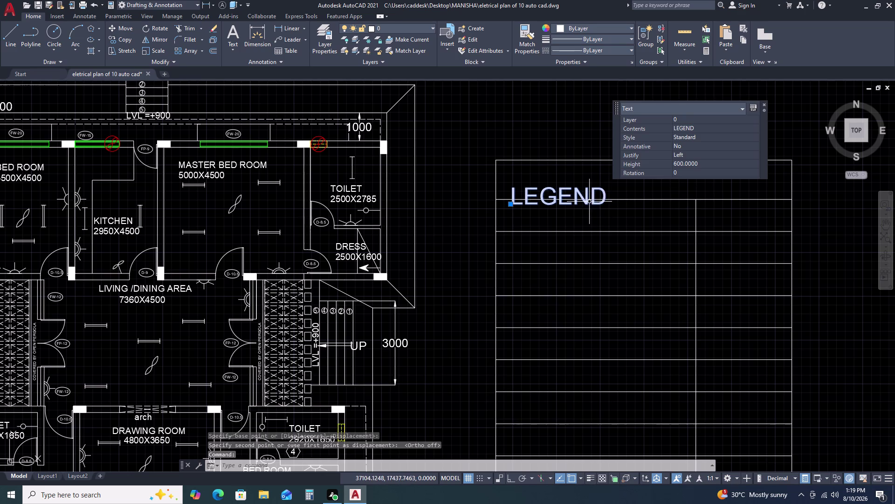
Move the LEGEND heading to the centre of the table's header row.
text(M)
key(space)
click(643, 226)
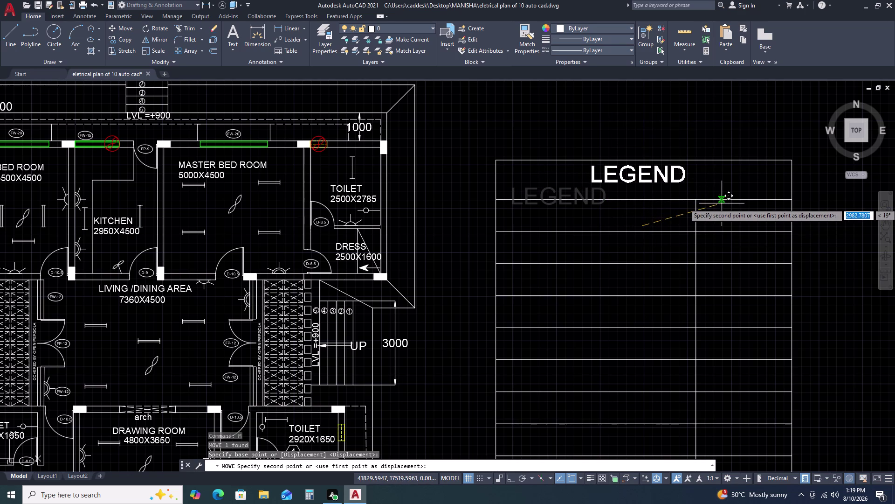
click(722, 205)
scroll(down, 3)
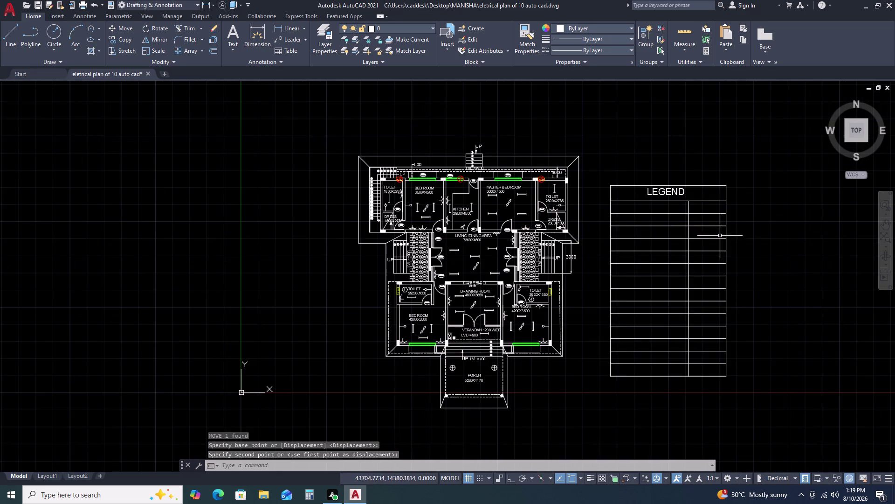
middle_drag(720, 236, 696, 187)
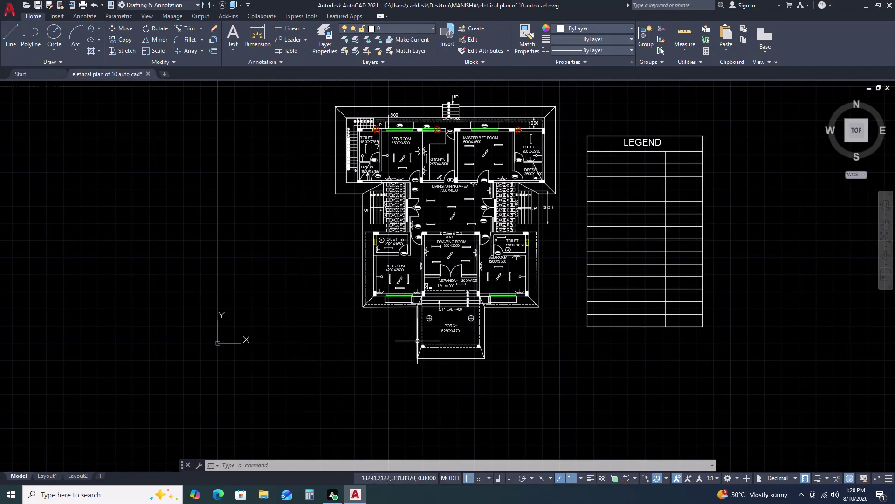
Select the MASTER BED ROOM label in the floor plan.
scroll(up, 3)
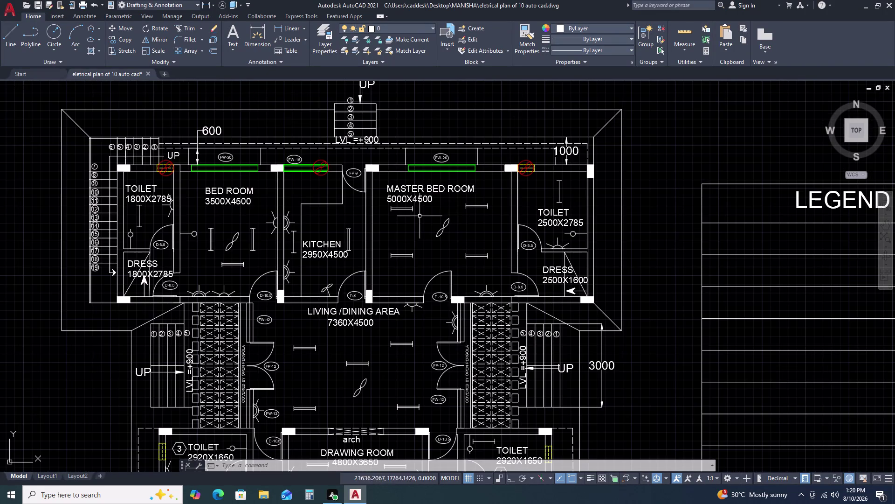
click(426, 188)
click(467, 188)
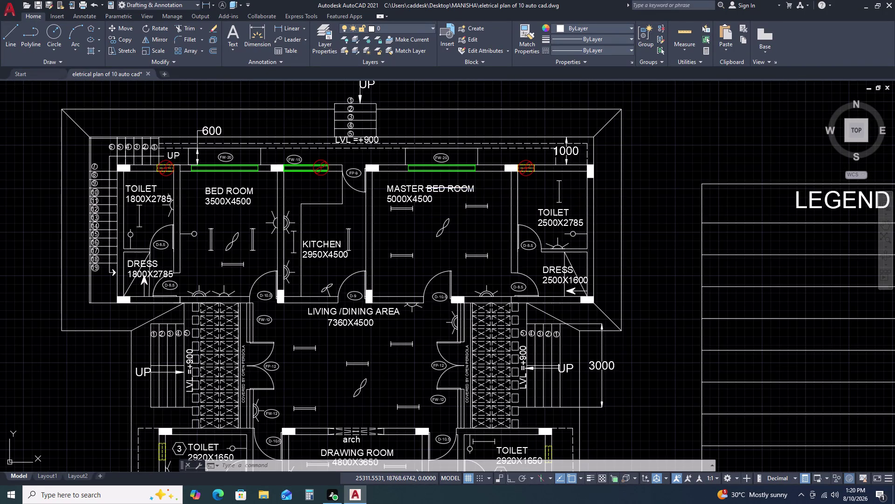
click(467, 191)
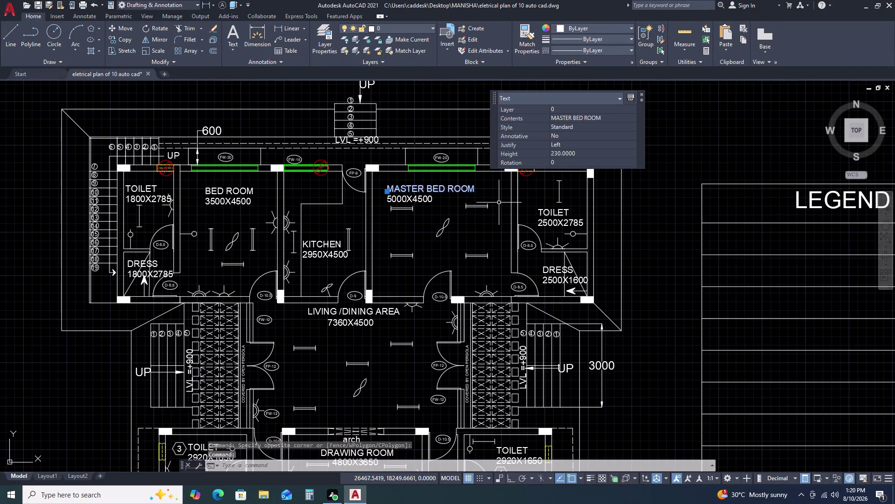
Copy the MASTER BED ROOM label into the legend table's first row.
key(c)
text(O)
key(space)
double_click(474, 193)
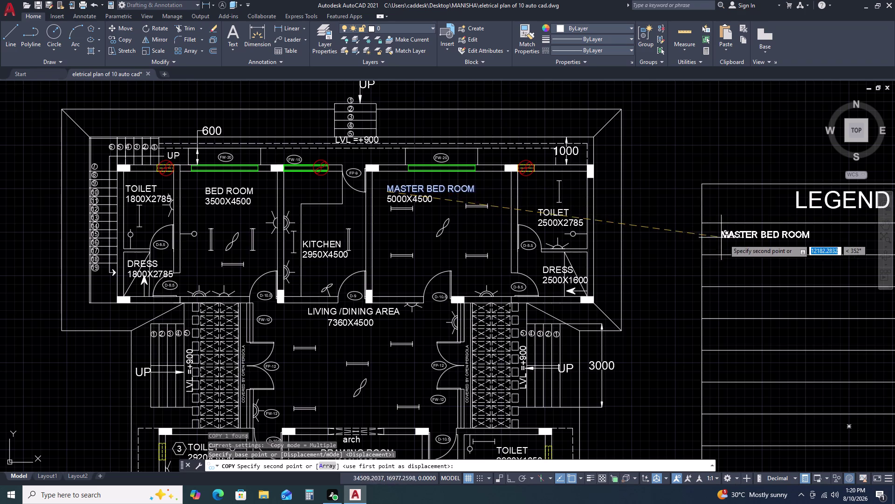
click(726, 244)
key(Escape)
Scale up the copied label so it fills the row.
scroll(down, 3)
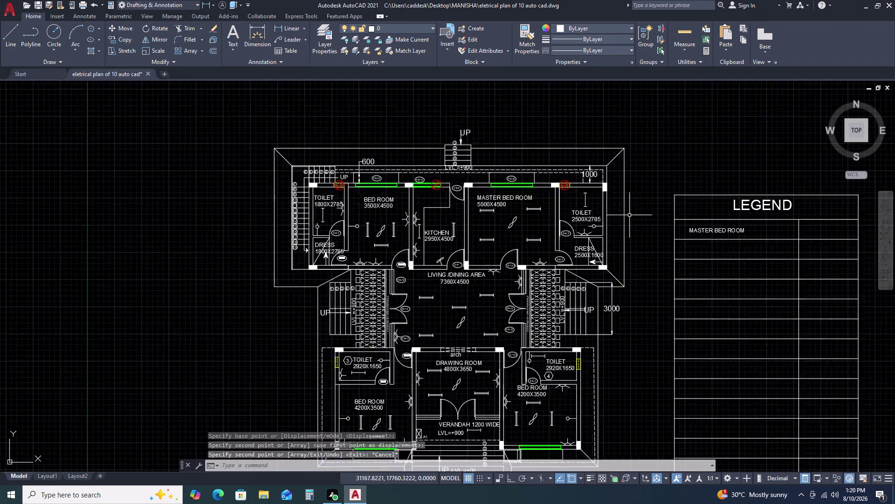
scroll(down, 3)
middle_drag(732, 247, 671, 221)
scroll(up, 3)
click(628, 209)
click(593, 227)
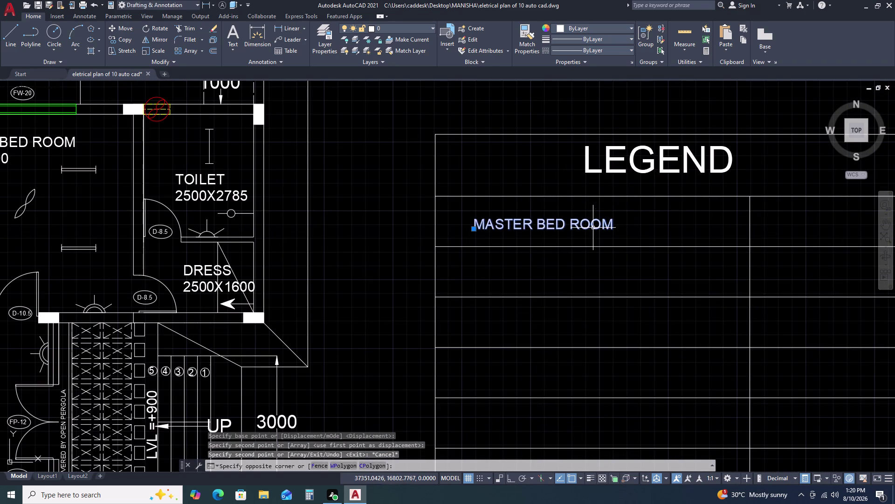
text(SC)
key(space)
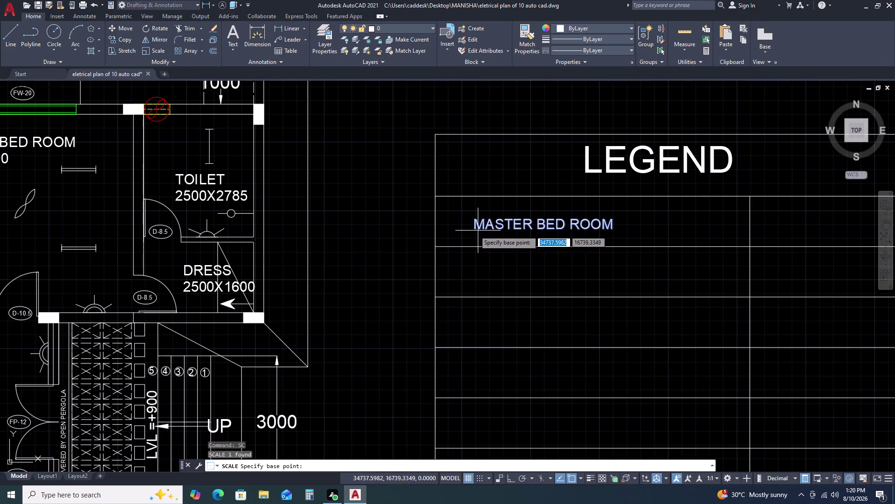
click(469, 230)
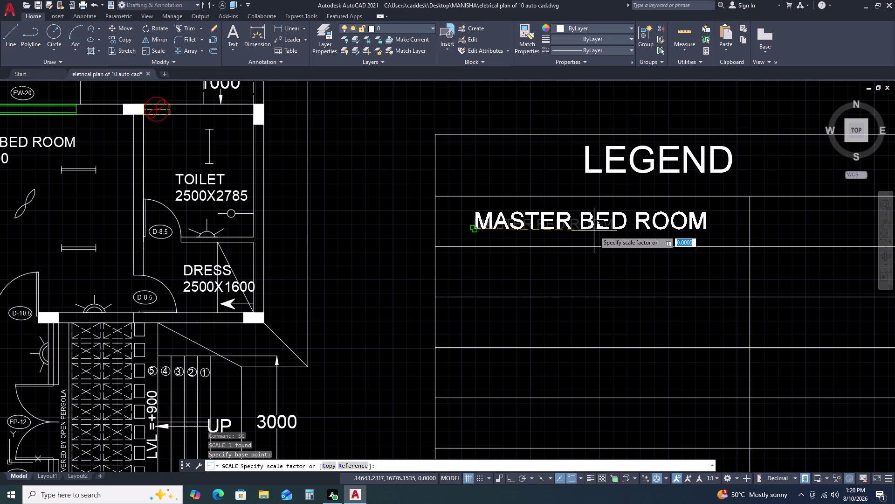
click(587, 232)
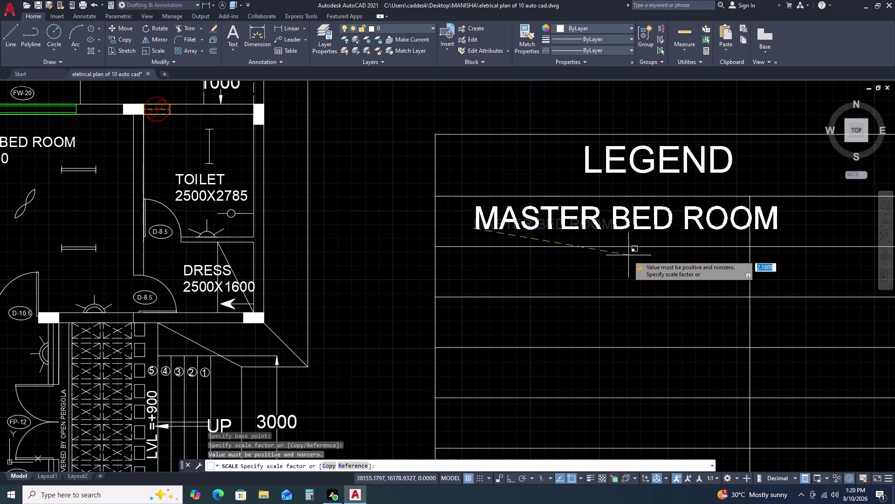
click(588, 249)
middle_drag(564, 242, 591, 182)
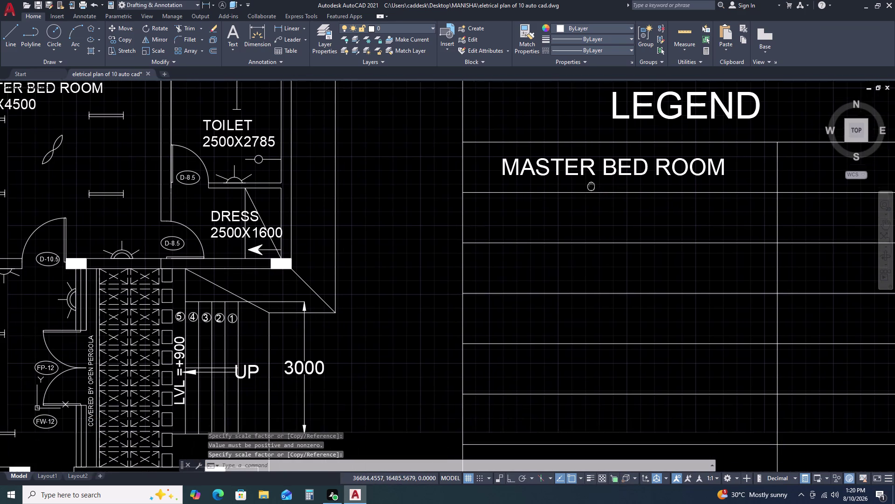
middle_drag(591, 182, 592, 181)
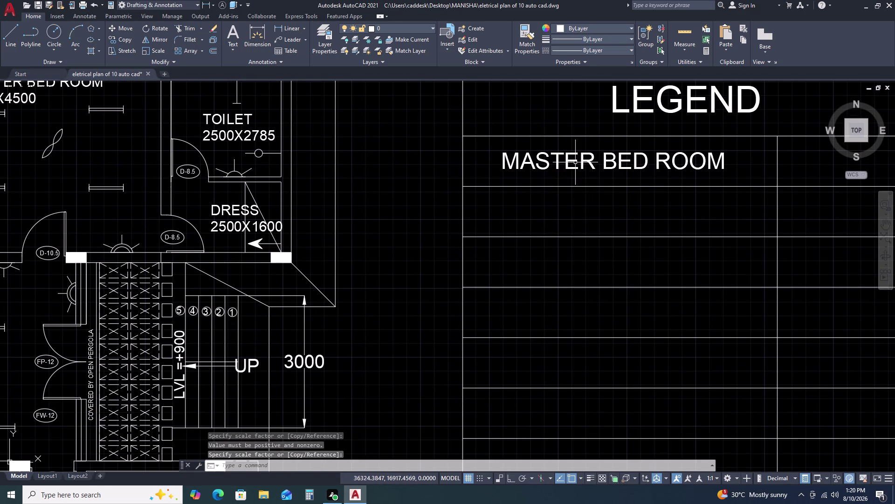
scroll(down, 3)
scroll(up, 3)
scroll(down, 3)
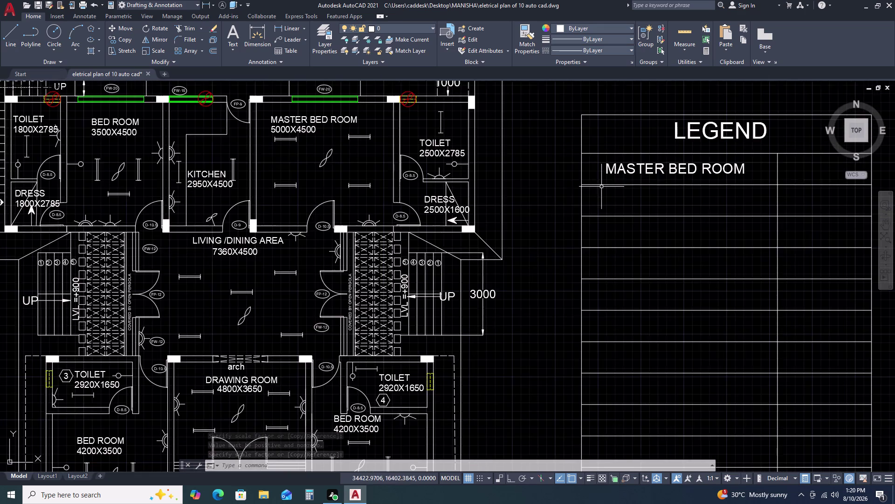
scroll(up, 3)
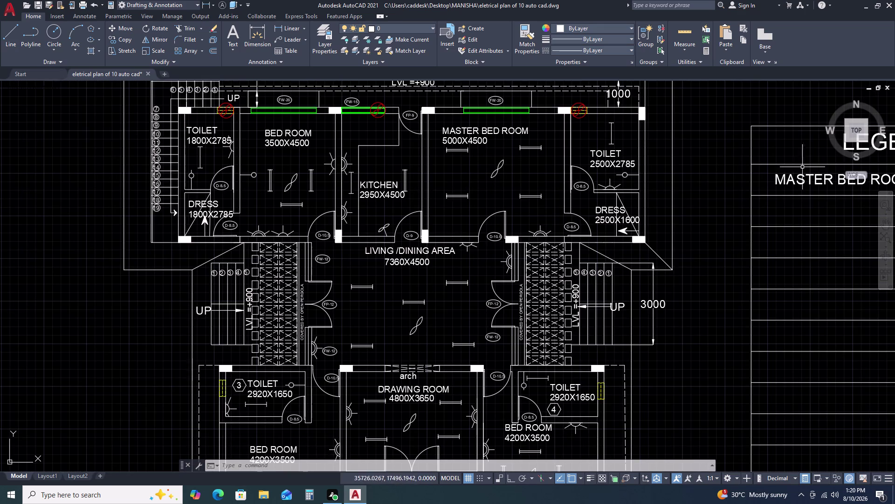
Move the enlarged label along the first row.
click(788, 179)
middle_drag(740, 192, 566, 193)
middle_drag(519, 199, 514, 200)
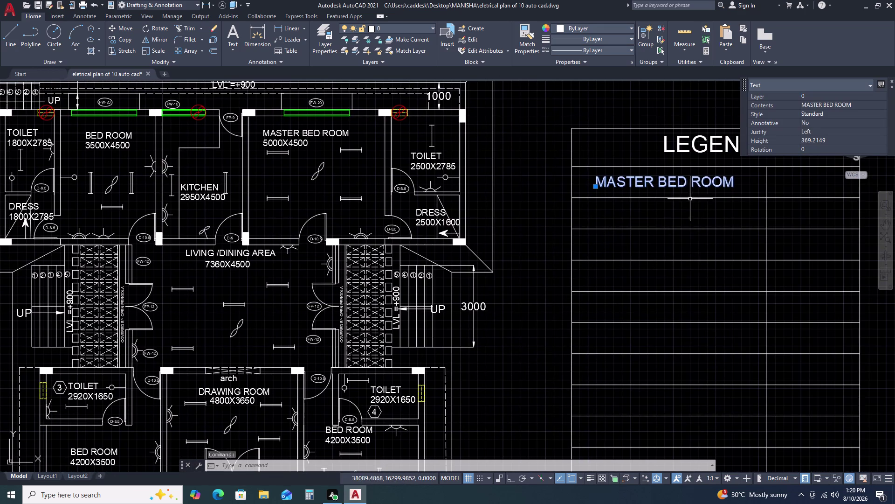
text(M)
key(space)
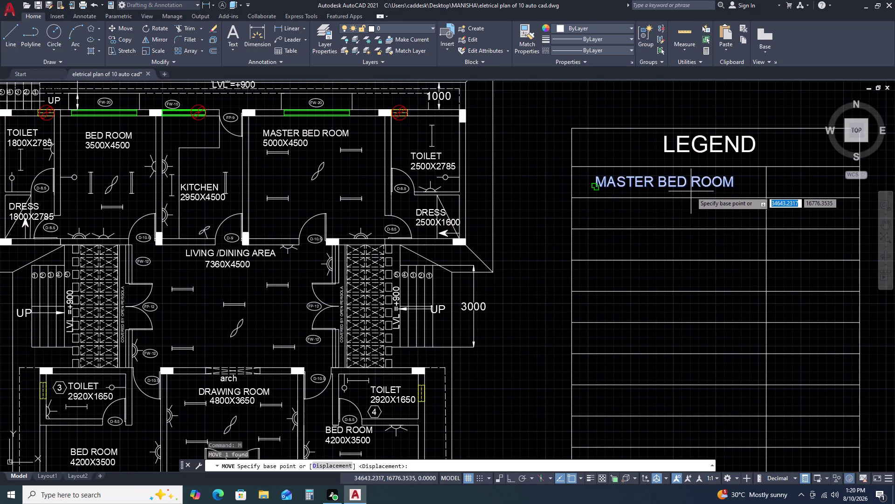
click(691, 191)
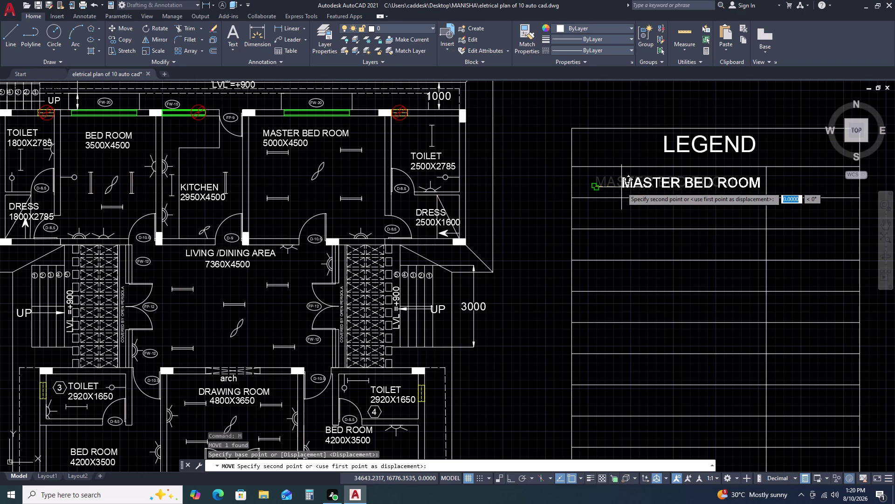
click(622, 187)
Reposition the label twice more to its final place in the first row.
click(745, 182)
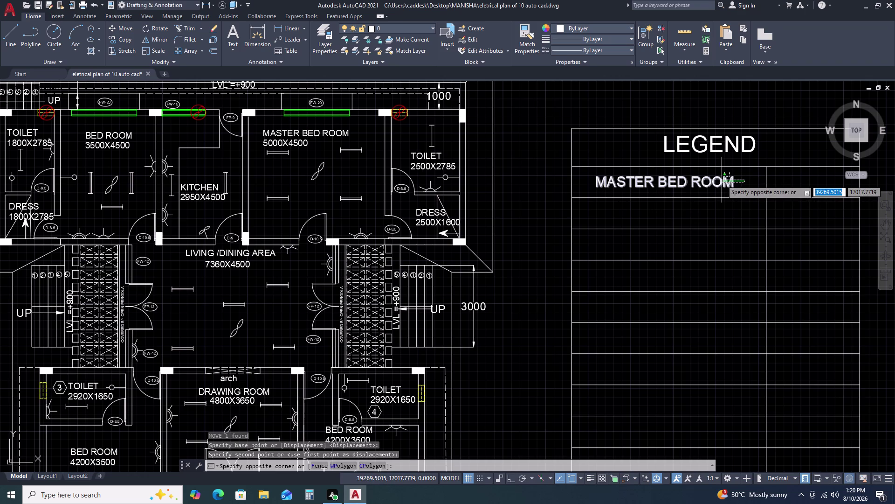
click(722, 180)
text(M)
key(space)
click(694, 187)
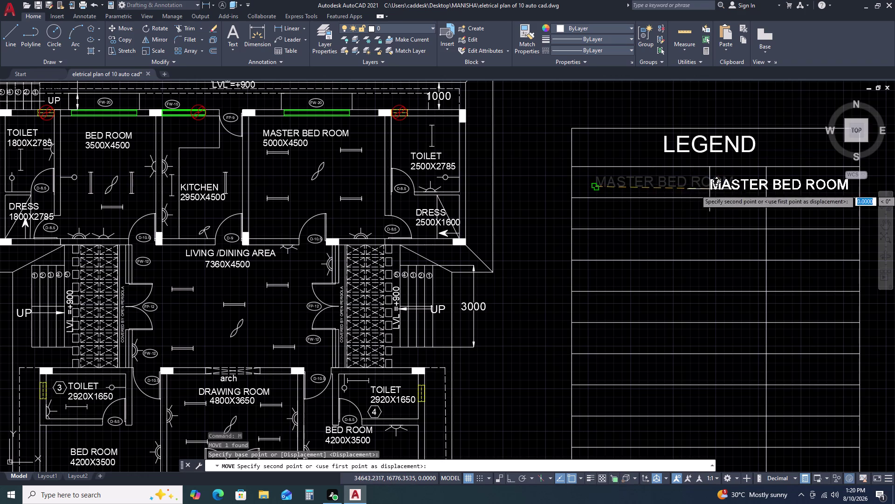
click(625, 188)
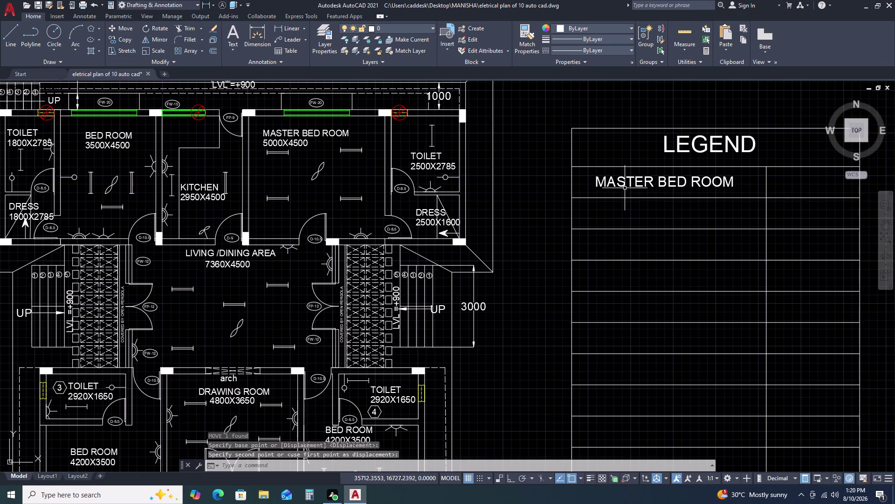
click(736, 181)
click(708, 174)
text(M)
key(space)
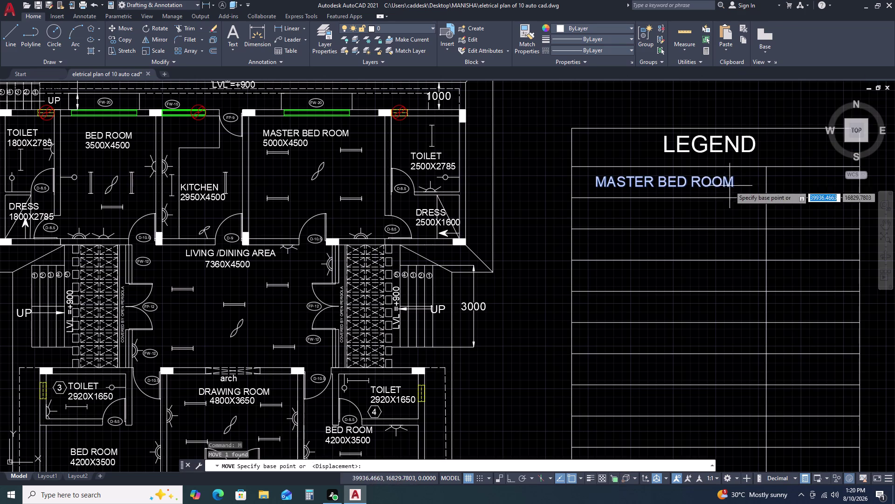
click(641, 194)
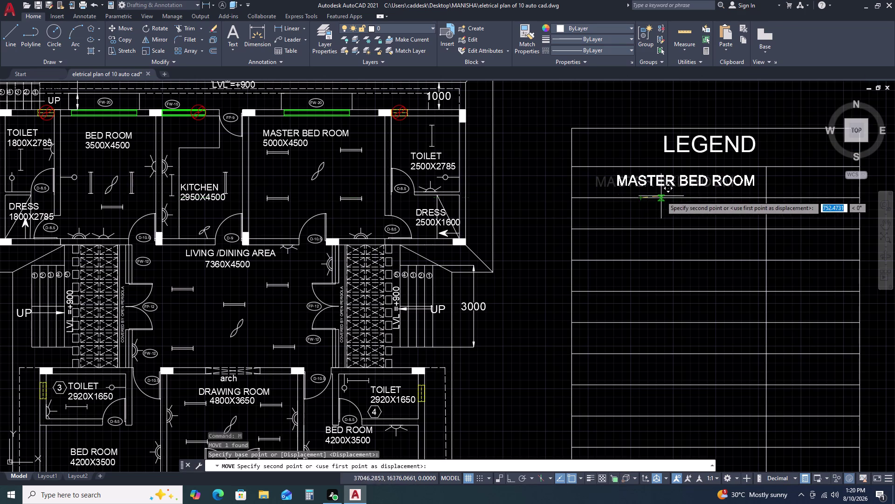
click(669, 197)
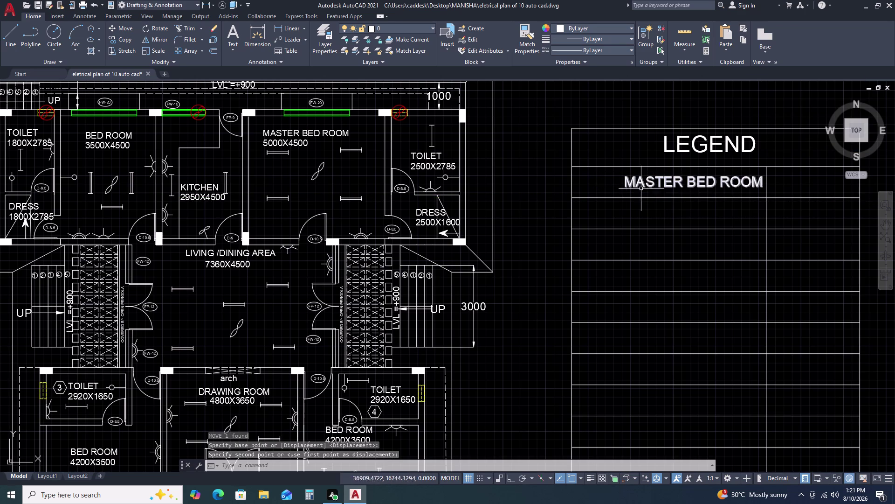
scroll(down, 3)
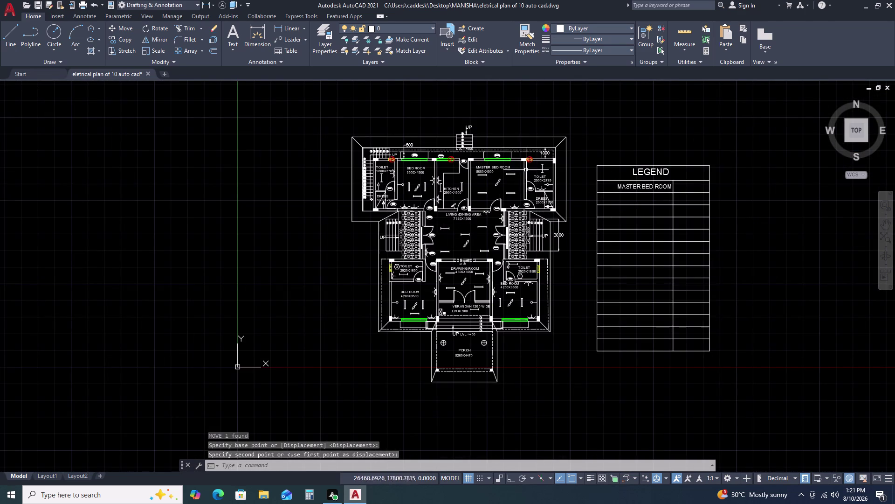
scroll(up, 3)
Copy the label beside itself and edit the copy to the number 1.
click(655, 196)
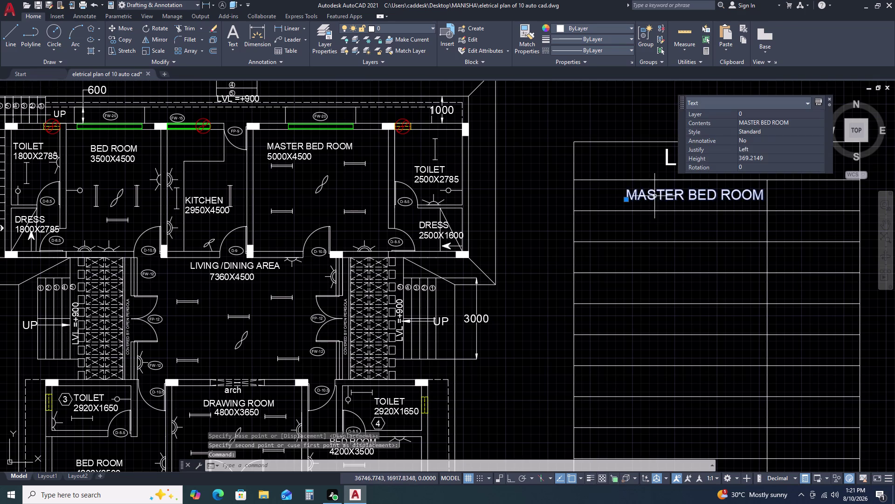
text(CO)
key(space)
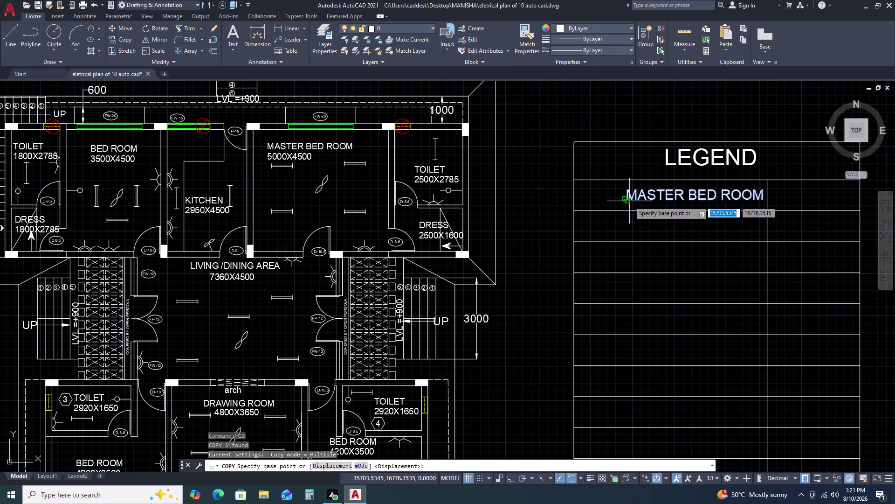
click(630, 201)
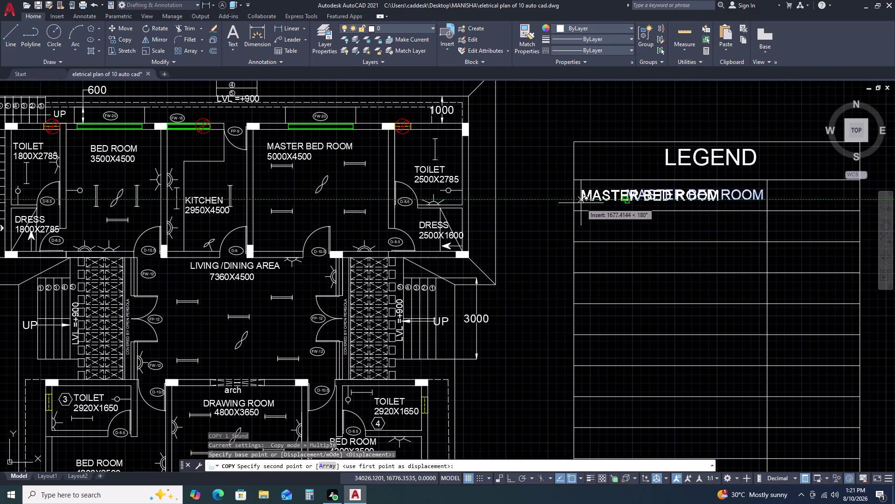
click(581, 203)
key(Escape)
double_click(588, 199)
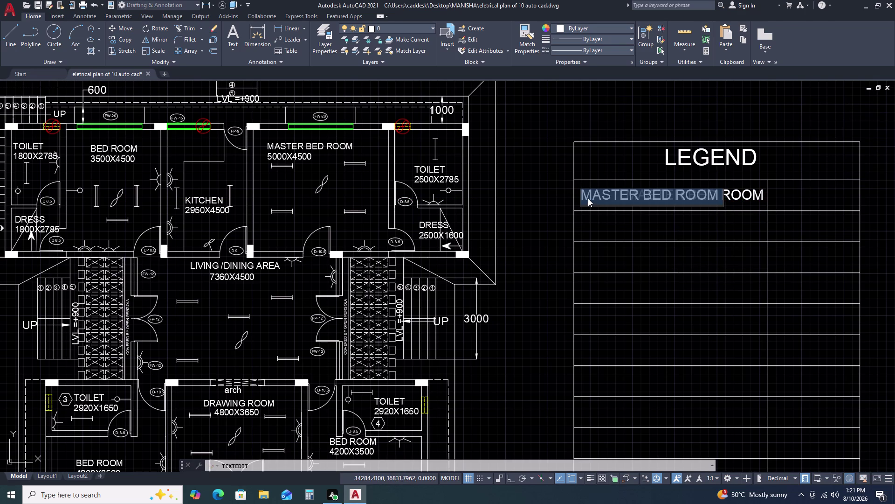
key(1)
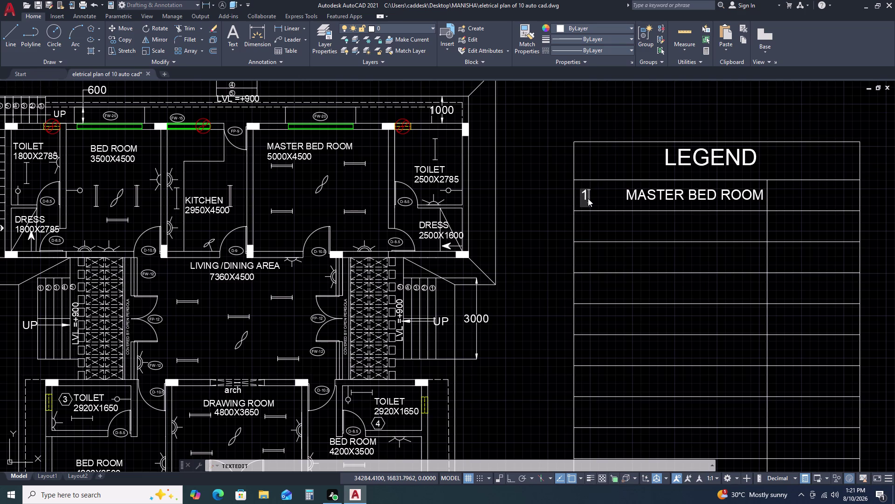
click(675, 221)
key(Escape)
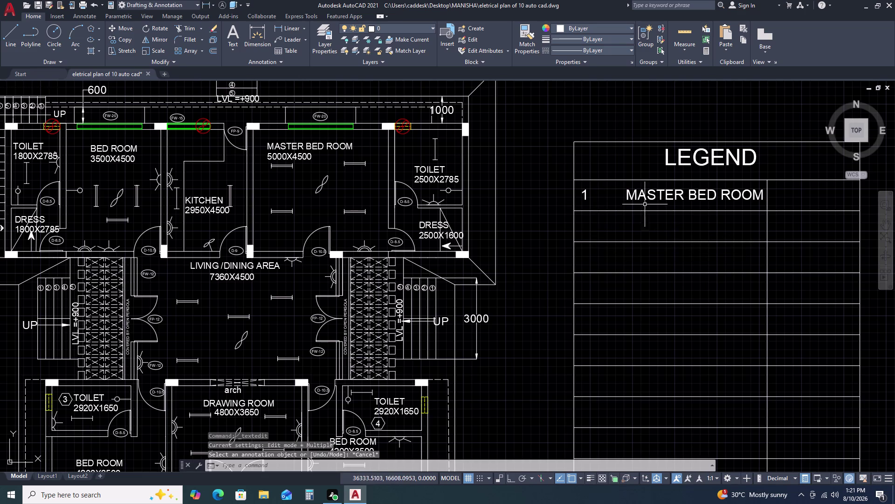
Shift the MASTER BED ROOM text slightly left within its row.
scroll(up, 3)
double_click(648, 178)
click(608, 192)
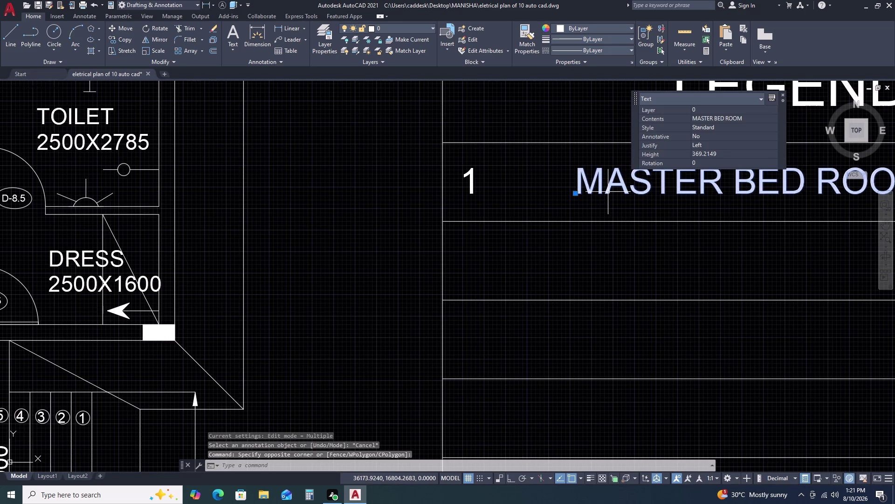
text(M)
key(space)
click(608, 191)
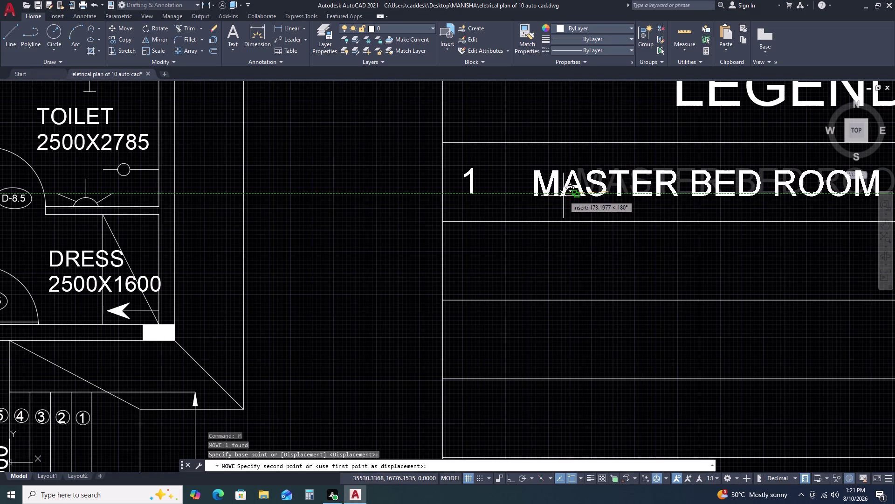
click(563, 195)
scroll(down, 3)
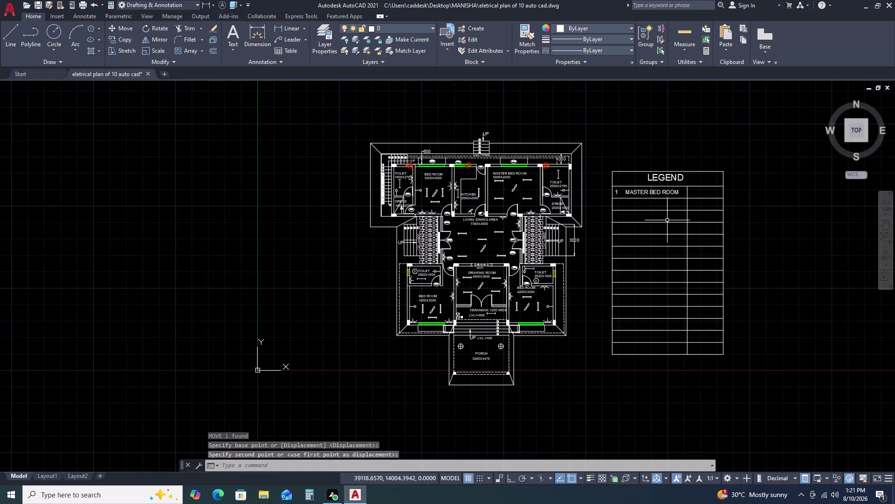
scroll(up, 3)
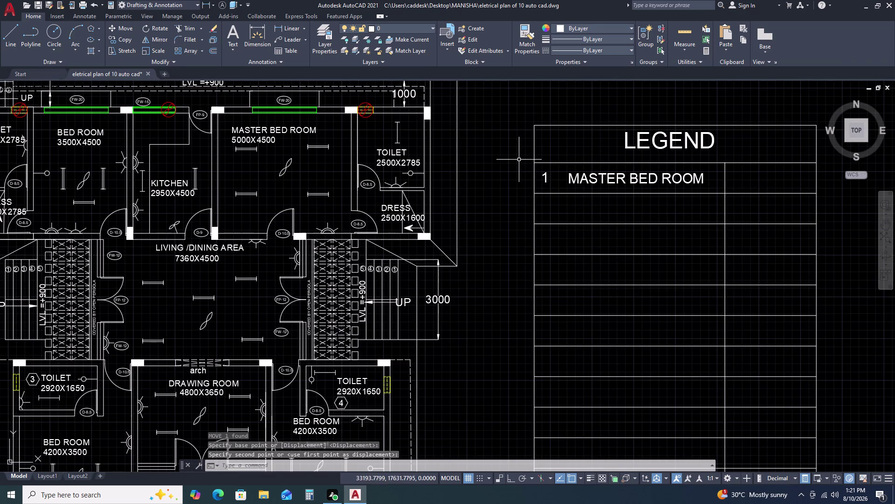
Copy the number and room name as a vertical array of 15 items.
click(516, 155)
click(715, 197)
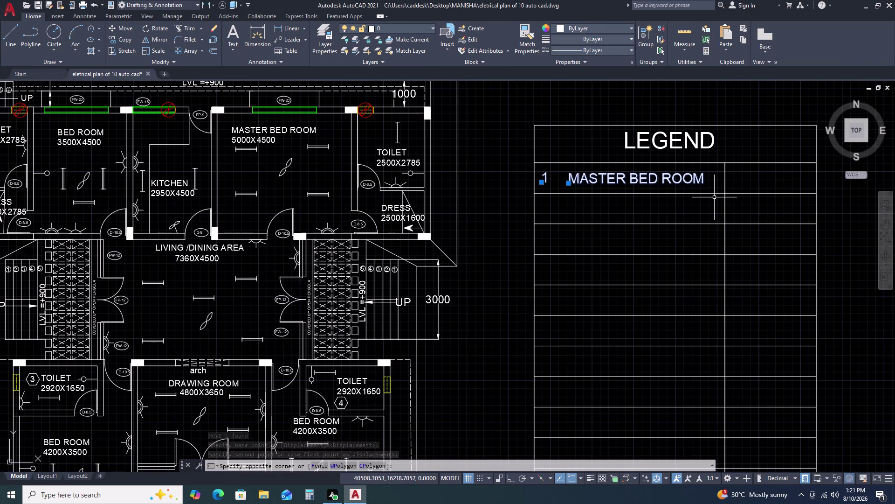
text(CO)
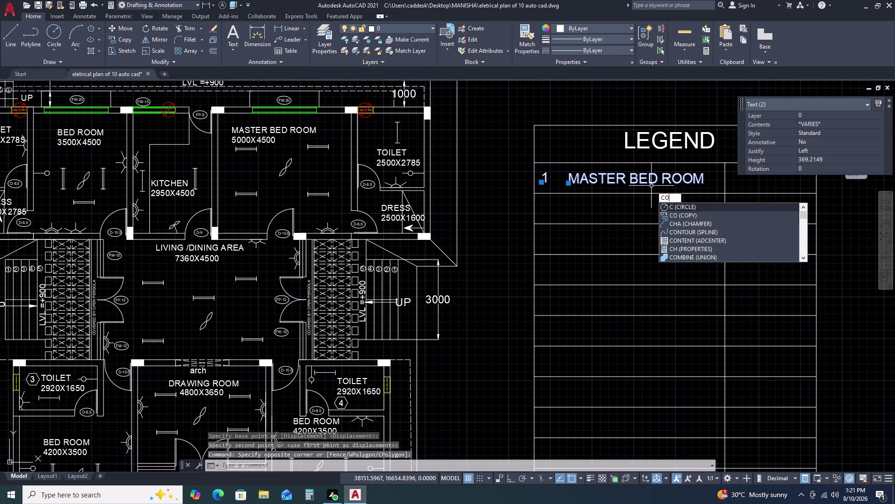
key(space)
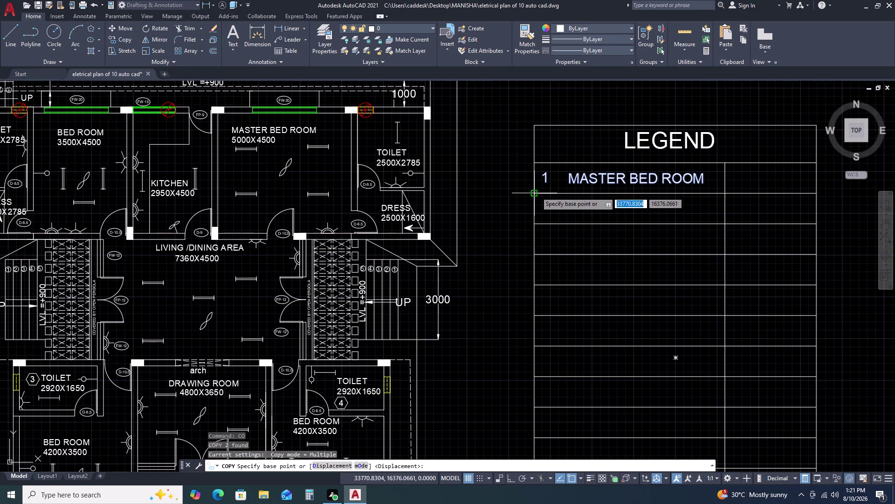
click(545, 183)
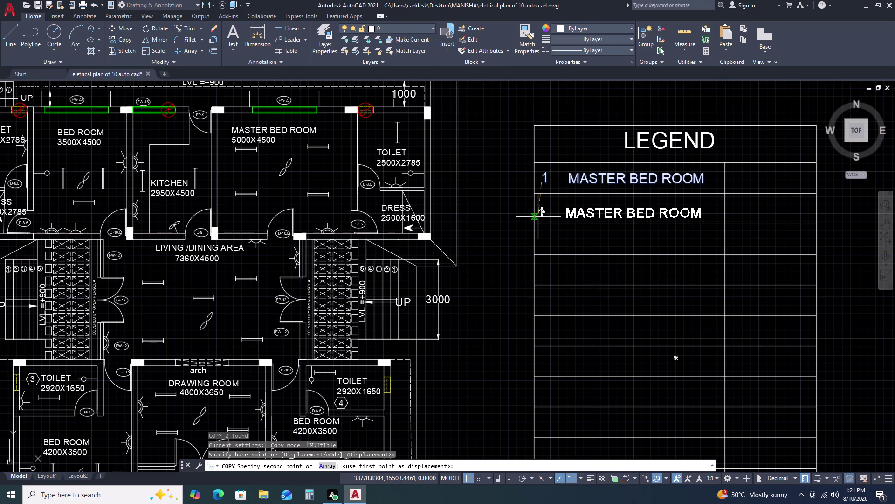
key(F8)
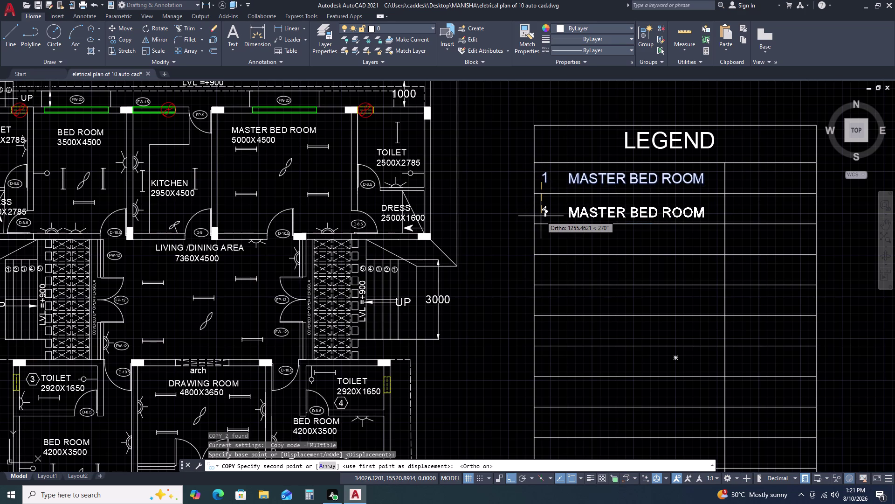
text(A)
key(space)
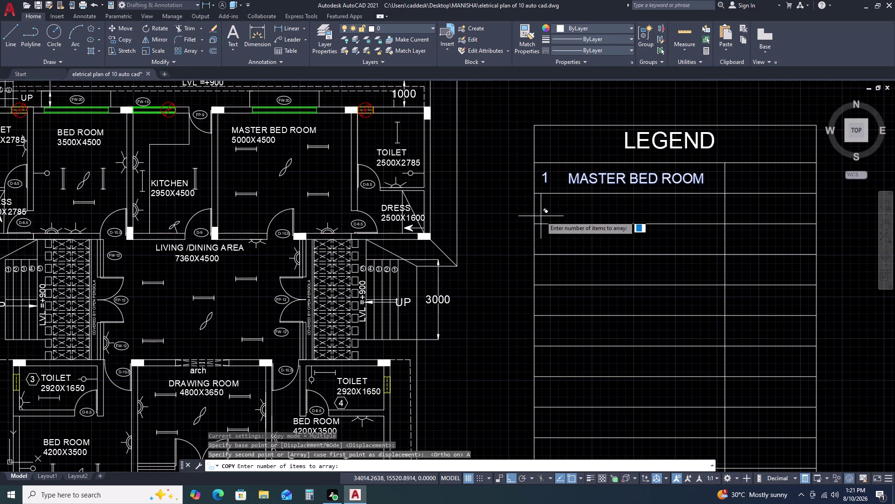
key(1)
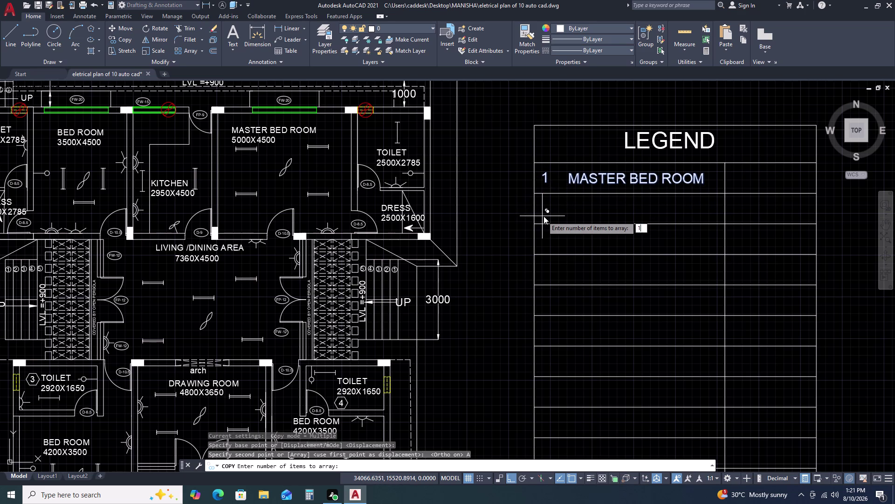
key(5)
key(BackSpace)
key(5)
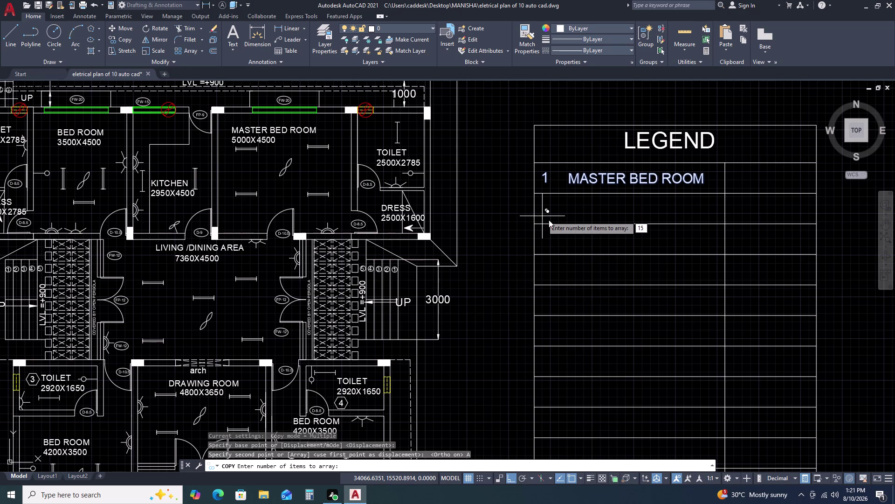
key(Return)
Fit the array so the last copy lands in the bottom LEGEND row.
scroll(down, 3)
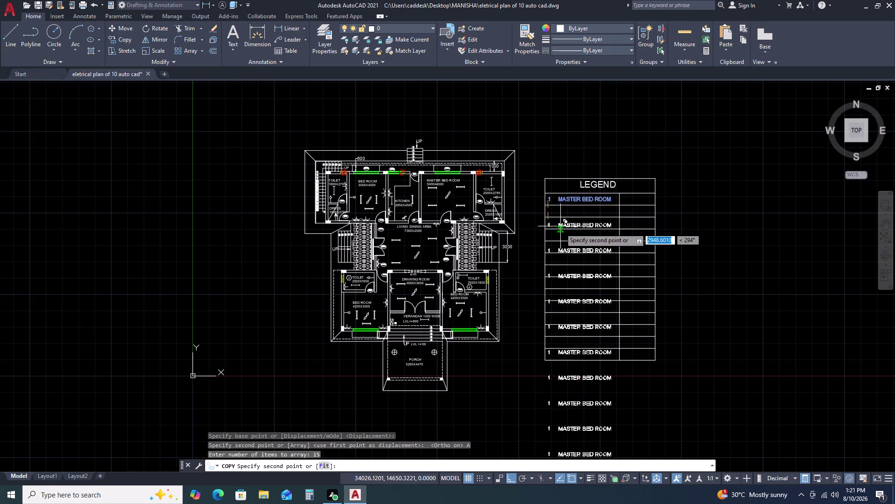
click(322, 465)
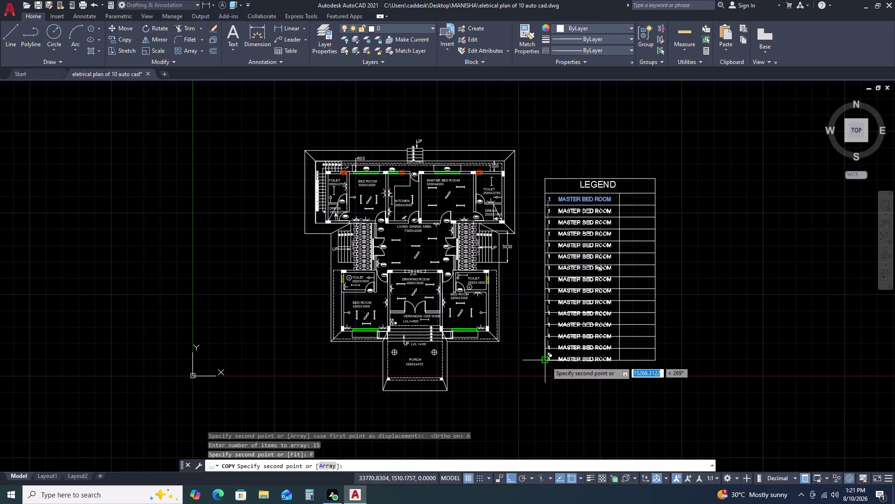
scroll(up, 3)
scroll(up, 3)
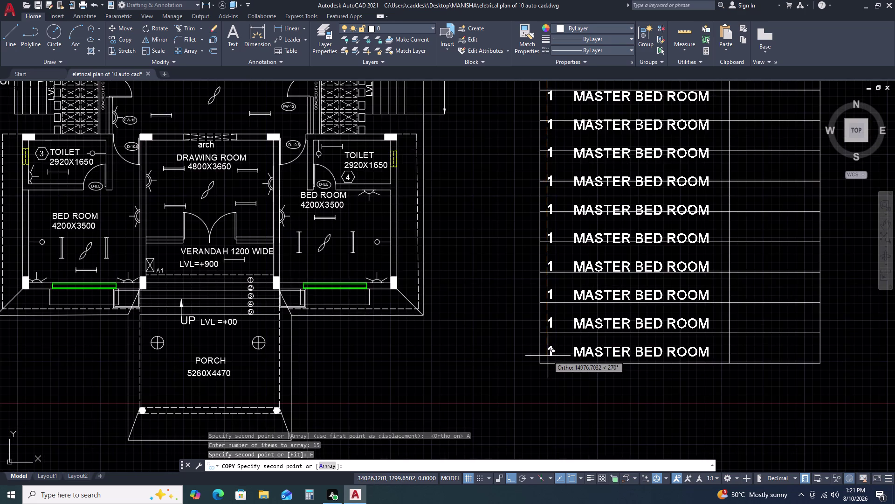
scroll(up, 3)
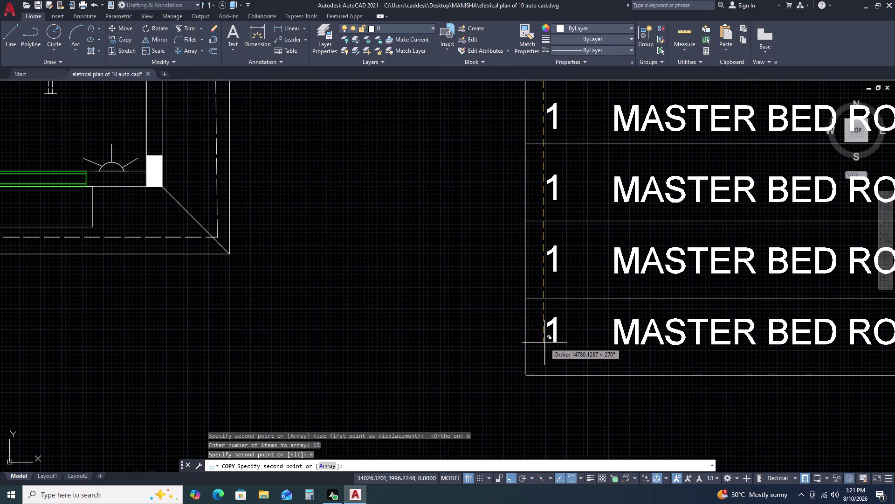
click(544, 342)
scroll(down, 3)
key(Escape)
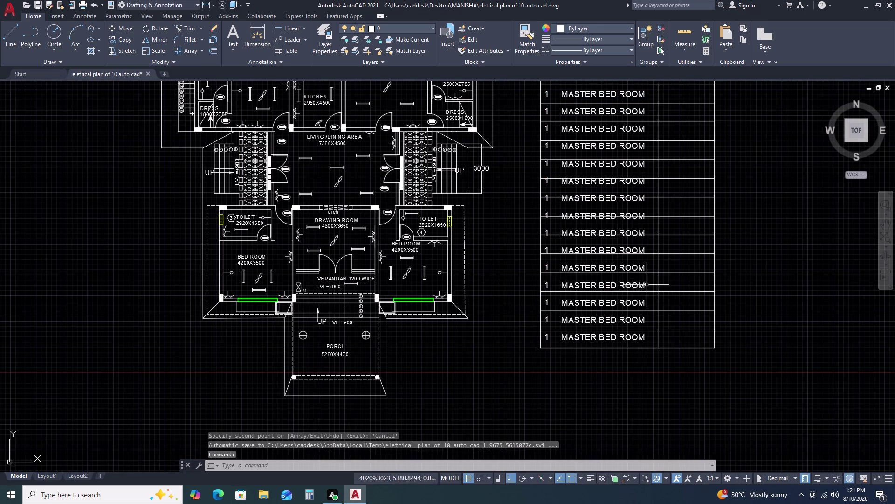
scroll(up, 3)
scroll(down, 3)
scroll(up, 3)
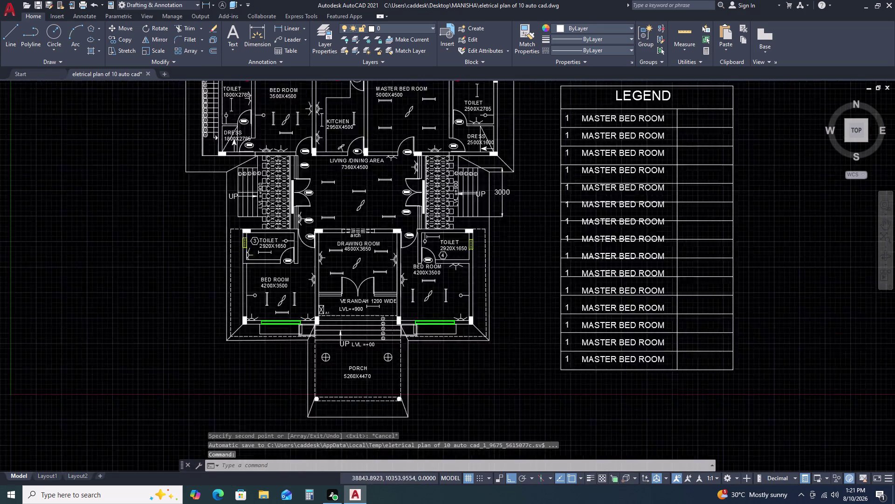
scroll(up, 3)
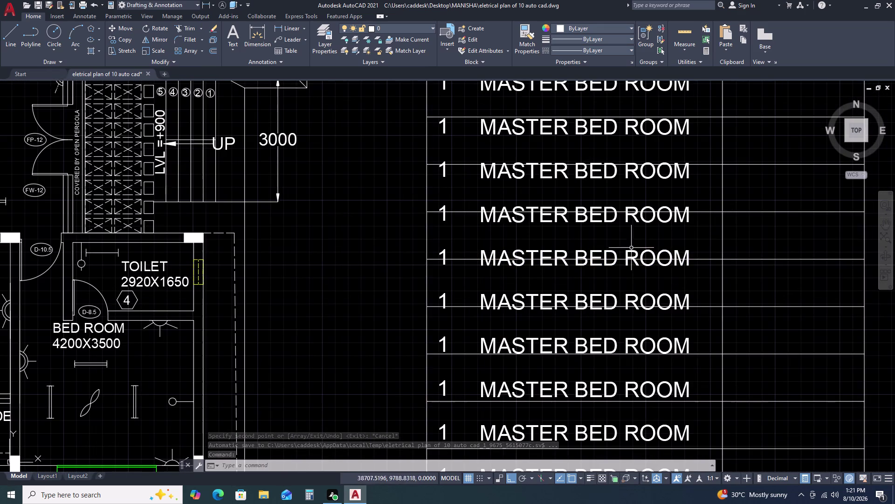
scroll(down, 3)
scroll(up, 3)
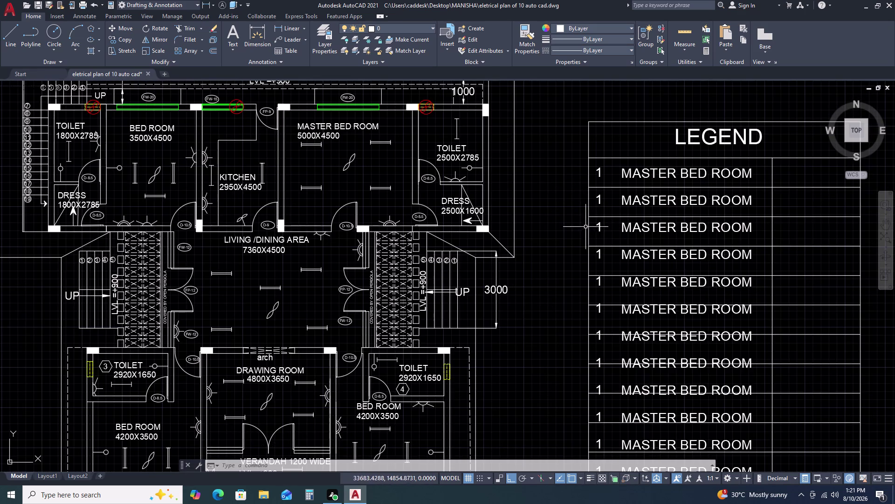
middle_drag(756, 326, 667, 240)
scroll(down, 3)
scroll(up, 3)
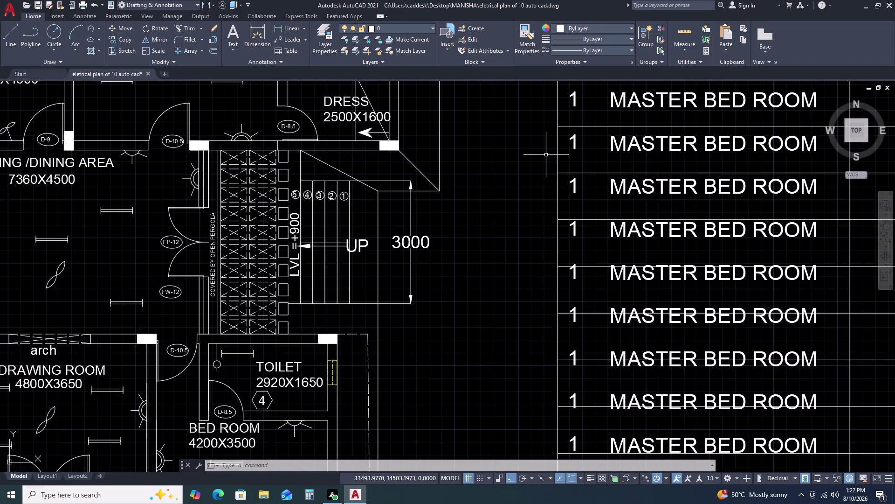
click(545, 153)
click(840, 222)
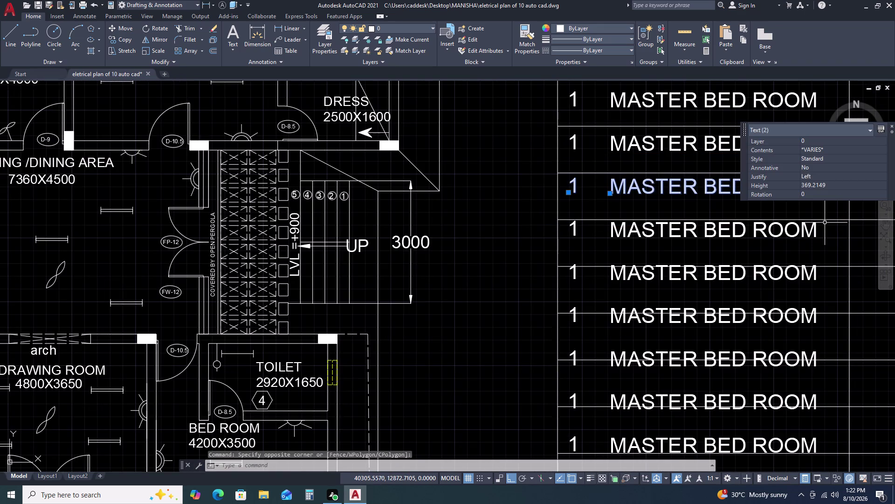
text(M)
key(space)
click(825, 223)
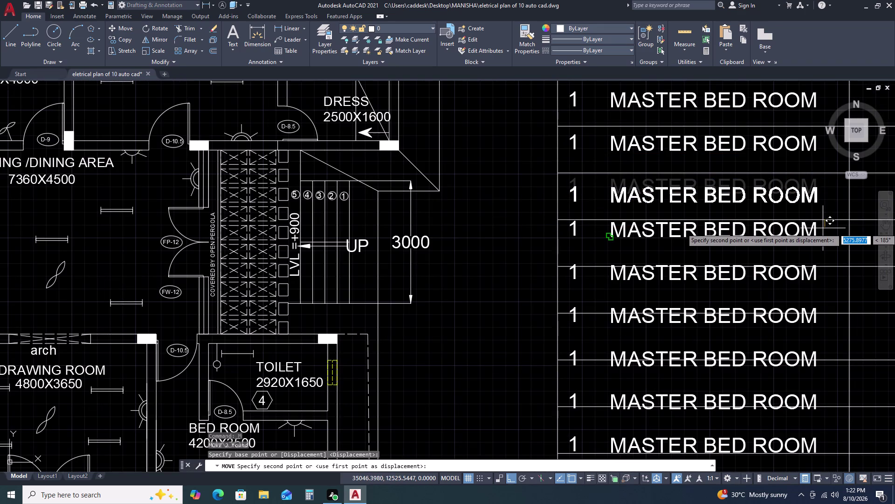
click(823, 228)
key(ctrl+z)
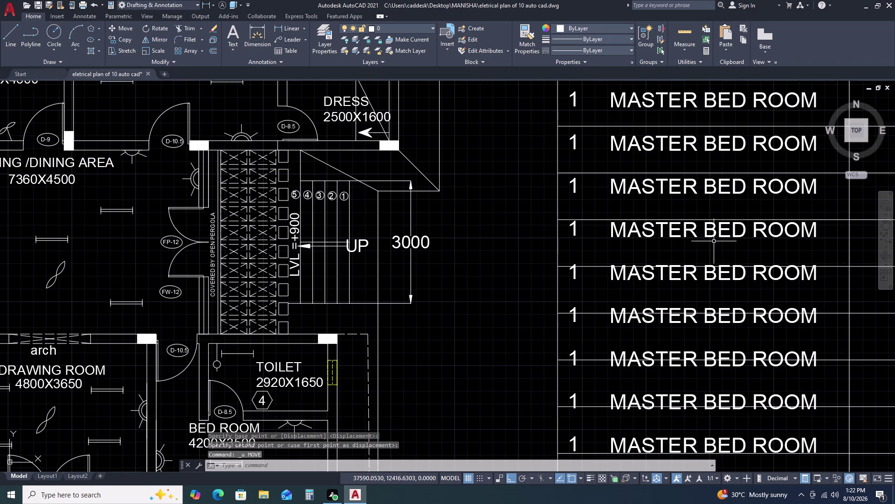
scroll(down, 3)
middle_drag(753, 269, 714, 219)
middle_click(696, 195)
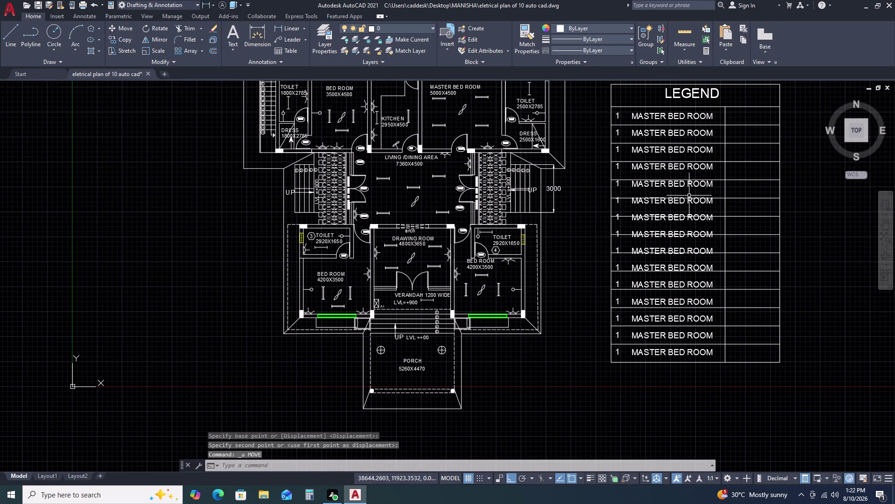
scroll(up, 3)
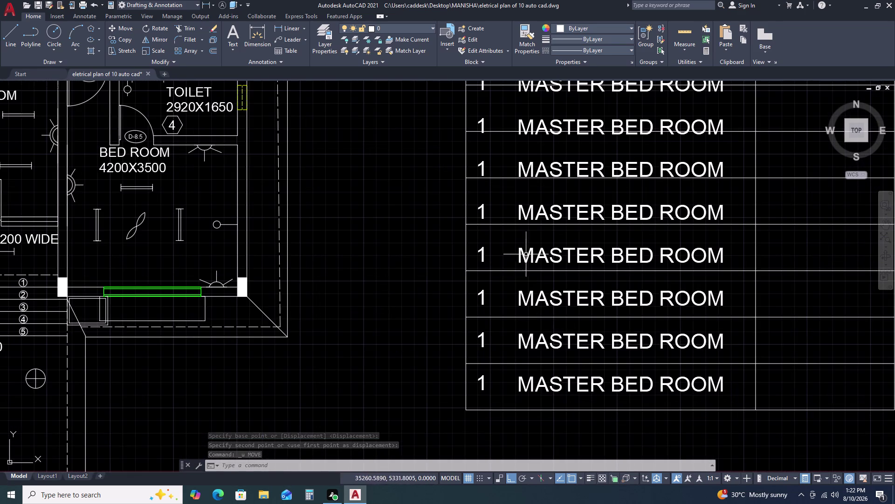
click(460, 232)
click(744, 268)
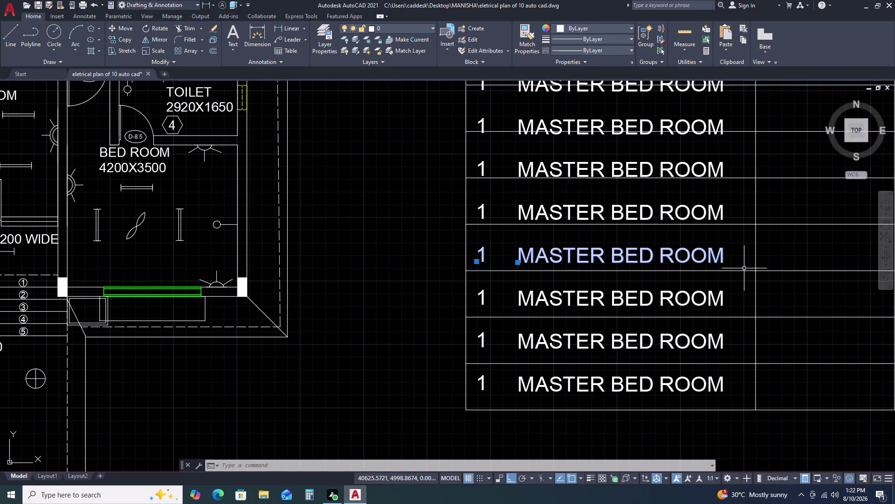
text(M)
key(space)
click(731, 255)
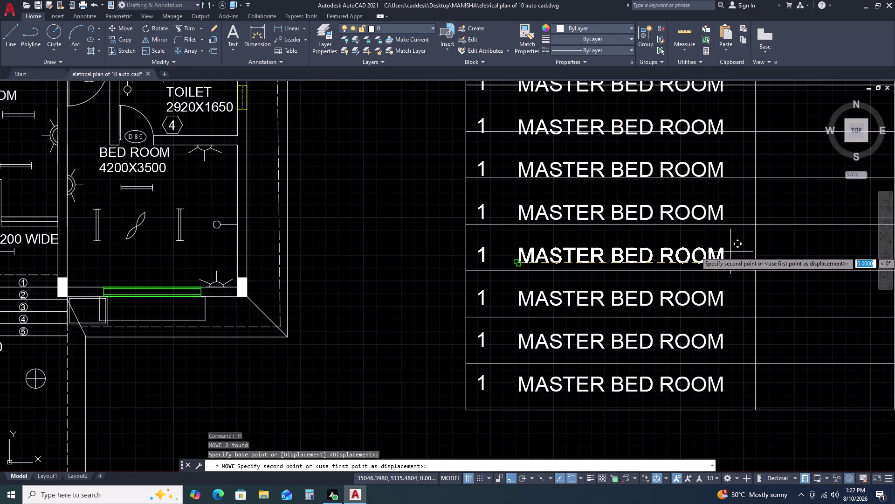
key(F8)
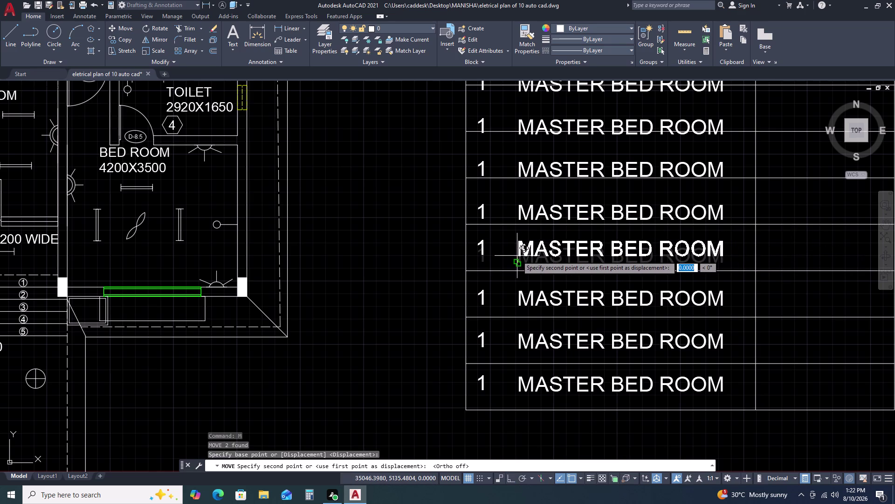
click(517, 257)
key(Escape)
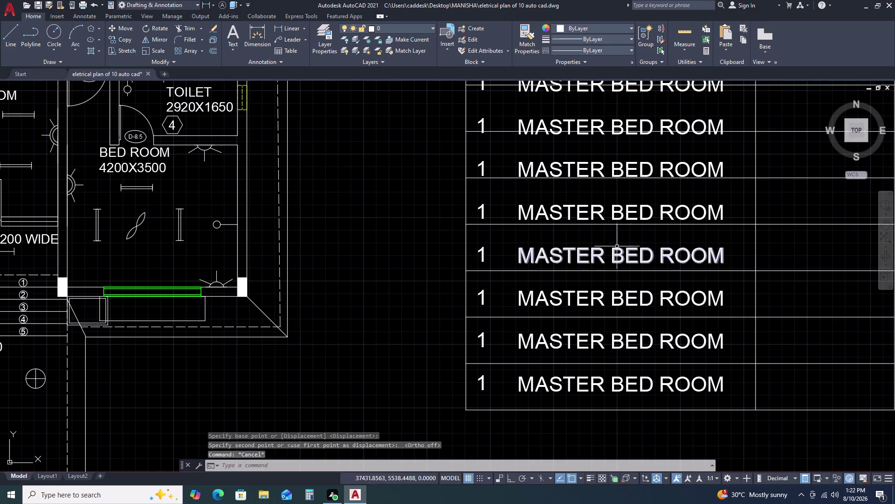
scroll(down, 3)
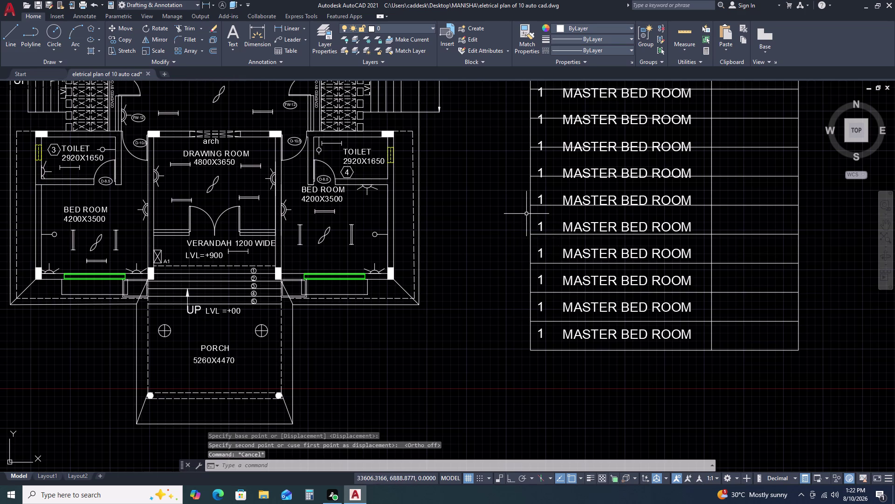
click(527, 214)
click(712, 236)
text(M)
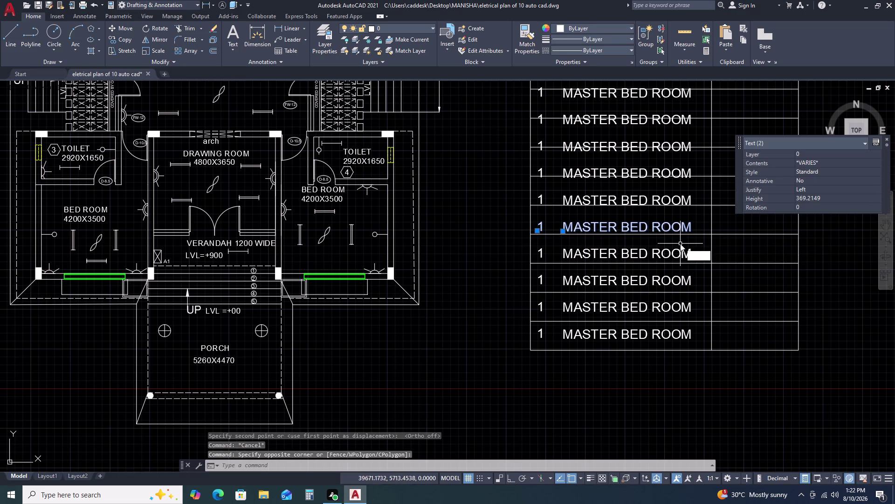
key(space)
click(680, 243)
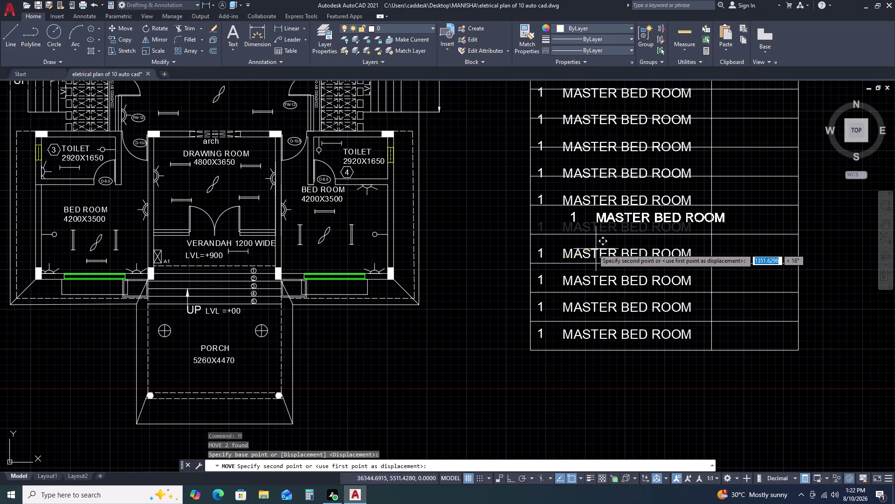
key(Escape)
drag(525, 211, 541, 225)
click(697, 243)
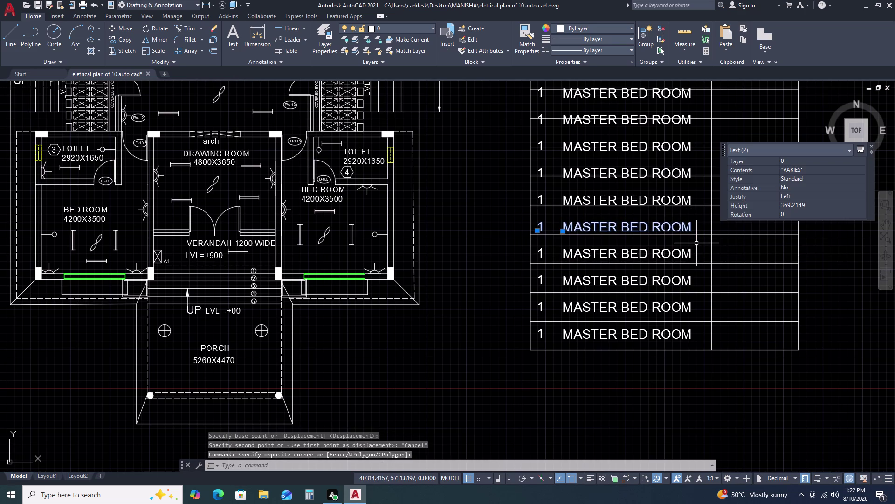
text(M)
key(space)
click(693, 226)
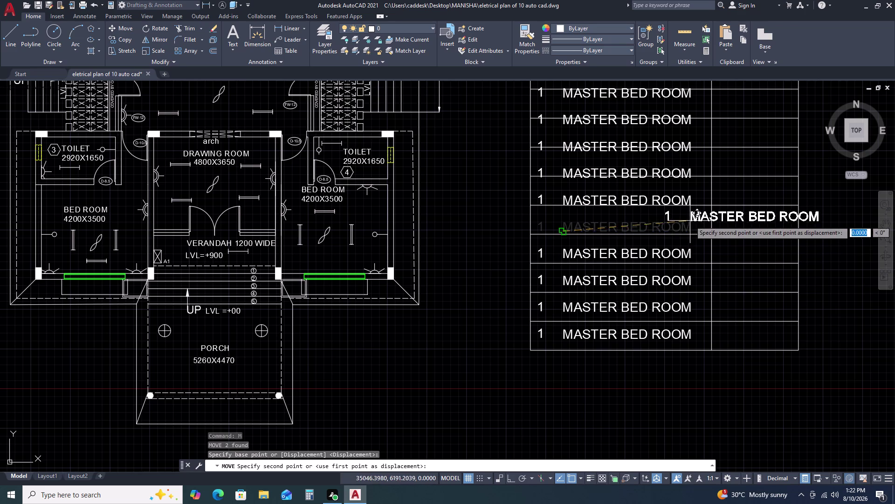
key(Escape)
scroll(down, 3)
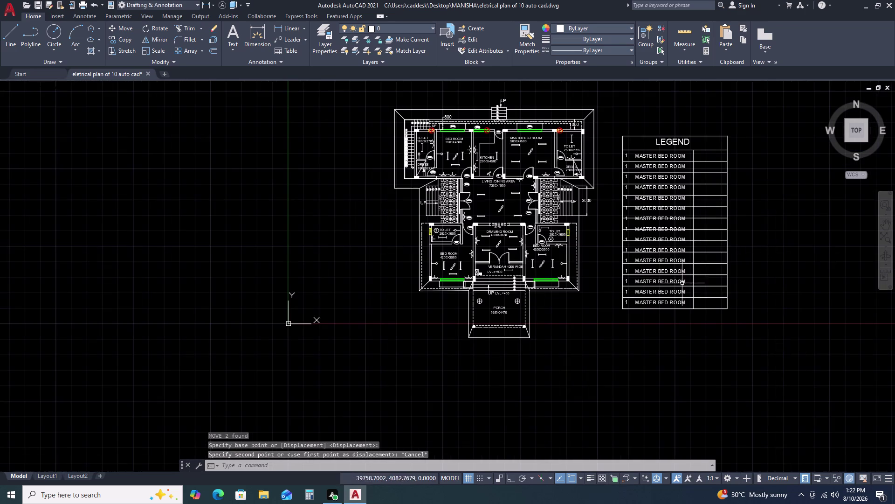
Undo the earlier copies, leaving only the first legend row.
key(ctrl+z)
key(ctrl+z)
key(ctrl+z)
key(ctrl+z)
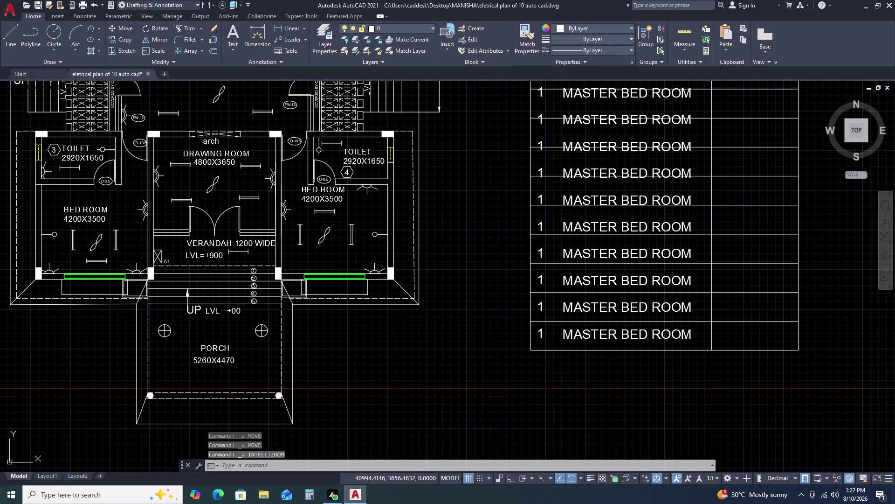
key(ctrl+z)
key(ctrl+z)
key(ctrl+z)
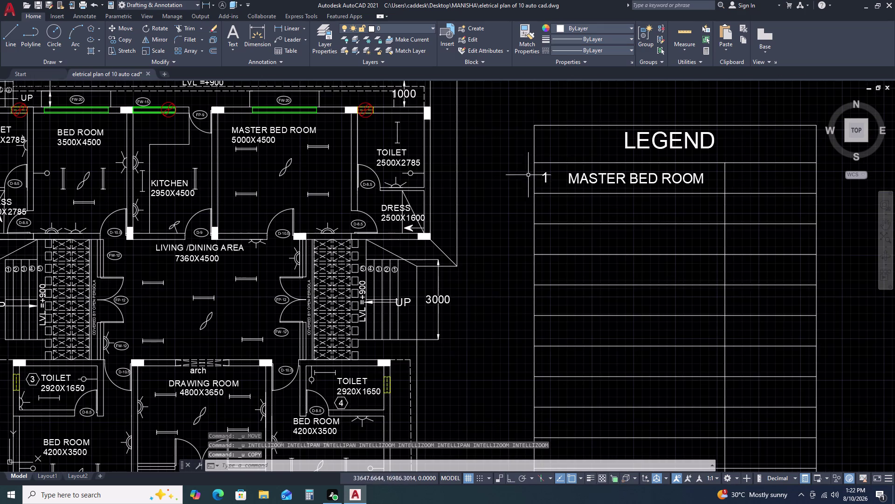
Copy the first row as a vertical array of 15 items.
drag(504, 154, 513, 167)
click(734, 206)
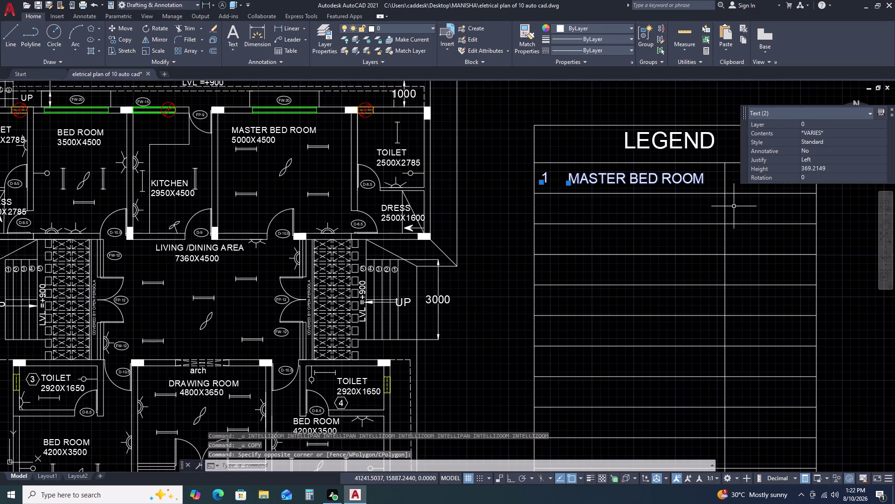
text(CO)
key(space)
click(710, 178)
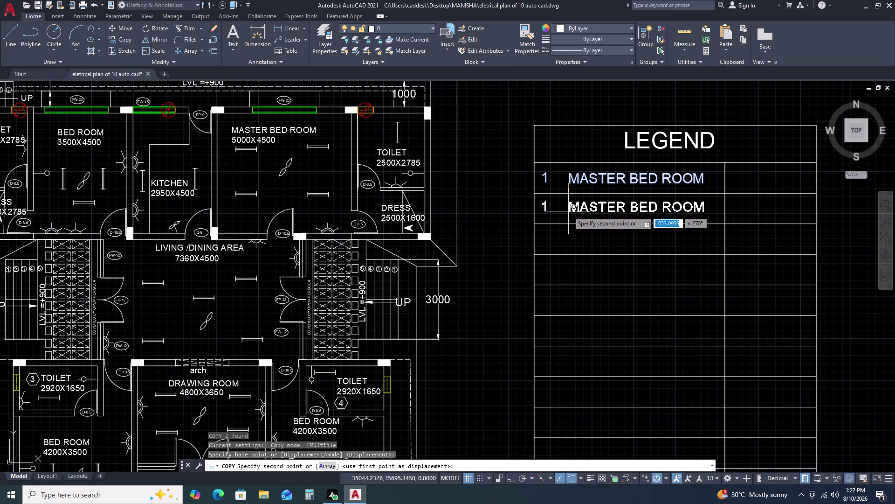
key(F8)
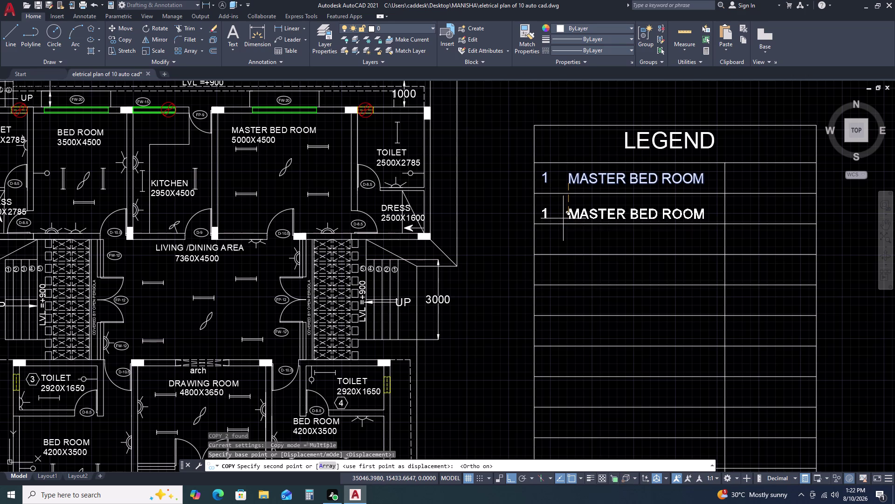
text(A)
key(space)
key(1)
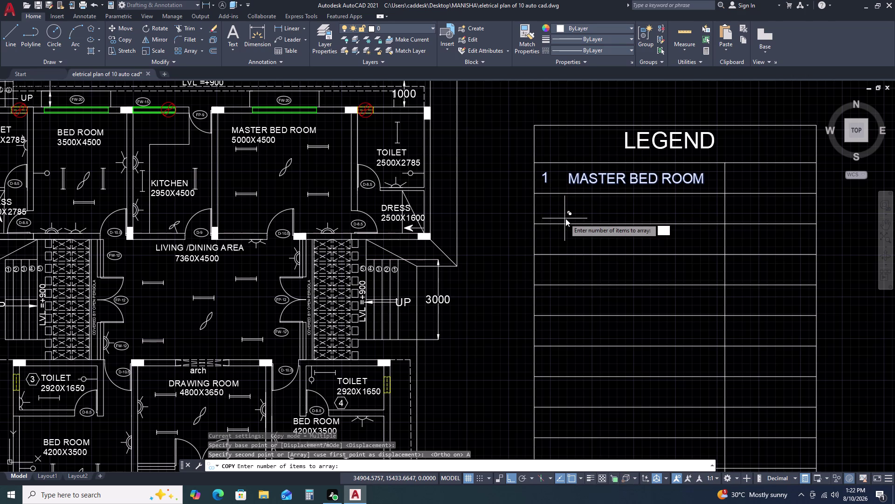
text(5)
key(space)
Fit the 15 copies between the first and bottom table rows.
scroll(up, 3)
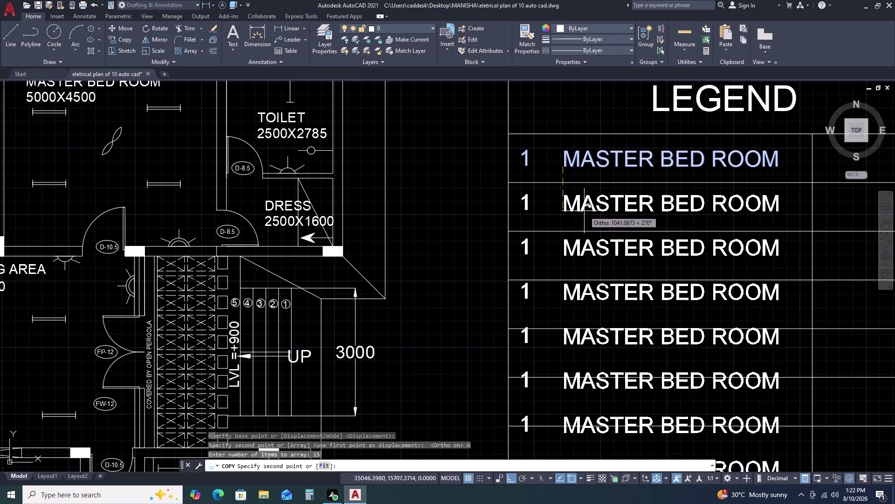
click(323, 472)
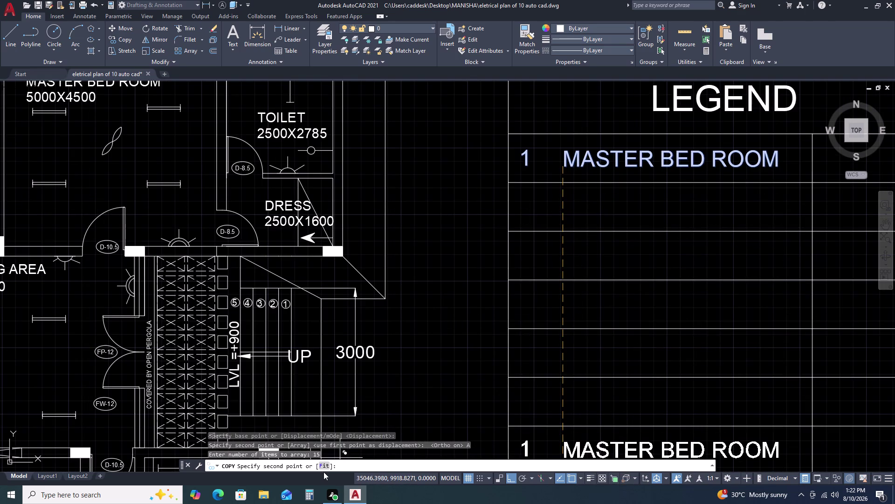
click(325, 469)
click(328, 466)
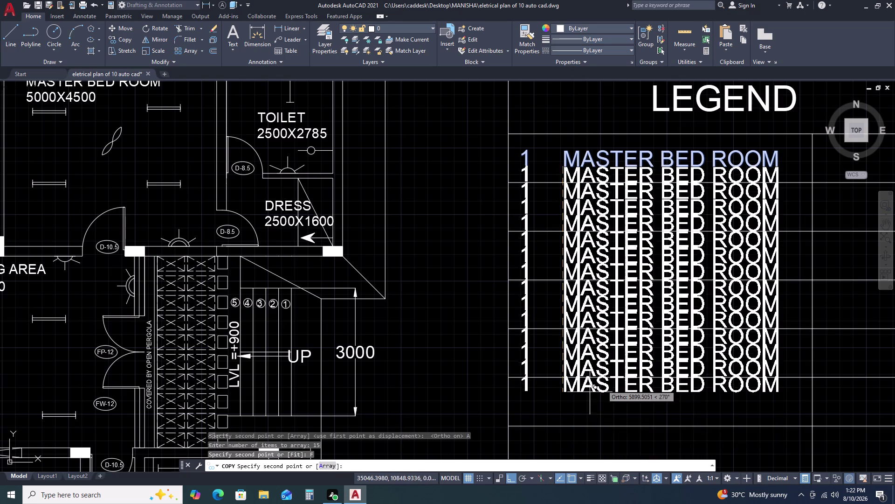
scroll(down, 3)
scroll(down, 3)
scroll(up, 3)
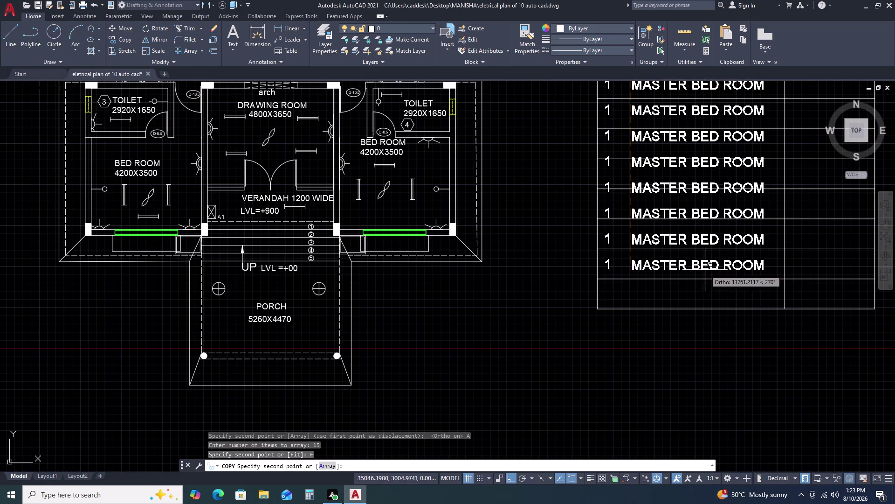
middle_drag(701, 267, 647, 361)
middle_click(645, 365)
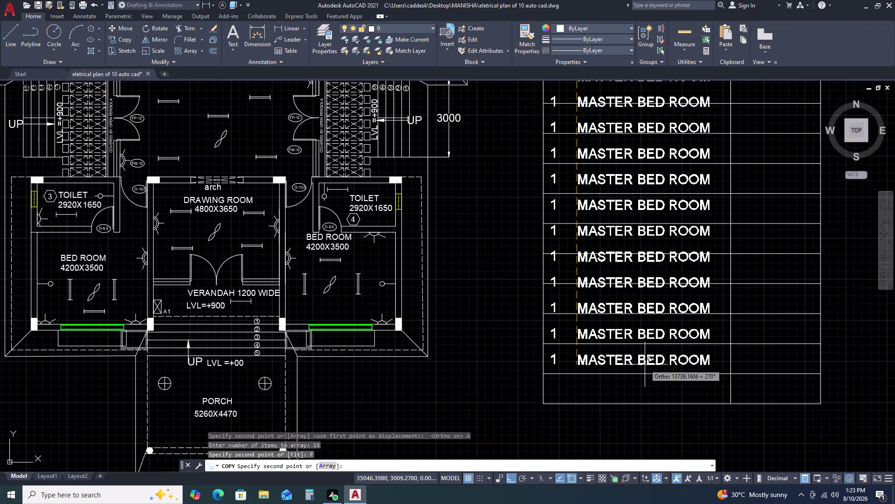
scroll(down, 3)
scroll(up, 3)
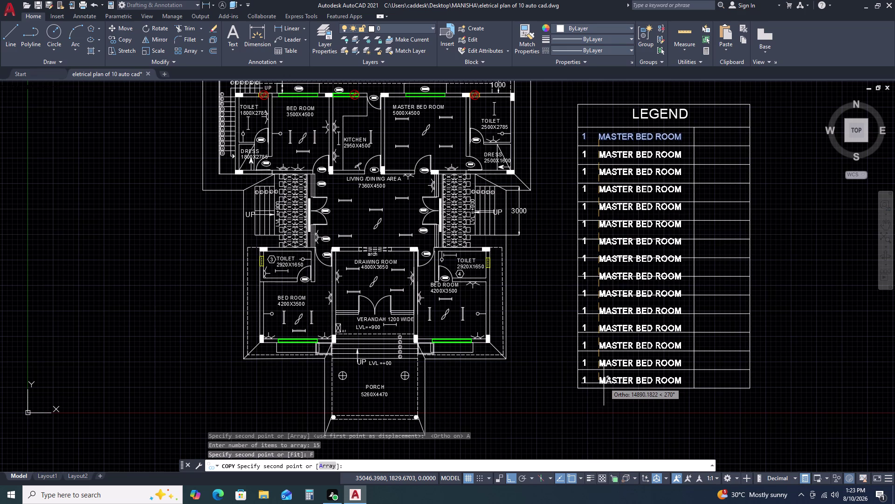
scroll(up, 3)
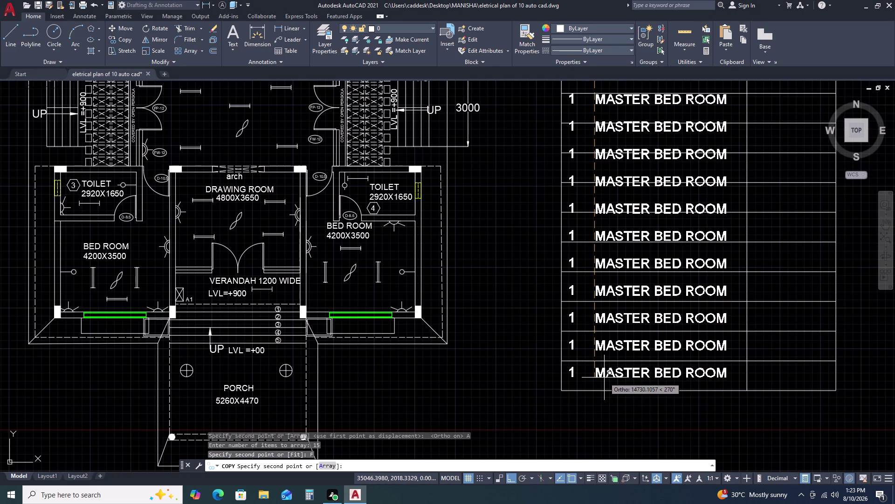
click(604, 377)
key(Escape)
scroll(down, 3)
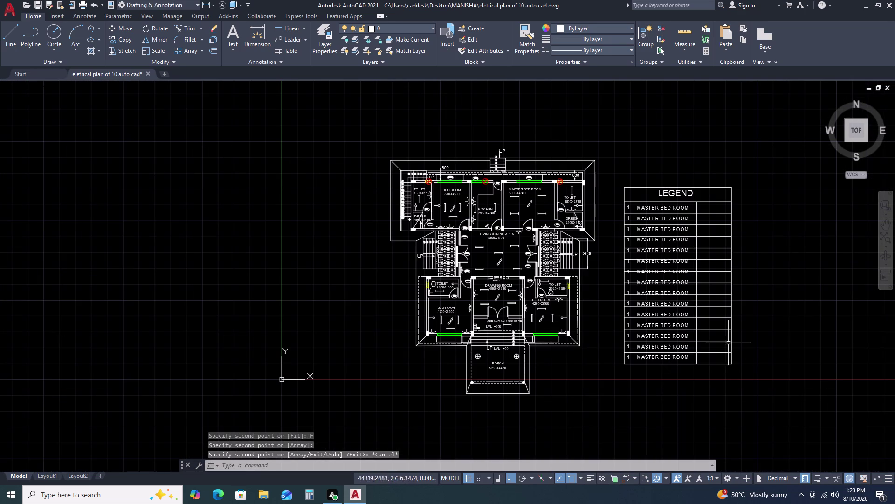
Window-select the middle legend rows and move them slightly lower in the table.
scroll(up, 3)
scroll(down, 3)
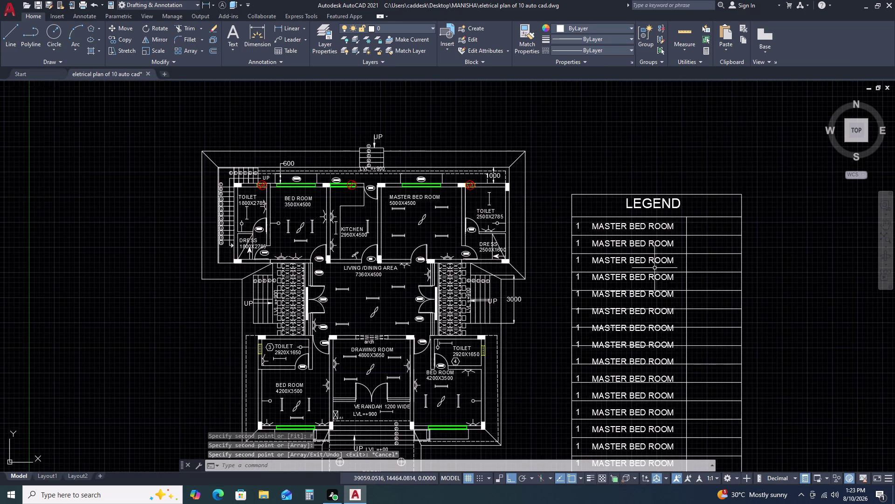
scroll(up, 3)
double_click(552, 262)
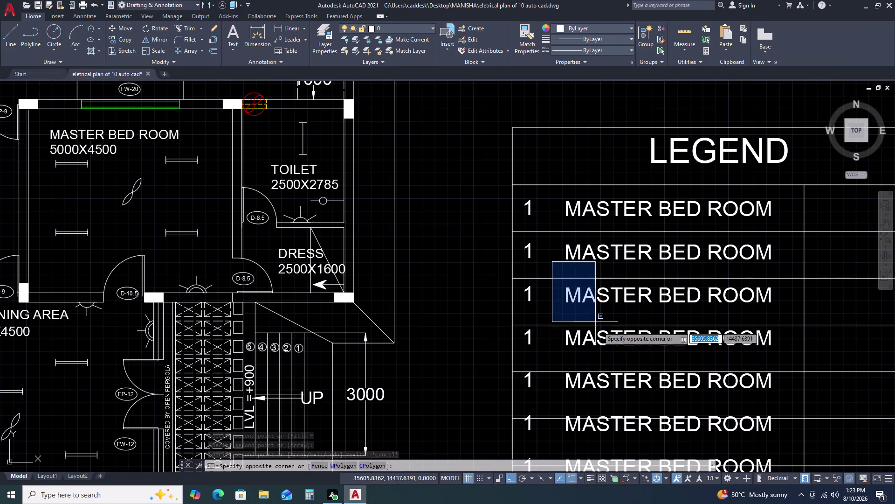
click(790, 449)
middle_drag(801, 438, 801, 437)
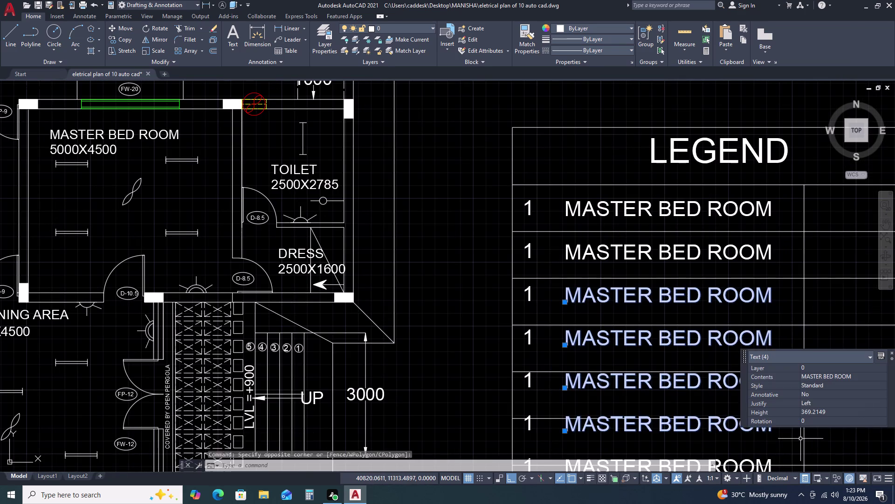
middle_drag(800, 437, 744, 352)
middle_drag(737, 306, 734, 297)
drag(428, 172, 430, 177)
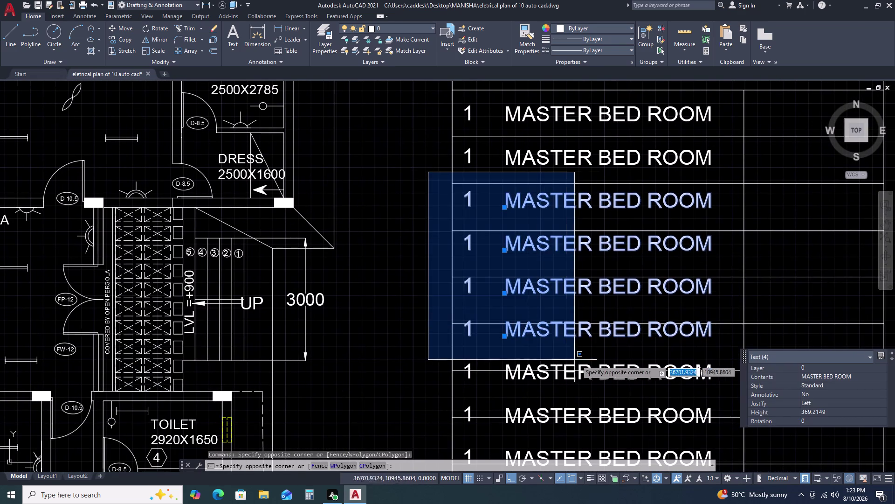
click(599, 360)
text(M)
key(space)
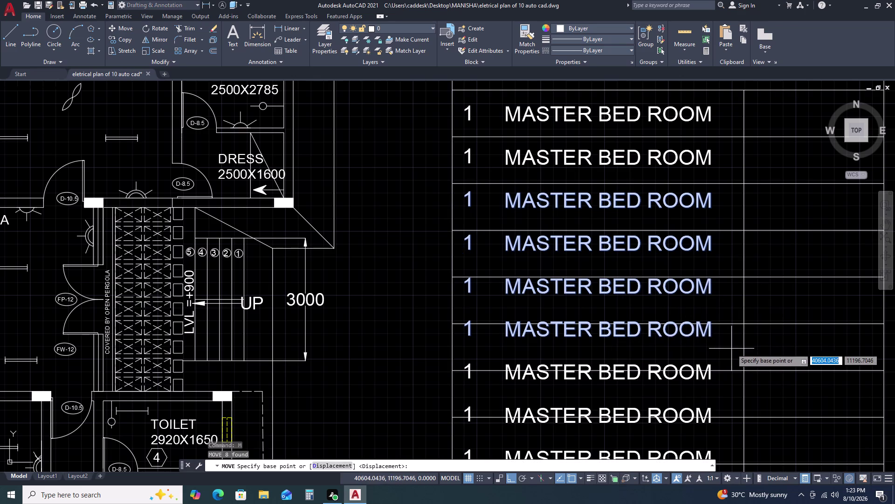
click(732, 349)
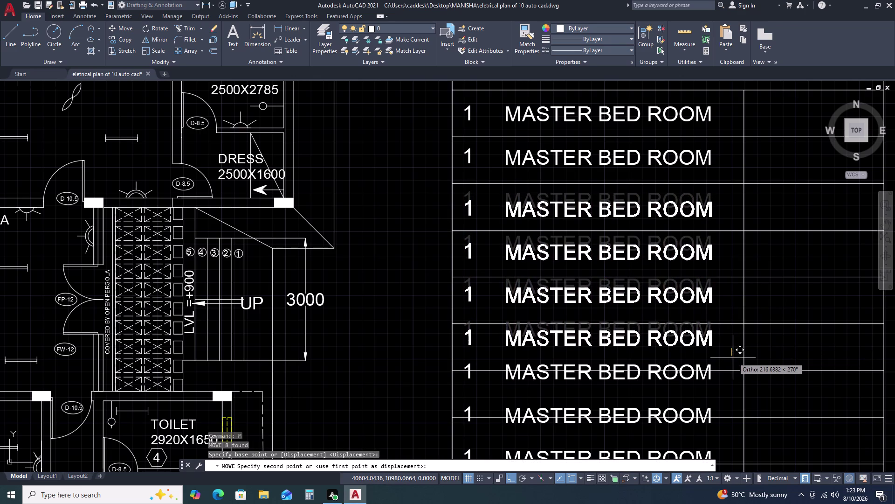
click(733, 357)
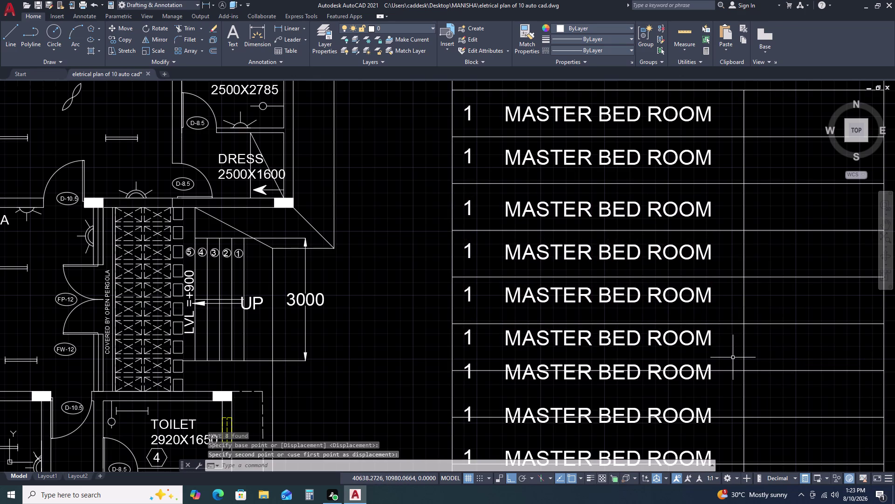
Select the lower legend entries and move them down into their rows.
scroll(down, 3)
middle_drag(734, 389, 710, 308)
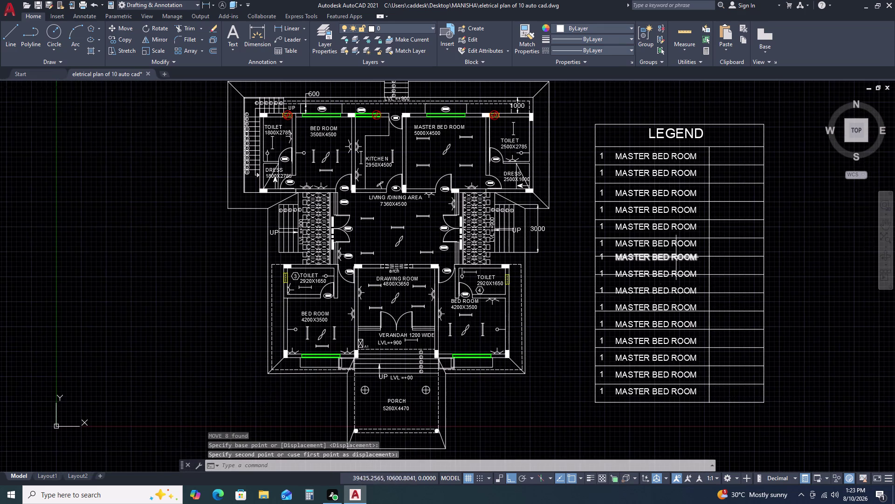
scroll(up, 3)
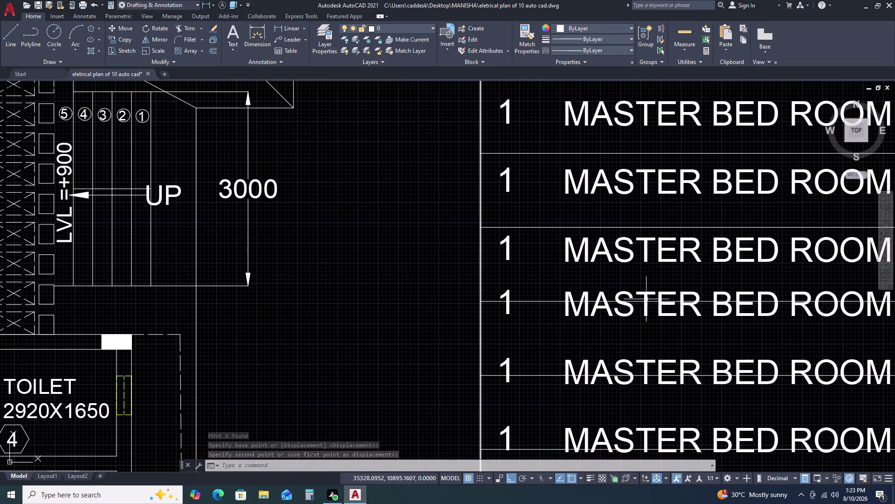
scroll(down, 3)
middle_drag(821, 316, 777, 256)
middle_click(772, 250)
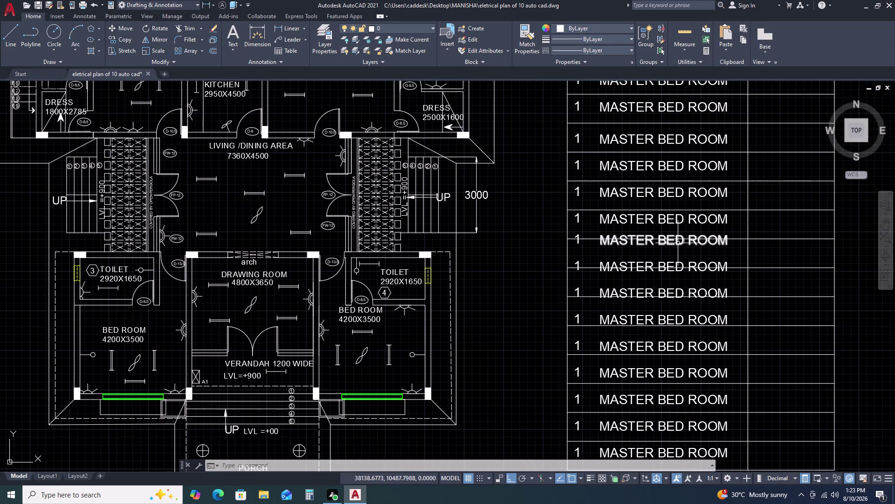
double_click(540, 218)
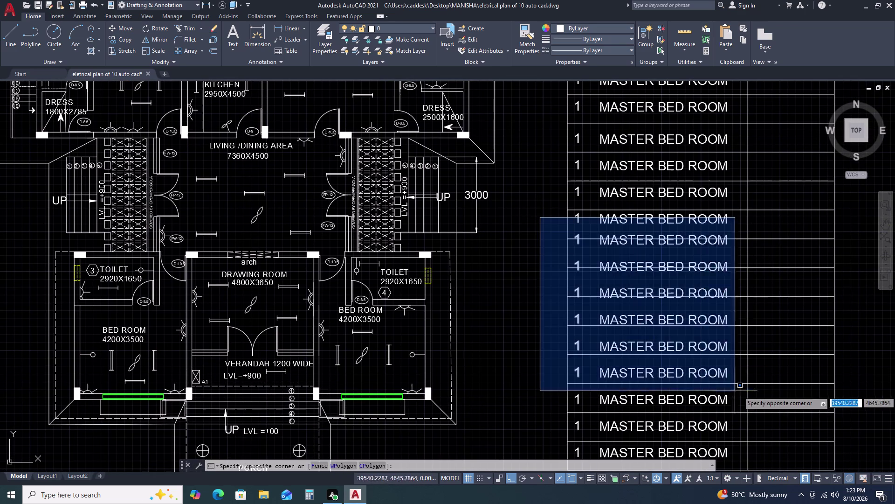
scroll(down, 3)
click(750, 441)
text(M)
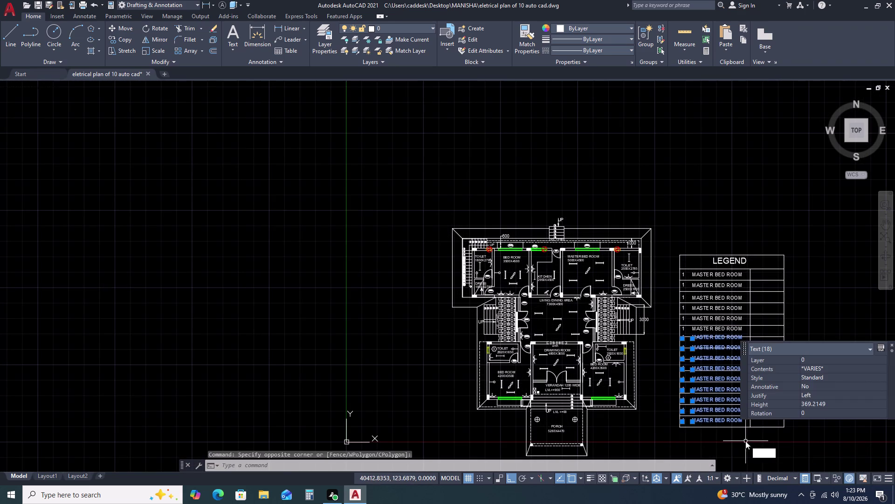
key(space)
click(764, 368)
scroll(up, 3)
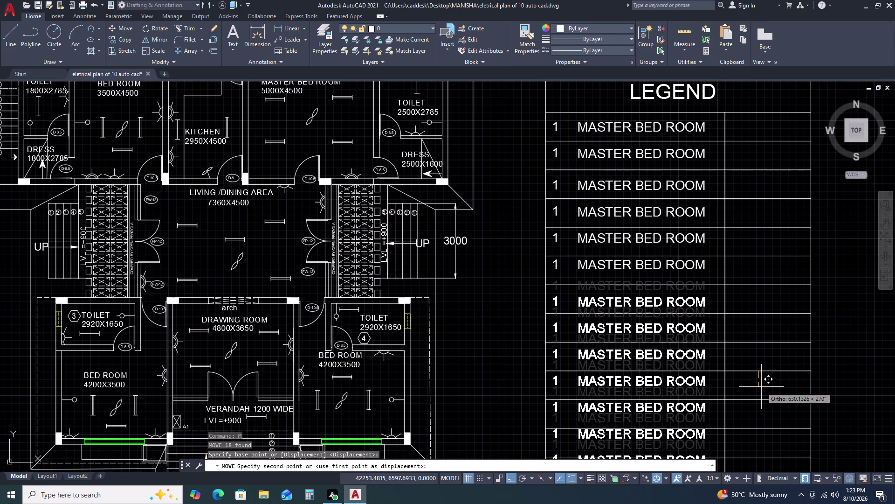
click(761, 387)
Move the bottom four legend entries lower within their rows.
scroll(down, 3)
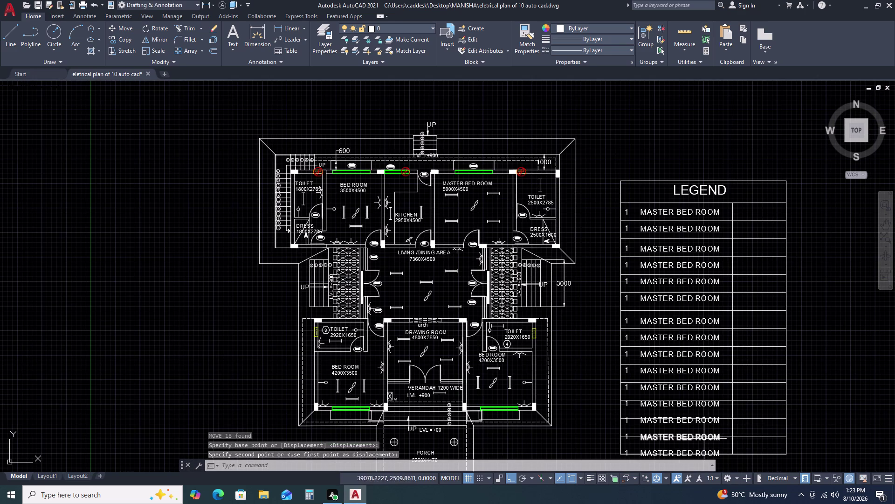
scroll(up, 3)
middle_drag(737, 439, 702, 368)
middle_click(692, 328)
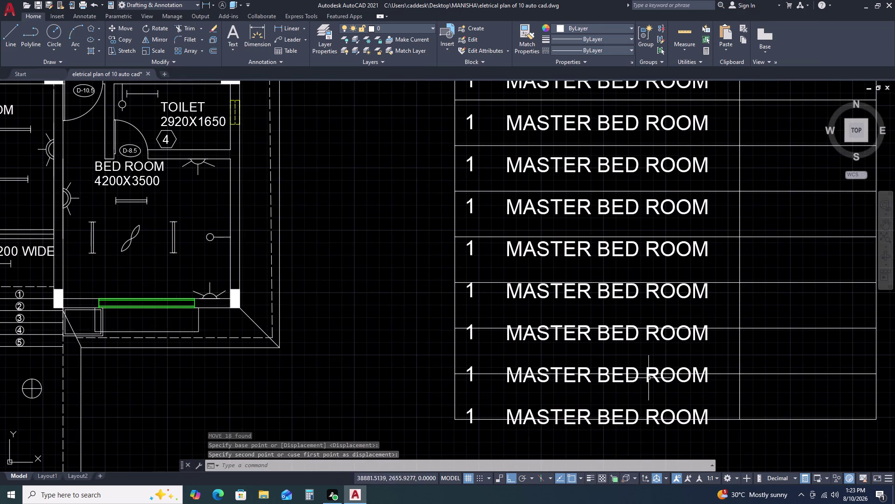
click(441, 287)
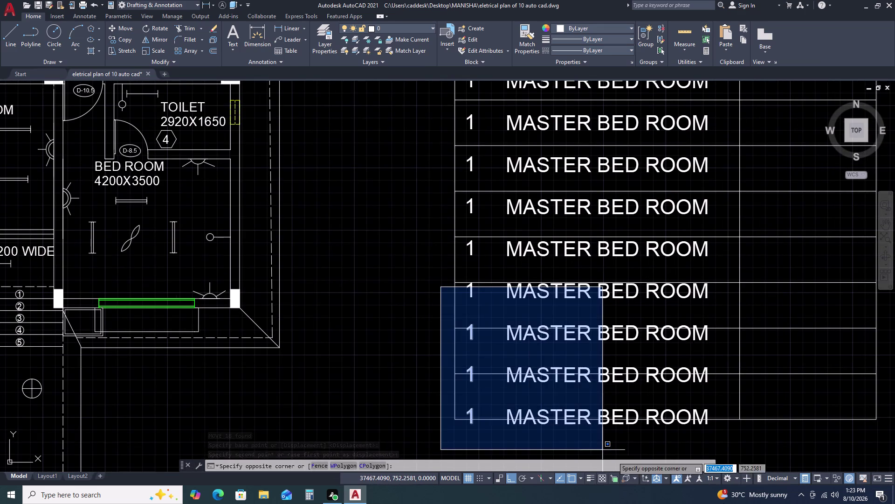
click(821, 448)
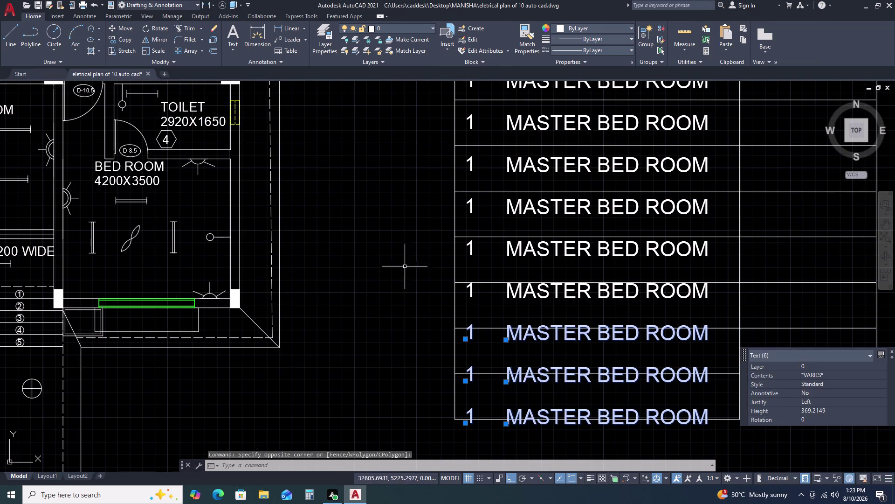
click(409, 255)
click(761, 427)
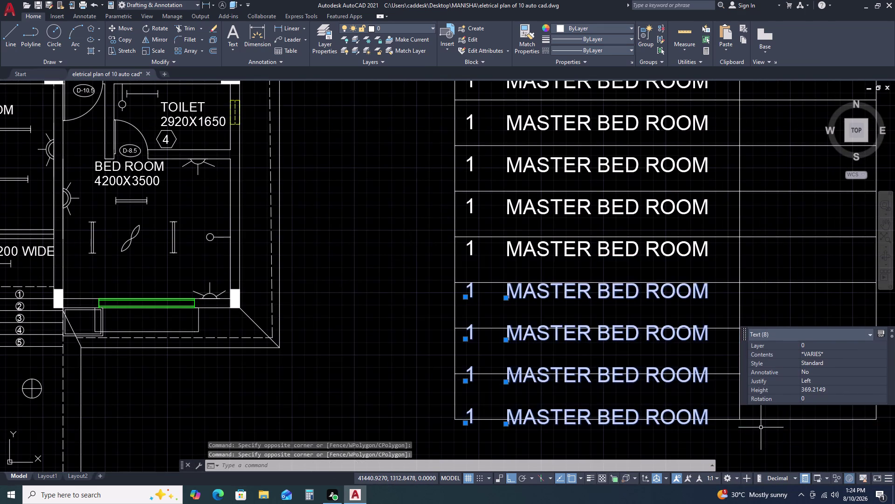
middle_drag(761, 427, 727, 351)
key(m)
key(space)
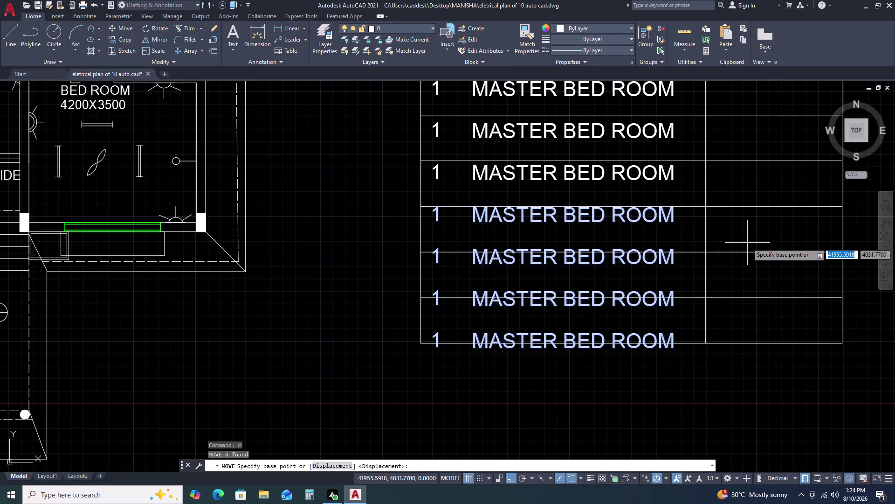
click(747, 242)
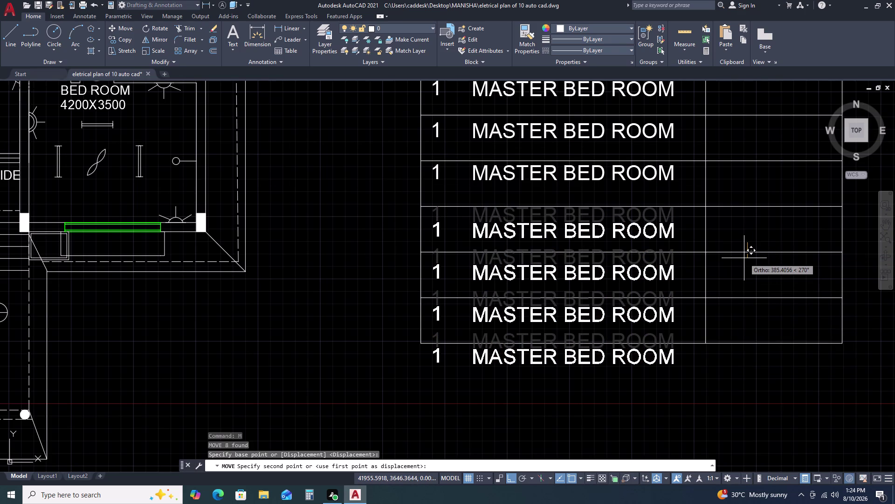
click(744, 257)
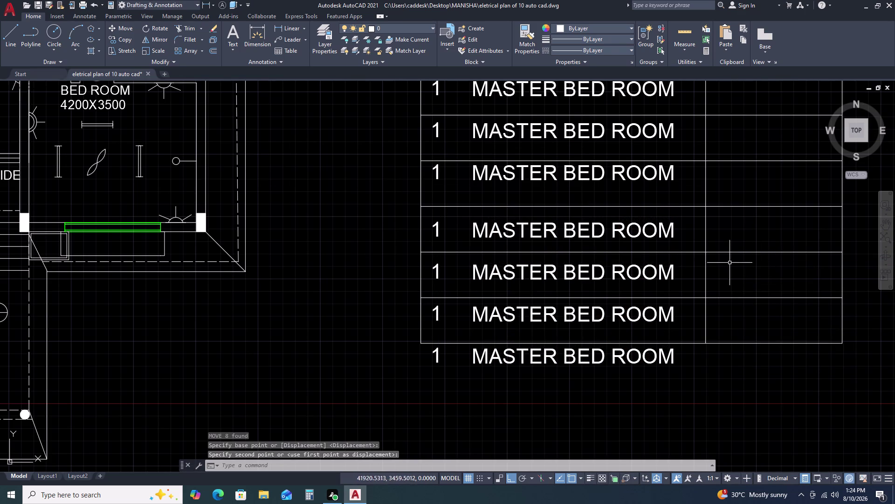
key(Escape)
key(Escape)
key(Escape)
Shift three upper misaligned legend entries slightly lower.
scroll(down, 3)
scroll(down, 3)
scroll(up, 3)
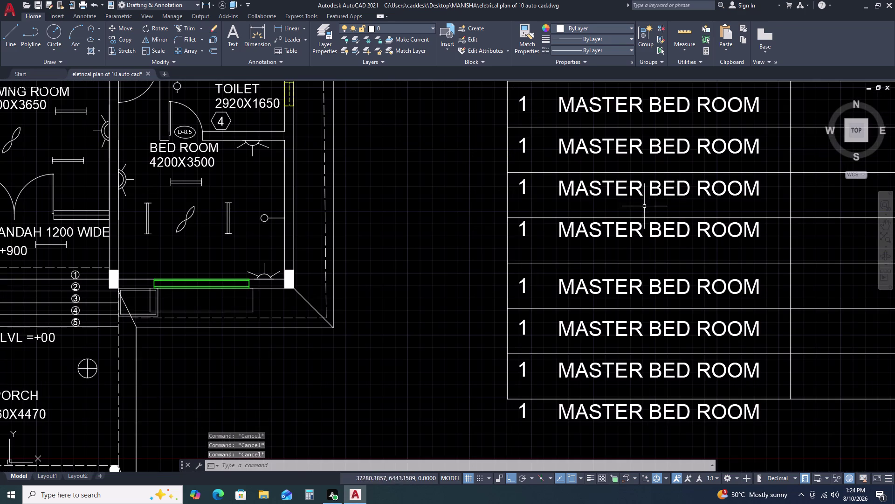
click(478, 132)
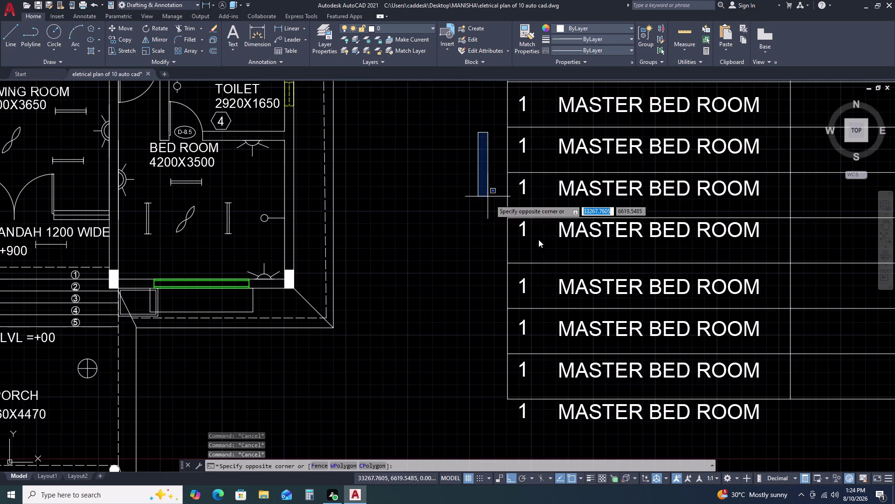
click(790, 275)
text(M)
key(space)
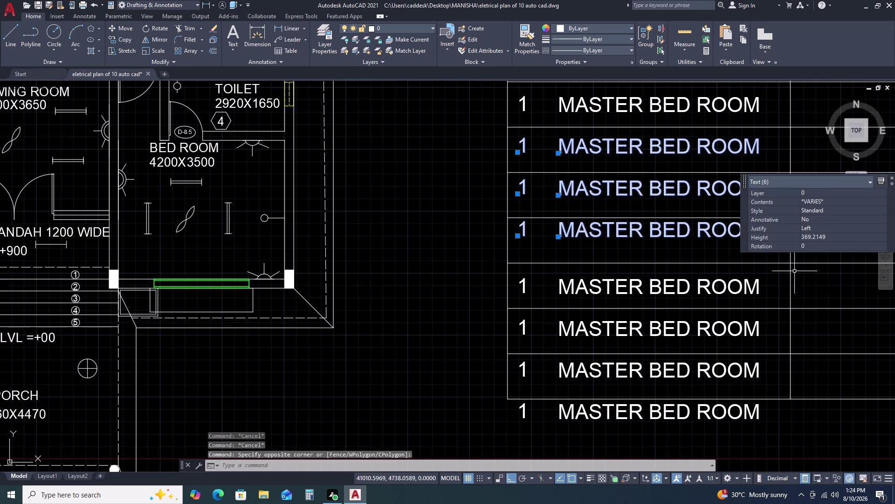
click(806, 247)
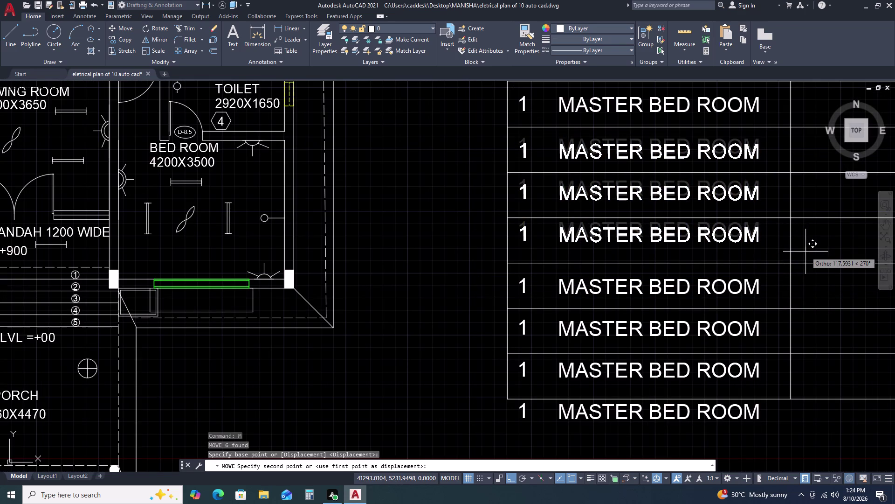
click(805, 251)
key(Escape)
Fit the drawing in view and start moving one misaligned entry, then cancel.
scroll(down, 3)
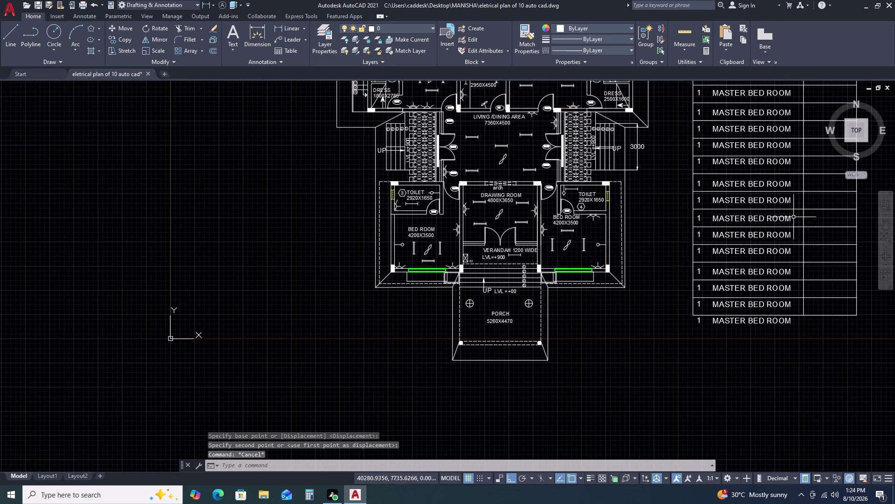
scroll(up, 3)
middle_drag(825, 230, 696, 270)
scroll(down, 3)
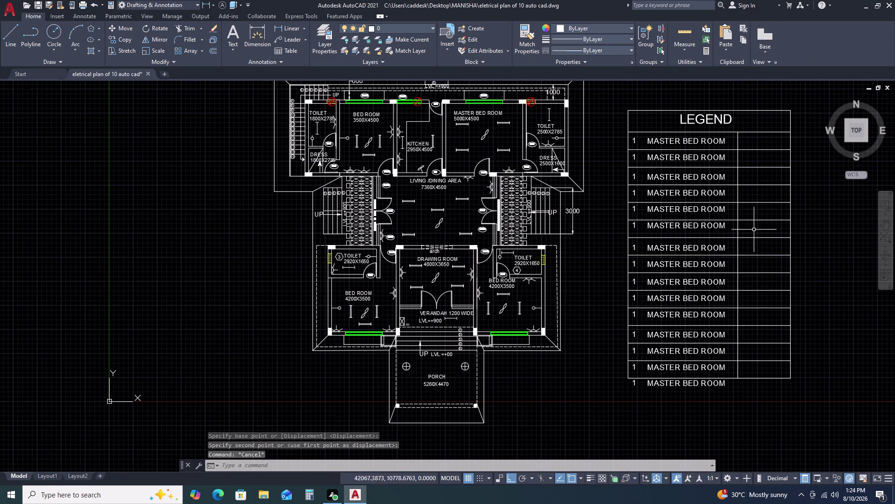
scroll(up, 3)
middle_click(740, 233)
middle_drag(740, 233, 731, 260)
middle_click(729, 272)
middle_click(727, 275)
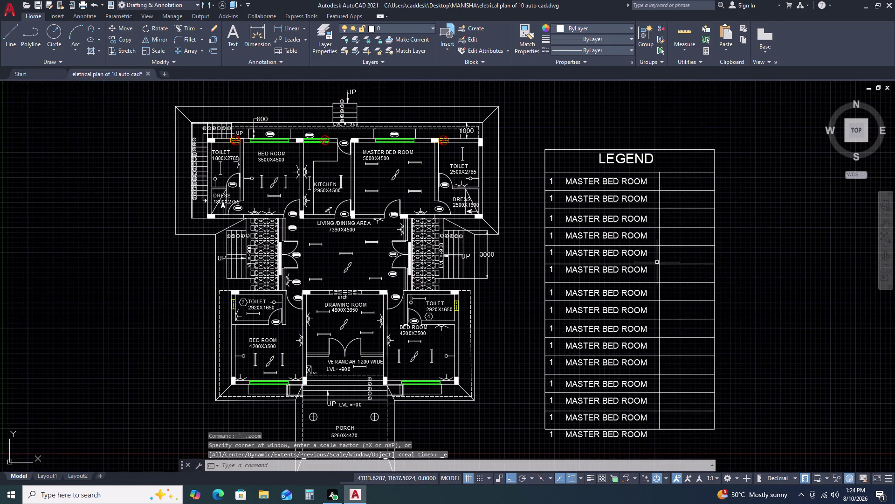
scroll(up, 3)
scroll(down, 3)
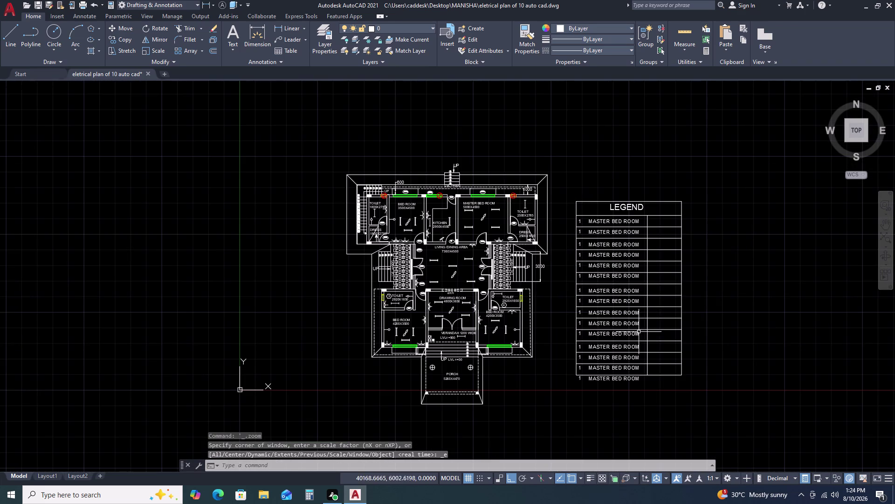
scroll(up, 3)
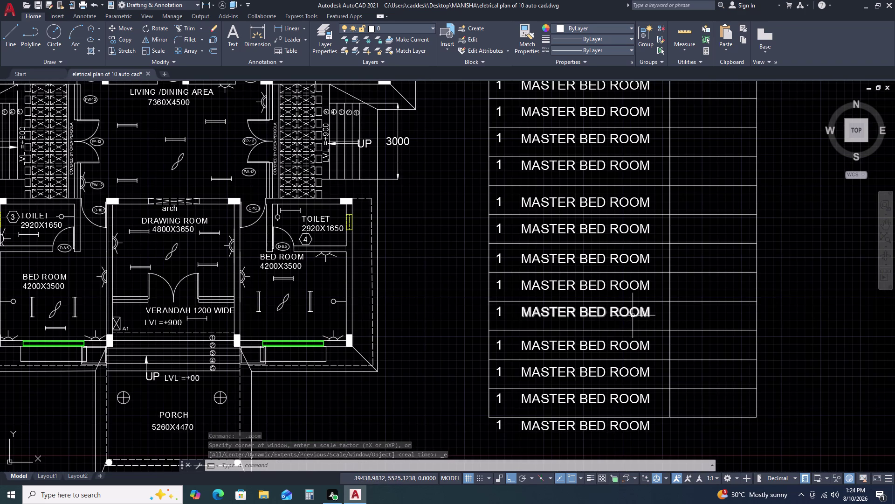
click(632, 315)
text(M)
key(space)
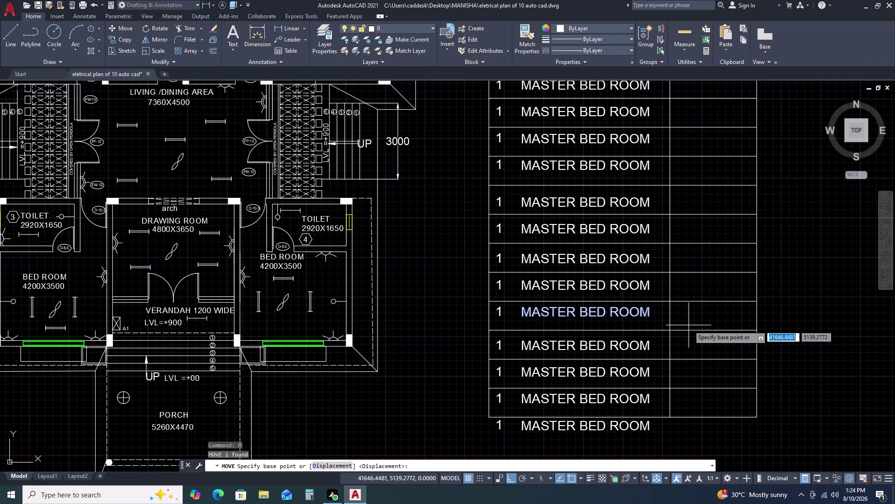
click(689, 325)
key(Escape)
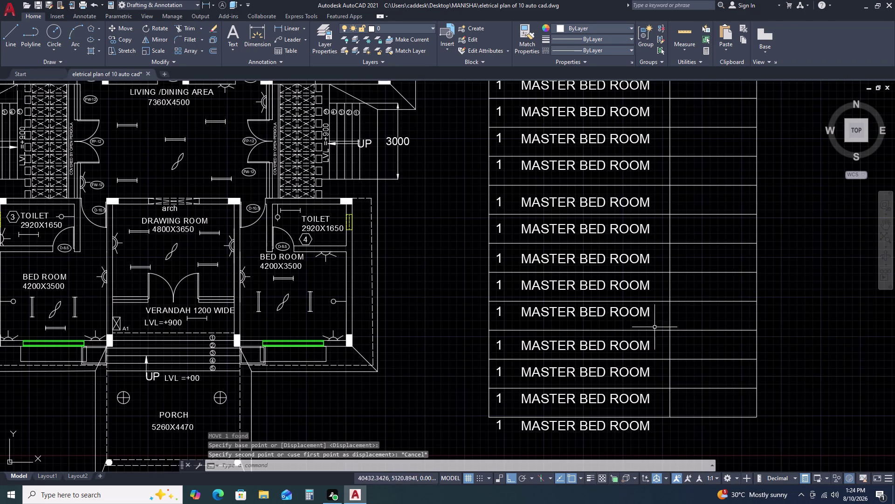
Move a misaligned row's number and label lower within its cell.
double_click(469, 301)
click(676, 332)
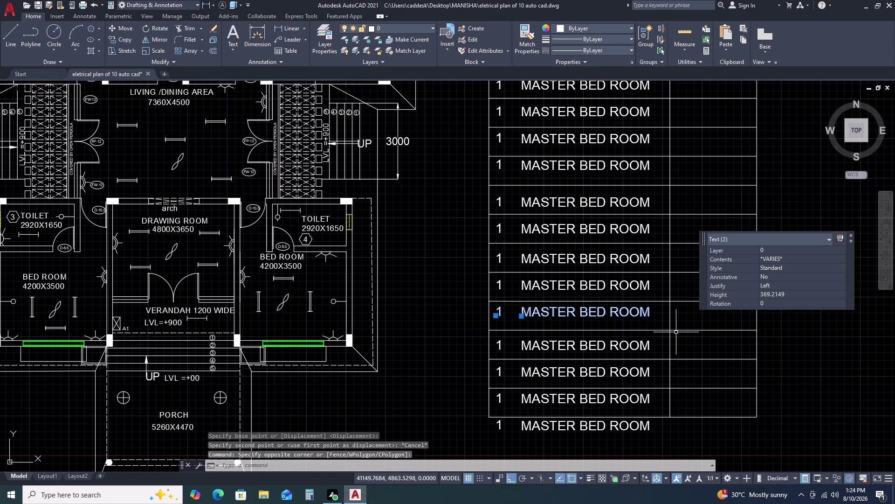
text(M)
key(space)
click(681, 317)
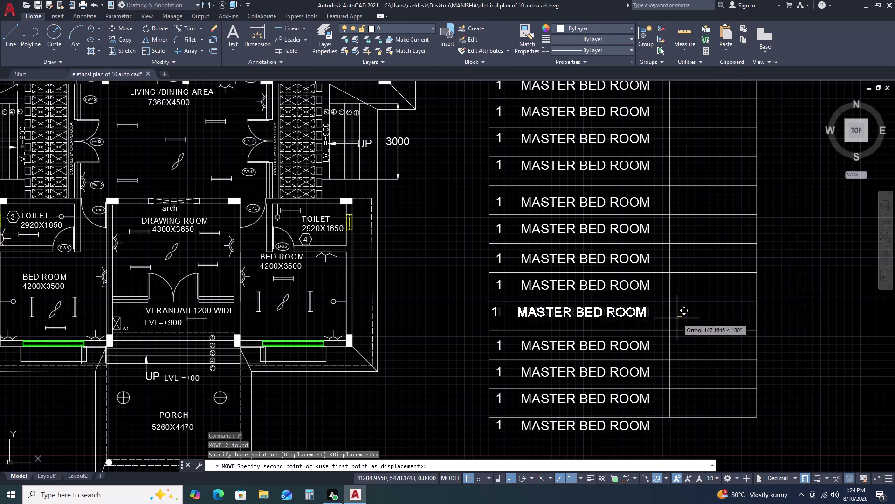
click(679, 321)
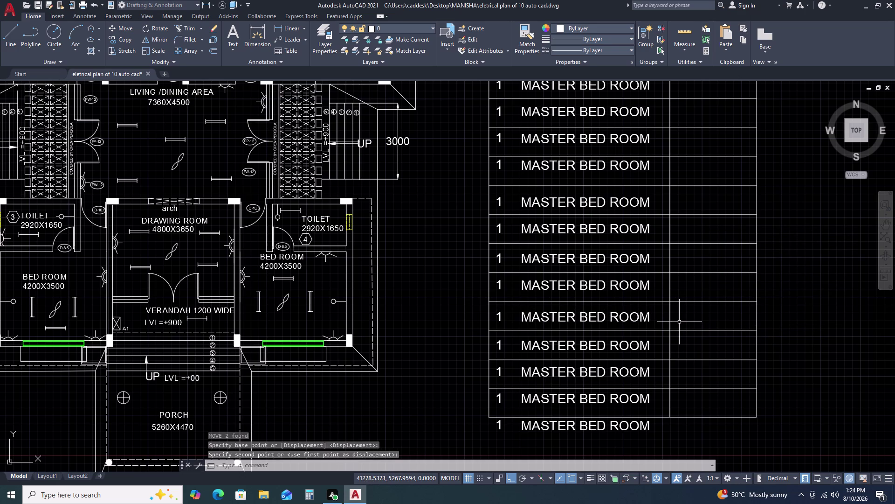
key(Escape)
Move the fourth row's MASTER BED ROOM entry down into place.
click(462, 154)
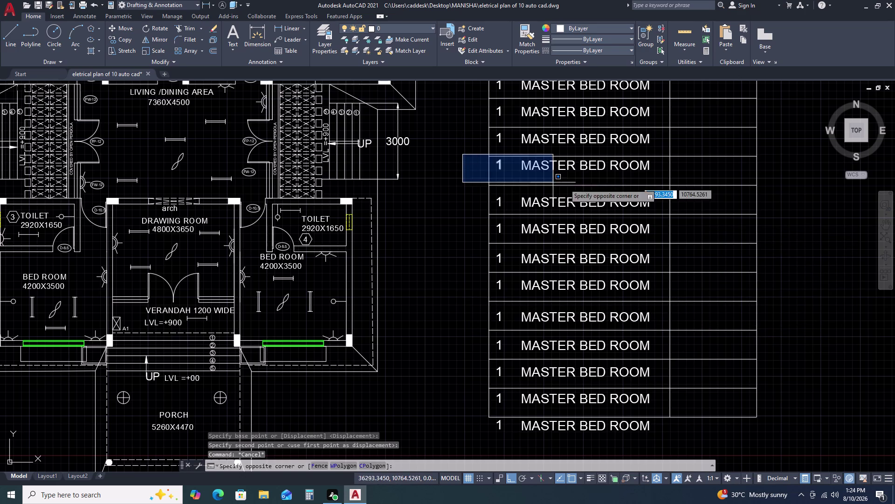
click(664, 182)
text(M)
key(space)
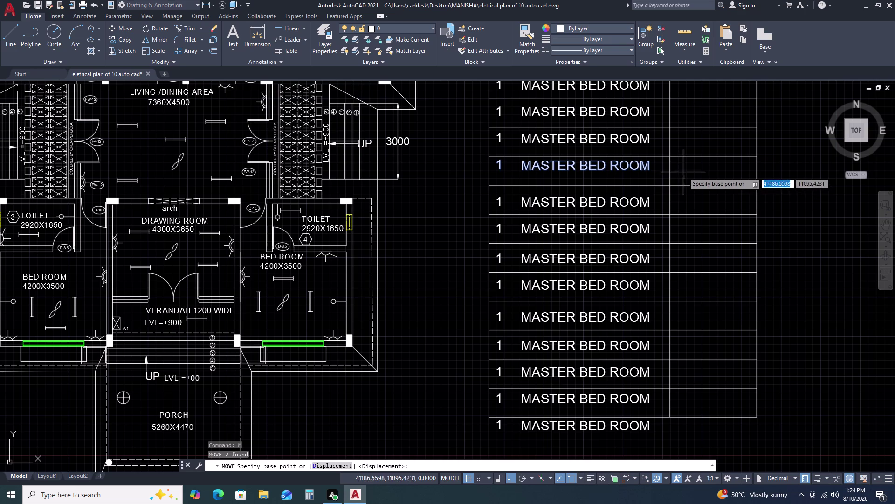
click(685, 171)
click(684, 177)
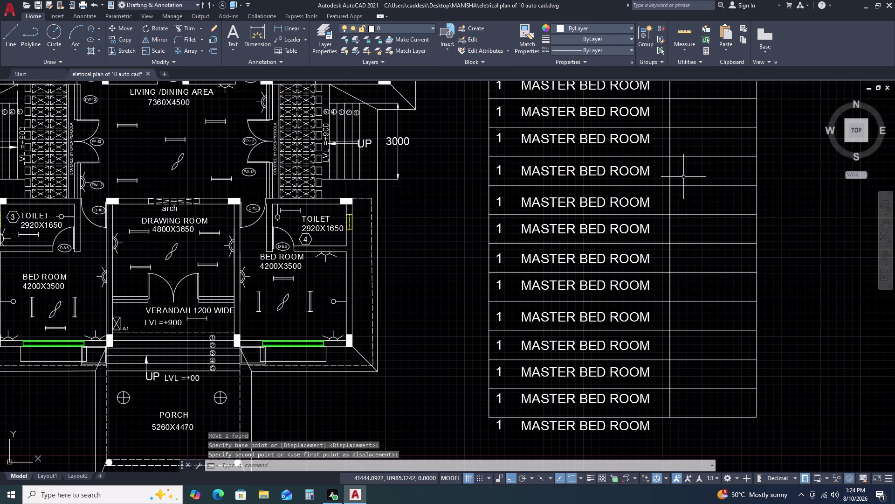
key(Escape)
Pick all fifteen placeholder '1' labels in the legend number column, top to bottom.
scroll(down, 3)
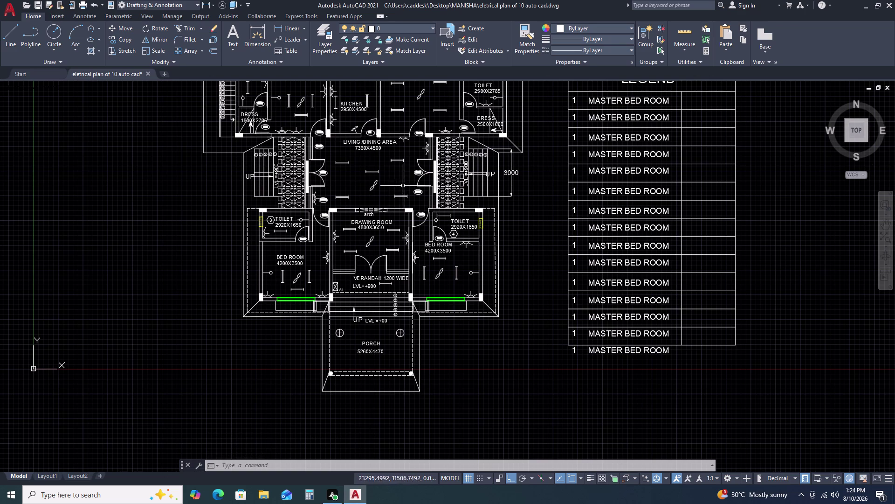
scroll(up, 3)
scroll(down, 3)
scroll(down, 3)
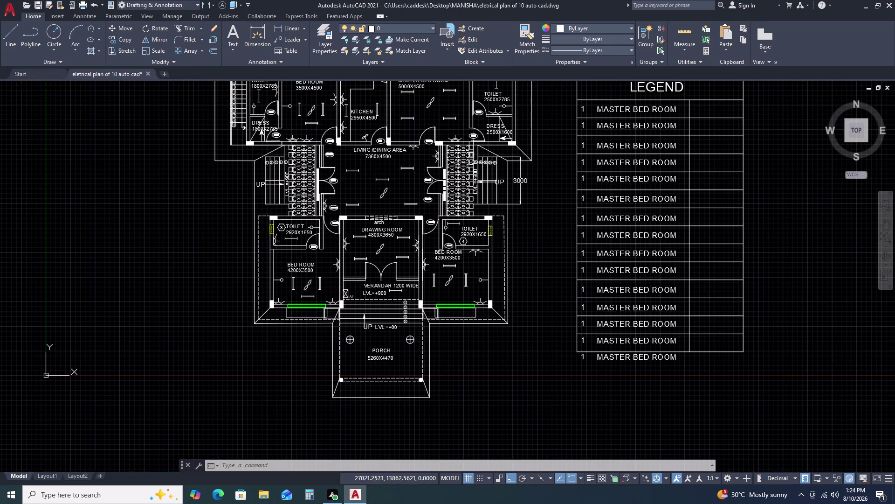
click(582, 107)
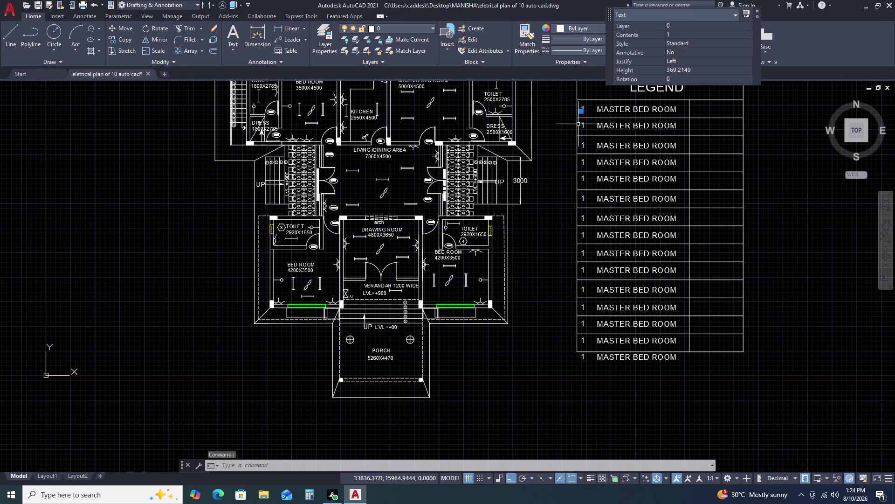
click(584, 126)
click(584, 146)
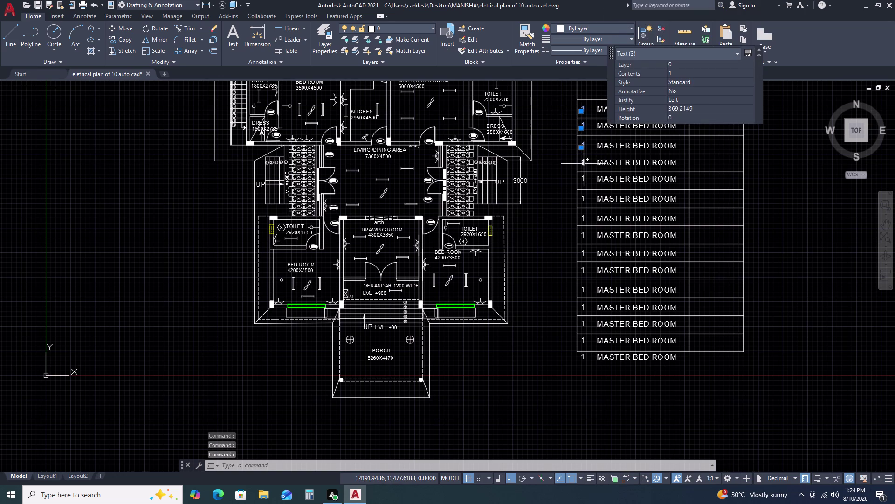
click(584, 163)
click(585, 181)
click(584, 201)
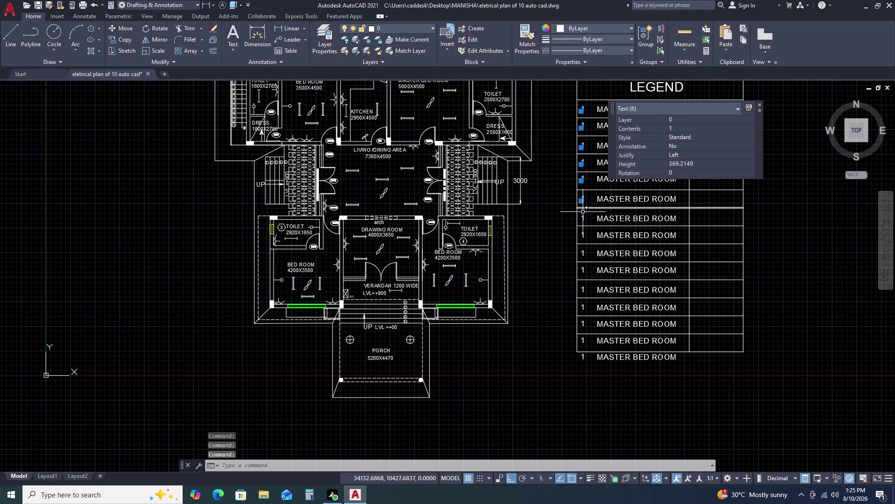
click(583, 217)
click(584, 236)
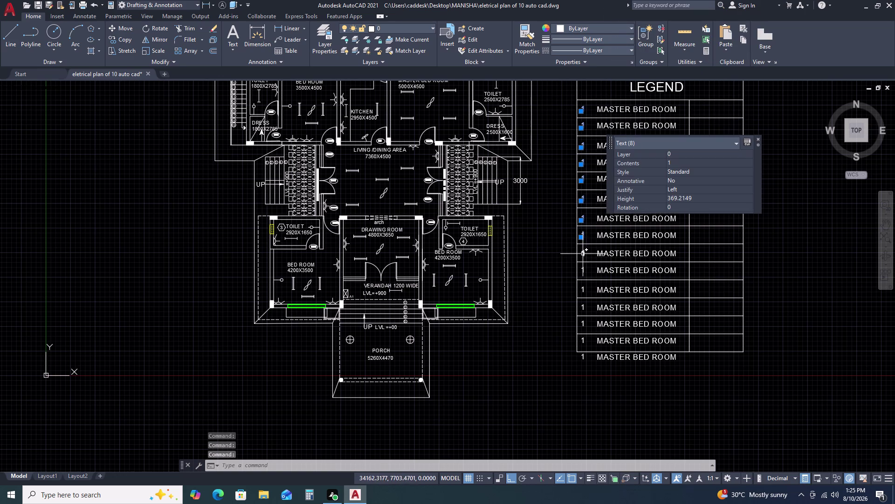
click(583, 254)
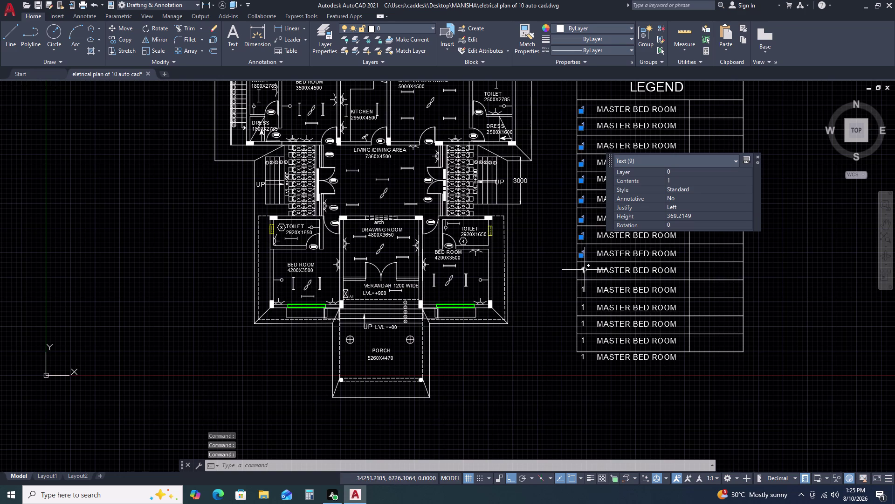
click(584, 269)
click(583, 291)
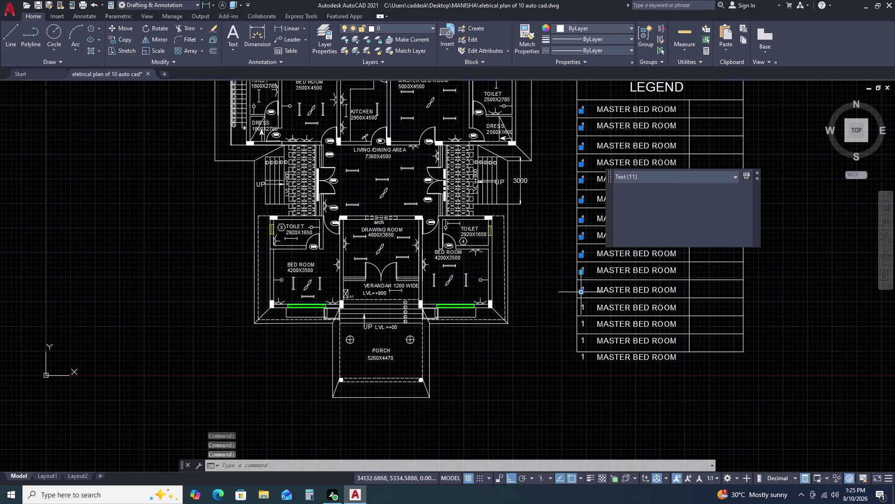
click(583, 309)
click(582, 322)
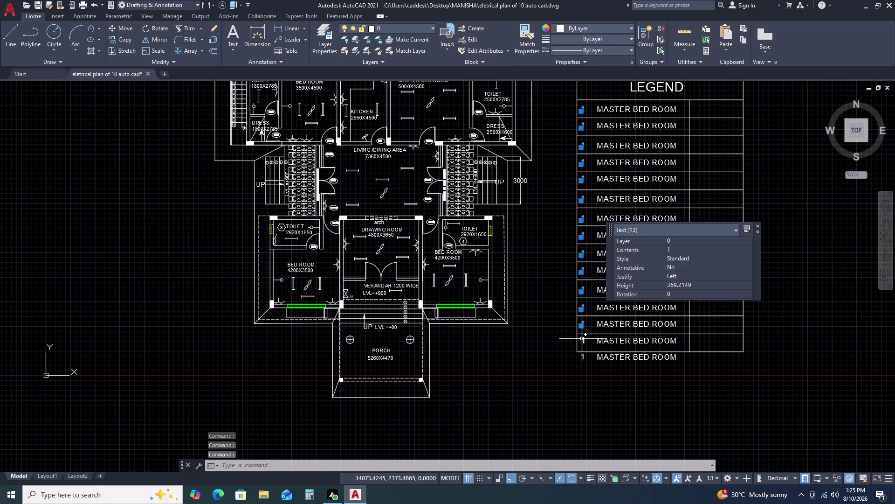
click(582, 340)
click(585, 355)
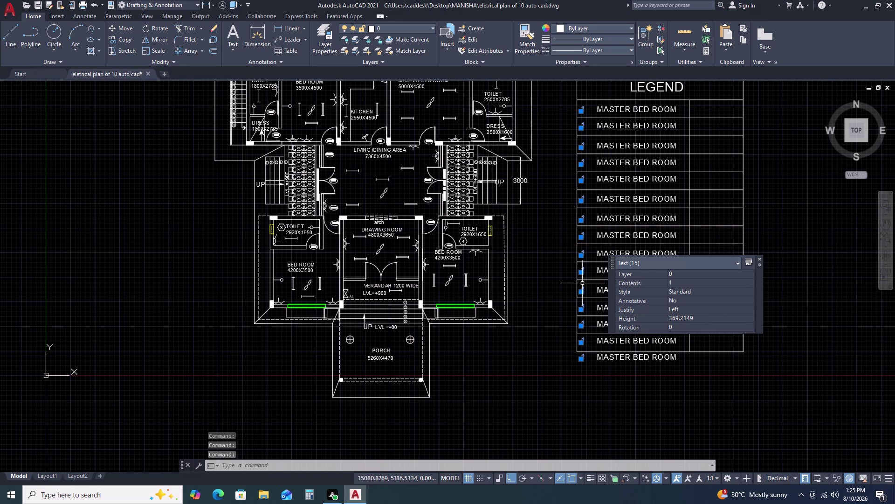
Run TCOUNT by select order with start 1, increment 1, overwriting the numbers.
key(t)
text(C)
key(space)
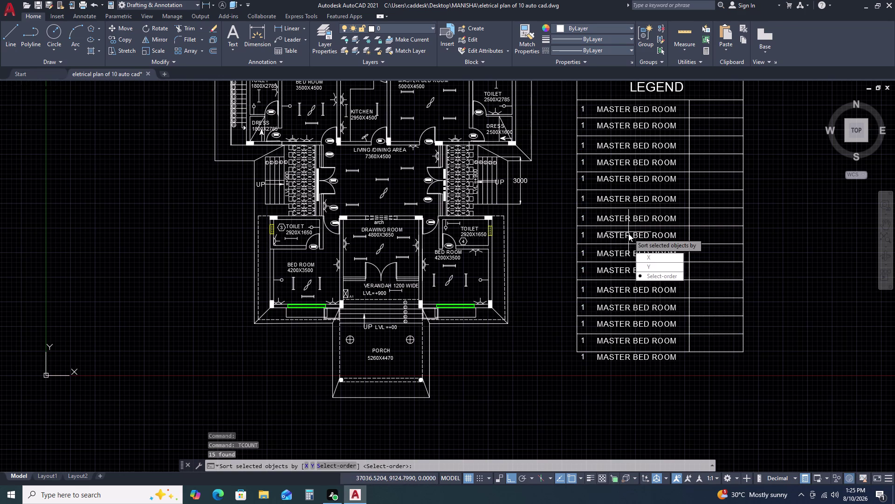
drag(663, 278, 628, 233)
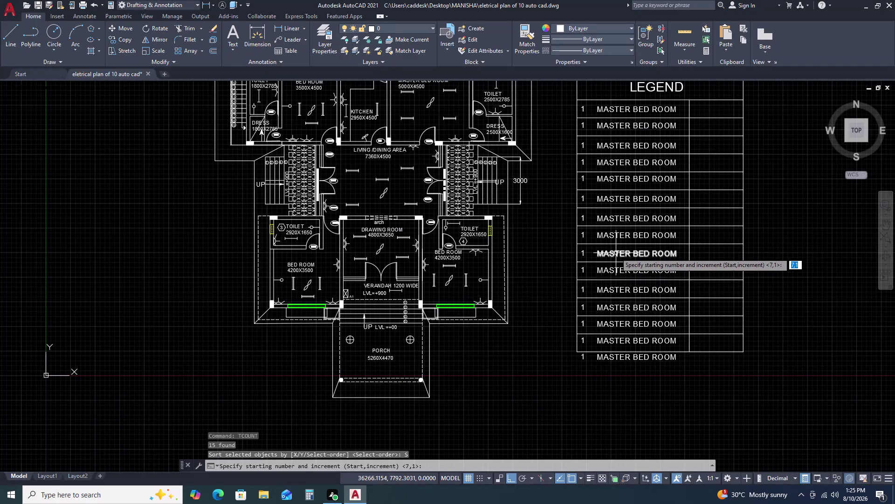
key(1)
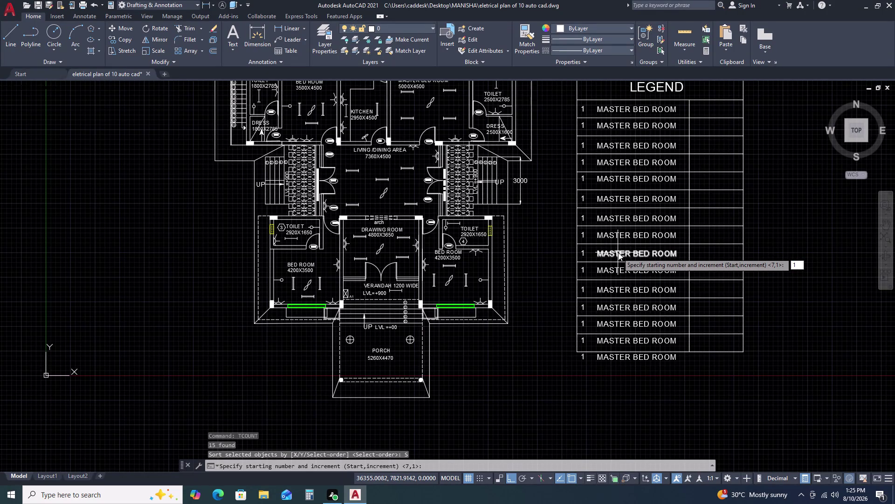
key(comma)
text(1)
key(space)
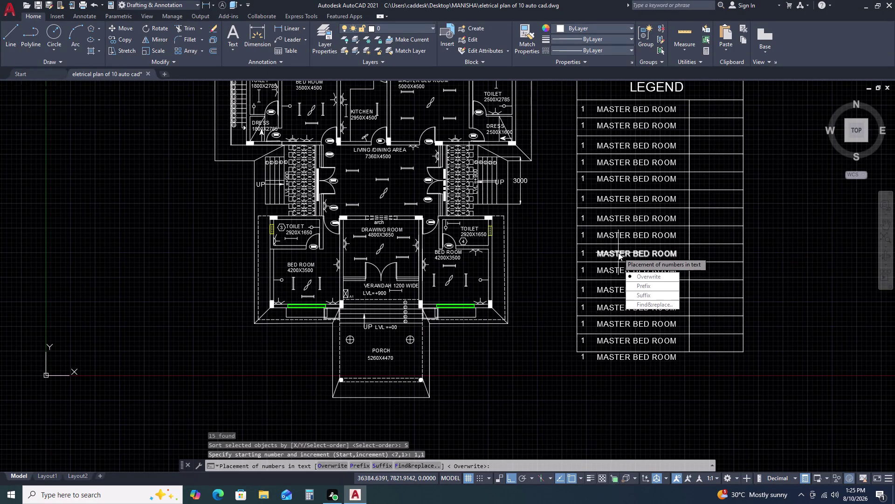
drag(647, 276, 618, 252)
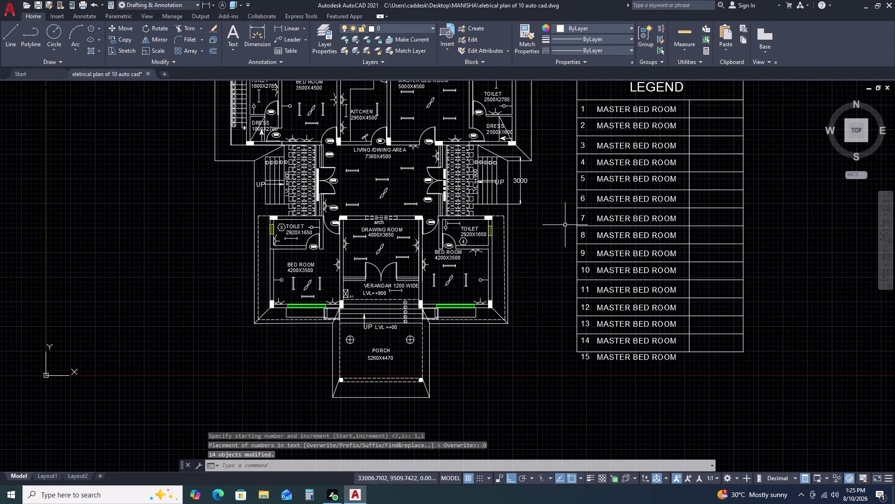
Pan to the bottom legend rows, select row 14's border lines, then clear them.
scroll(down, 3)
scroll(up, 3)
middle_drag(721, 314, 710, 260)
middle_drag(709, 255, 708, 246)
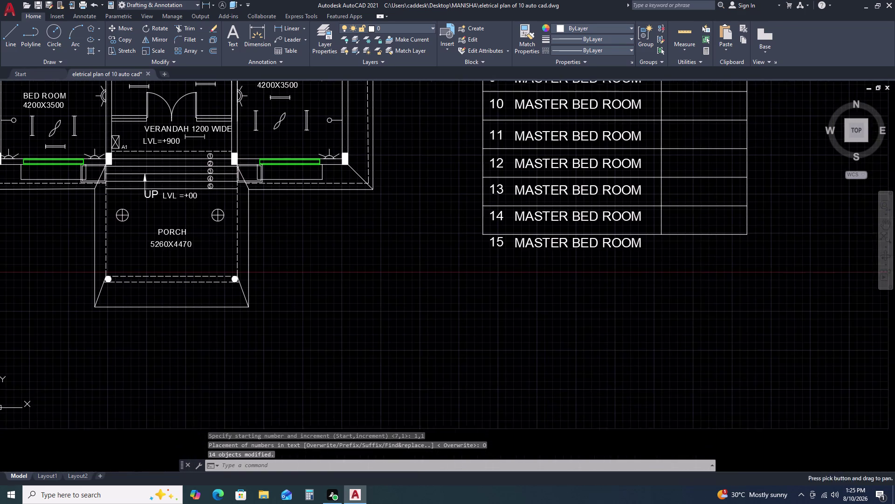
click(710, 190)
click(698, 243)
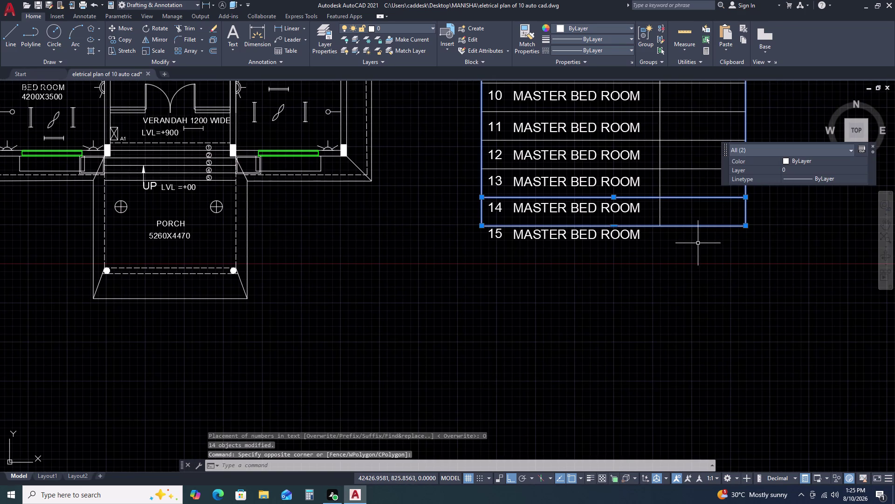
key(Escape)
Copy row 13's border lines down to form row 15's bottom border.
click(694, 196)
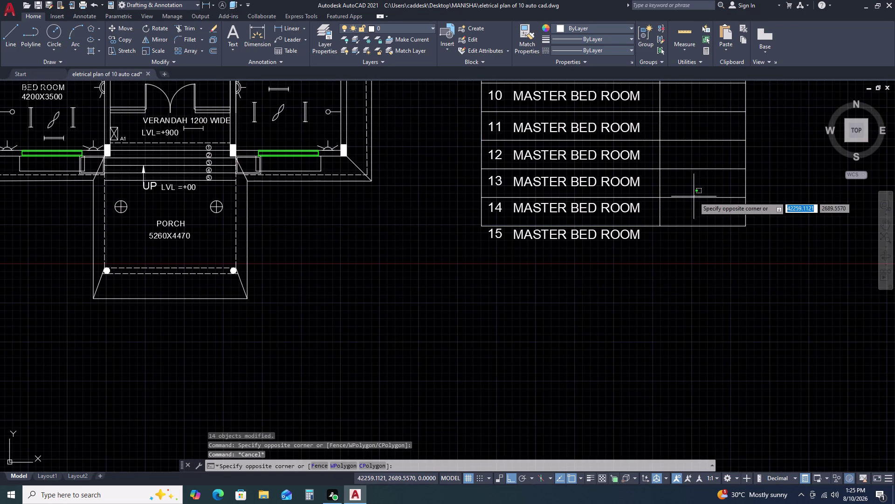
click(693, 199)
click(690, 168)
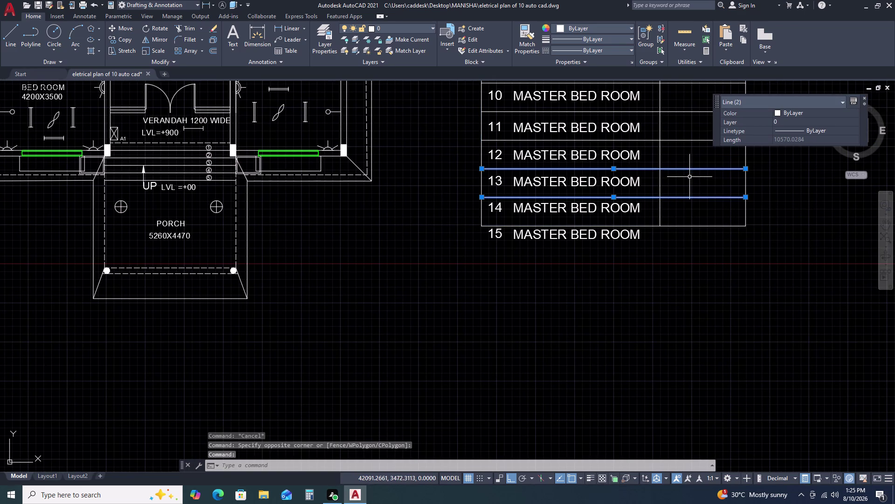
key(x)
key(BackSpace)
text(C)
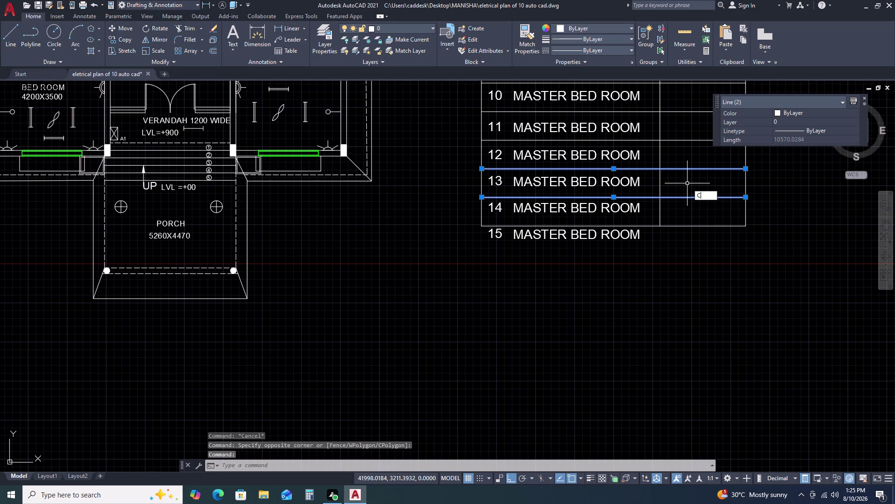
text(P)
key(BackSpace)
text(O)
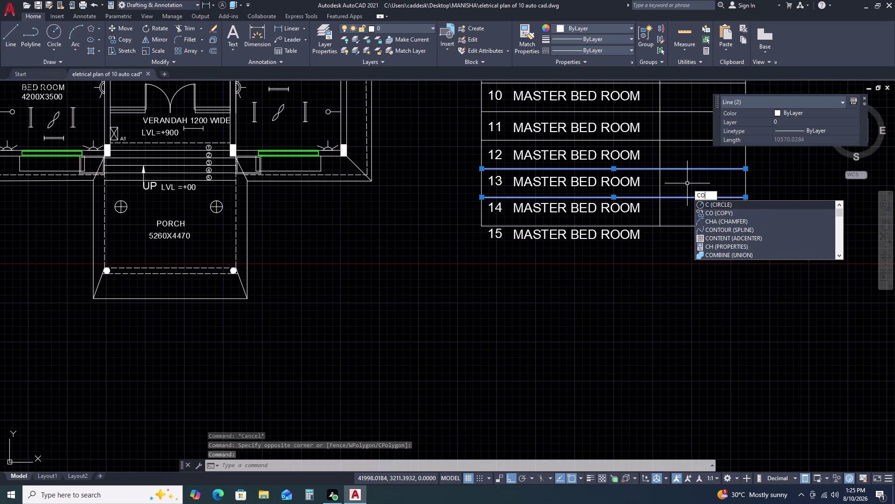
key(space)
click(480, 170)
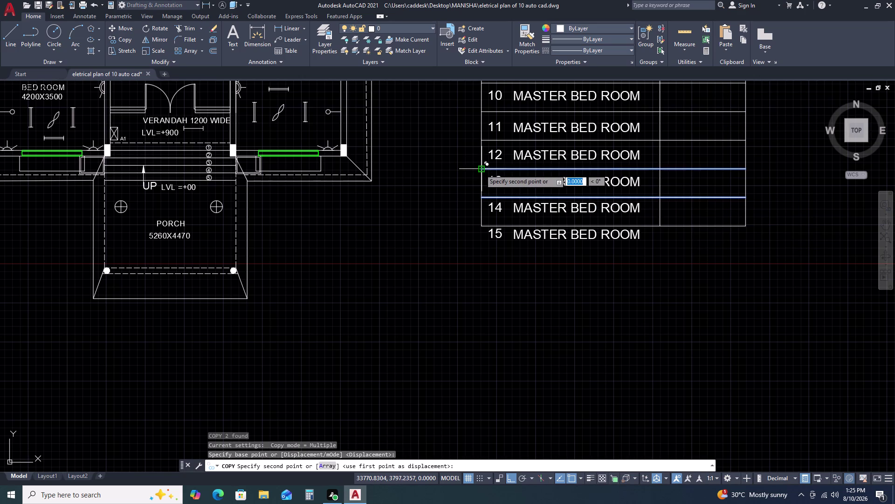
click(480, 227)
key(Escape)
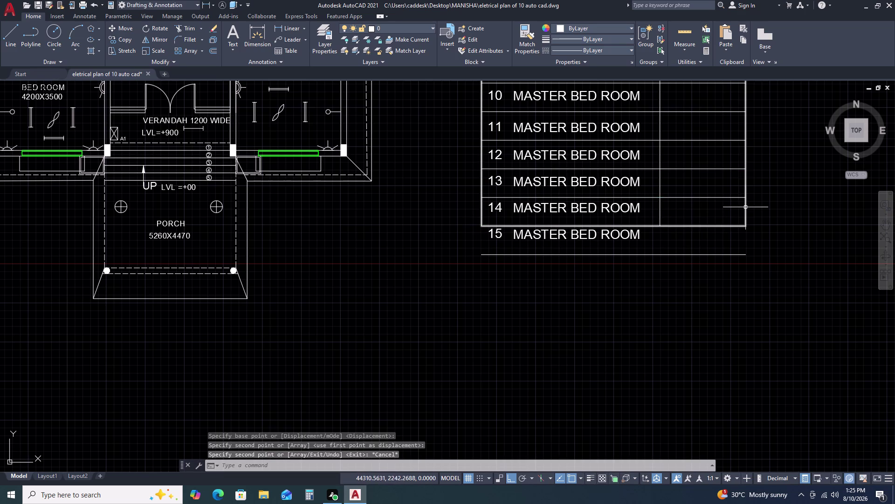
Draw the left and right side border lines of row 15.
click(745, 207)
key(Escape)
key(e)
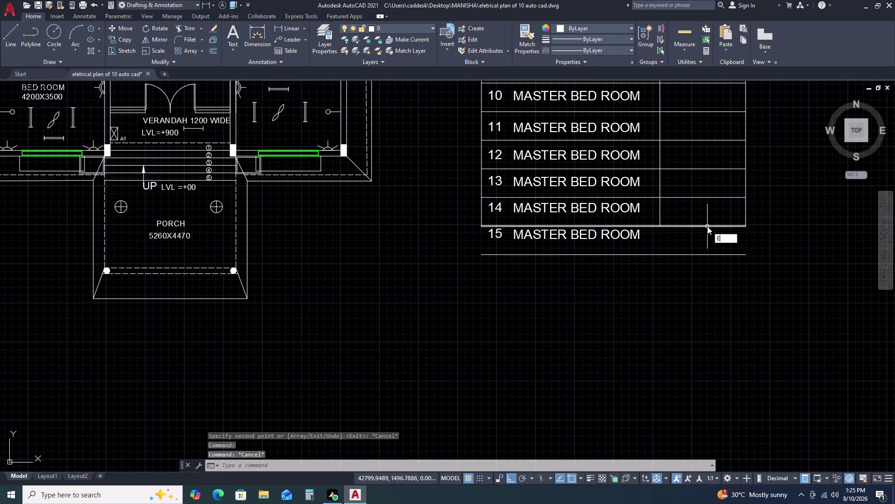
key(Escape)
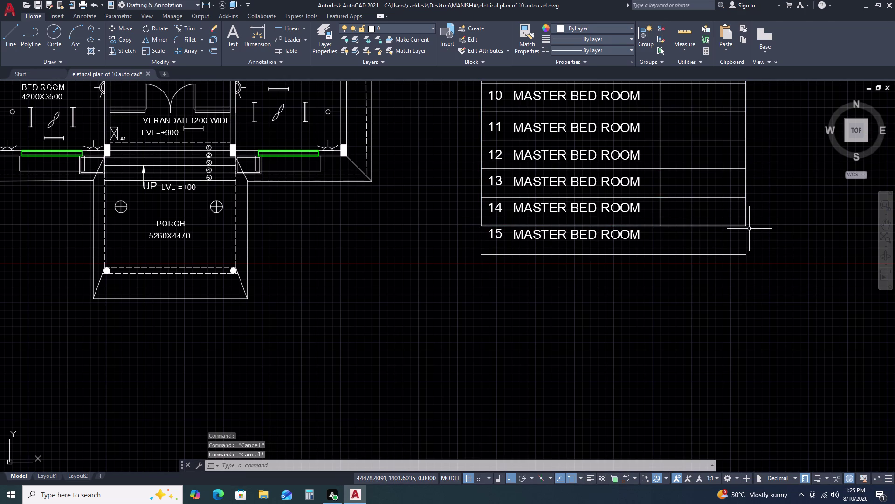
text(L)
key(space)
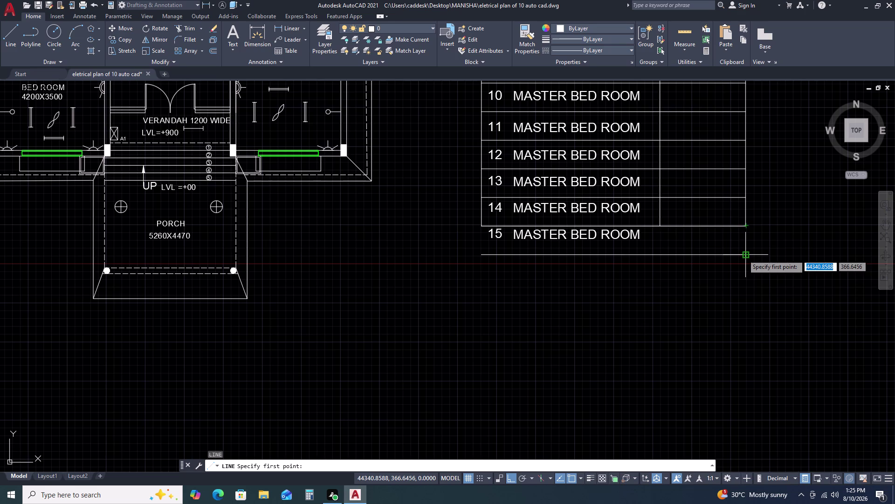
click(743, 255)
click(745, 226)
key(Escape)
key(space)
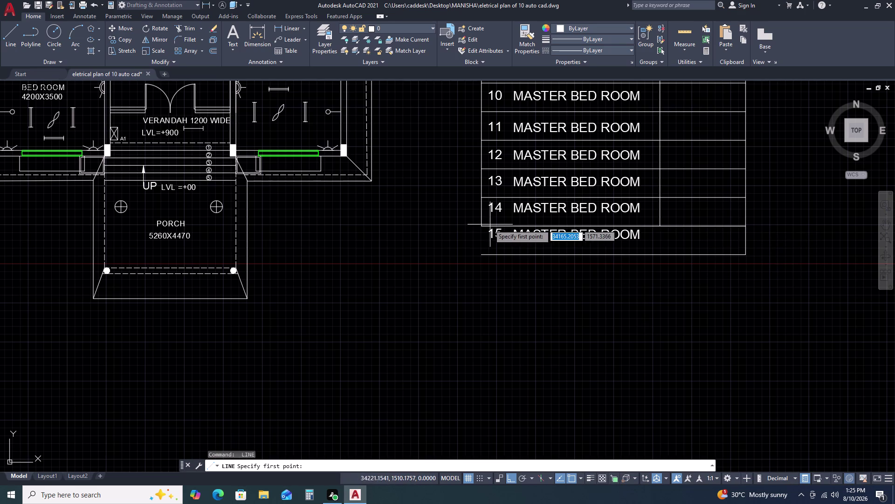
click(482, 225)
click(480, 255)
key(Escape)
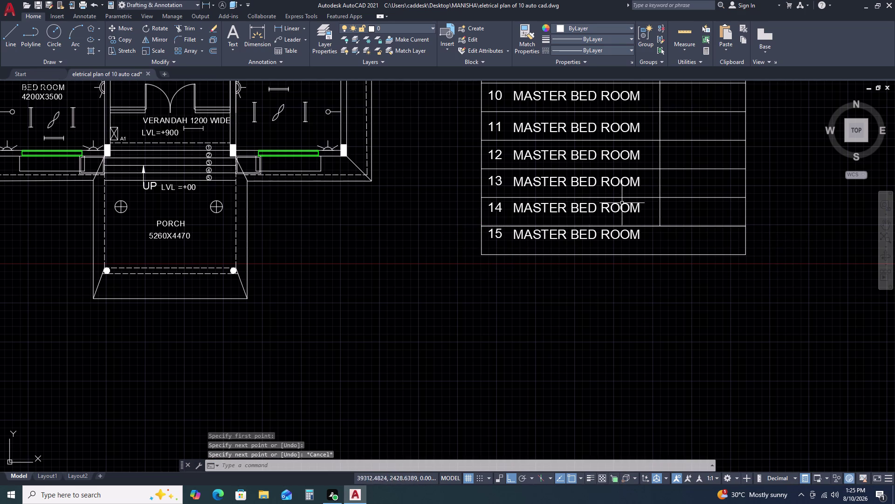
Move row 15's number and room name slightly lower within the row.
scroll(down, 3)
scroll(up, 3)
drag(419, 175, 419, 180)
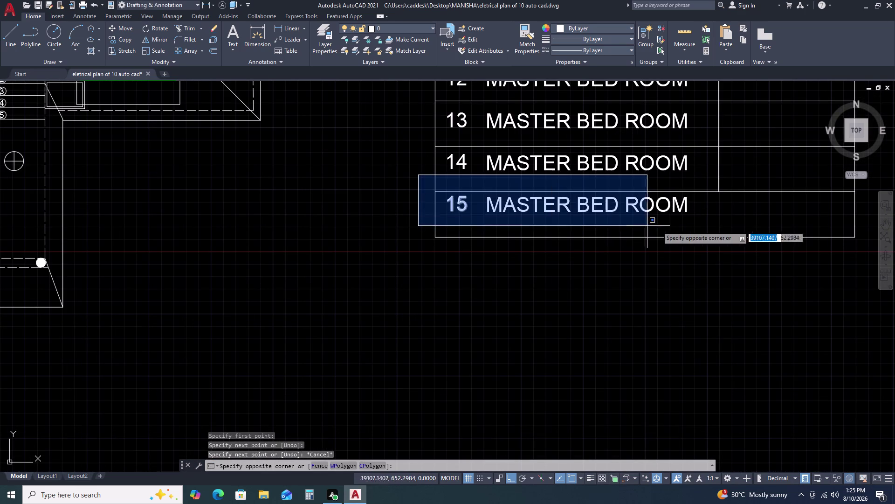
click(686, 223)
click(408, 180)
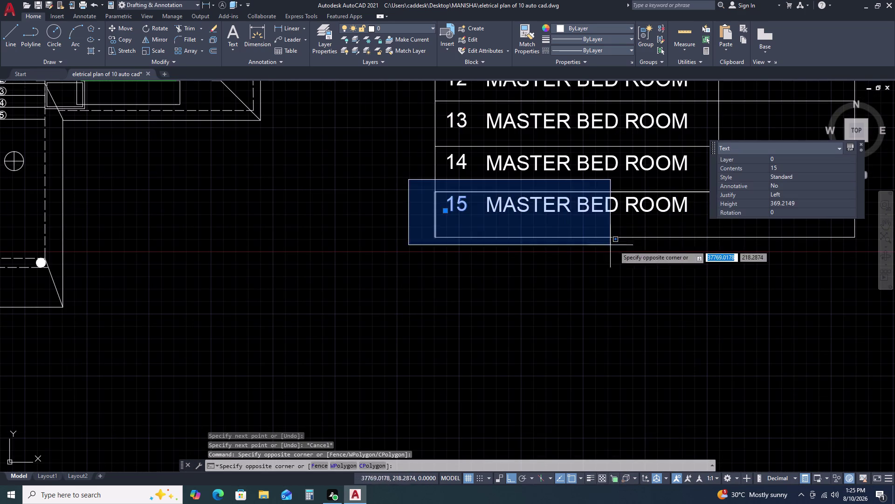
click(716, 239)
text(M)
key(space)
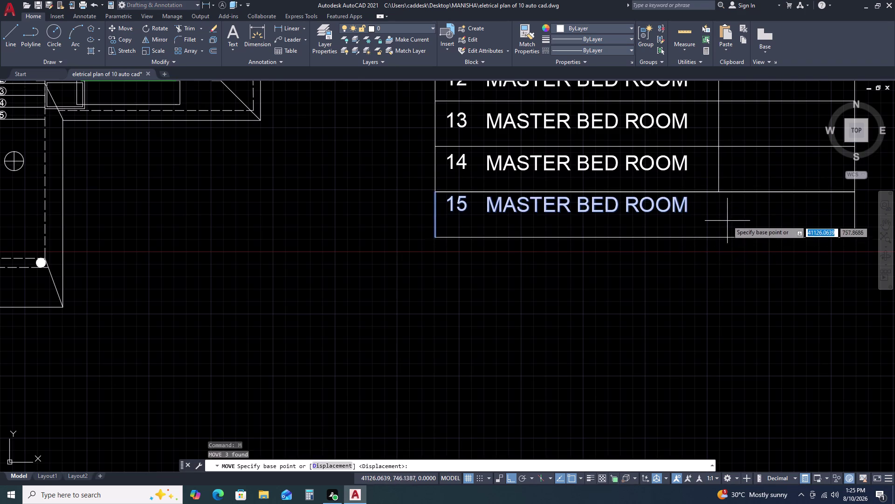
click(728, 217)
click(729, 223)
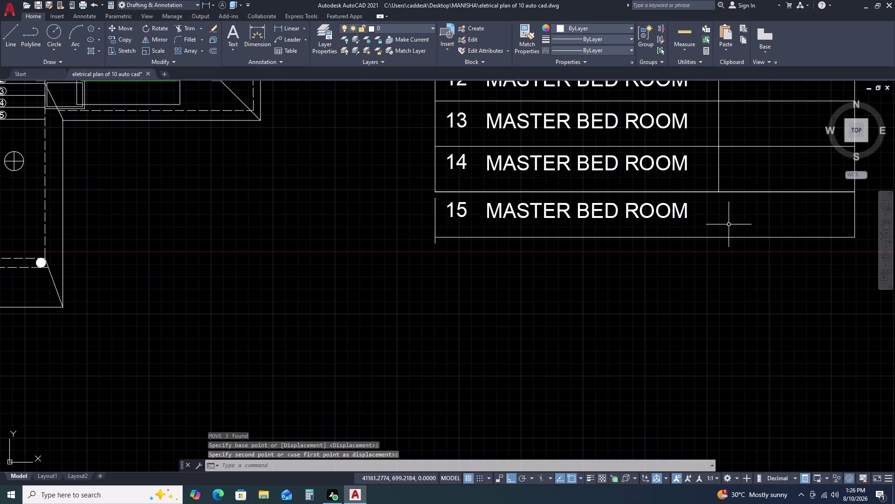
key(Escape)
scroll(down, 3)
scroll(down, 3)
middle_drag(725, 177, 643, 274)
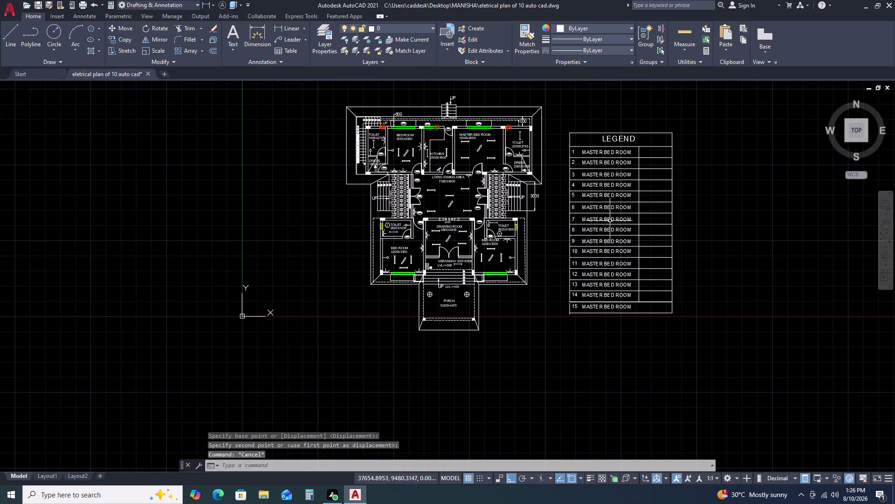
Replace legend item 1's MASTER BED ROOM text with '1X28W FITTING'.
scroll(up, 3)
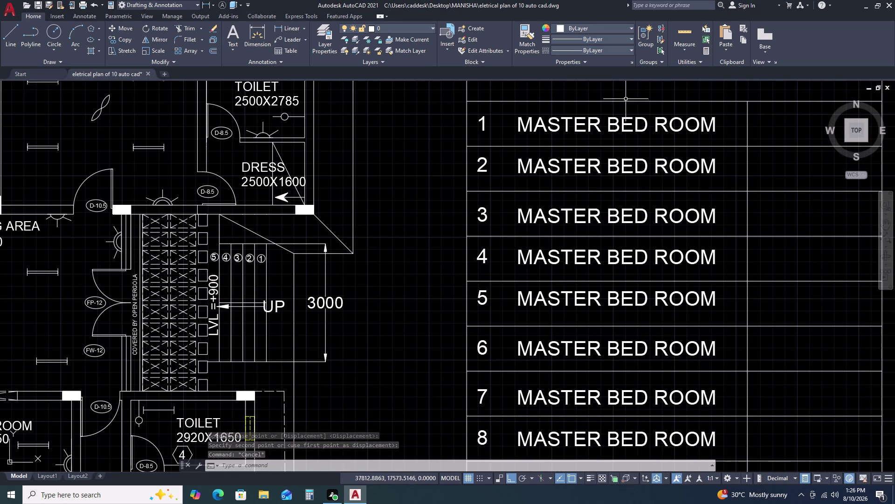
double_click(637, 124)
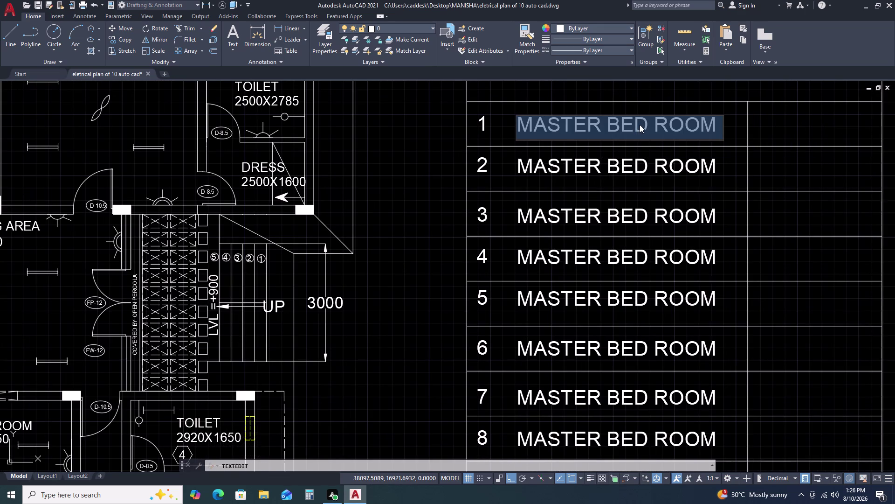
key(1)
key(x)
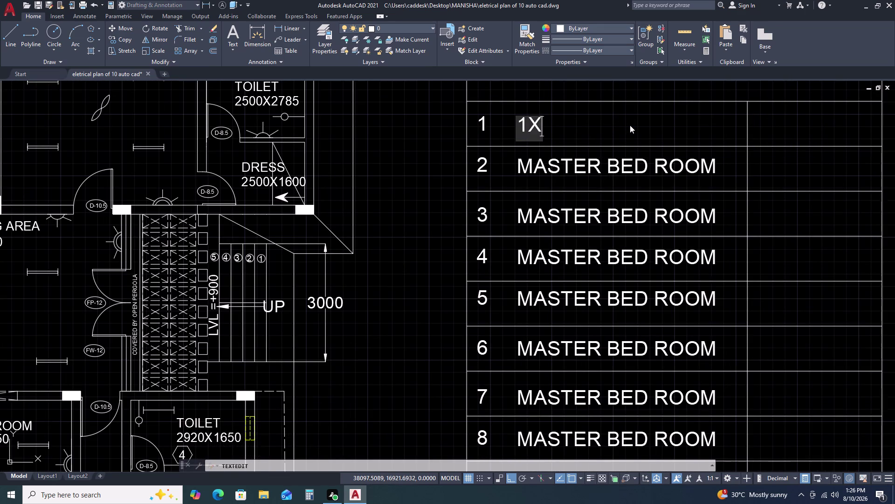
text(2)
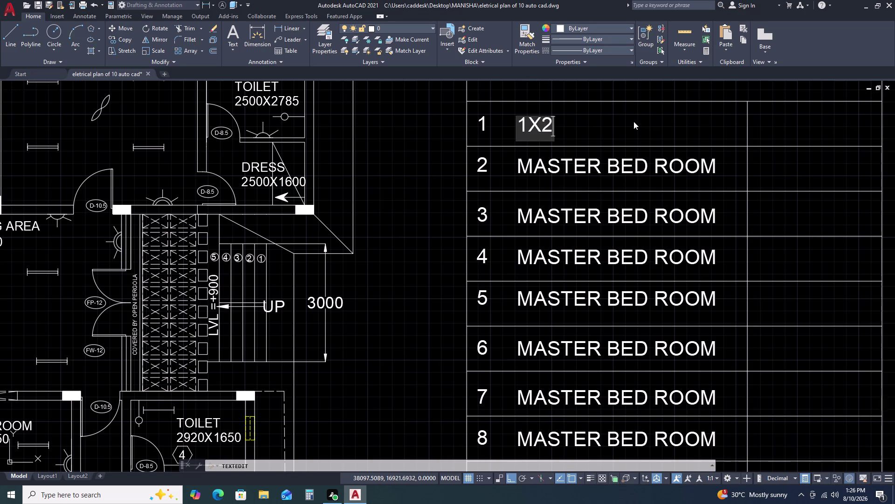
text(8)
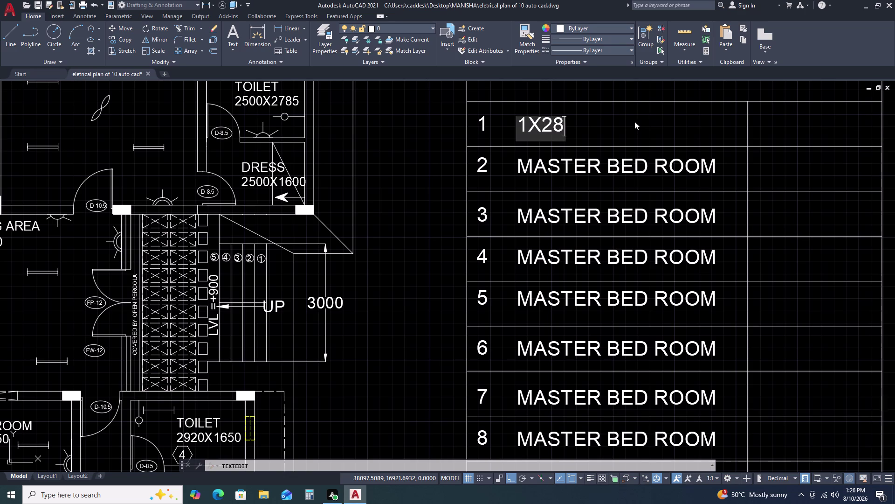
key(w)
key(space)
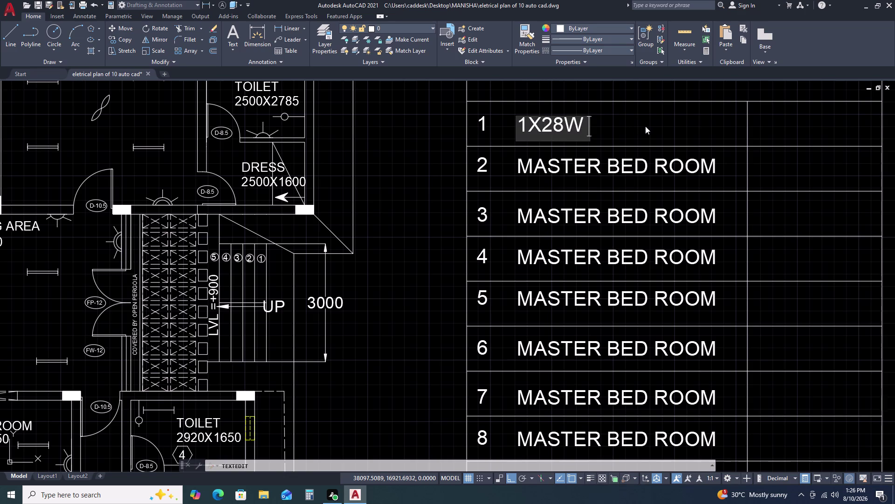
key(f)
text(I)
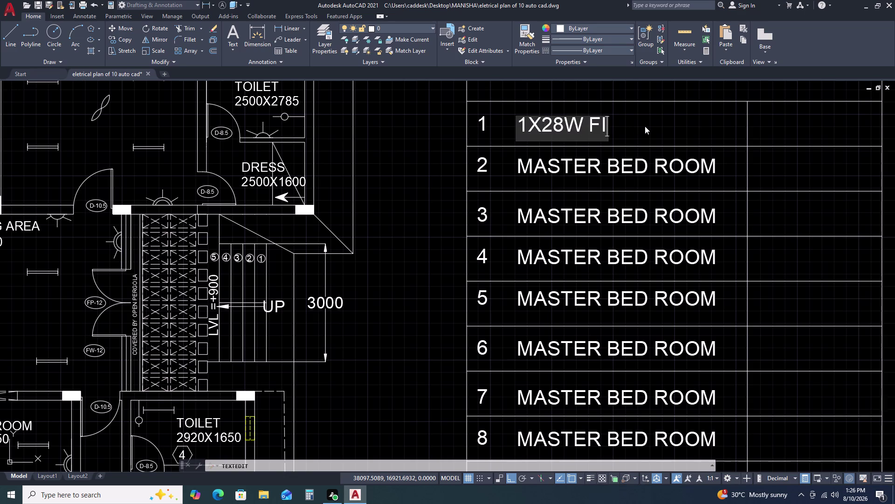
text(TT)
text(ING)
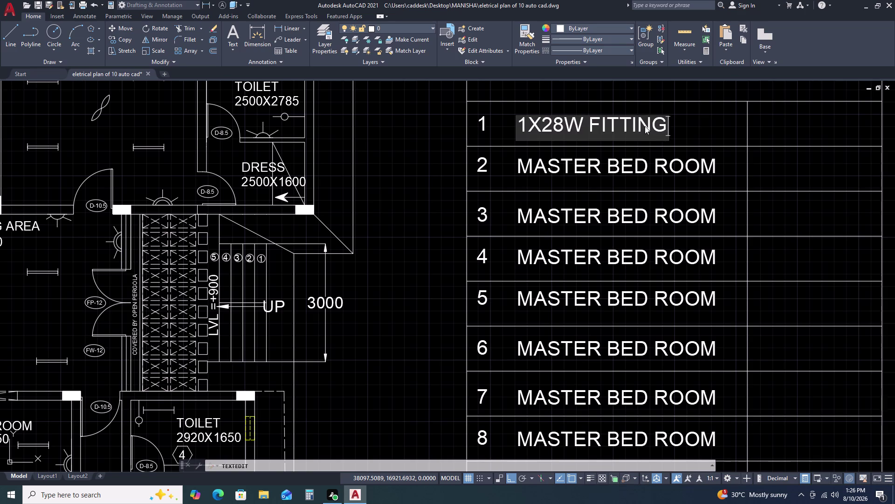
key(Down)
key(Down)
click(553, 166)
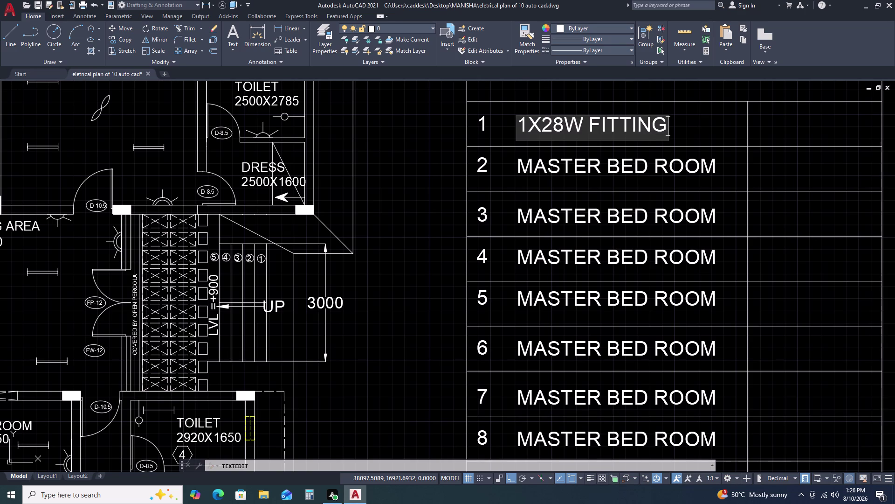
double_click(557, 164)
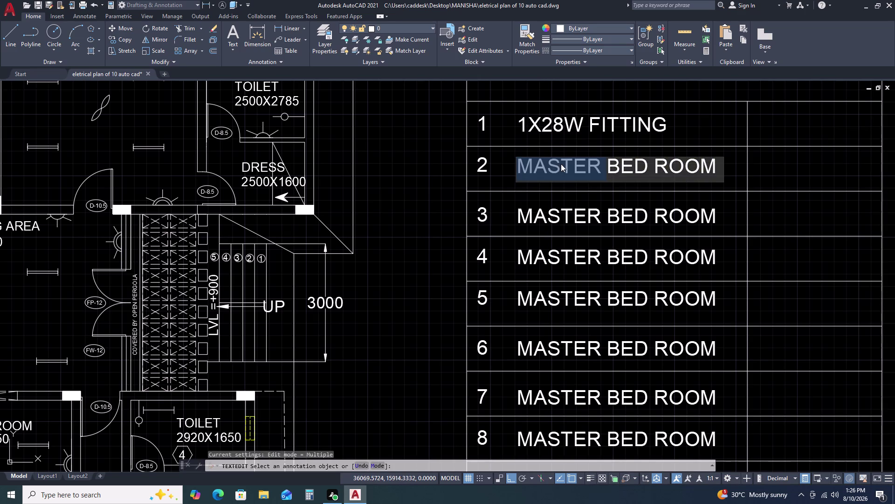
Retype legend item 2 as '1X15 FTL FITTING', correcting typos along the way.
double_click(640, 170)
click(639, 171)
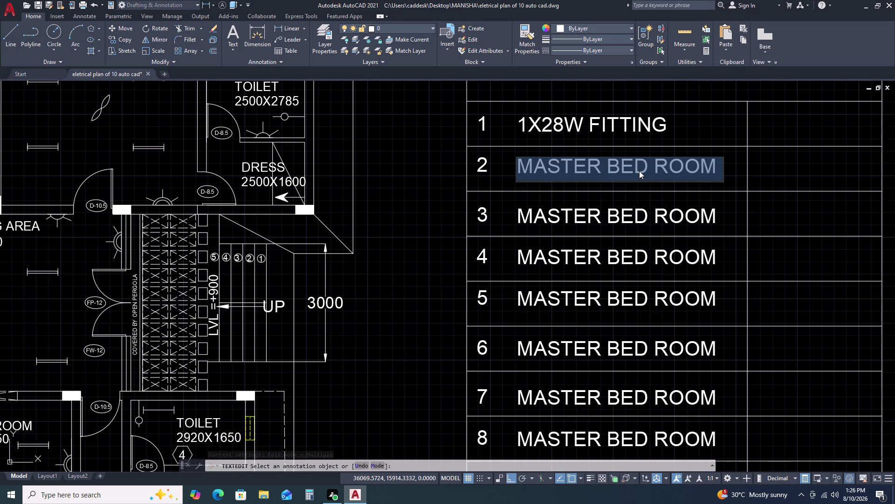
text(1Z)
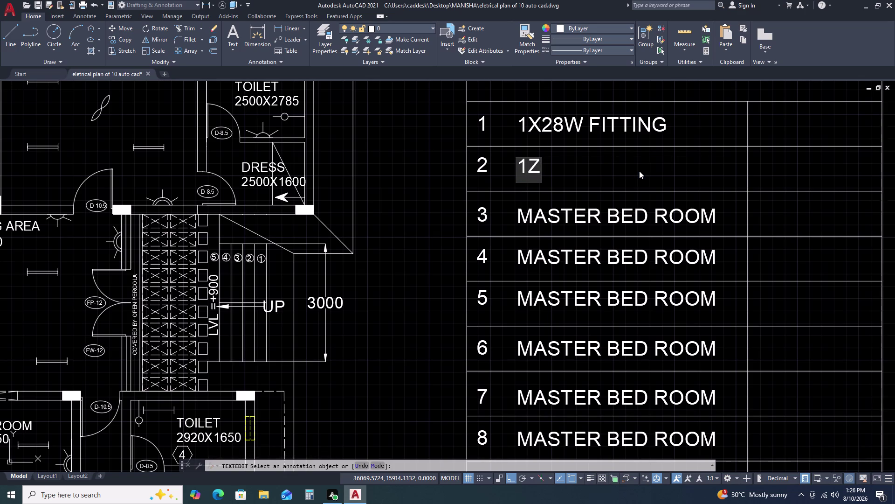
key(BackSpace)
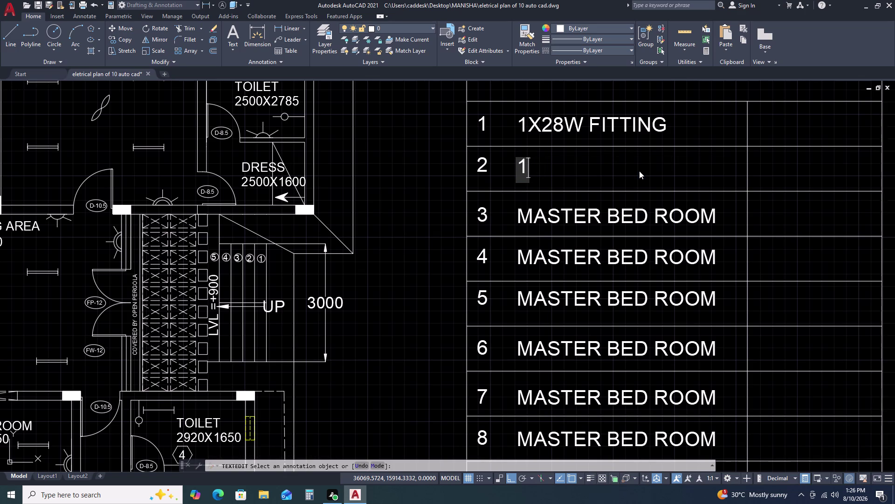
key(x)
key(1)
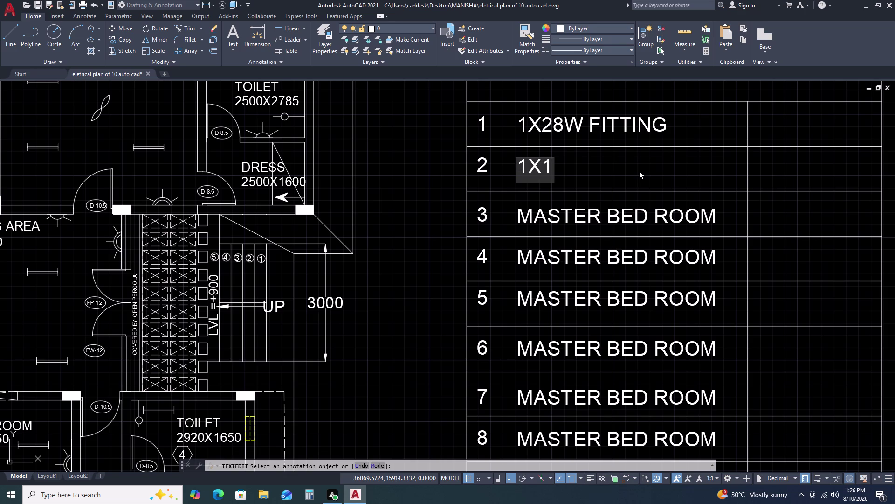
text(5)
key(space)
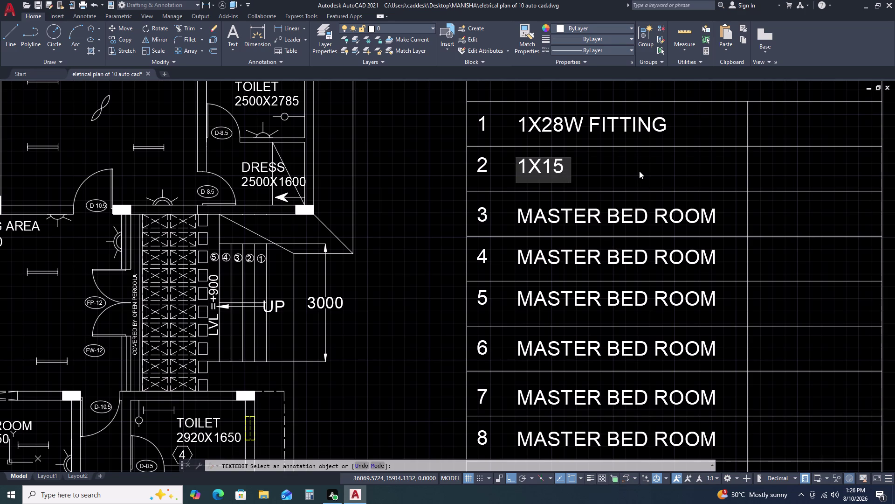
text(FTL)
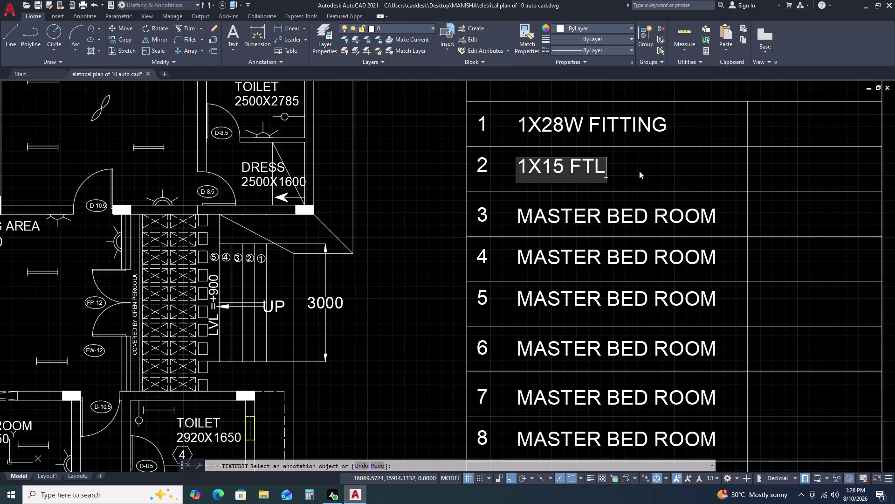
key(space)
text(FO)
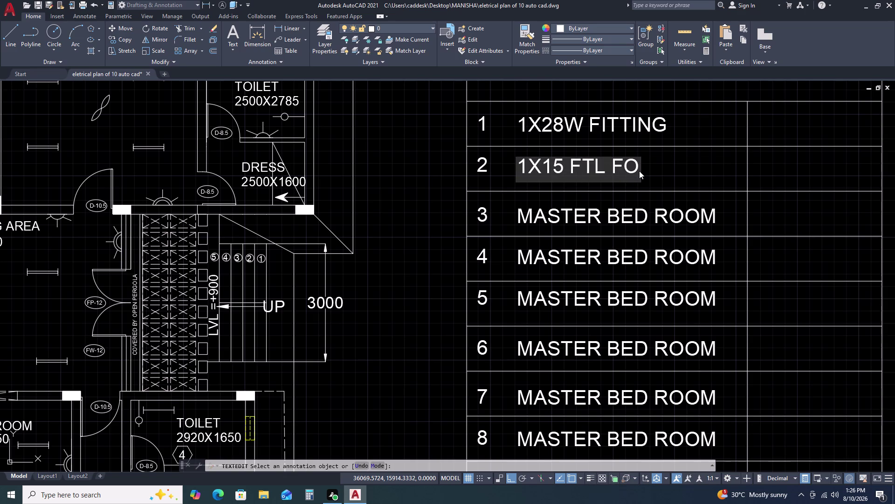
key(BackSpace)
text(IR)
key(BackSpace)
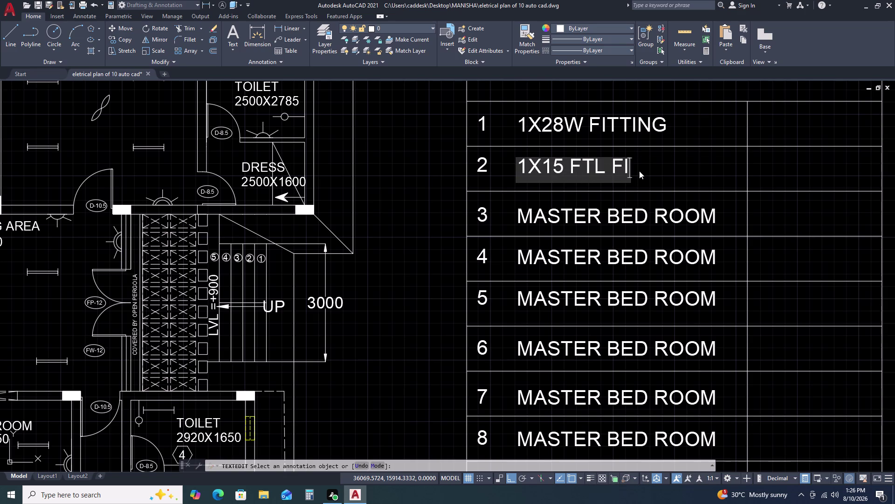
text(TII)
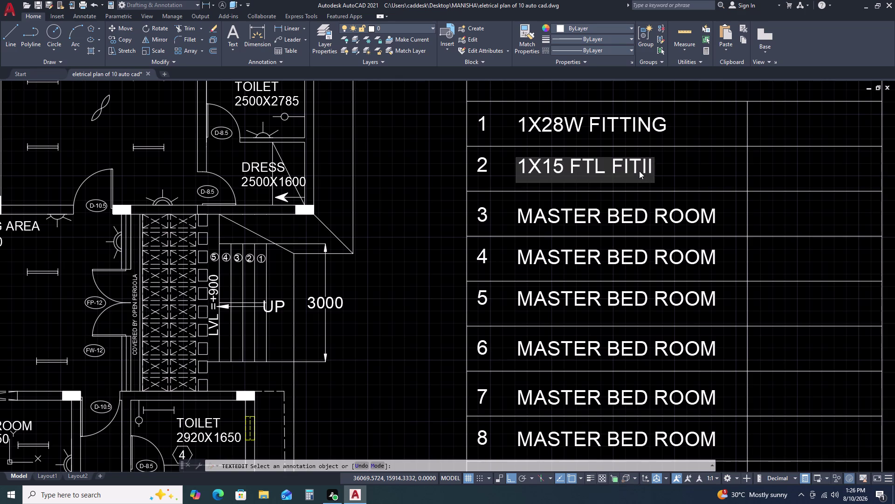
key(BackSpace)
key(BackSpace)
text(TIN)
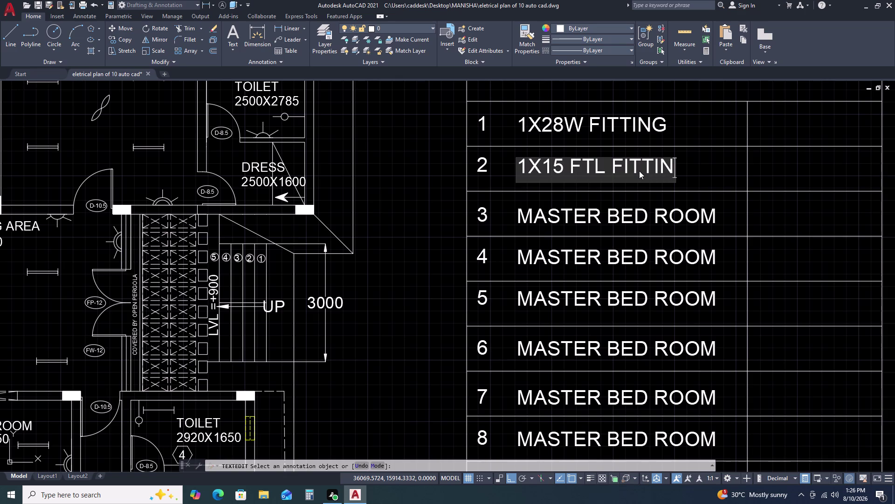
text(G)
click(583, 210)
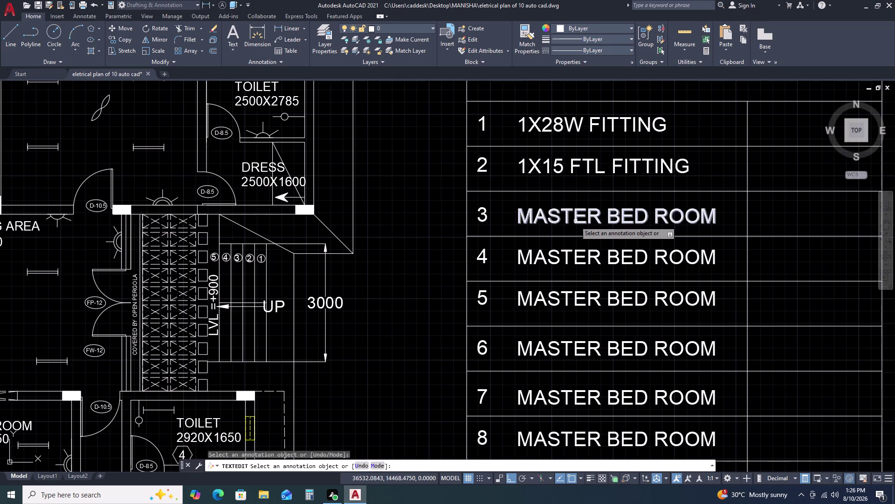
Replace legend item 3's text with 'CEILING FAN'.
click(576, 221)
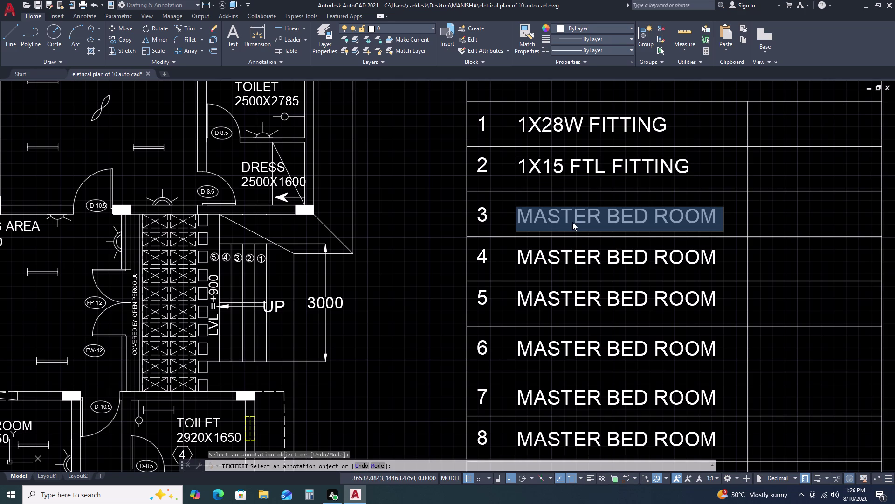
text(CEILI)
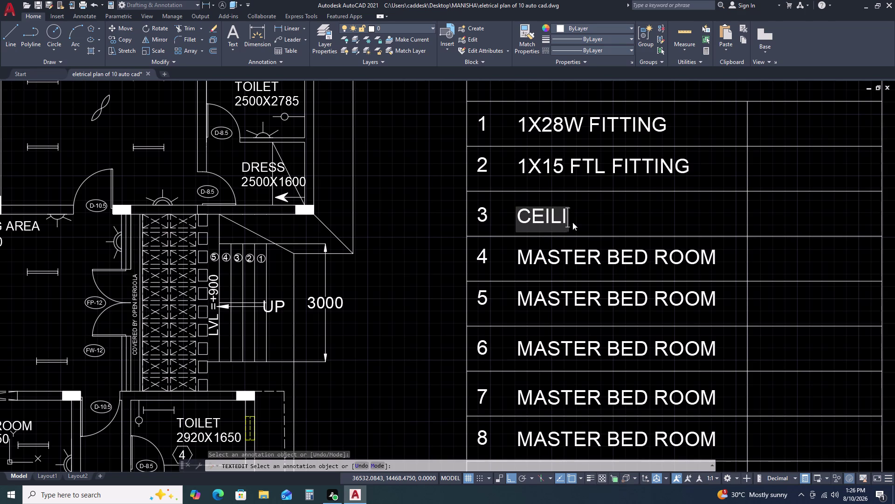
text(NG)
key(space)
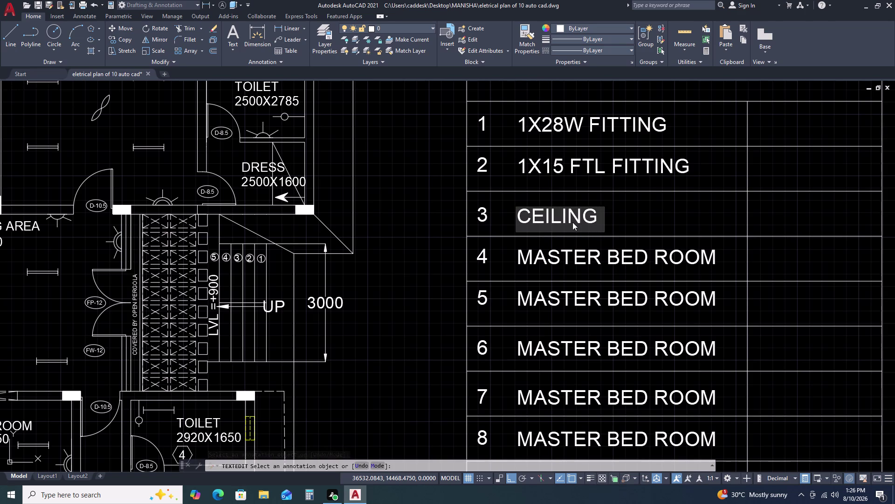
text(F)
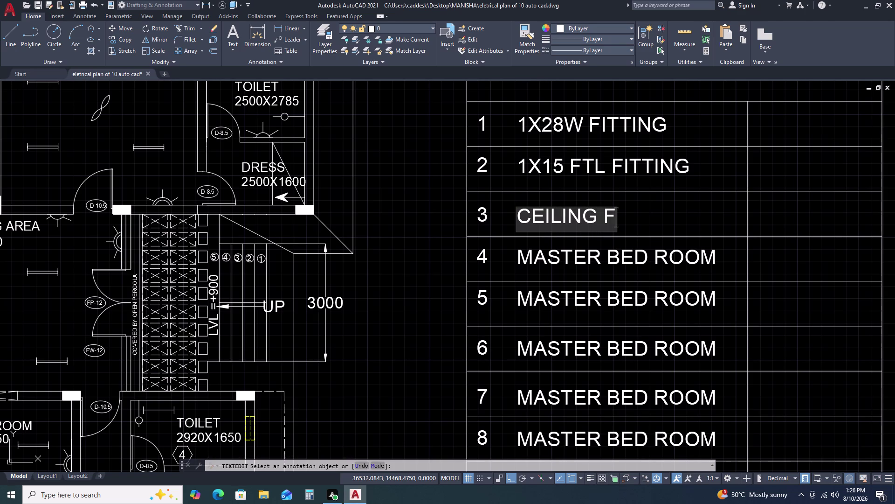
text(AN)
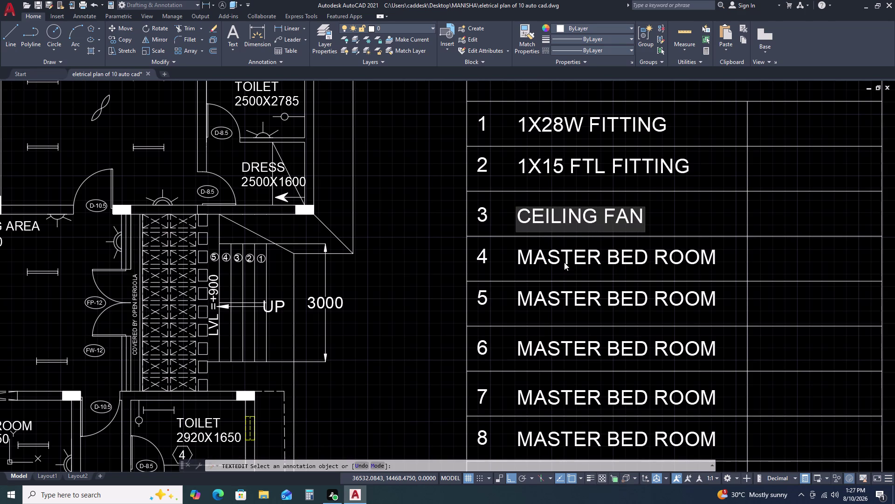
click(566, 260)
Begin rewriting legend item 4 as '12 AMP...'.
click(569, 254)
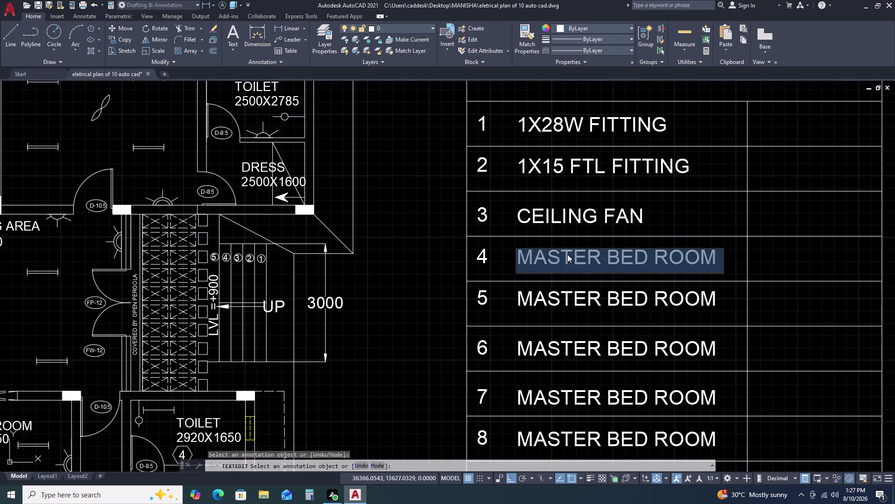
text(12)
key(space)
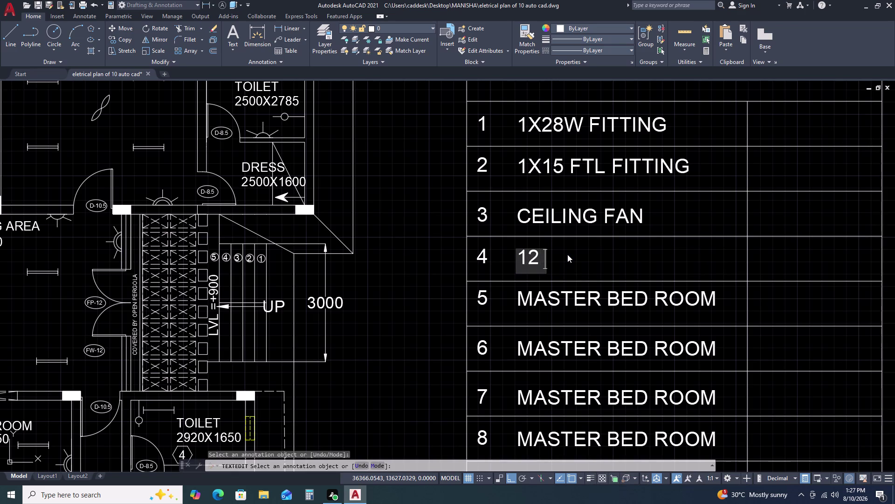
text(AMP)
key(space)
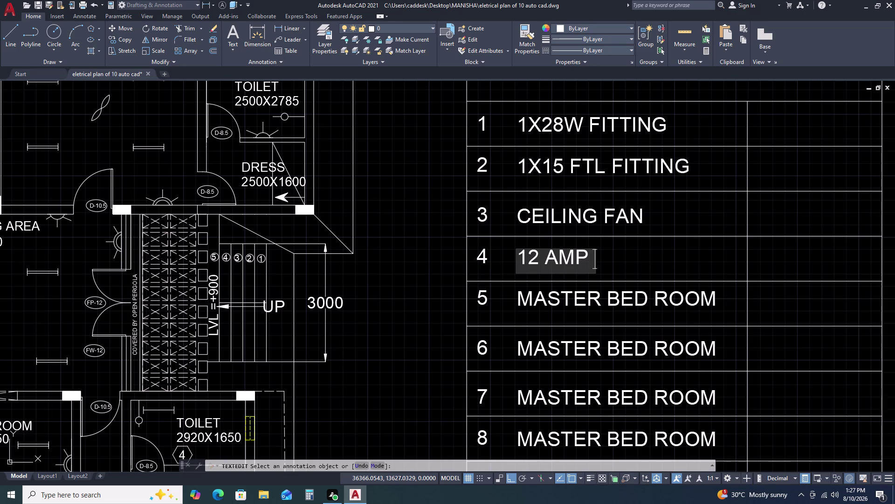
key(BackSpace)
Complete legend item 4's text as '12 AMPS/SOCKET'.
text(S/)
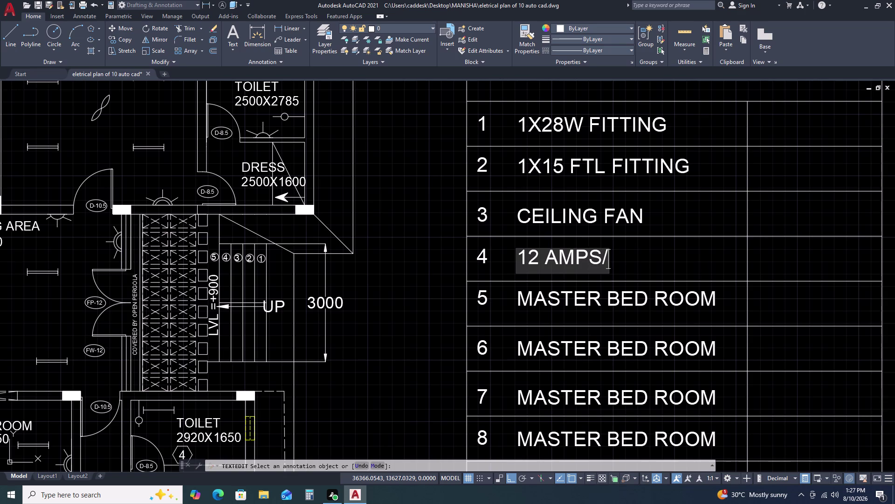
text(SOC)
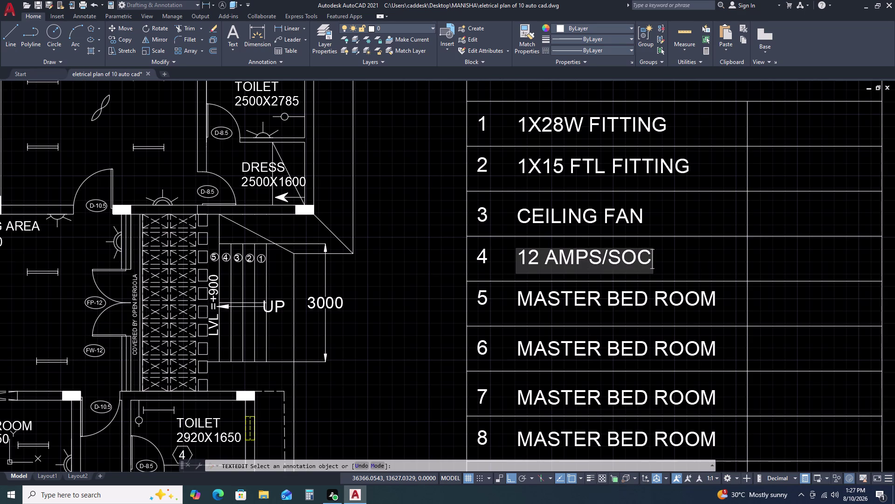
text(KET)
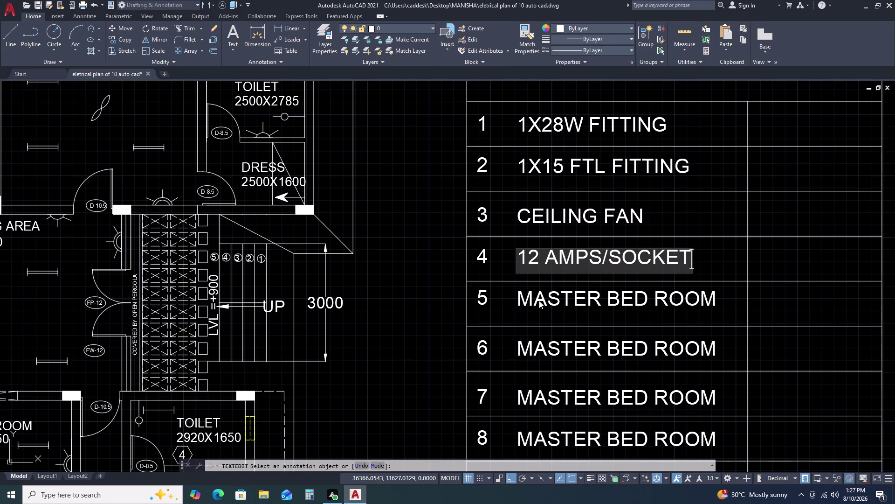
Type '5 AMPS/SOCKET' over legend item 5, fixing typos.
click(568, 299)
click(568, 298)
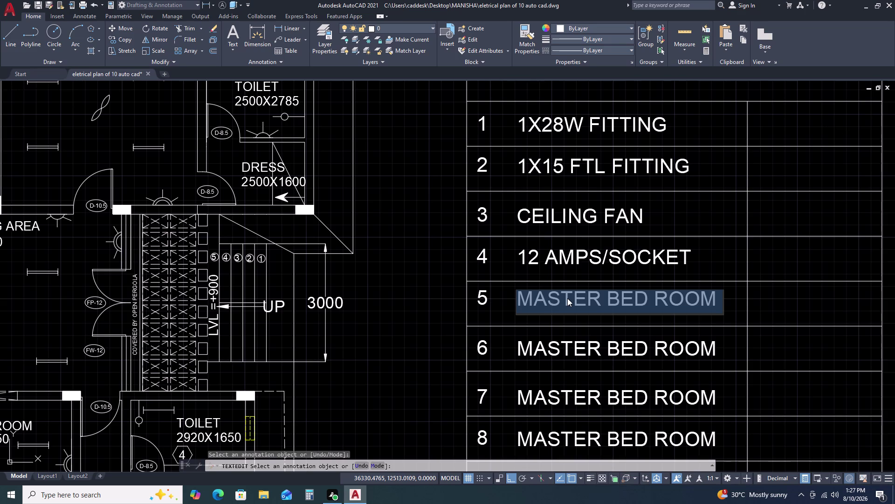
text(5)
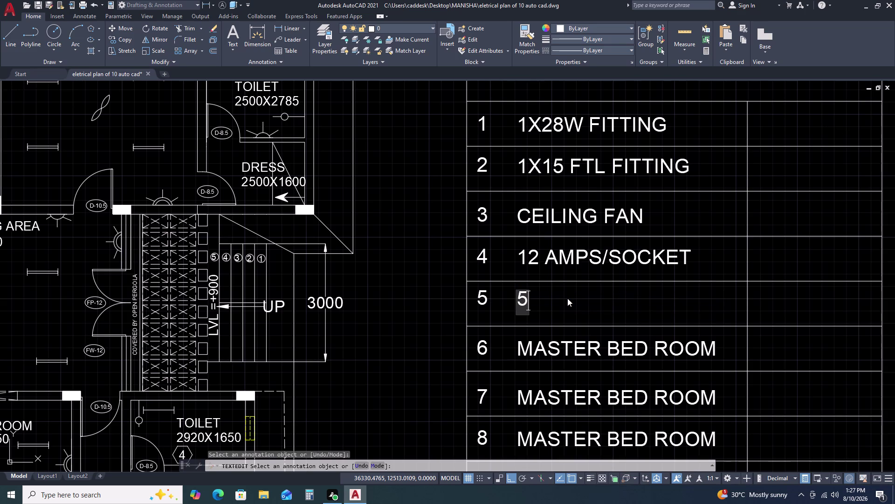
key(space)
text(AN)
key(space)
key(BackSpace)
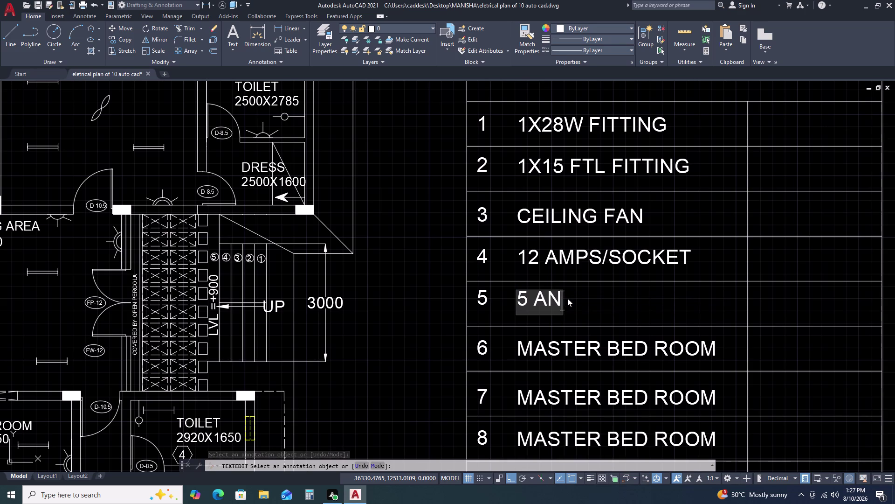
key(BackSpace)
text(MP)
key(space)
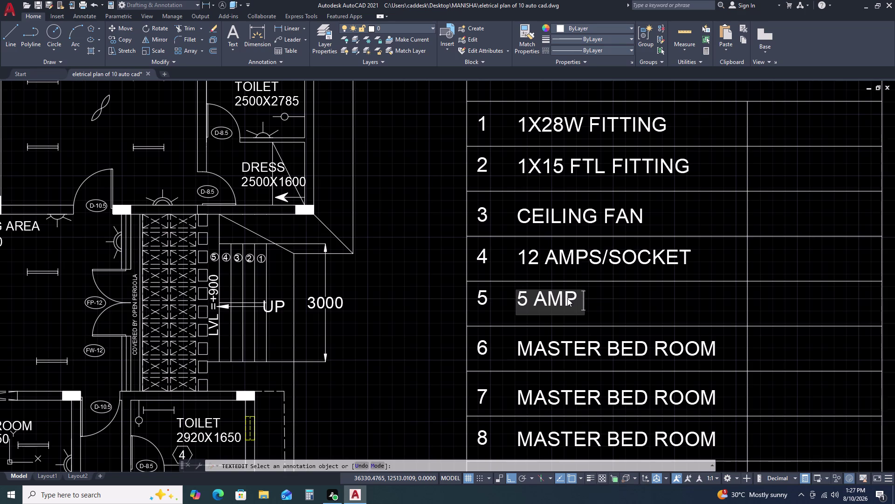
key(BackSpace)
text(S/)
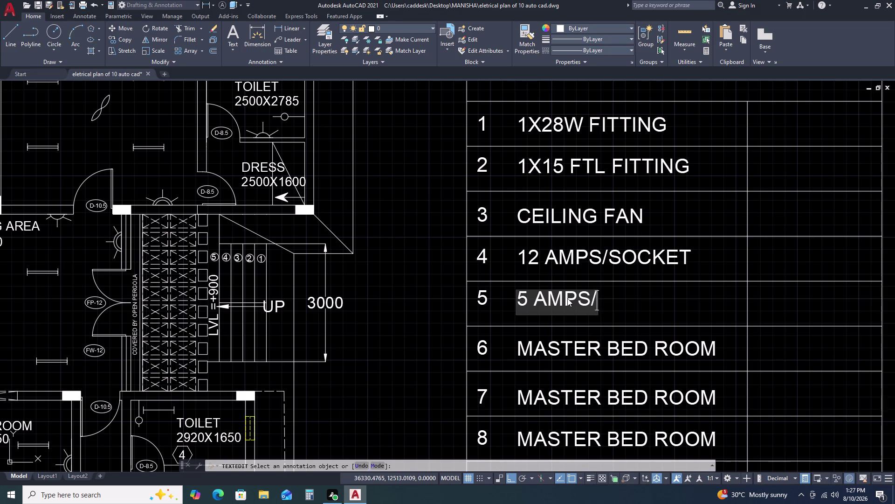
text(SO)
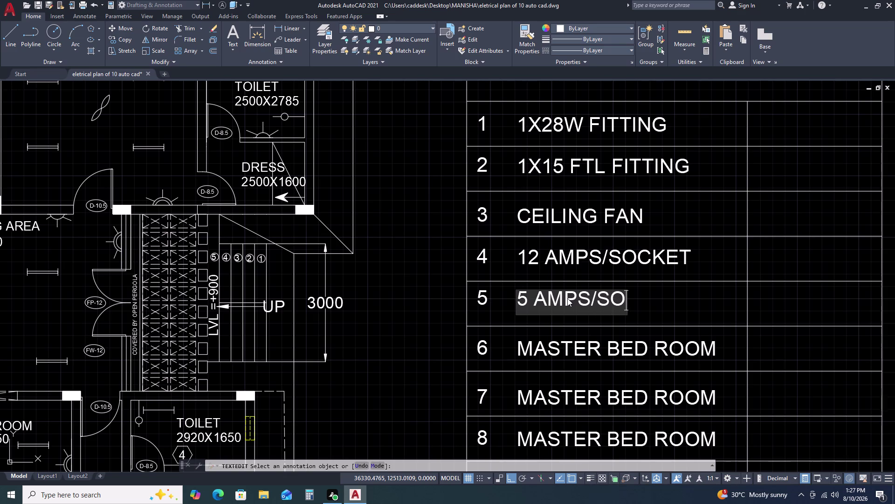
text(CKETS)
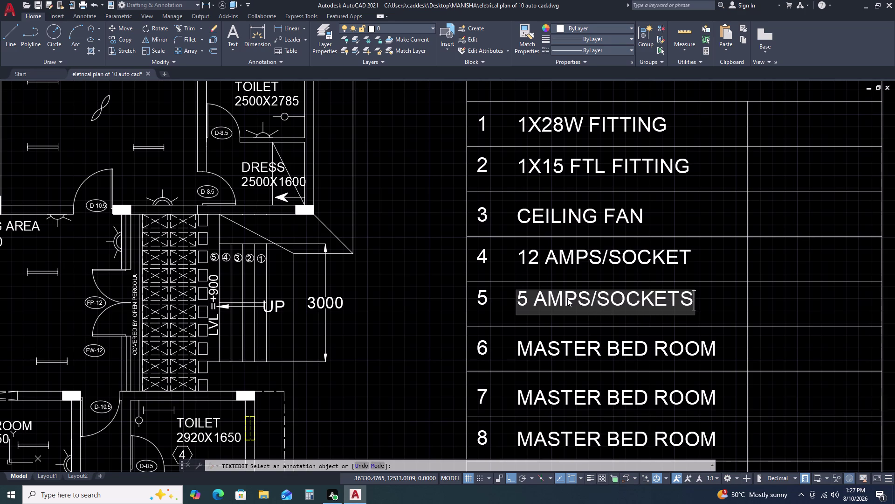
key(BackSpace)
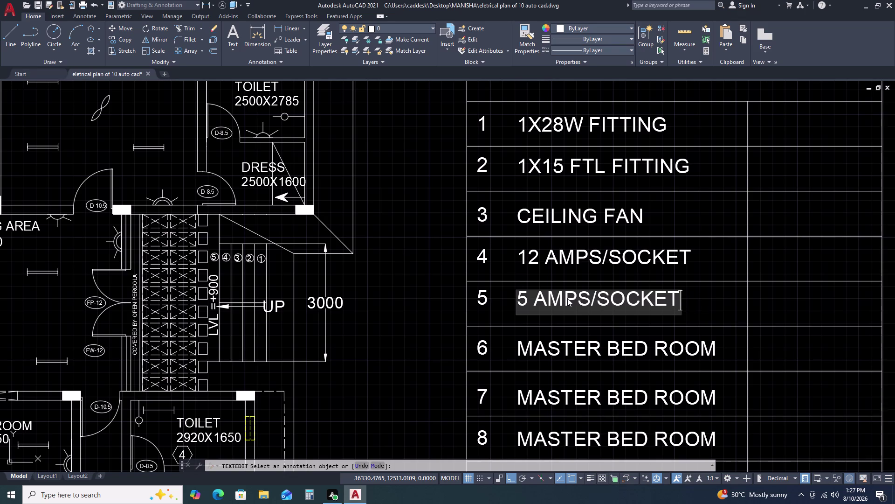
Replace legend item 6's placeholder text with 'EXHAUST FAN'.
click(553, 348)
click(553, 347)
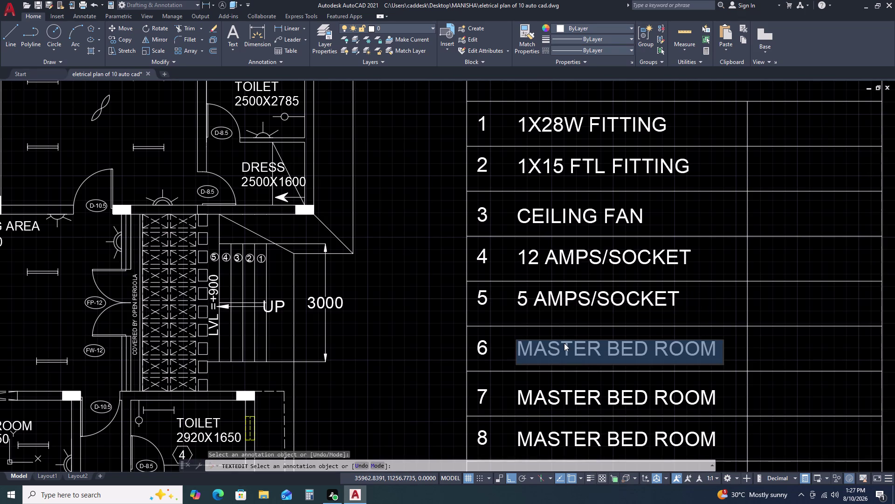
text(EX)
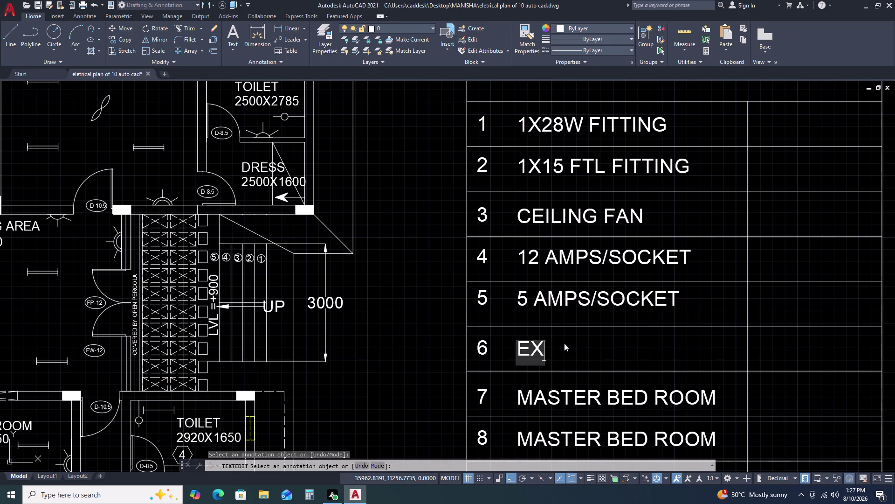
text(HAUSTI)
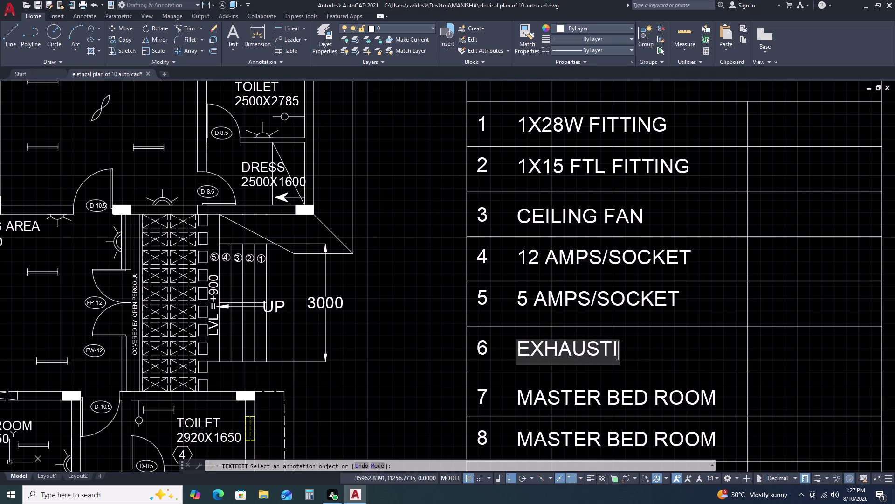
key(BackSpace)
key(space)
text(FAN)
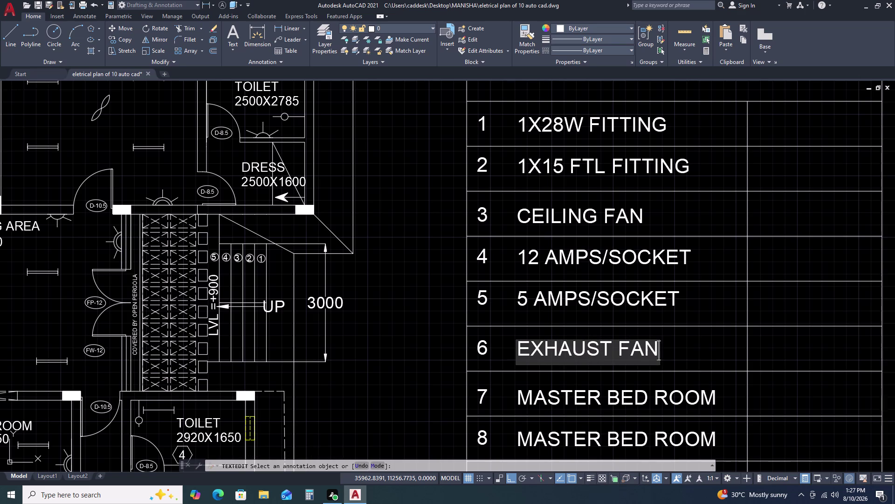
scroll(down, 3)
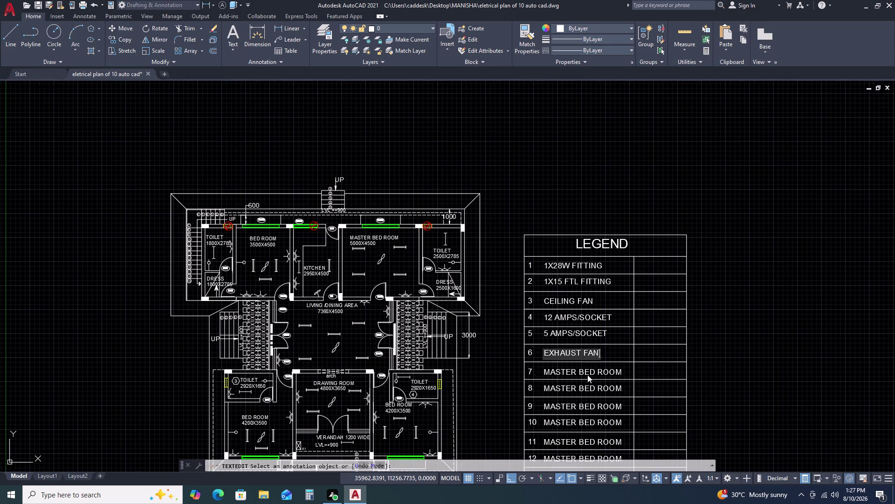
Replace legend item 7's text with 'MIRROR FITTING'.
middle_drag(587, 375, 580, 294)
middle_click(579, 284)
click(579, 290)
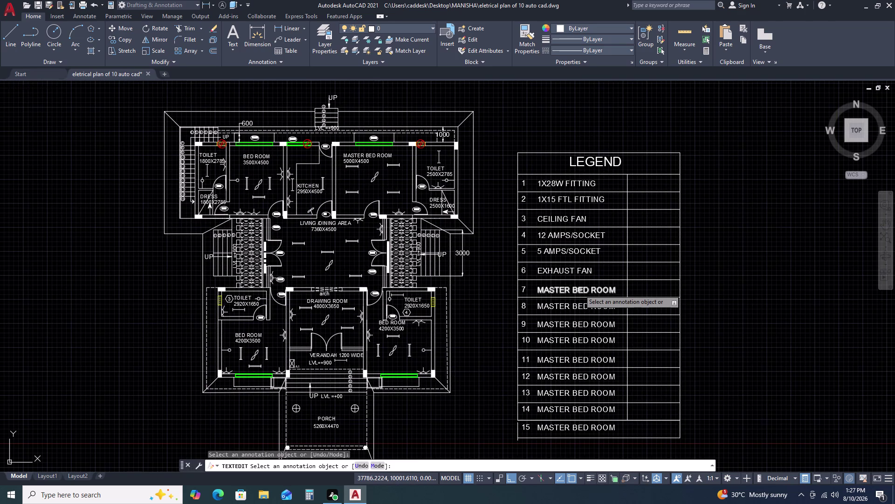
click(579, 290)
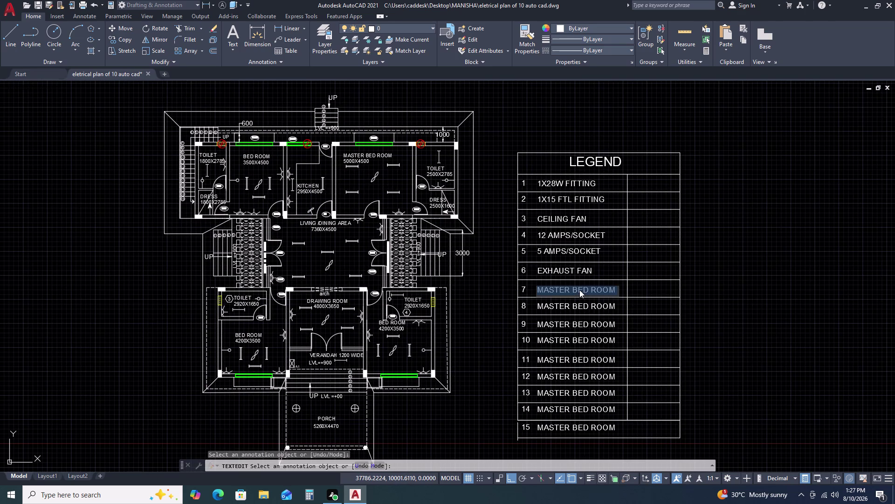
text(MI)
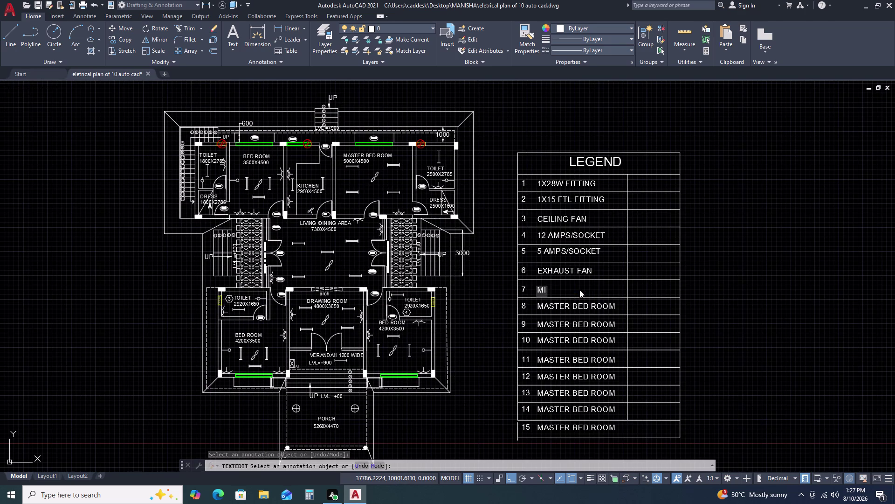
text(RROR)
key(space)
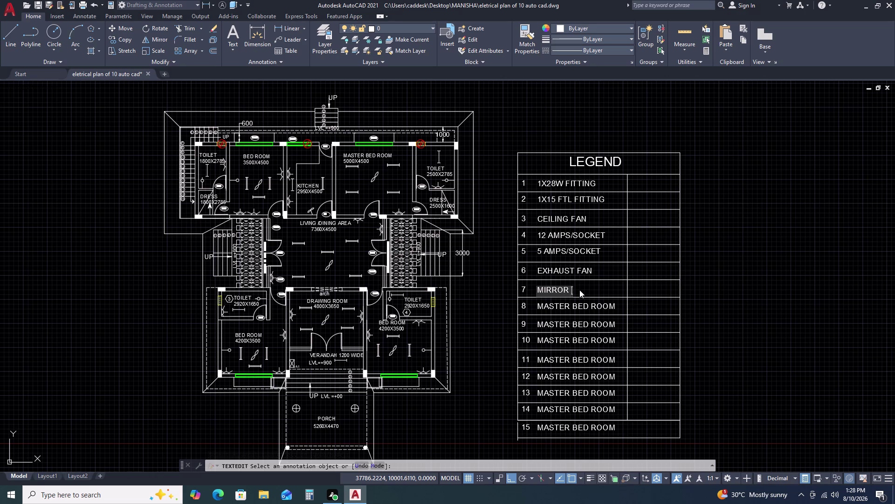
text(FITTIN)
text(G)
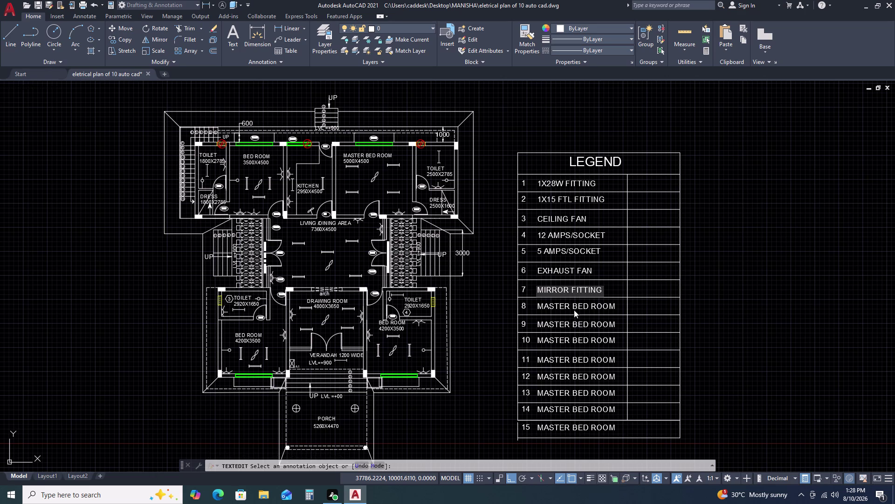
Replace legend item 8's text with 'BED LAMP'.
click(574, 309)
click(570, 309)
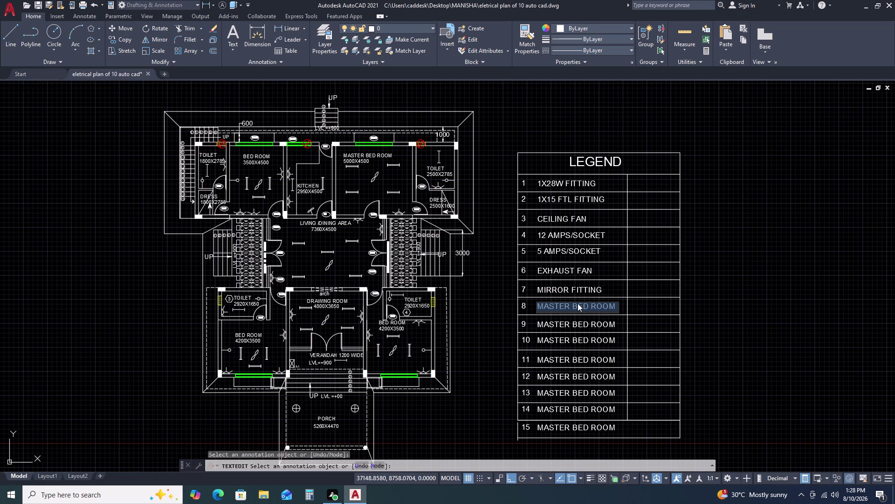
text(BED)
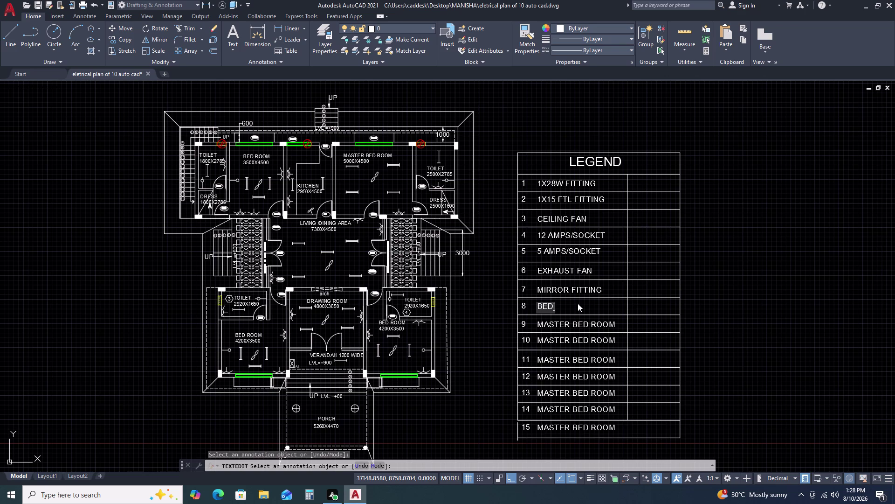
key(space)
text(LAMP)
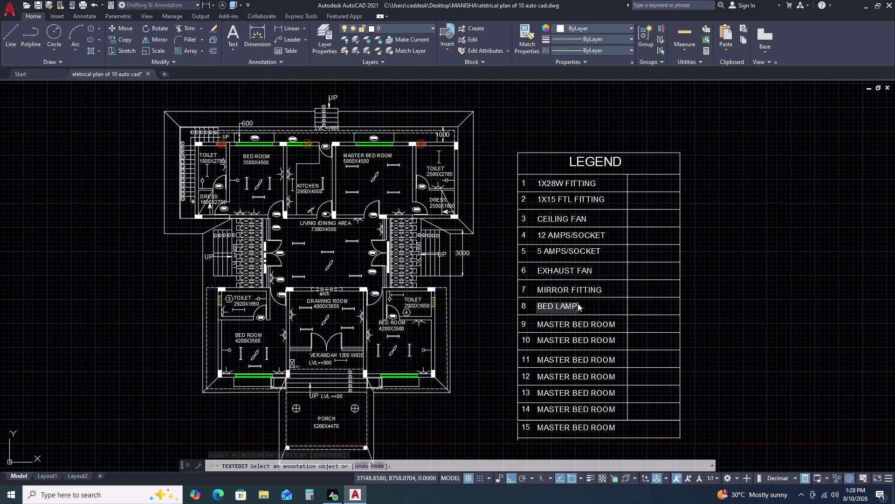
scroll(down, 3)
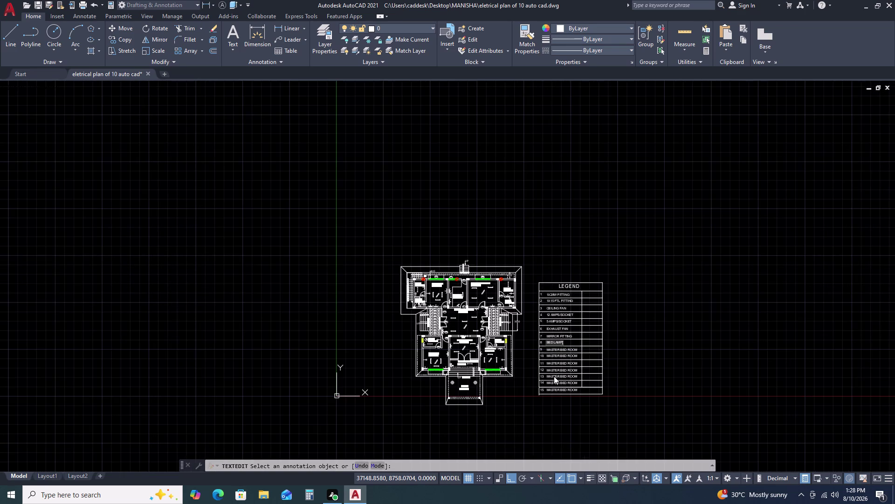
Replace legend row 9's placeholder description with the text 'CFL FITTING'.
middle_drag(563, 364, 564, 345)
scroll(up, 3)
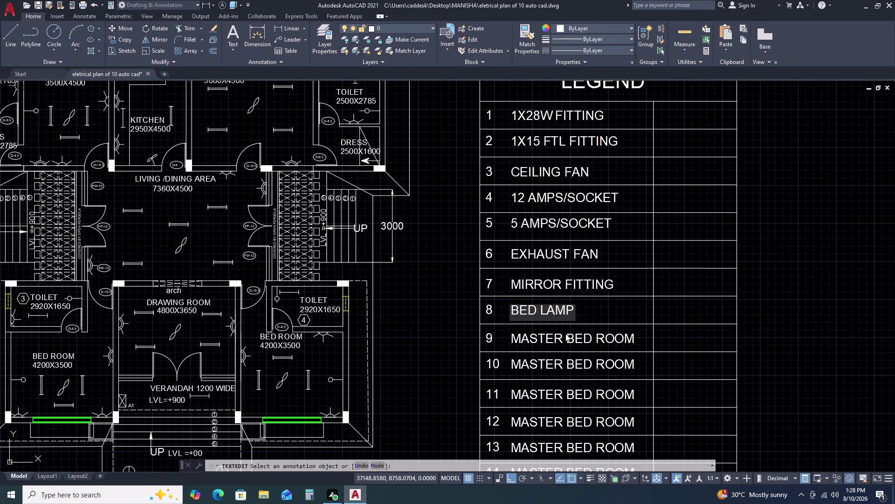
click(566, 334)
click(570, 335)
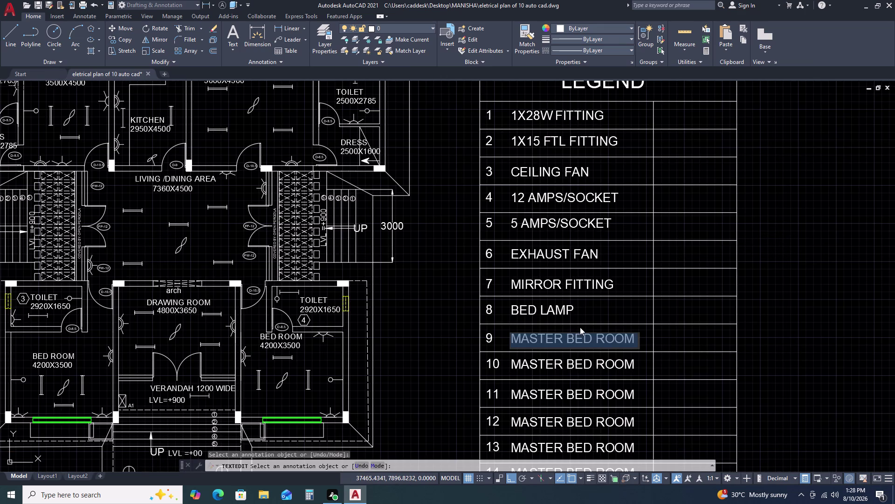
text(CFL)
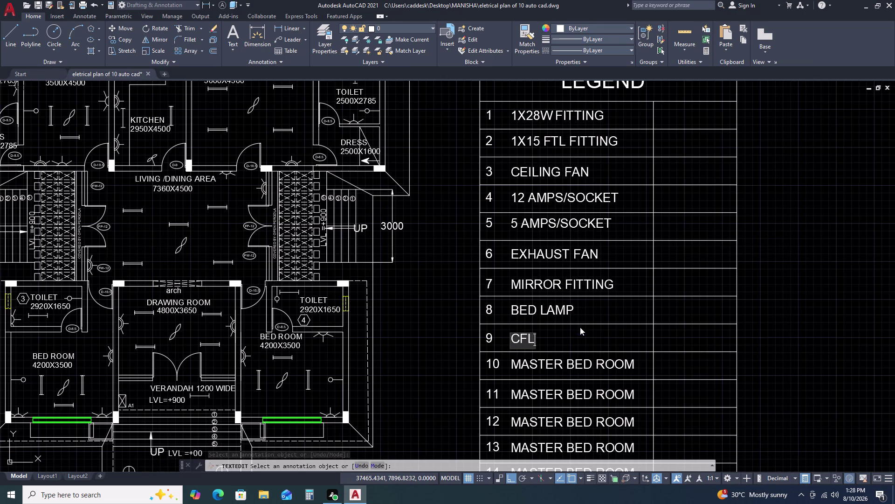
key(space)
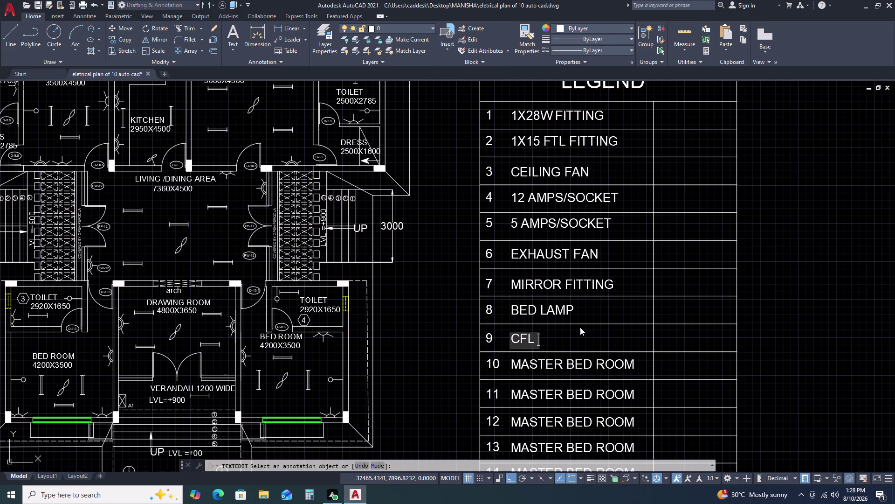
key(f)
text(I)
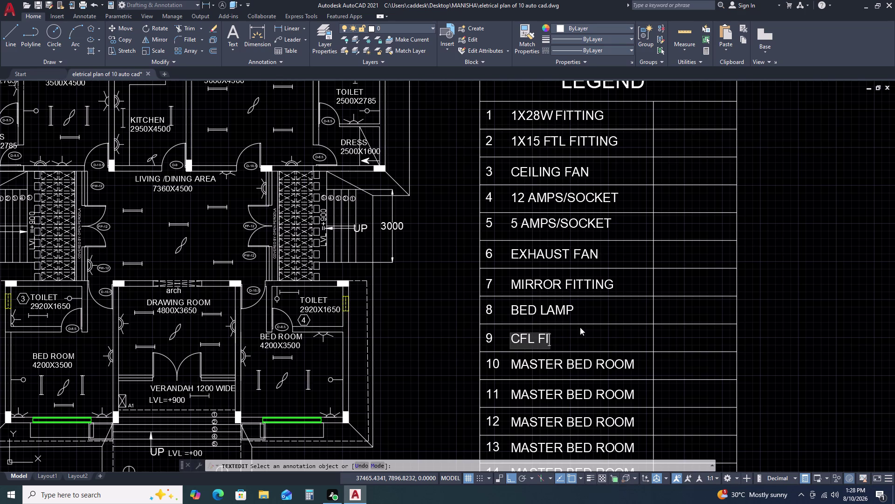
text(TTING)
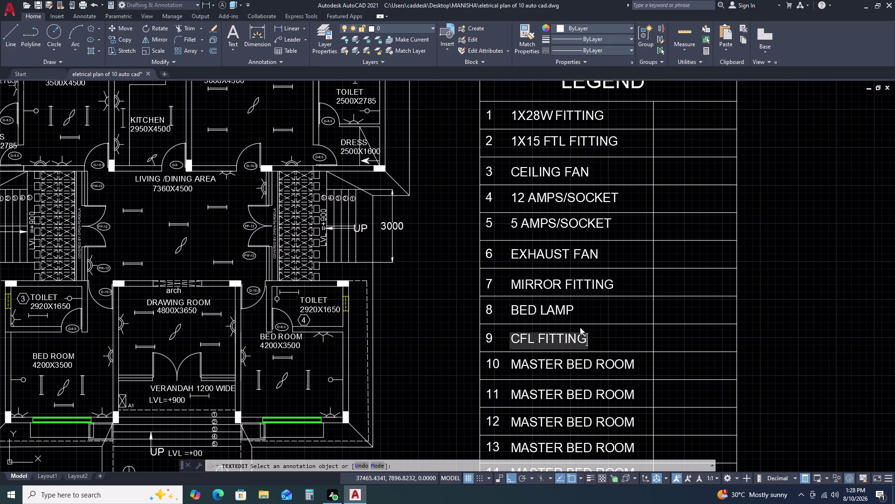
double_click(567, 362)
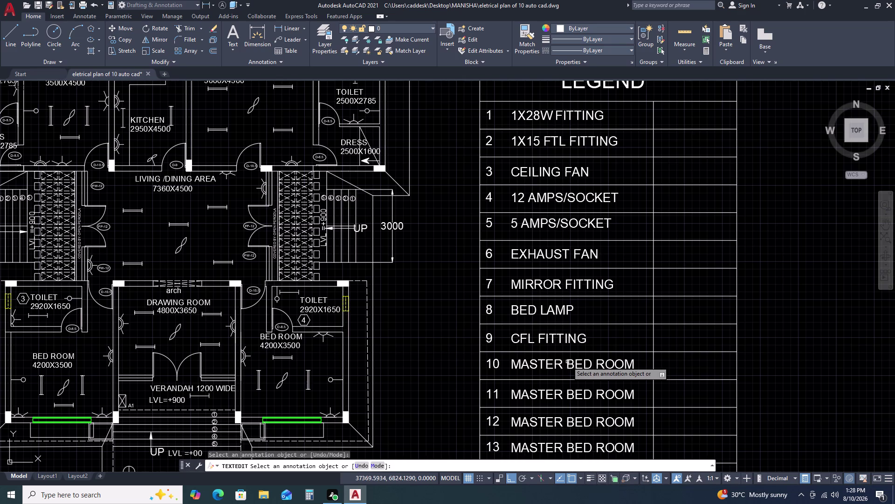
double_click(568, 363)
scroll(down, 3)
Overwrite legend row 10's placeholder with 'MAIN DB TPN', fixing a typo along the way.
middle_drag(588, 388, 579, 320)
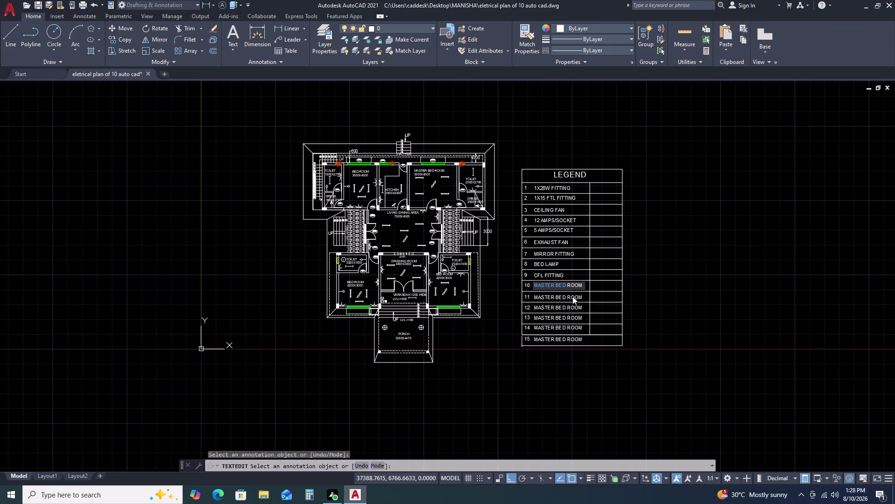
scroll(up, 3)
click(577, 259)
triple_click(574, 257)
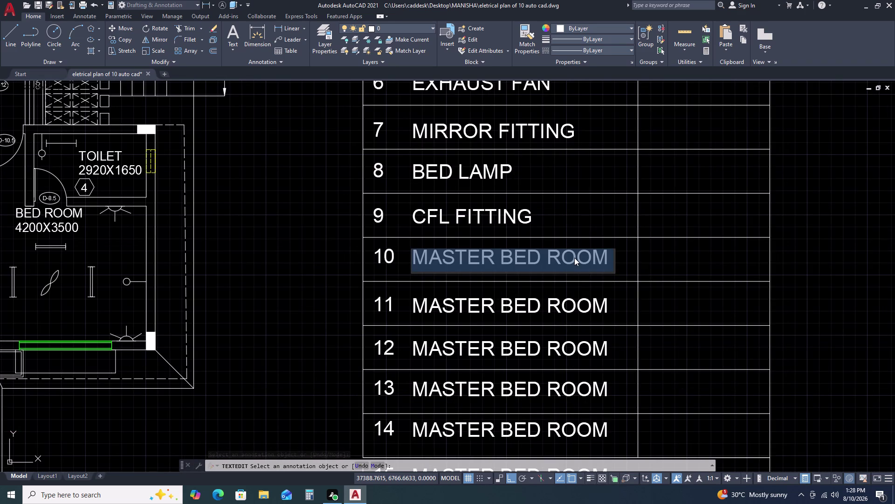
text(MAIN)
key(space)
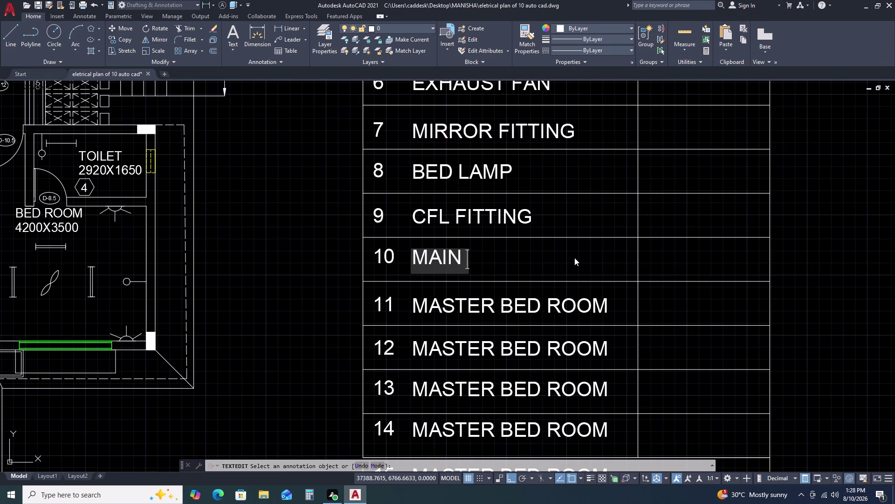
key(d)
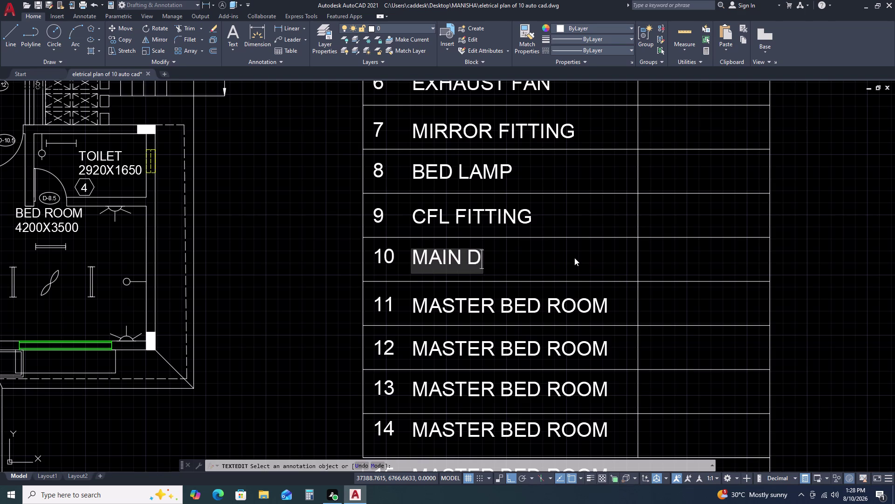
text(B)
key(space)
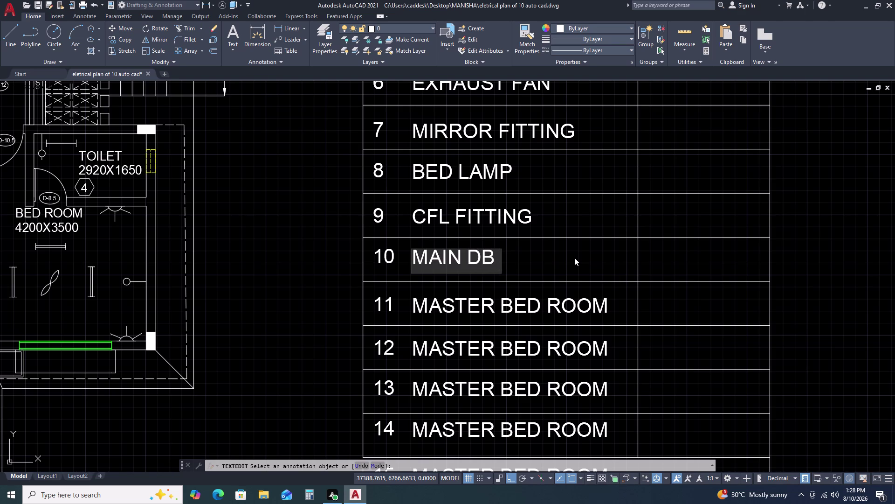
key(r)
key(BackSpace)
text(TP)
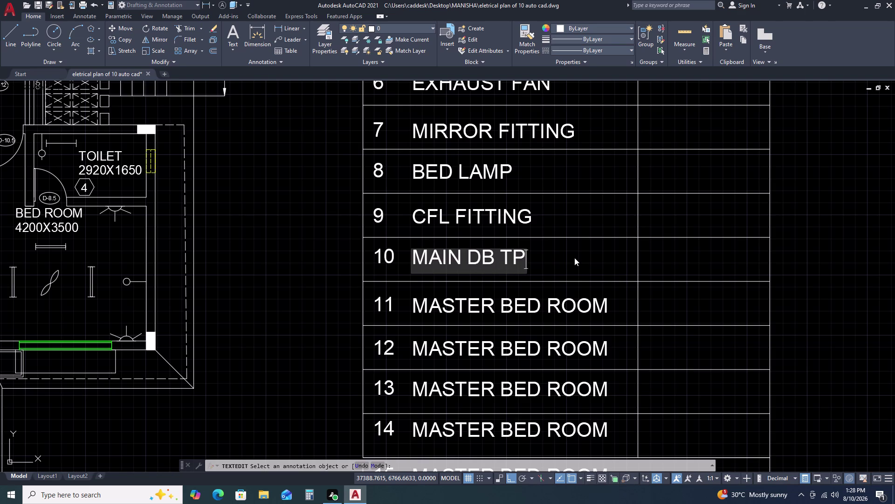
text(N)
click(520, 306)
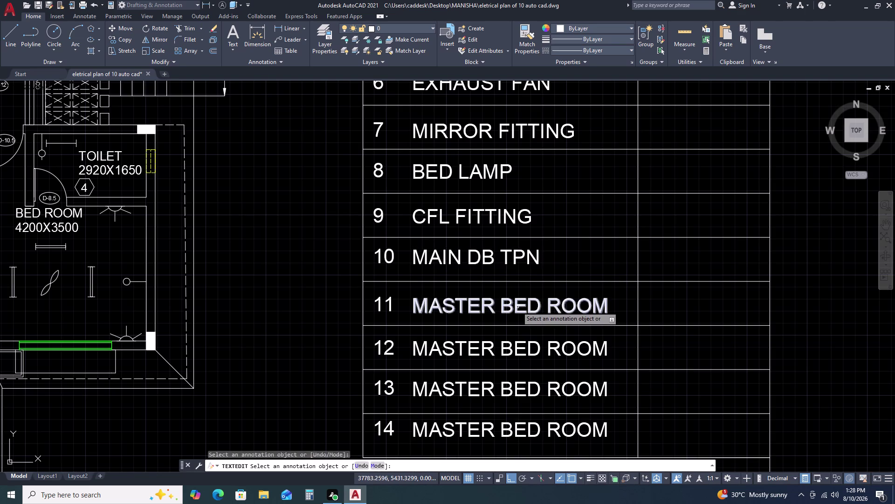
Change legend item 11's description to 'SUB DP TPN'.
double_click(517, 307)
double_click(518, 306)
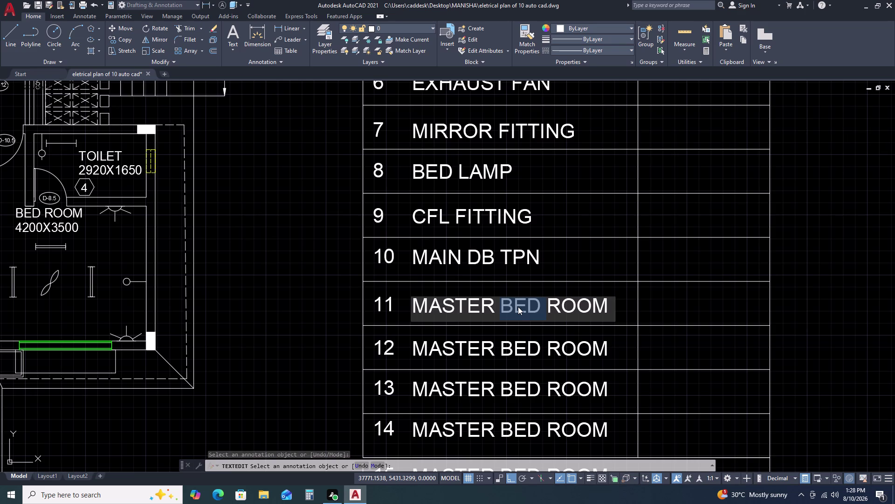
double_click(518, 306)
click(518, 306)
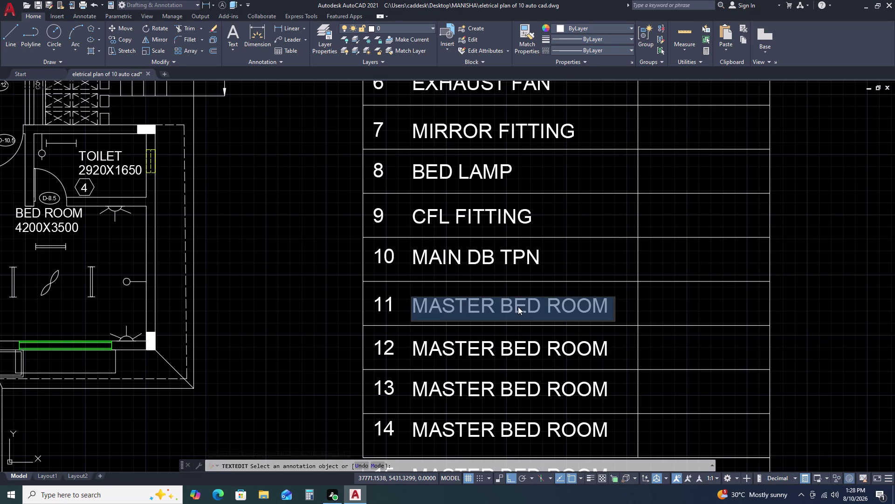
text(SUB)
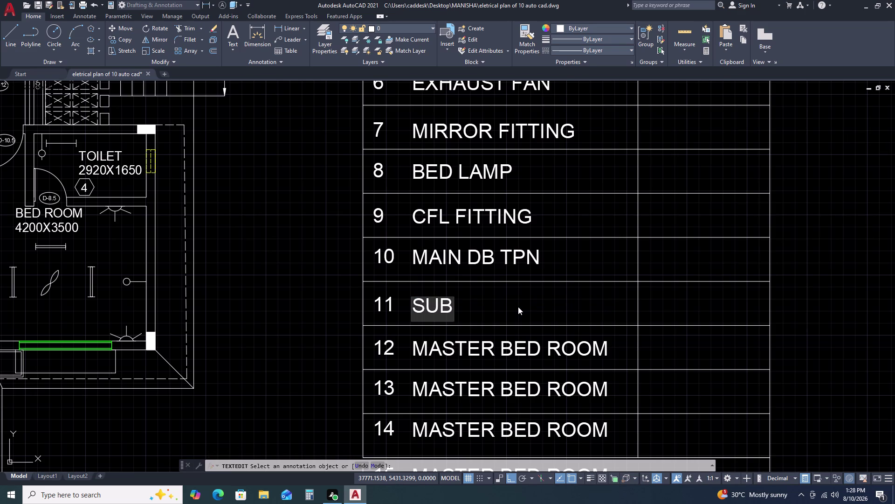
key(space)
text(DP)
key(space)
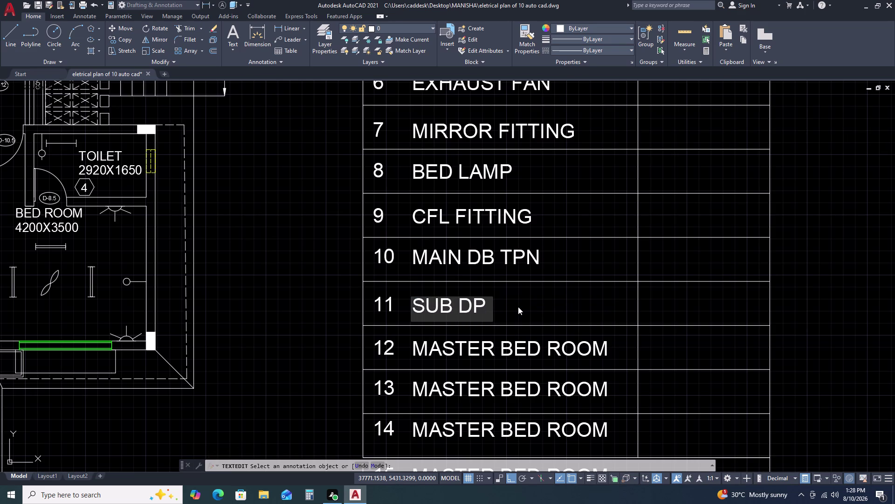
text(TPN)
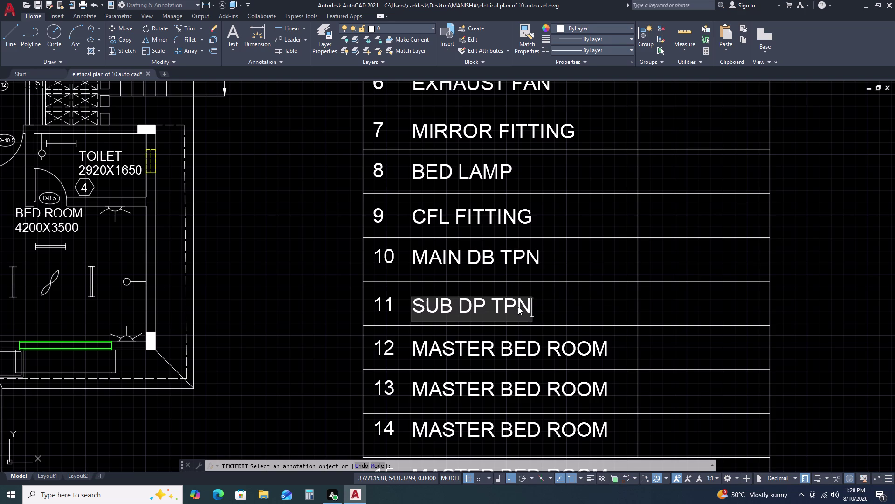
click(484, 341)
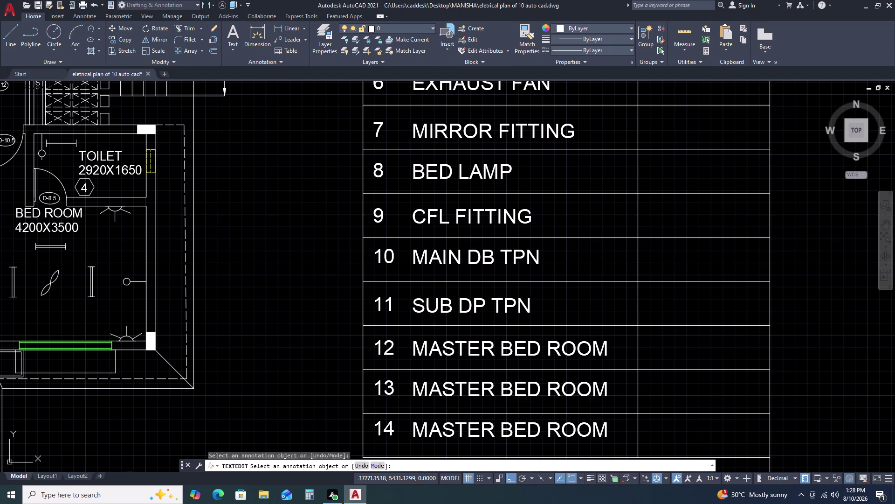
Change legend item 12's description to 'PORCH LIGHT'.
click(482, 349)
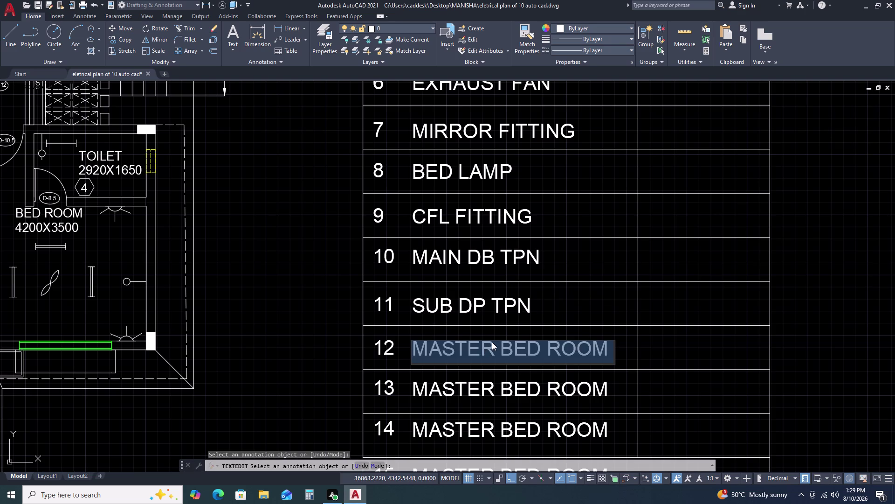
text(PORCH)
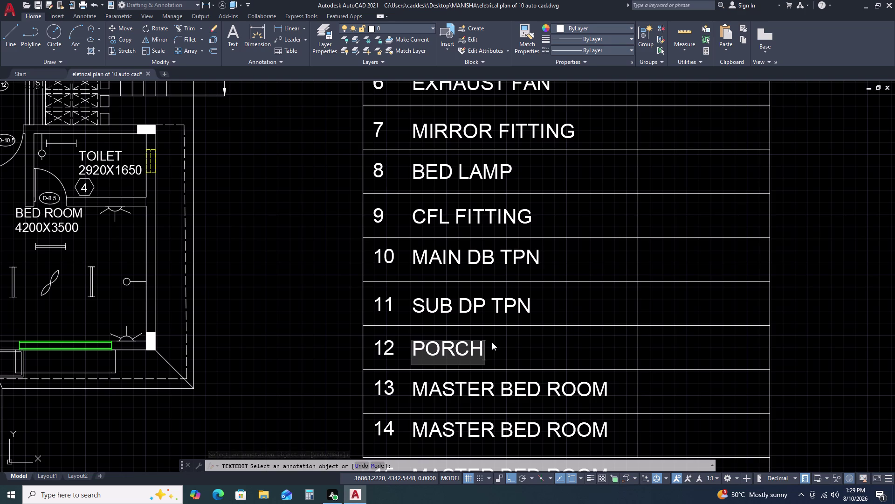
key(space)
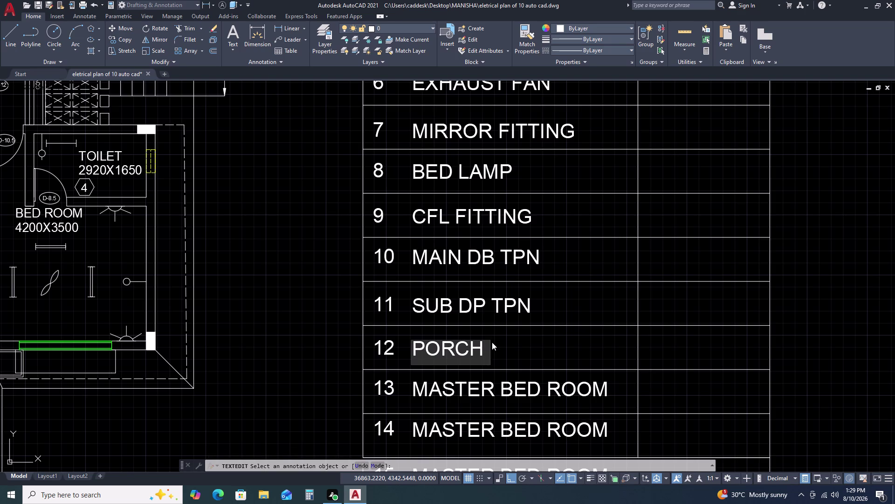
text(LIGHT)
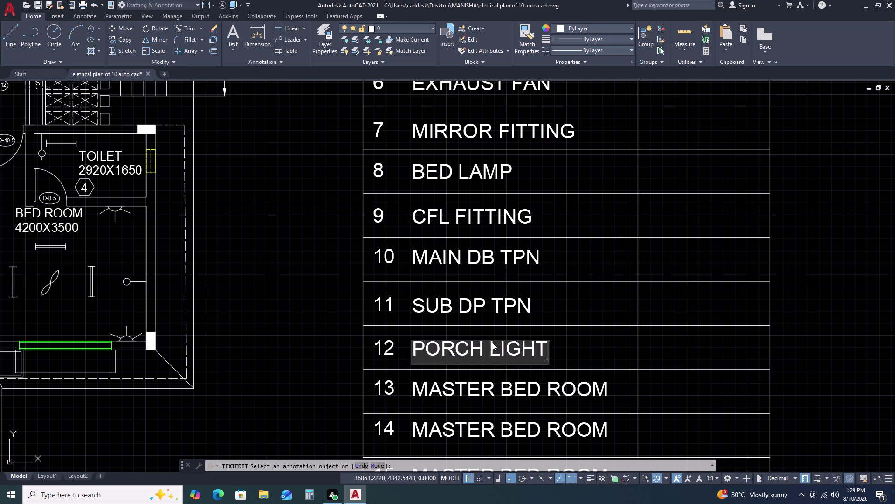
scroll(down, 3)
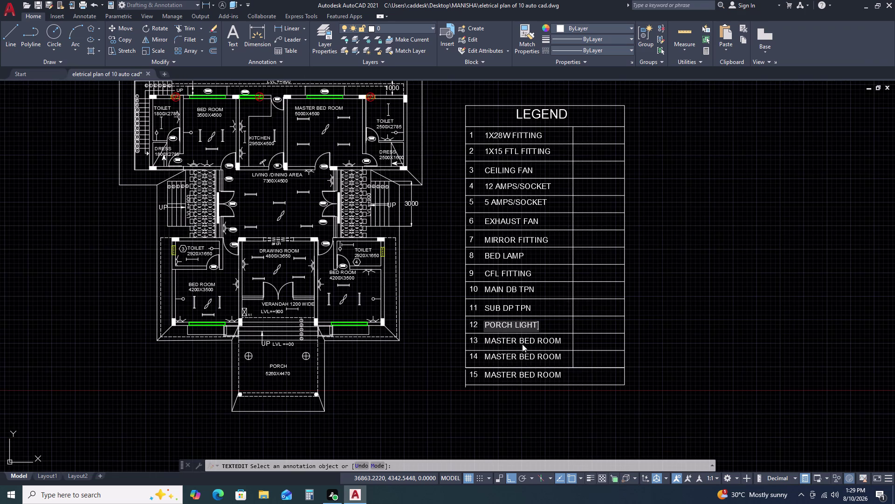
Change legend item 13's description to 'CALL BELL', correcting typos.
double_click(522, 341)
double_click(522, 340)
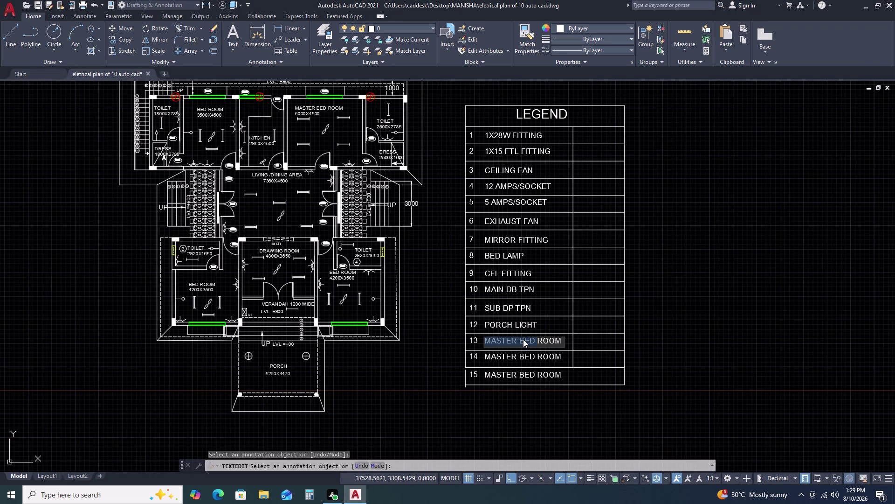
double_click(523, 339)
click(524, 339)
text(CAK)
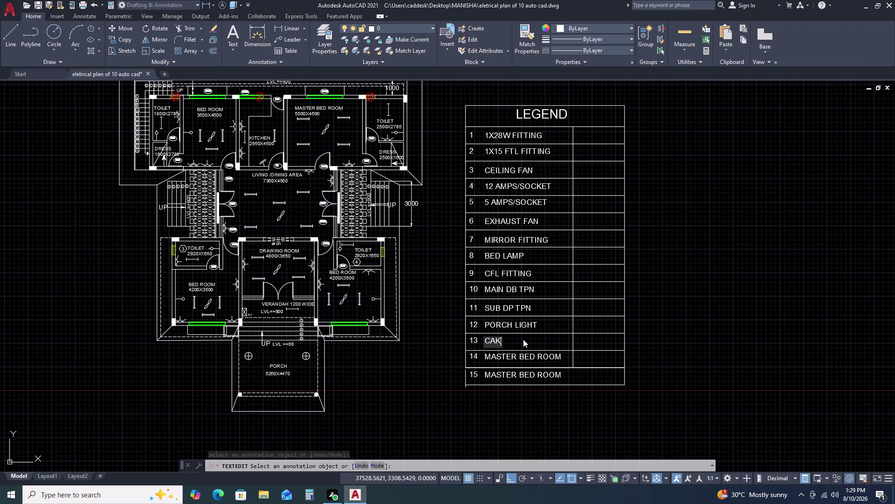
text(K)
key(BackSpace)
key(BackSpace)
text(L)
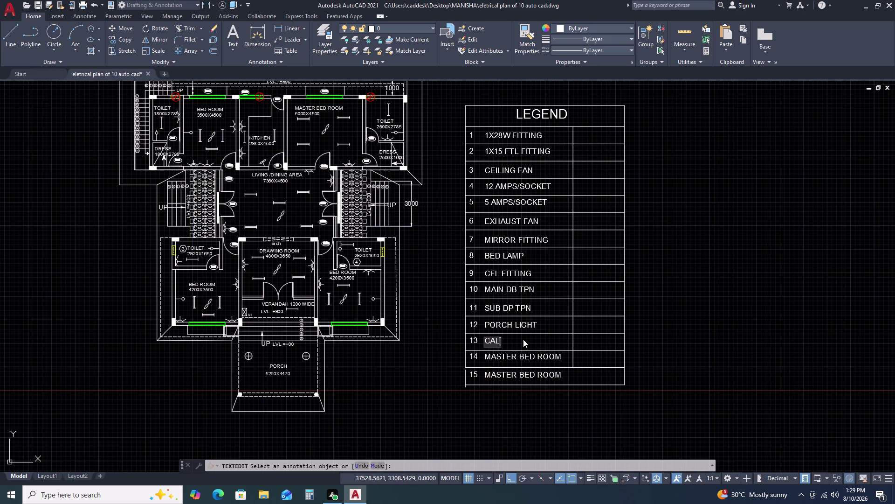
text(L)
key(space)
text(BE)
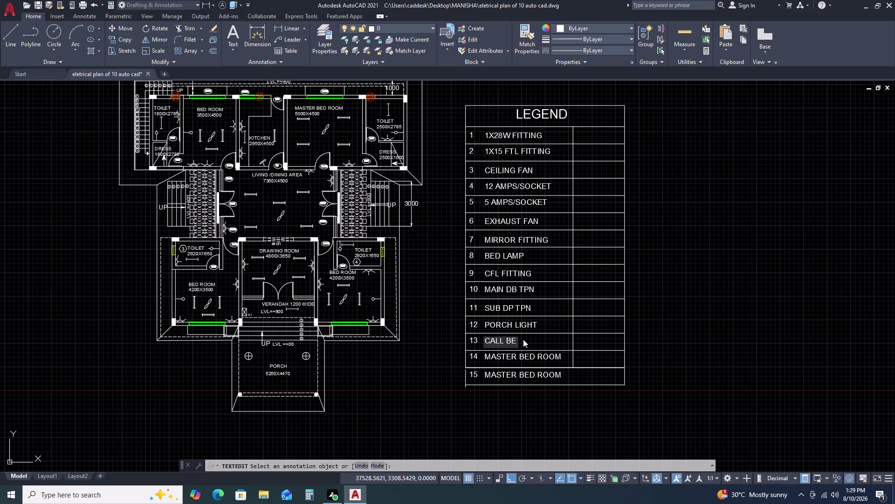
text(LL)
click(528, 359)
click(527, 359)
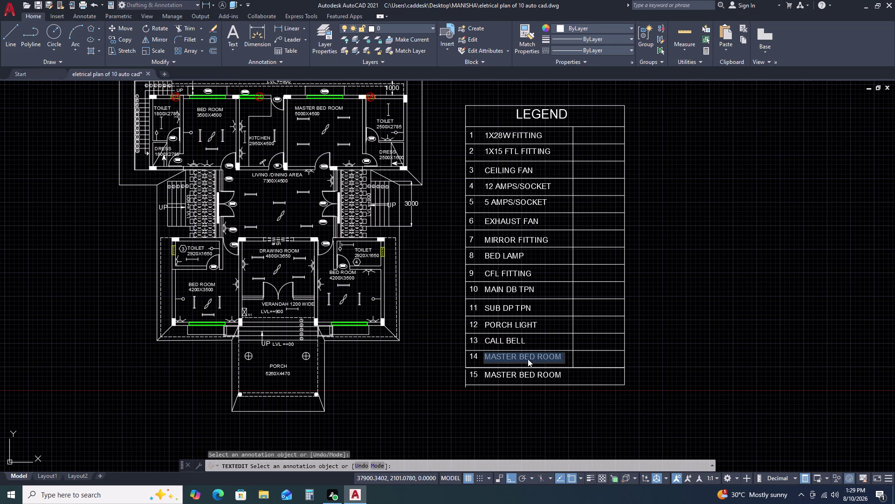
Change legend item 14's description to 'AC POINT'.
click(528, 358)
click(528, 359)
text(AC)
key(space)
text(PO)
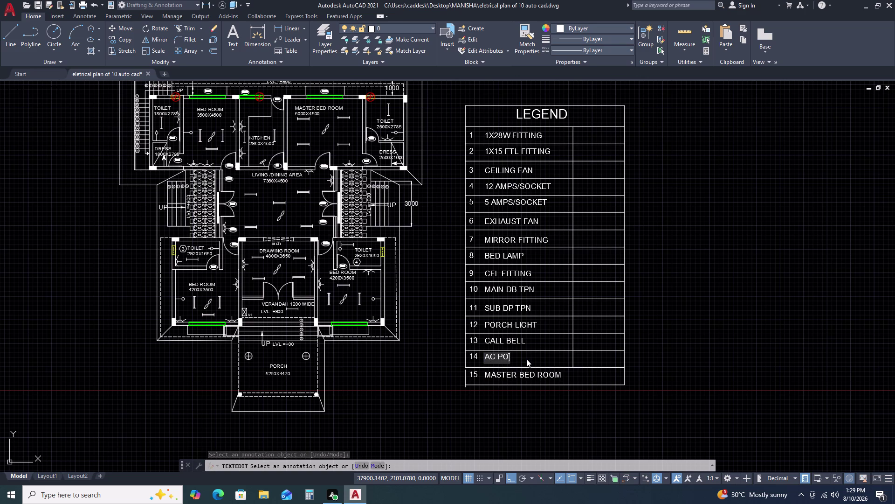
text(NT)
key(BackSpace)
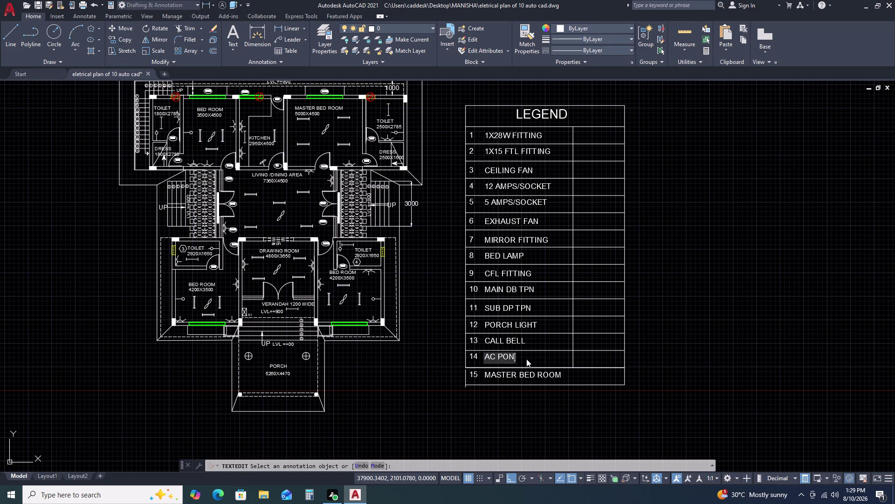
key(BackSpace)
text(INT)
click(509, 374)
Change legend item 15's description to 'WALL MOUNTED FAN' and end text editing.
click(509, 374)
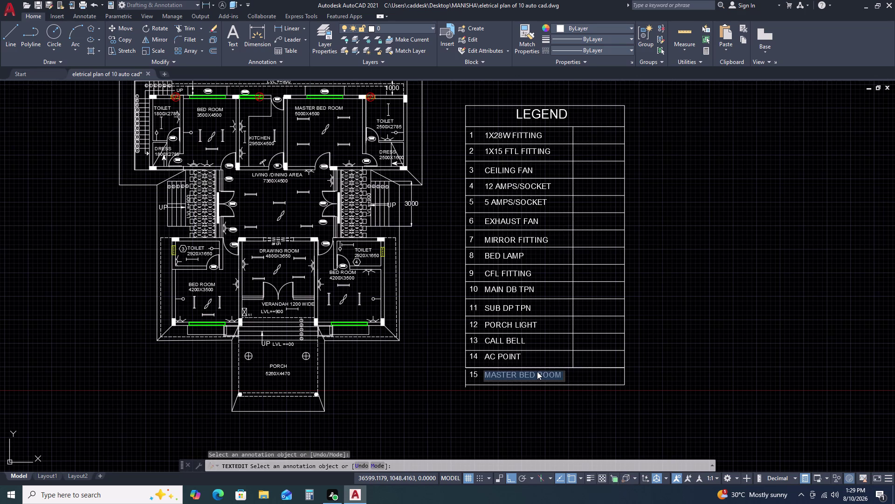
text(WALL)
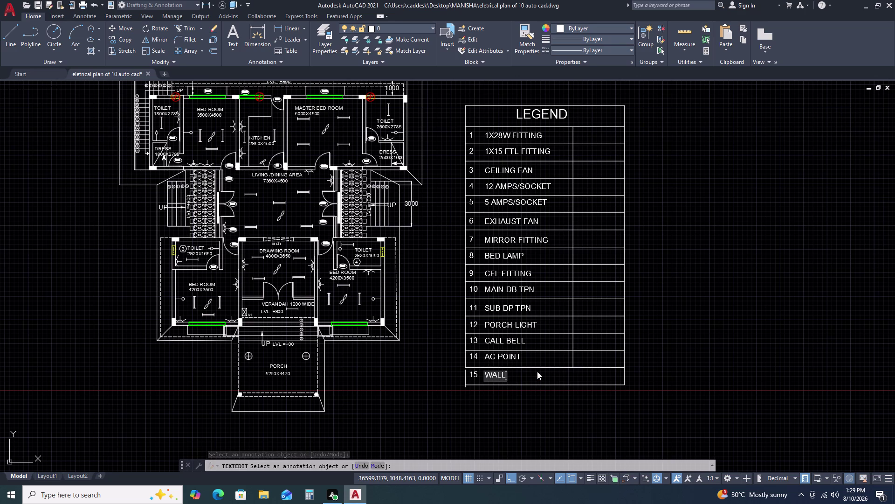
key(space)
text(MO)
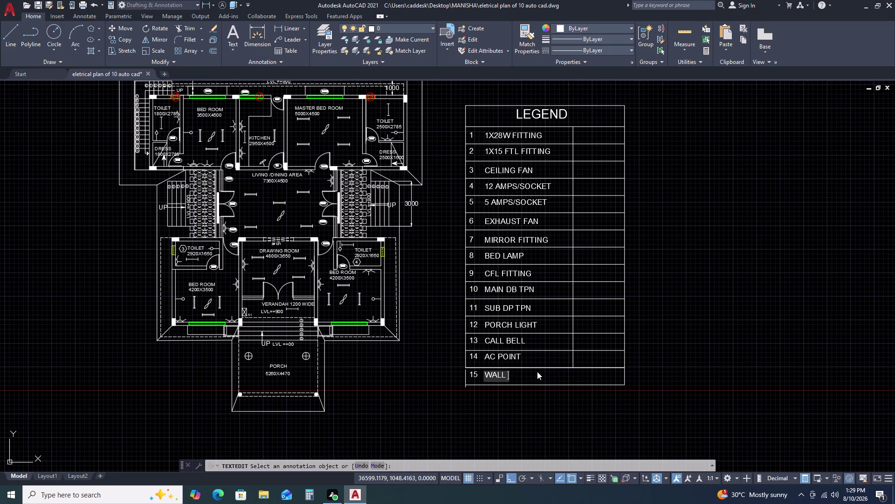
text(UNYTED)
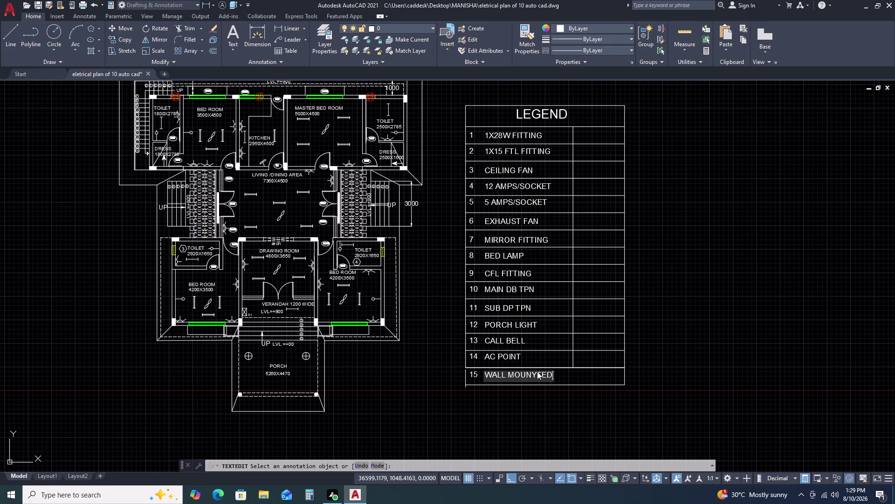
key(BackSpace)
key(BackSpace)
key(BackSpace)
key(BackSpace)
text(TED)
key(space)
text(FAN)
click(639, 362)
key(Escape)
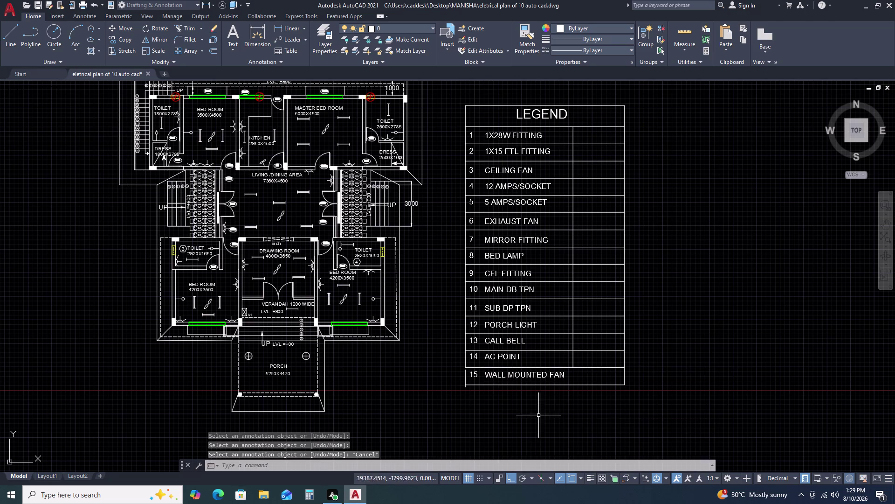
Cancel an attempted move of the table's left border, then delete the stray legend line.
scroll(up, 3)
scroll(up, 3)
click(461, 358)
click(433, 337)
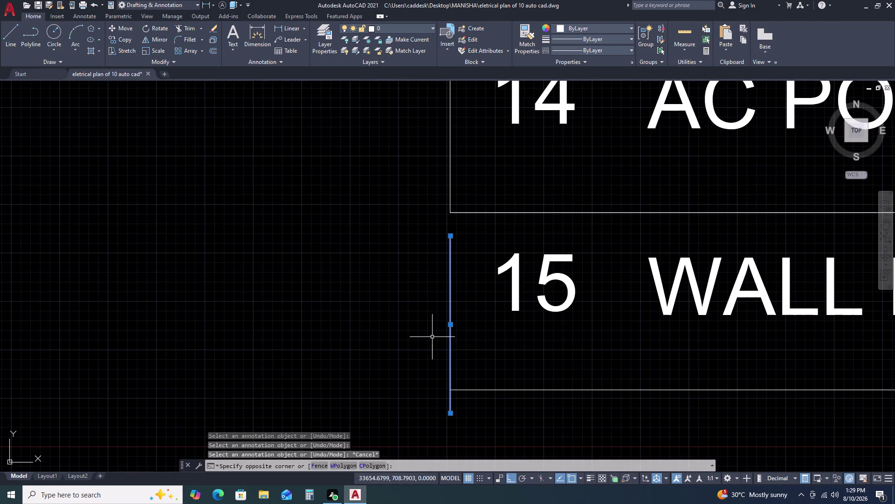
text(M)
key(space)
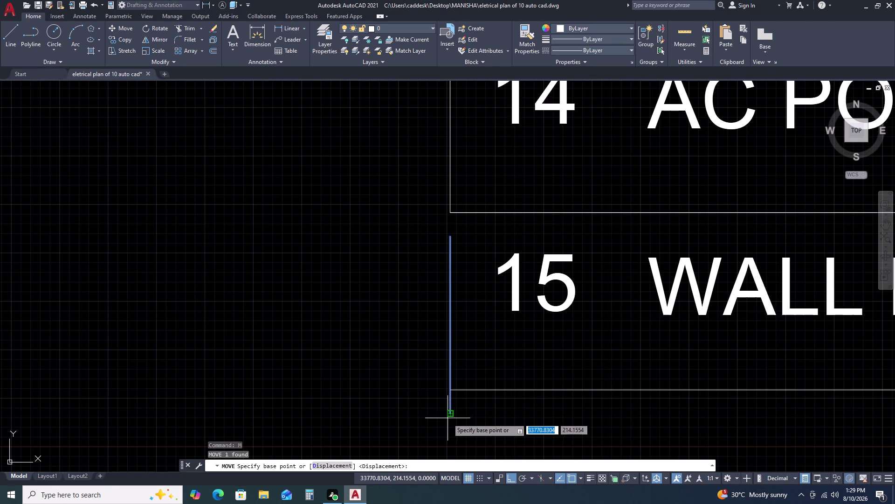
drag(450, 414, 449, 410)
double_click(451, 386)
key(Escape)
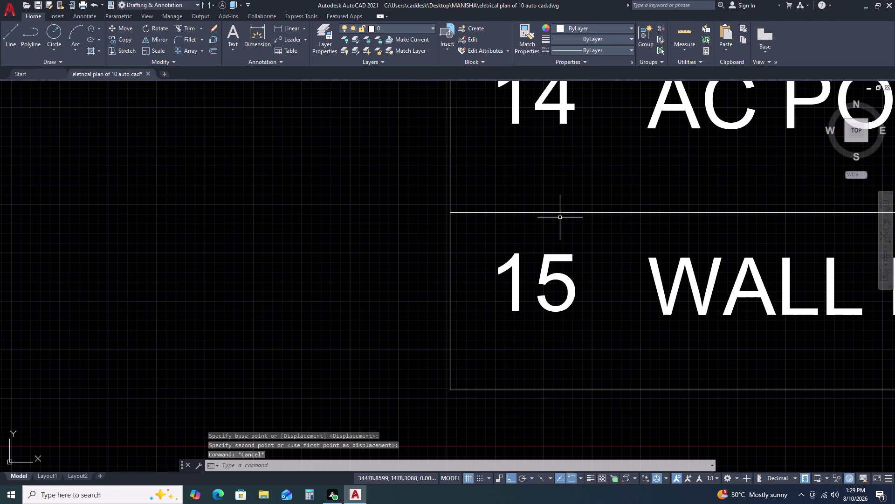
click(562, 212)
key(Delete)
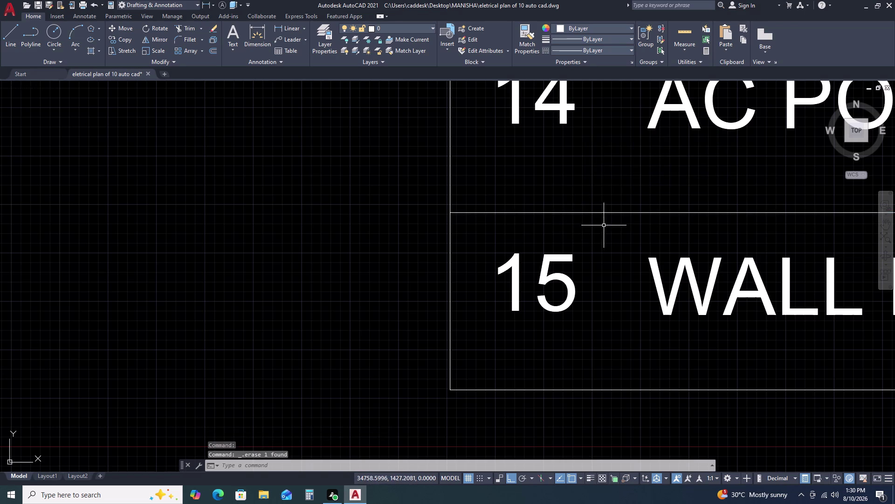
Stretch the legend's column divider down to the table's bottom edge.
scroll(down, 3)
scroll(down, 3)
scroll(up, 3)
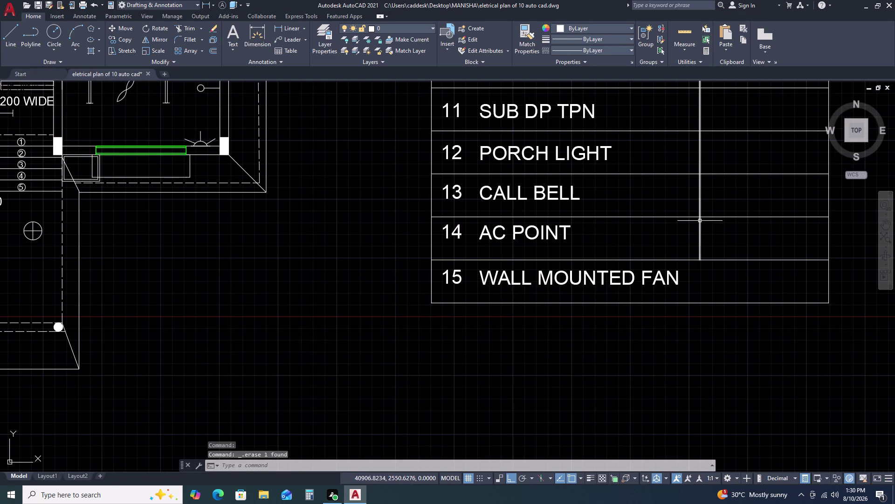
click(699, 220)
click(701, 261)
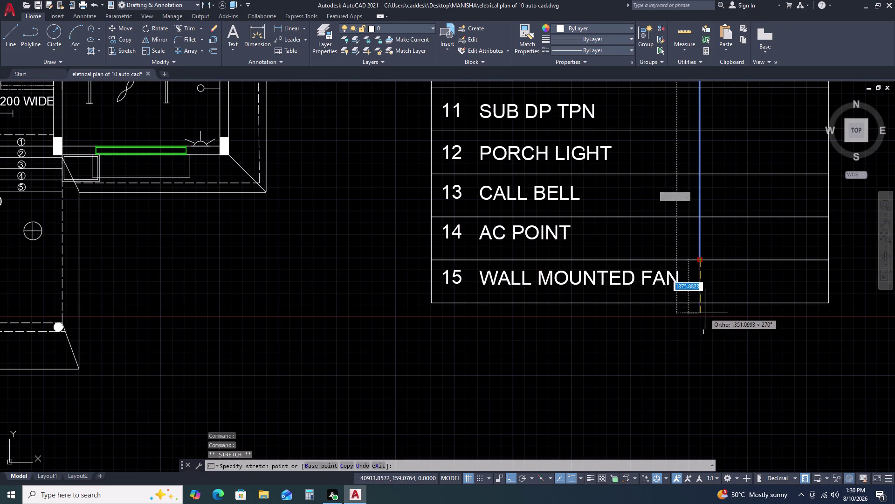
click(701, 303)
key(Escape)
scroll(down, 3)
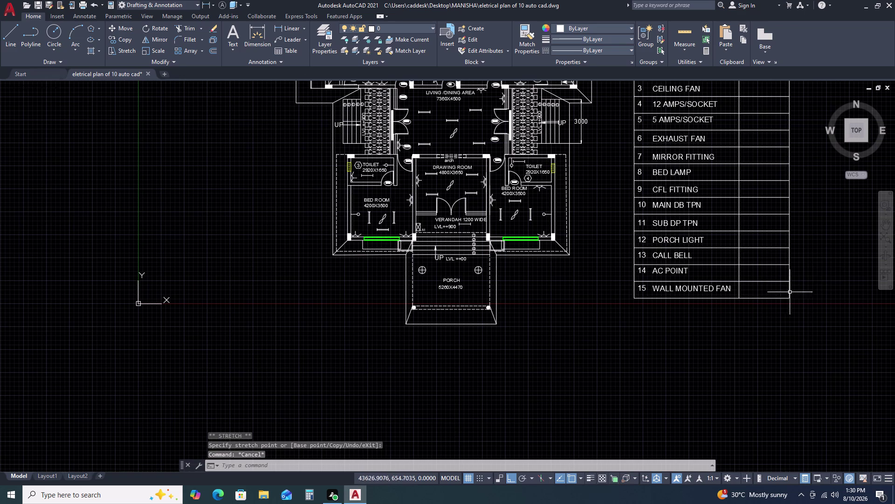
middle_drag(831, 270, 776, 281)
middle_drag(740, 284, 690, 285)
middle_click(676, 284)
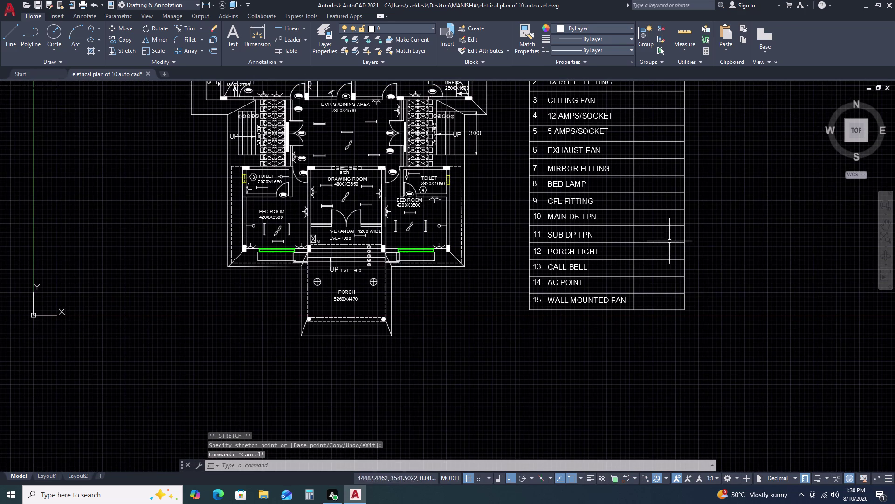
scroll(down, 3)
middle_drag(727, 196, 682, 235)
scroll(up, 3)
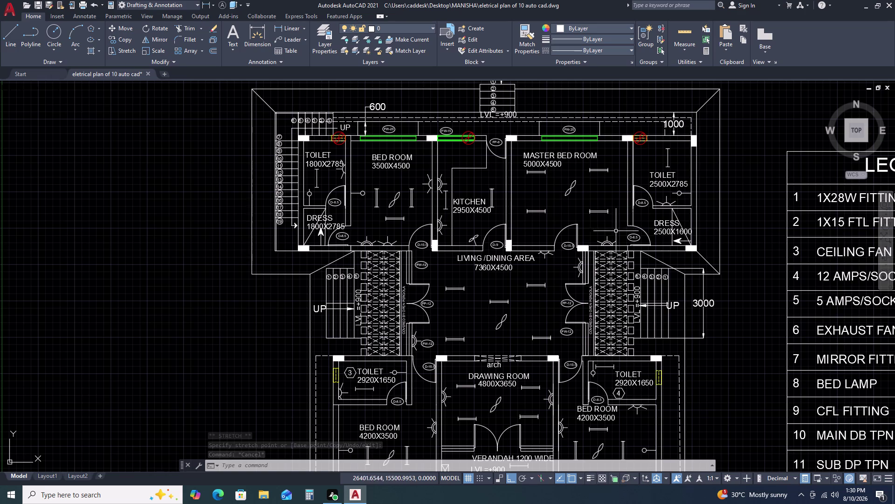
click(584, 179)
click(554, 197)
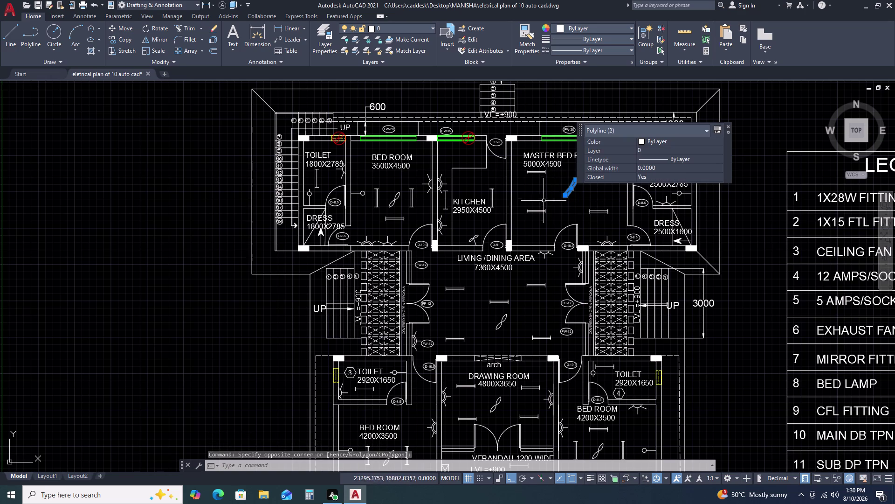
right_click(543, 201)
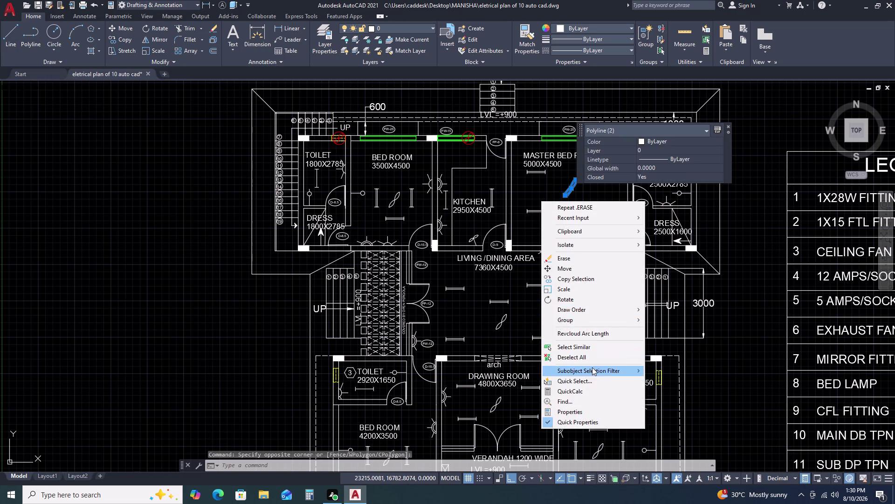
click(595, 348)
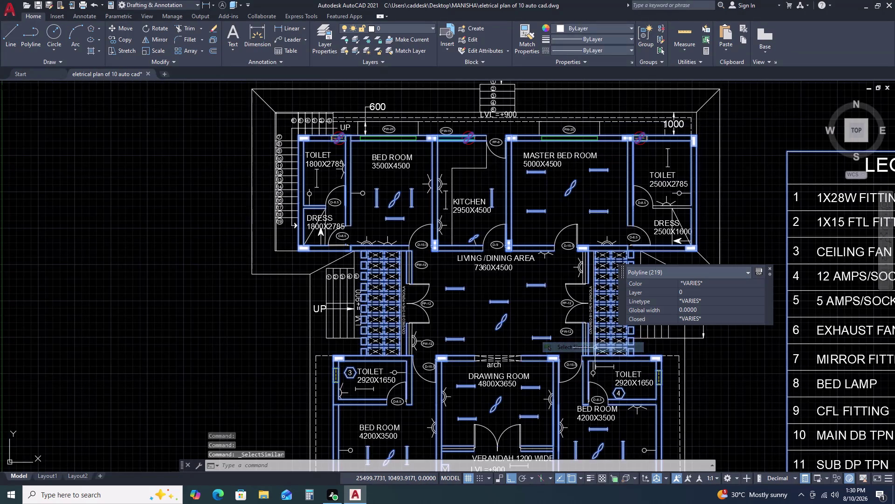
key(Escape)
click(577, 180)
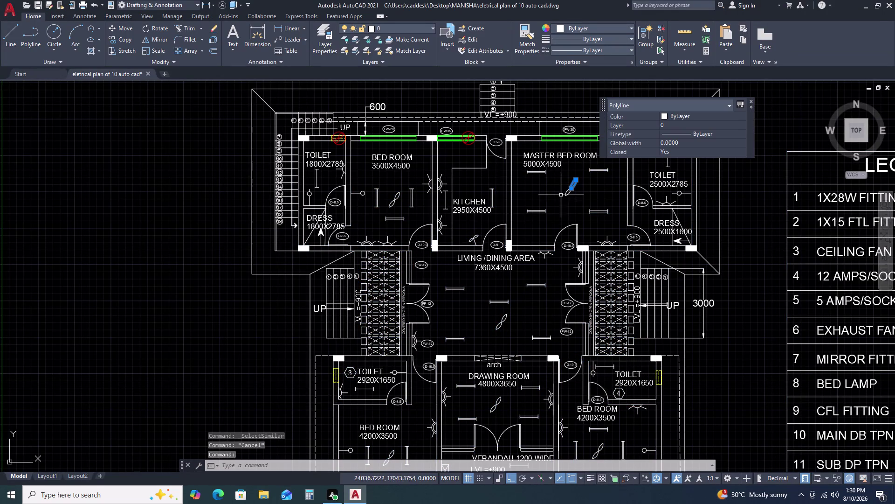
click(570, 190)
key(Escape)
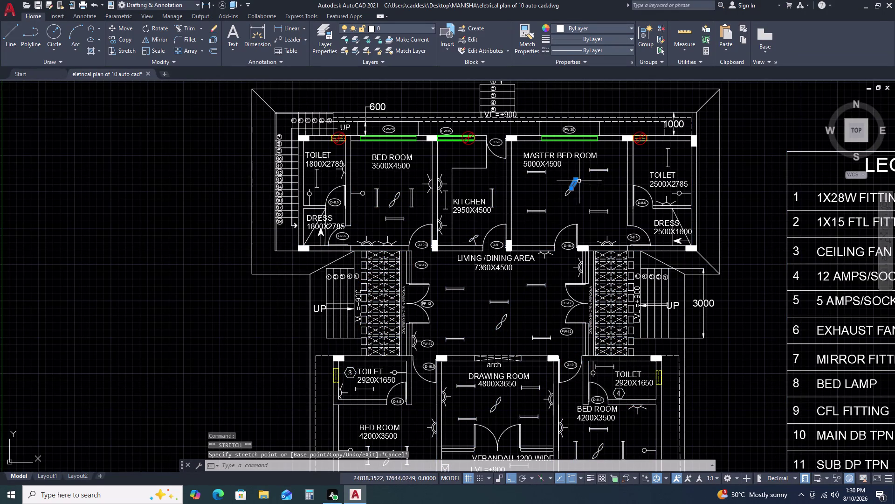
key(Escape)
click(567, 193)
click(575, 182)
right_click(563, 192)
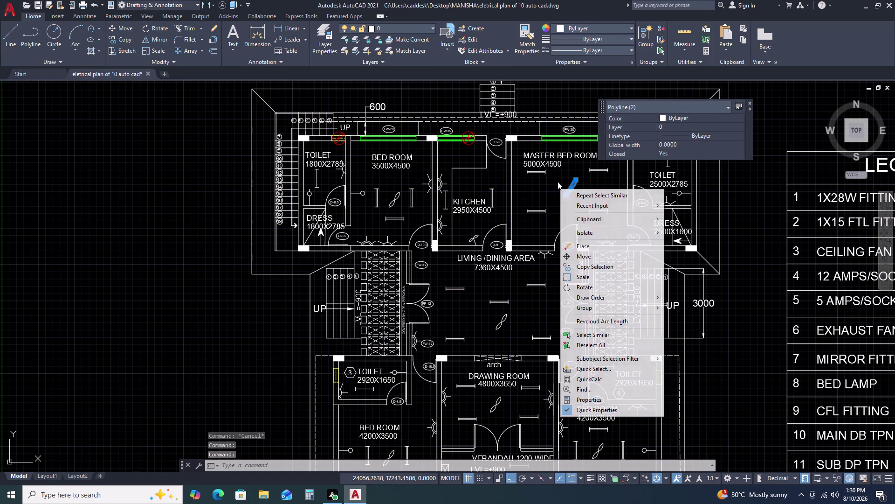
click(608, 338)
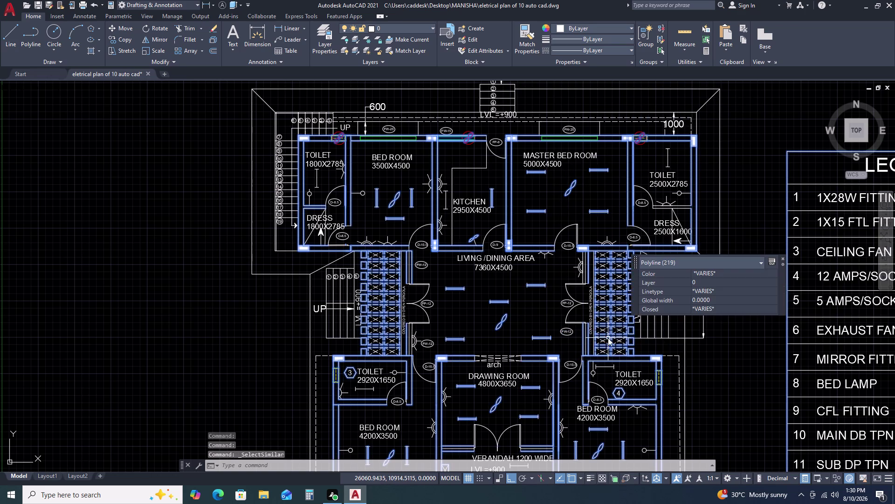
key(Escape)
scroll(up, 3)
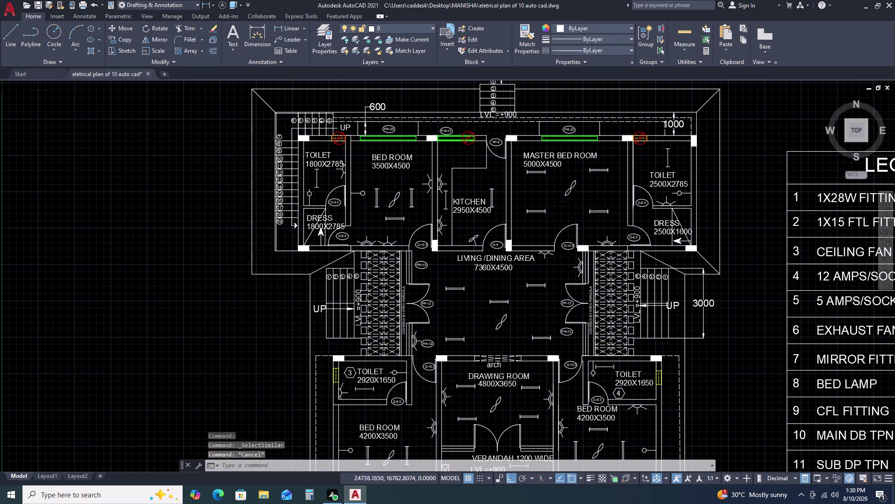
scroll(up, 3)
click(500, 106)
Window-select the master bedroom, 3500X4500 bedroom and living area fans, then clear the selection.
click(608, 192)
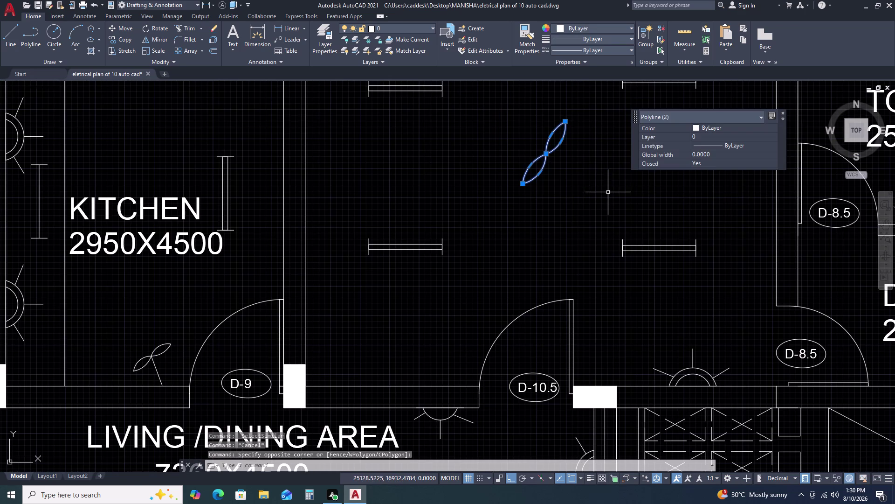
scroll(down, 3)
scroll(down, 3)
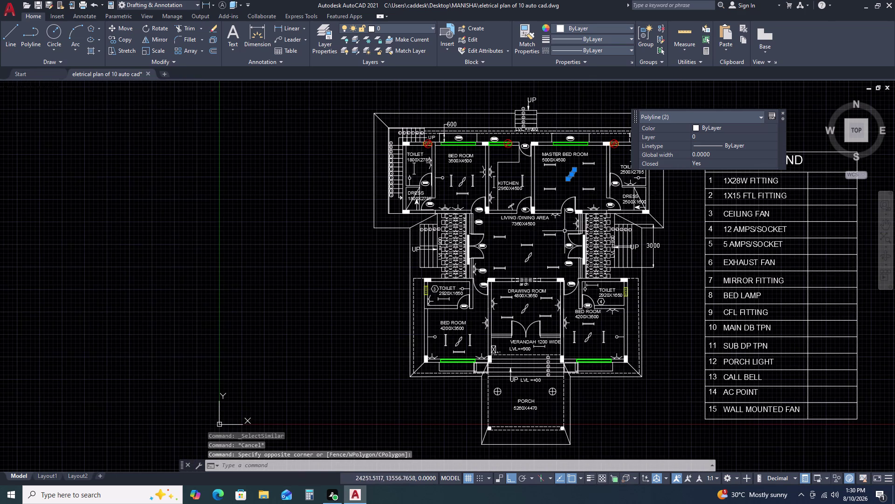
scroll(up, 3)
click(425, 182)
click(477, 226)
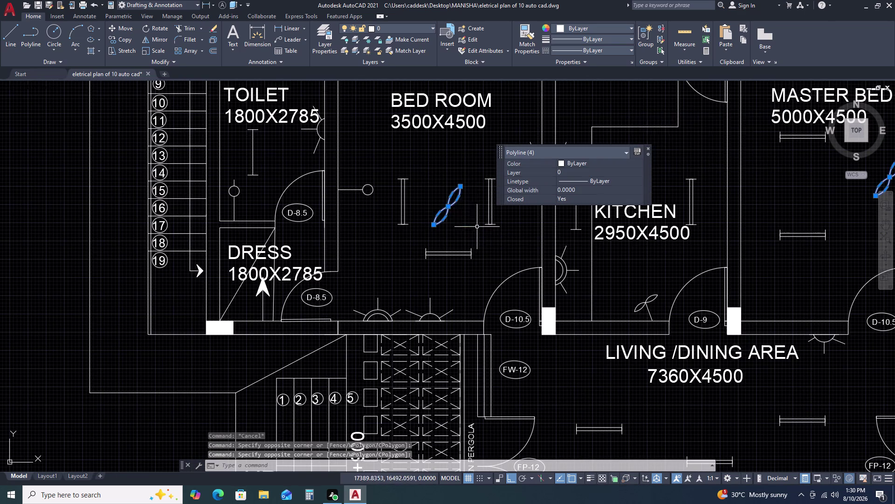
scroll(down, 3)
scroll(up, 3)
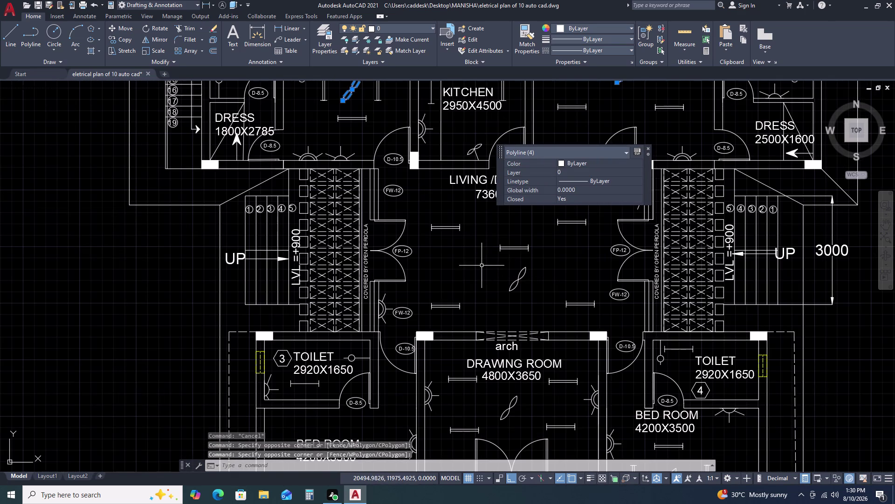
click(489, 257)
click(552, 297)
scroll(down, 3)
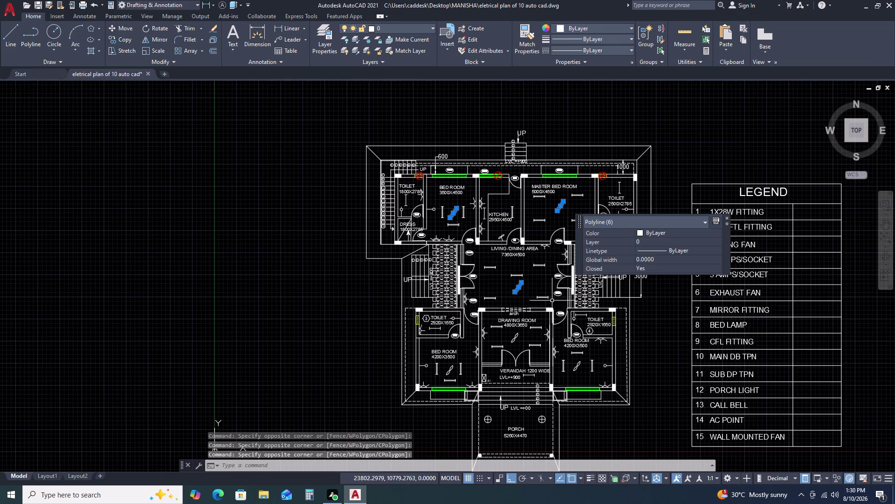
middle_drag(558, 324, 557, 275)
middle_click(556, 271)
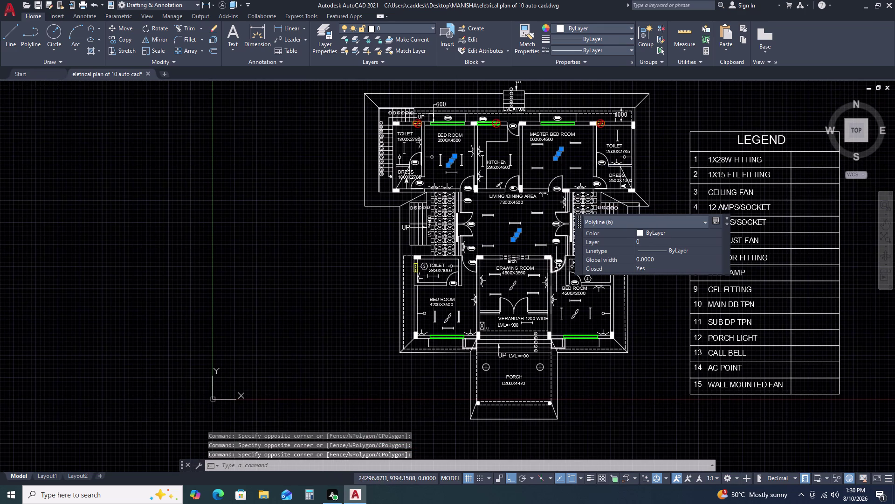
scroll(up, 3)
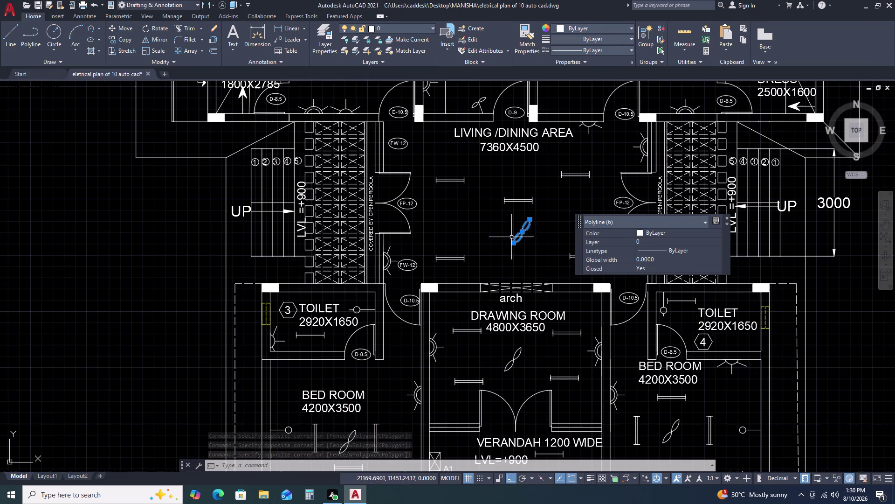
key(Escape)
Move the living/dining area fan symbol slightly upward.
click(538, 216)
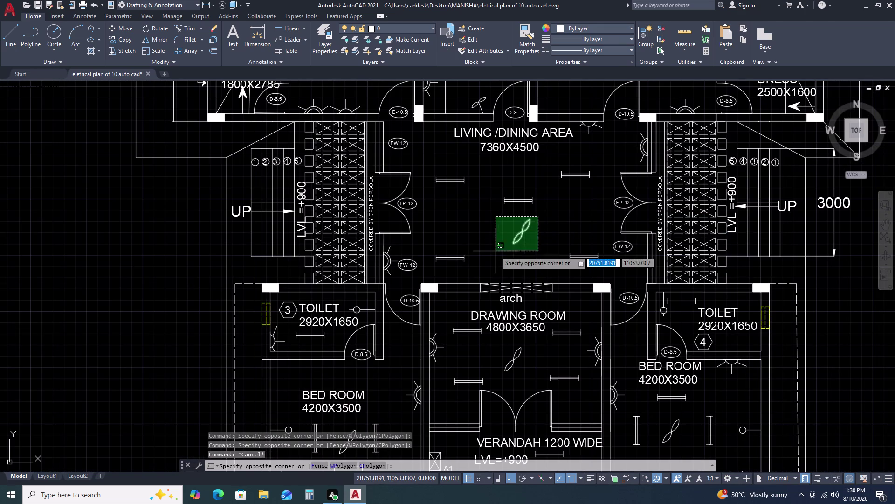
click(495, 251)
text(M)
key(space)
click(534, 243)
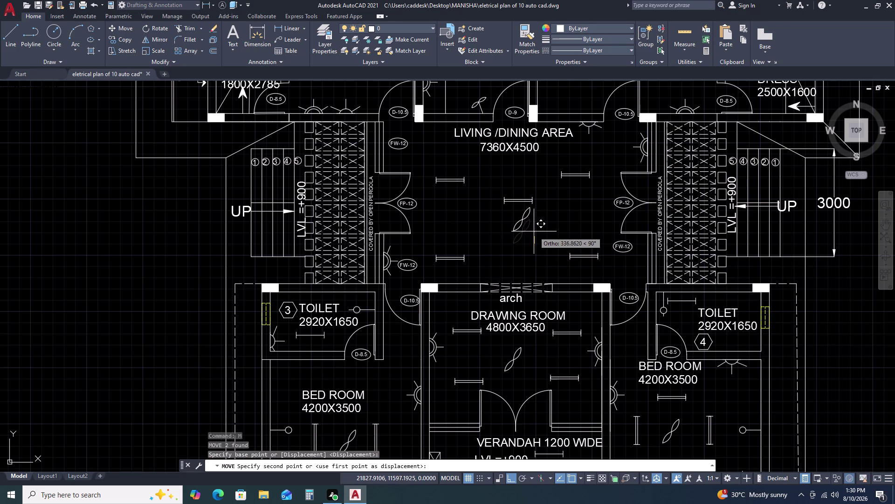
click(532, 228)
Move the 3500X4500 bedroom fan symbol slightly upward.
scroll(down, 3)
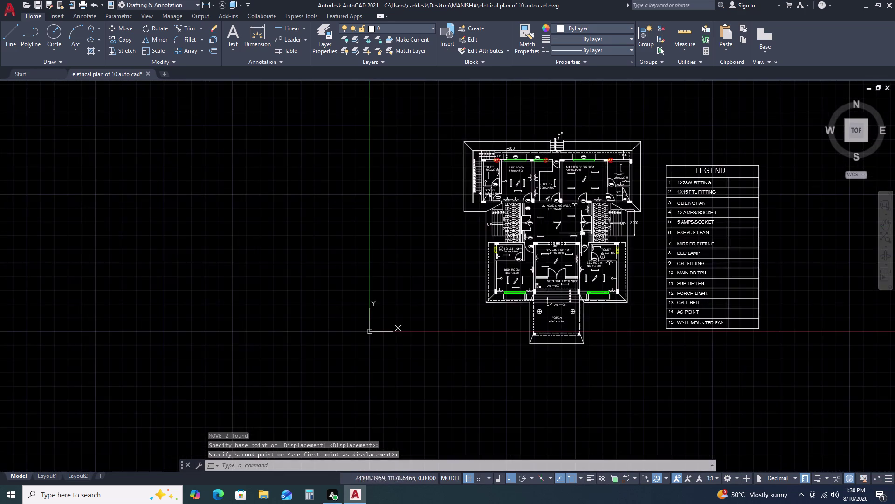
scroll(up, 3)
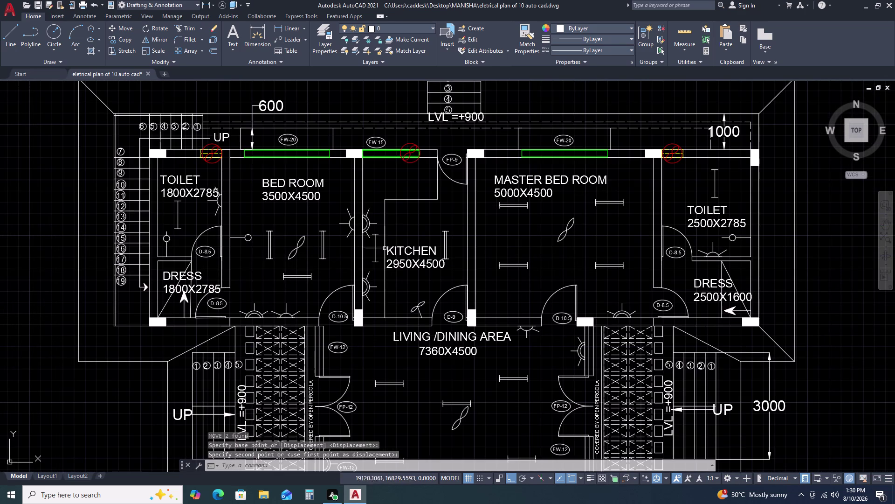
scroll(up, 3)
scroll(down, 3)
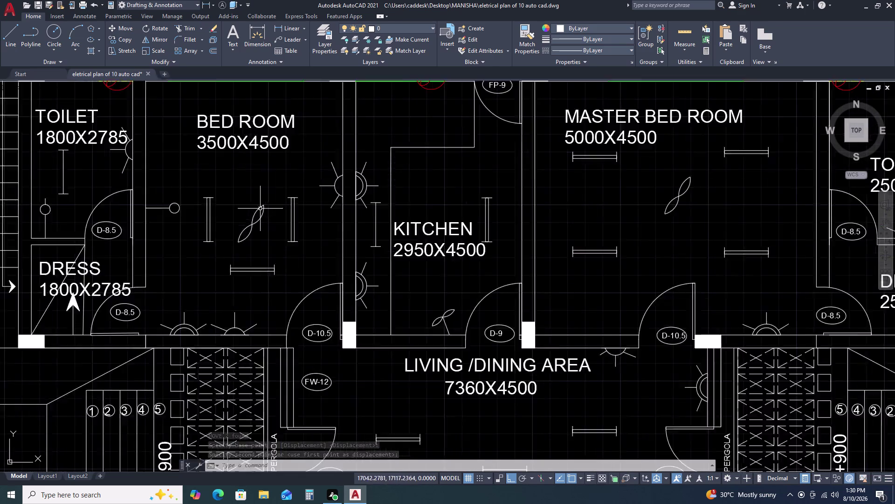
double_click(233, 201)
click(271, 236)
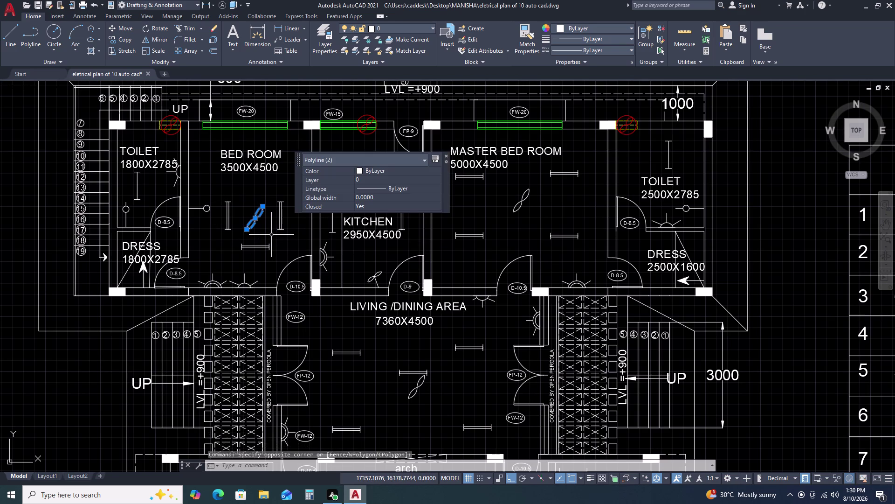
text(M)
key(space)
click(271, 235)
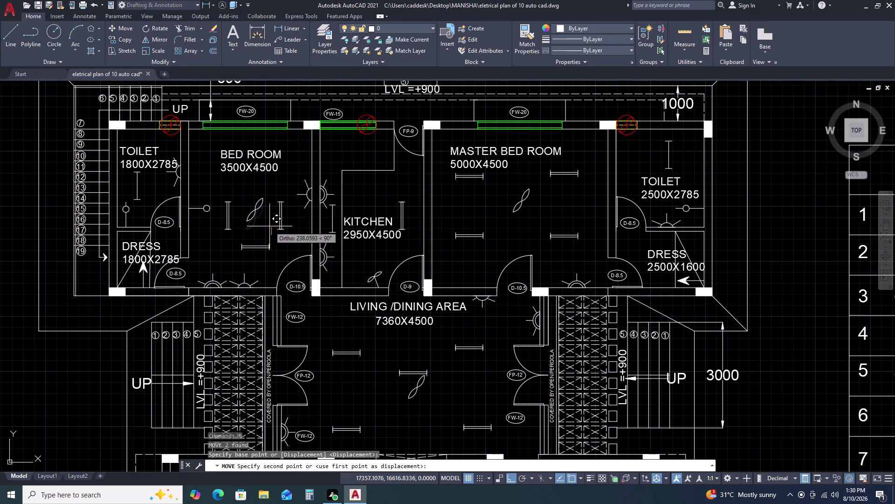
click(269, 227)
key(Escape)
Window-select the fan symbols in the lower right bed room and the lower rooms.
scroll(down, 3)
scroll(up, 3)
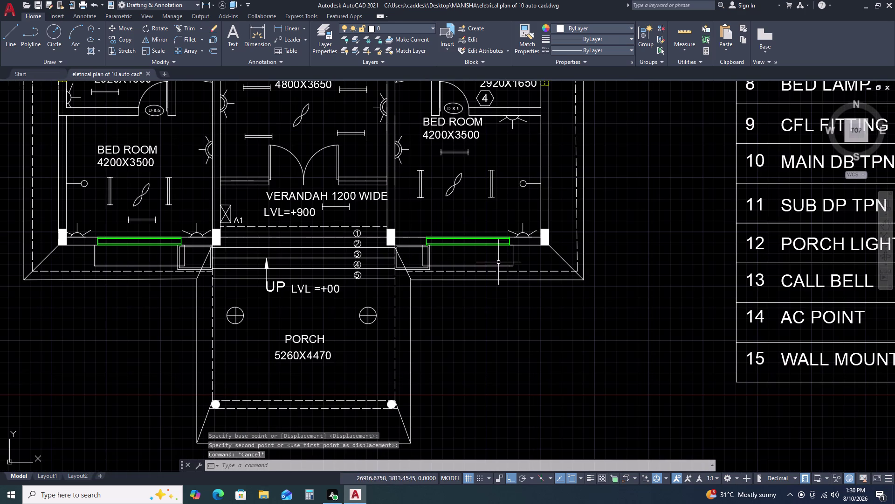
click(434, 169)
click(468, 204)
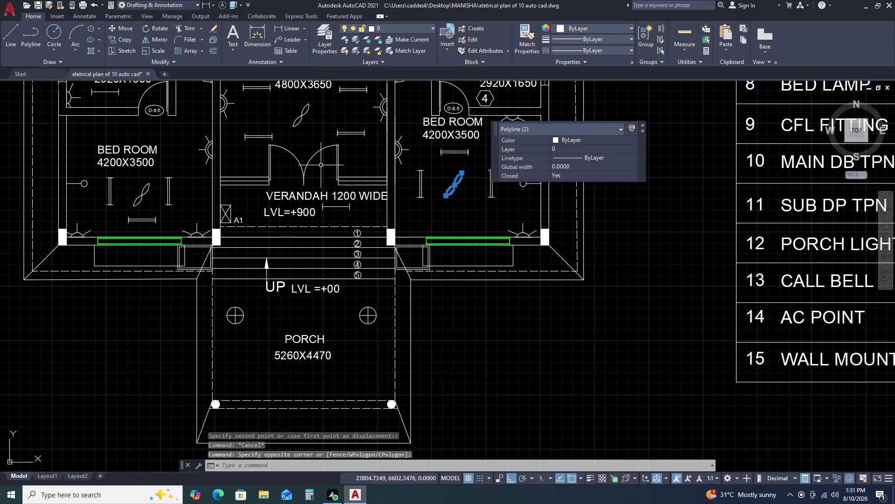
drag(279, 90, 280, 95)
click(343, 126)
scroll(down, 3)
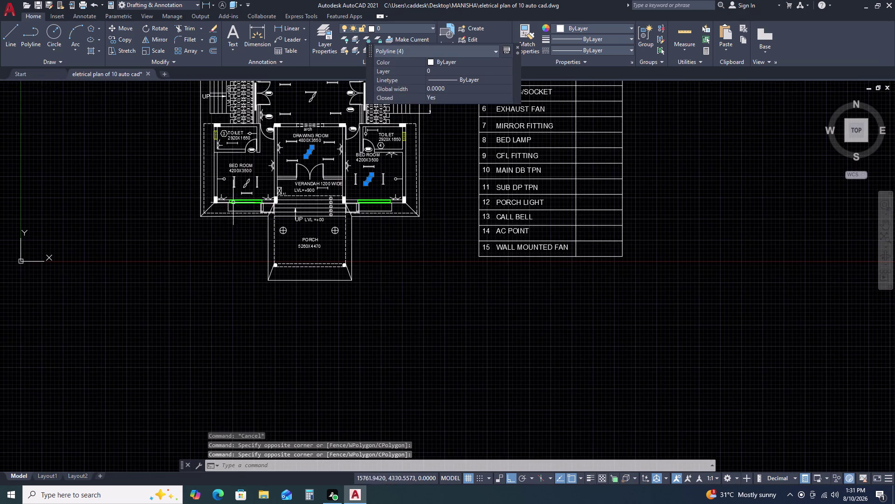
scroll(up, 3)
click(246, 141)
click(309, 228)
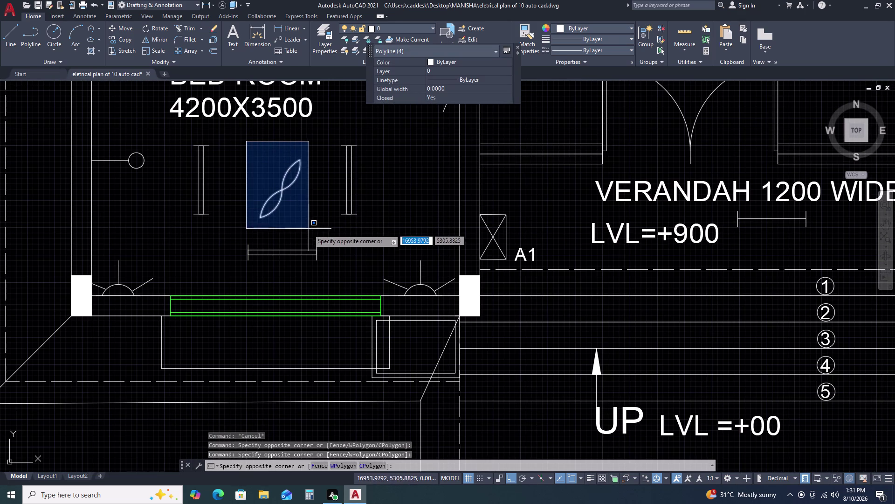
scroll(down, 3)
scroll(up, 3)
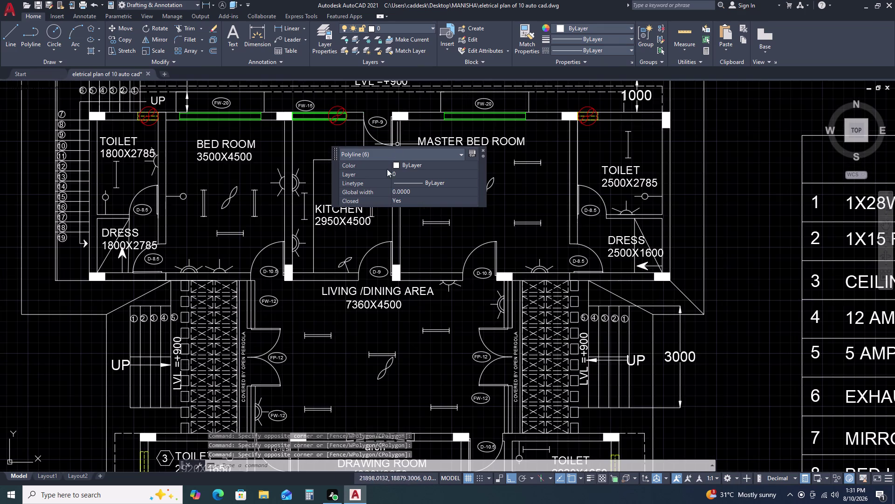
Add the BED ROOM, MASTER BED ROOM and living area fans to the selection.
click(213, 186)
click(244, 217)
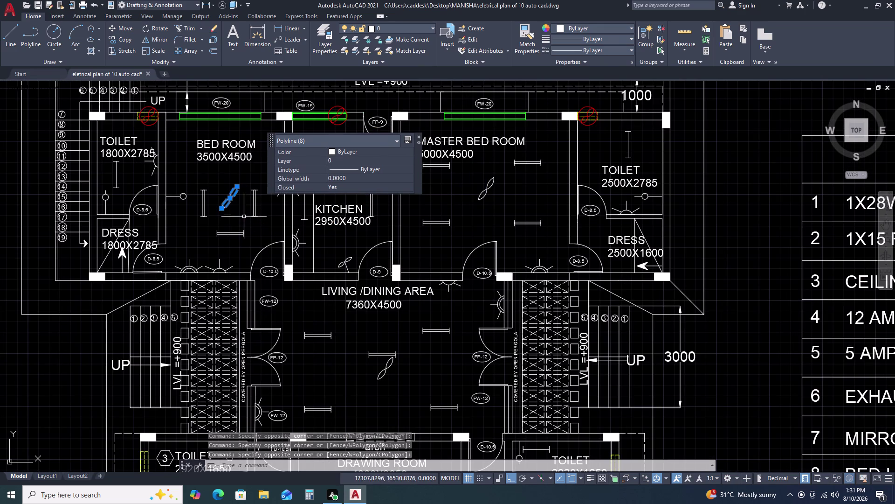
scroll(up, 3)
click(478, 153)
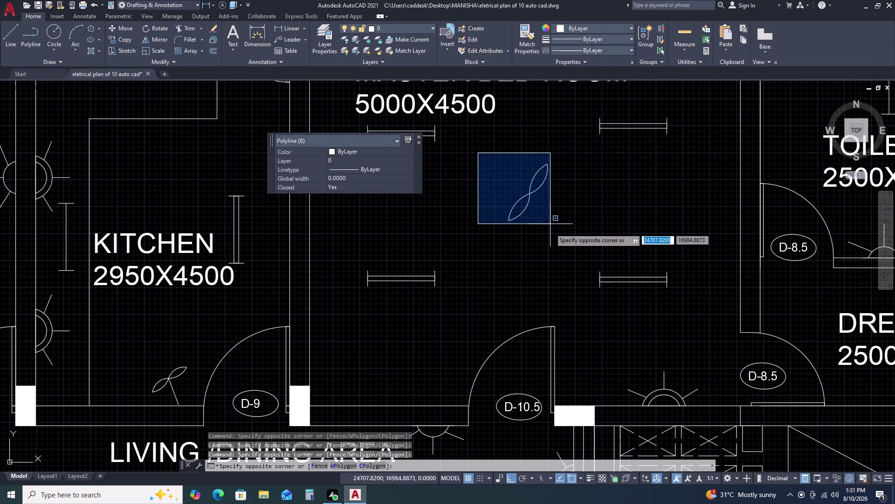
click(567, 239)
scroll(down, 3)
scroll(up, 3)
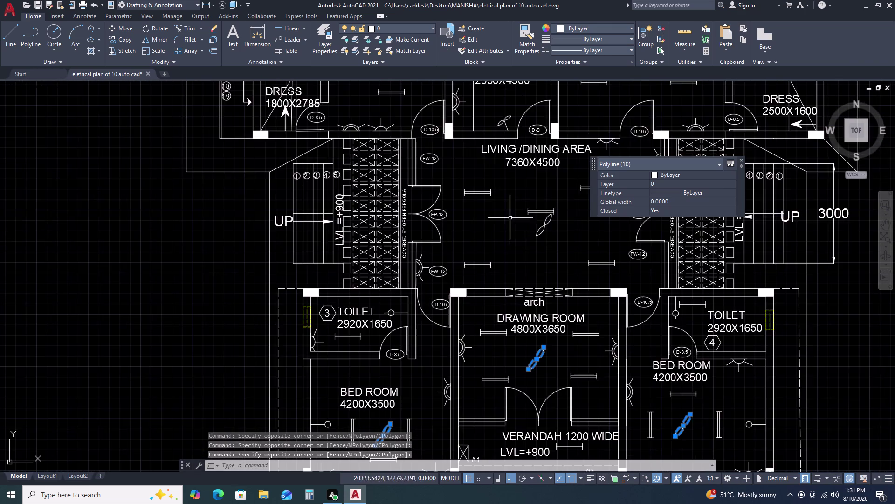
scroll(up, 3)
click(479, 164)
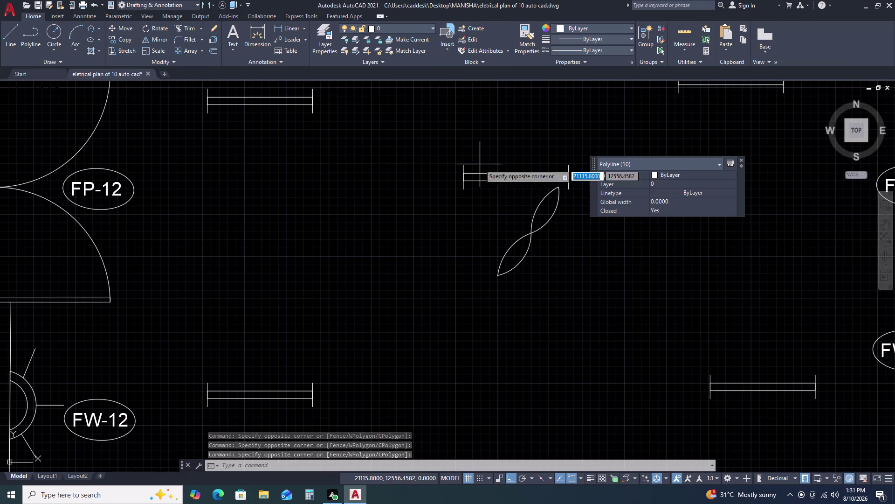
click(562, 294)
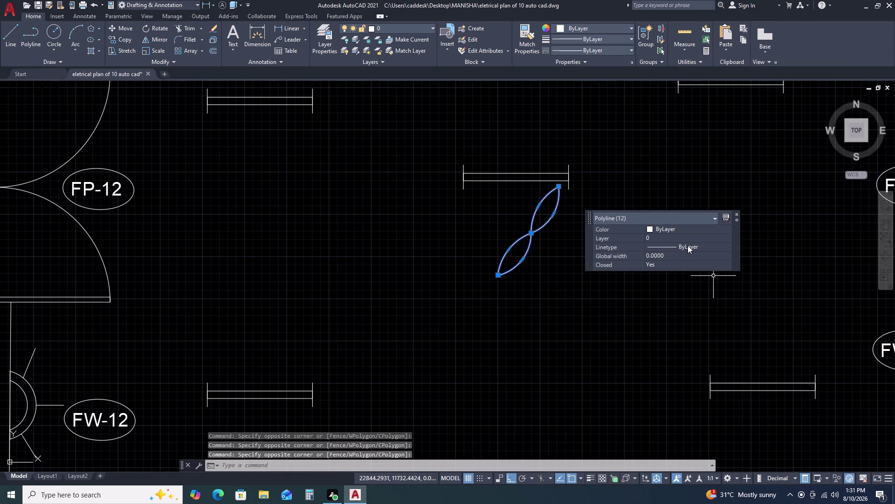
Set the selected fan symbols' colour to Cyan and clear the selection.
click(682, 231)
click(682, 232)
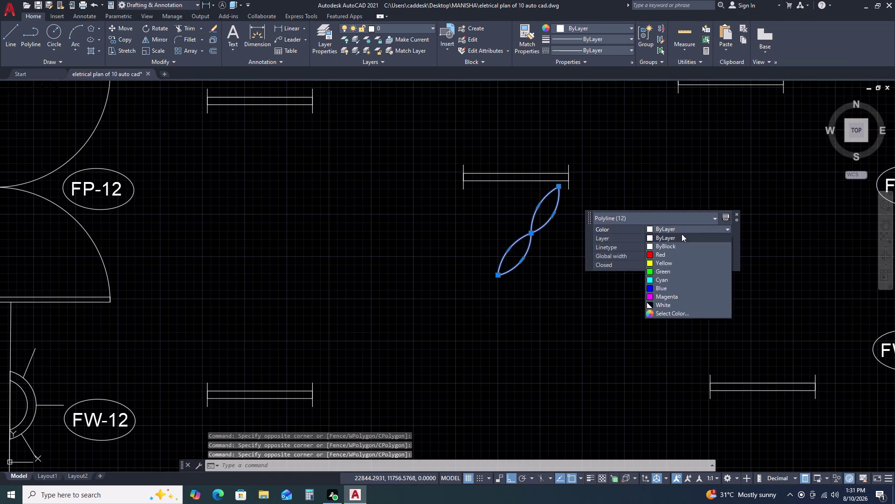
click(670, 279)
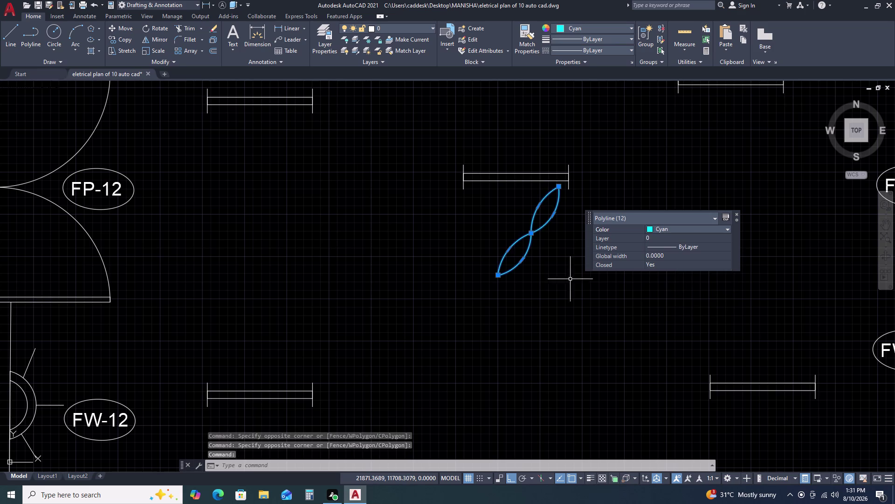
scroll(down, 3)
key(Escape)
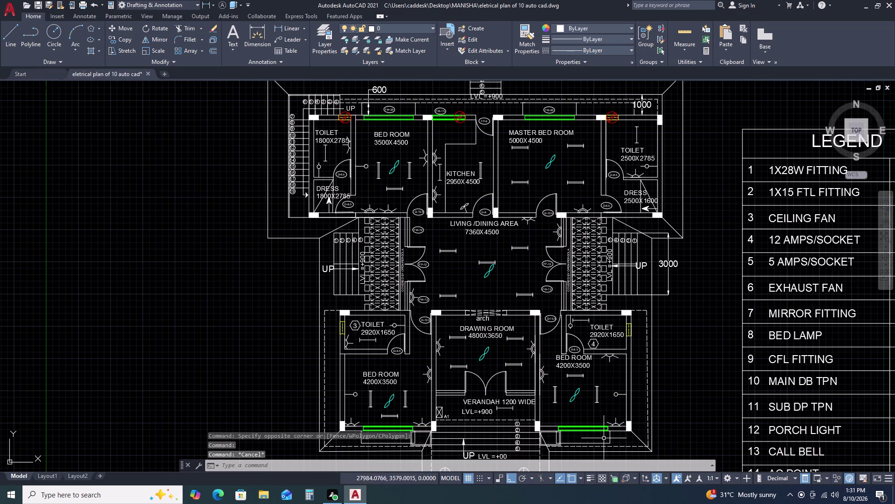
Copy the cyan BED ROOM fan with CO from a base point, Ortho off.
scroll(up, 3)
scroll(down, 3)
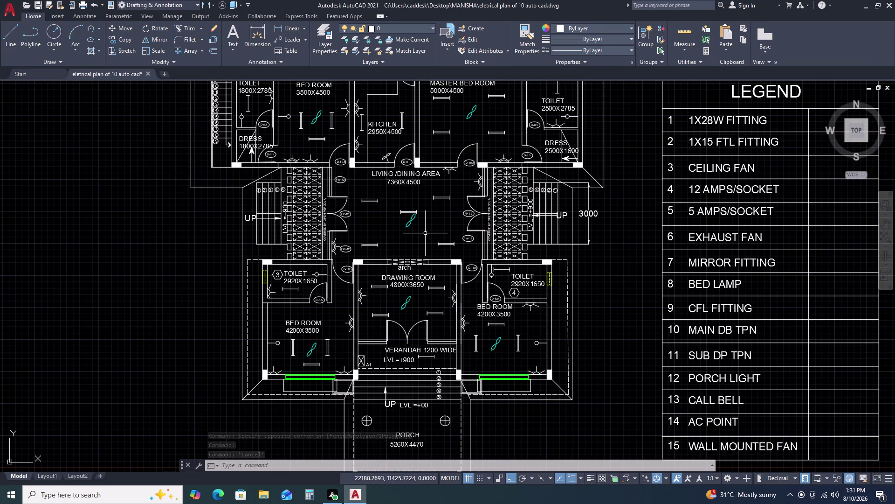
scroll(up, 3)
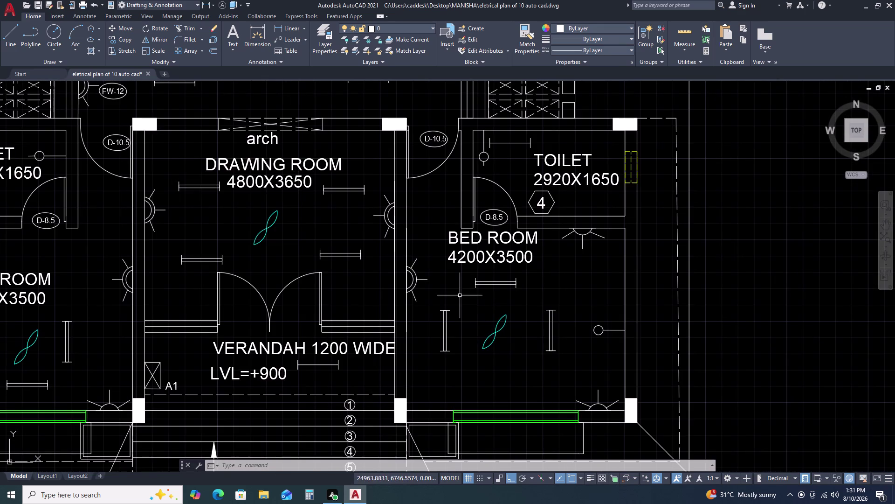
click(460, 295)
click(521, 369)
key(c)
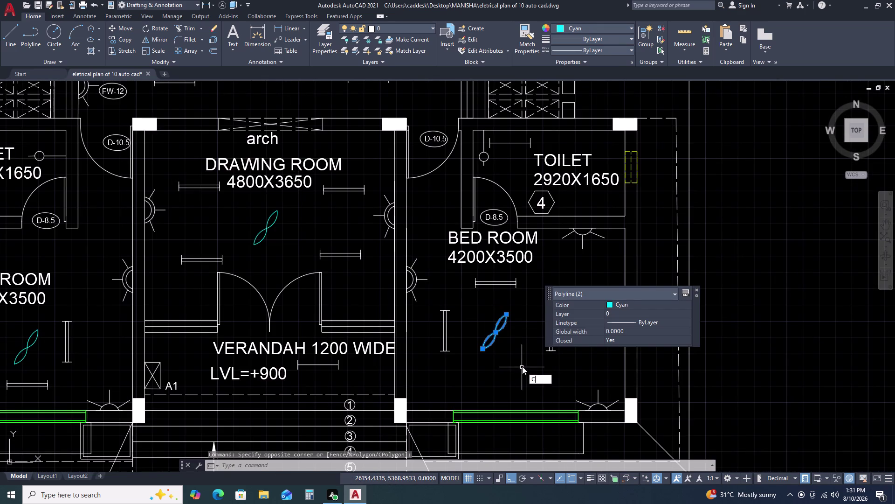
text(O)
key(space)
click(522, 361)
scroll(down, 3)
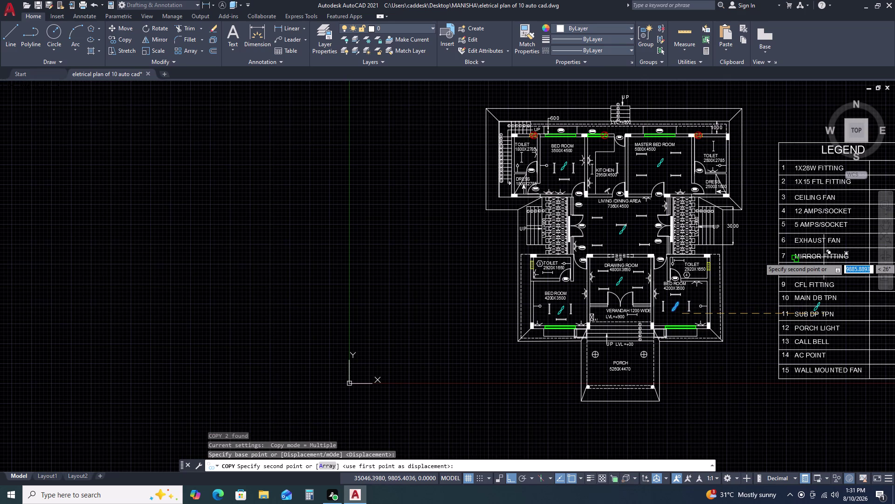
key(F8)
Place the fan copy in the LEGEND's CEILING FAN row.
middle_drag(822, 239, 687, 277)
middle_click(659, 284)
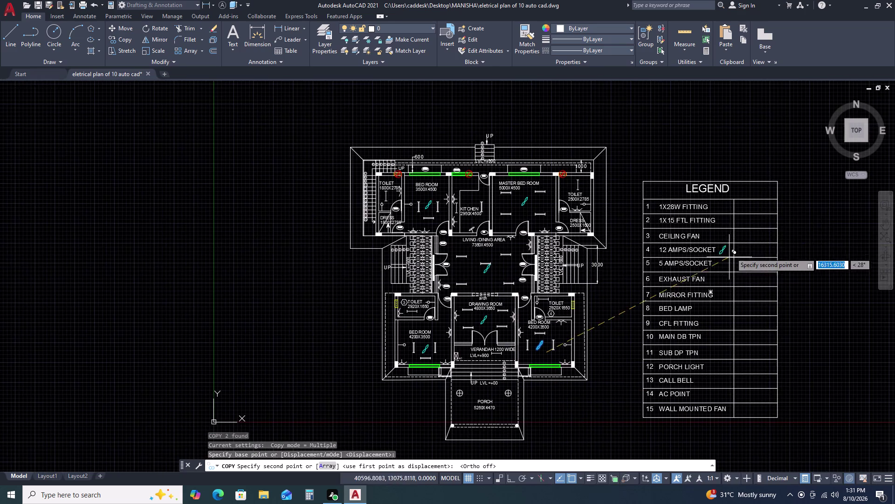
scroll(up, 3)
scroll(down, 3)
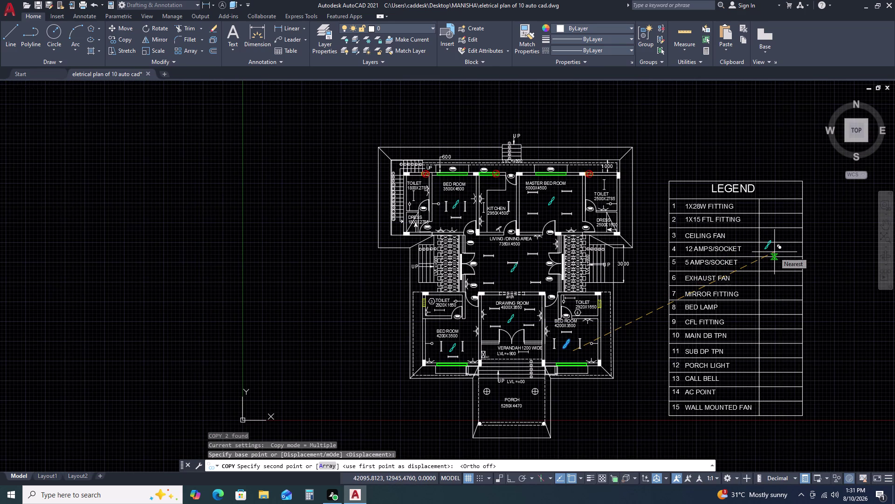
scroll(up, 3)
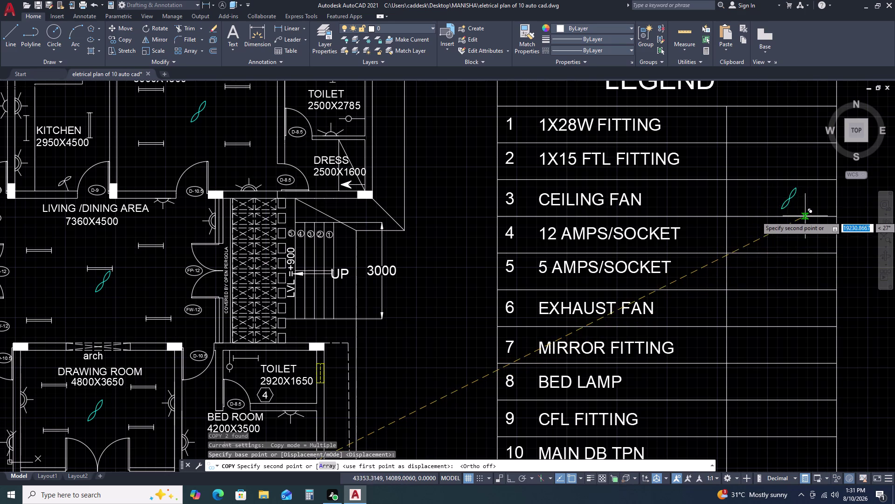
click(800, 215)
key(Escape)
scroll(down, 3)
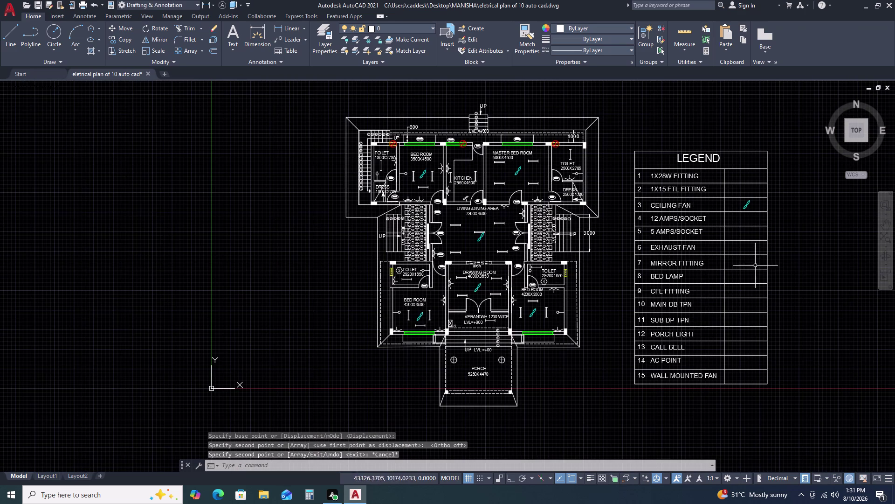
scroll(up, 3)
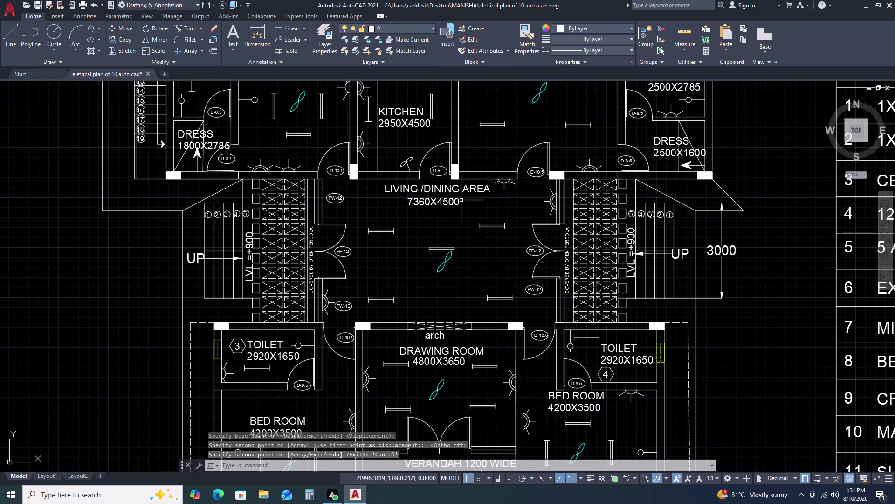
Window-select the five tube-light symbols in the living area.
click(468, 216)
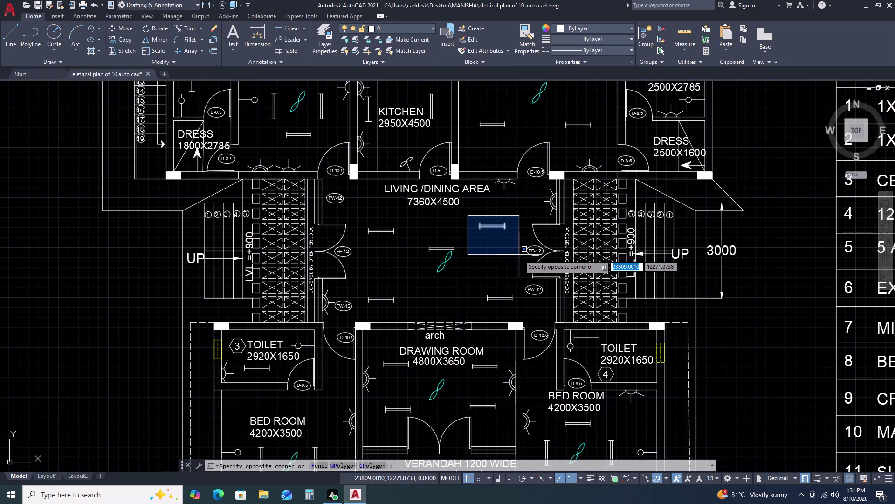
click(523, 259)
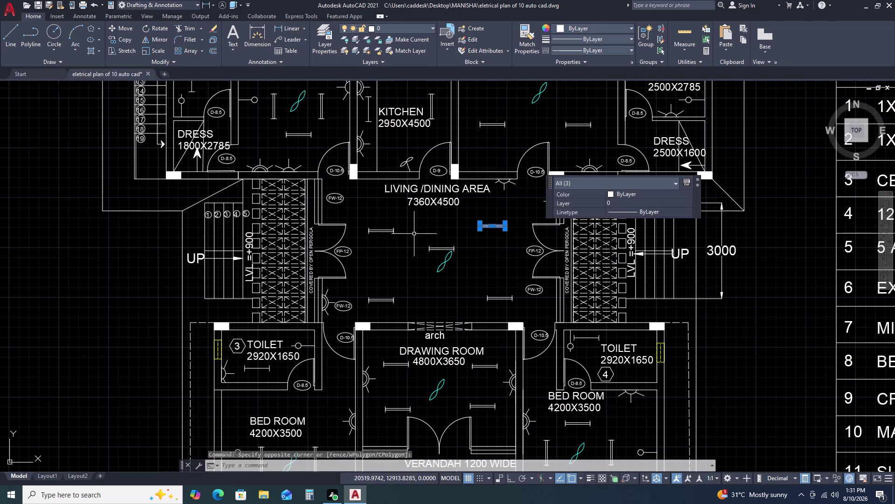
click(414, 234)
click(466, 253)
click(356, 219)
click(398, 237)
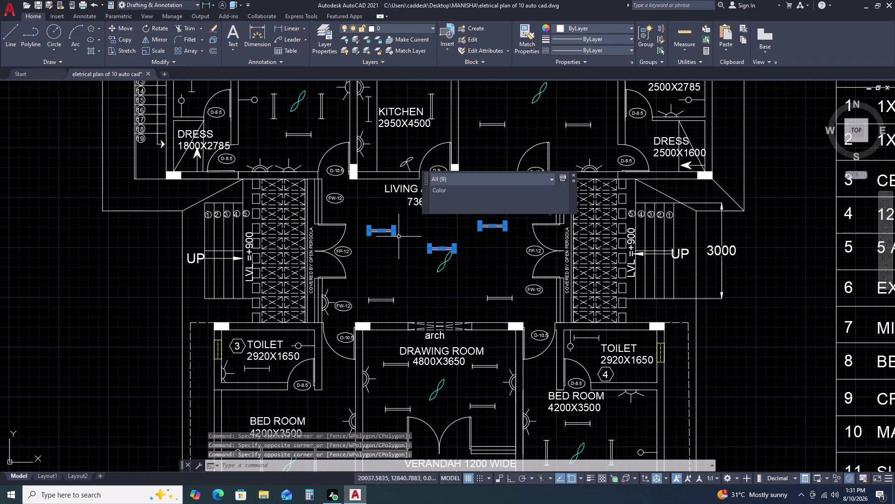
click(364, 290)
click(423, 308)
click(477, 287)
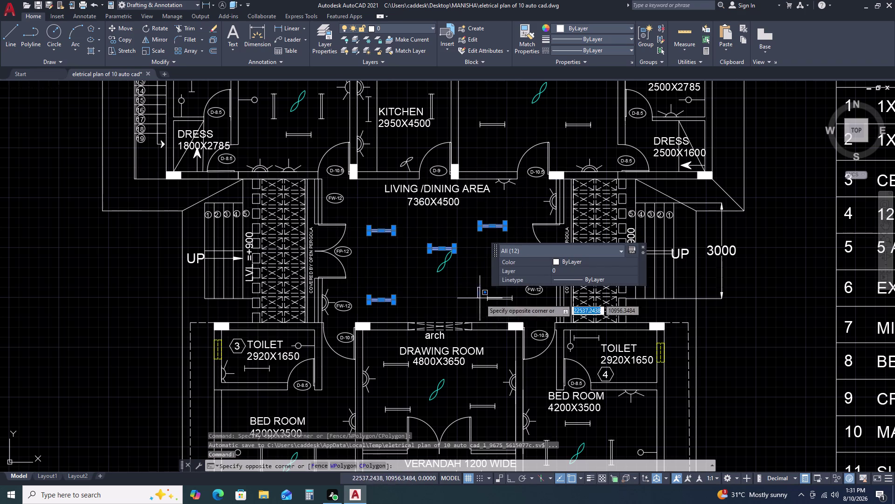
click(521, 301)
scroll(up, 3)
middle_drag(482, 312, 482, 289)
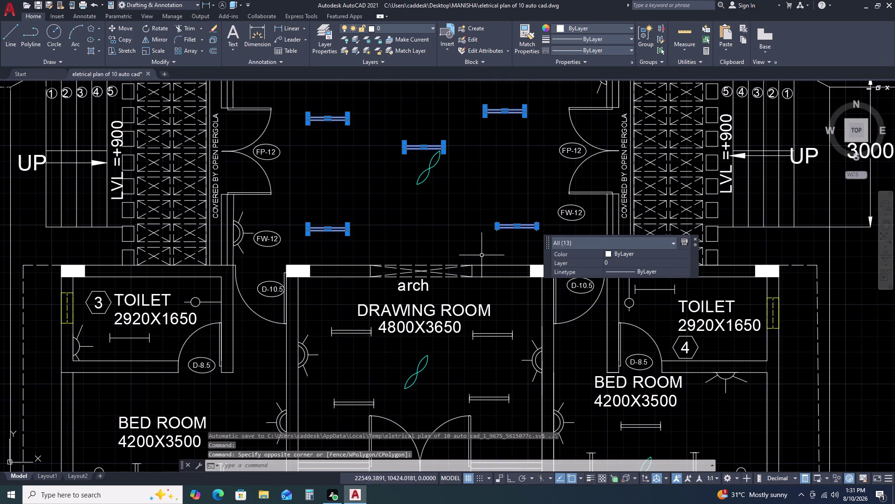
Add the arch and DRAWING ROOM tube lights to the selection.
click(464, 325)
drag(464, 324, 465, 329)
click(518, 338)
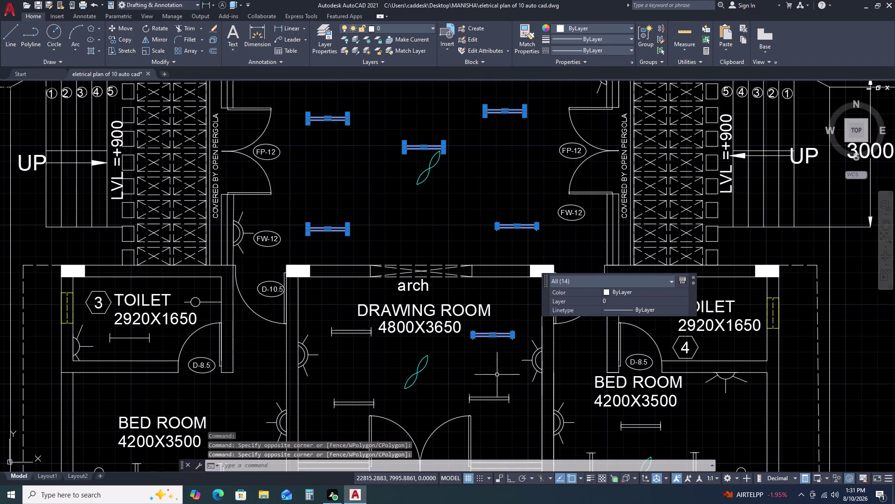
click(472, 387)
click(526, 408)
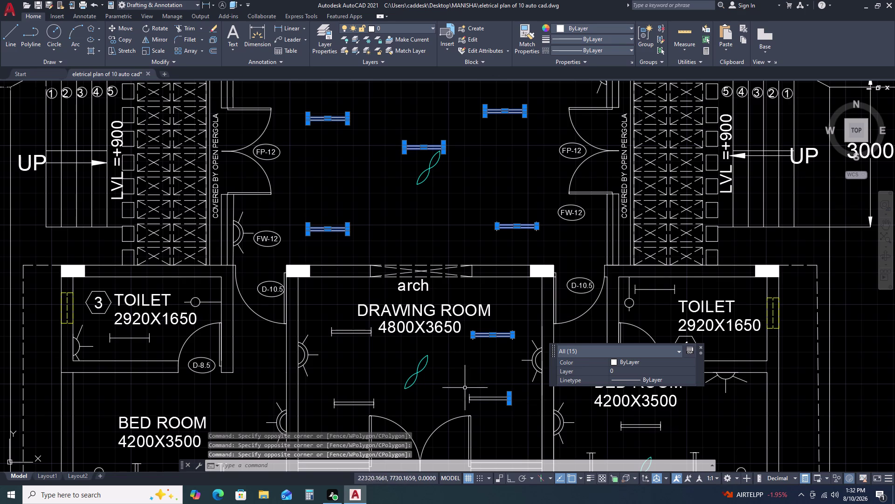
click(455, 377)
click(524, 418)
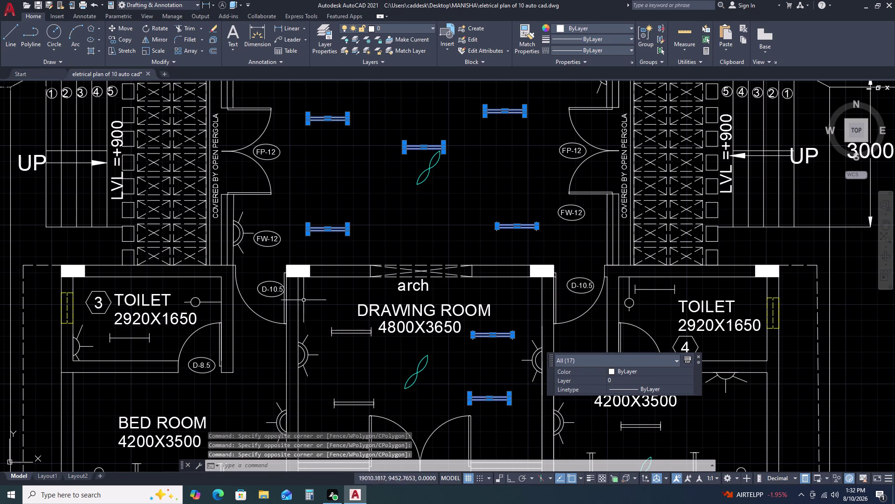
drag(325, 318, 328, 326)
click(398, 351)
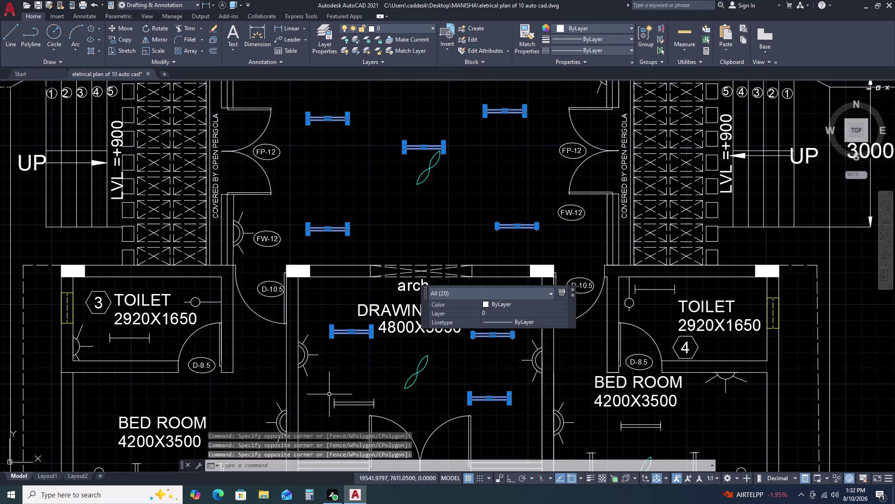
click(329, 394)
click(396, 411)
Add the lower bed room tube light and vertical fittings to the selection.
middle_drag(668, 419, 632, 305)
click(578, 305)
click(645, 320)
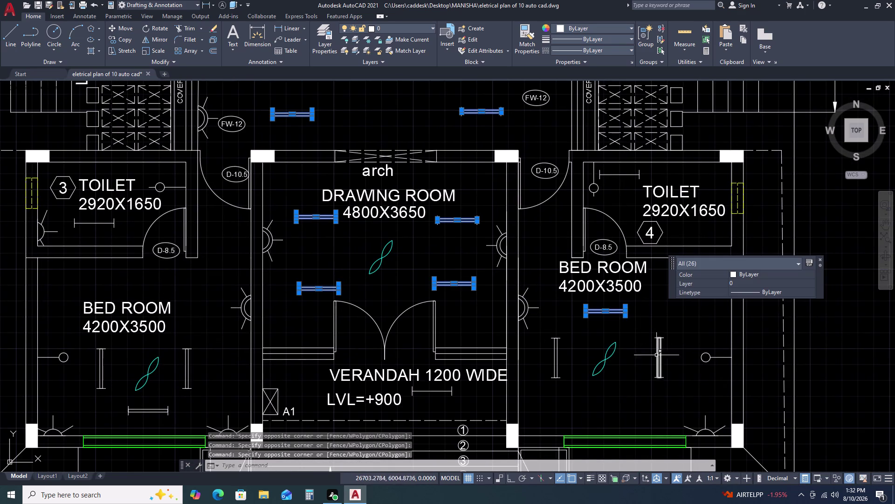
click(642, 320)
drag(654, 338, 663, 370)
click(637, 320)
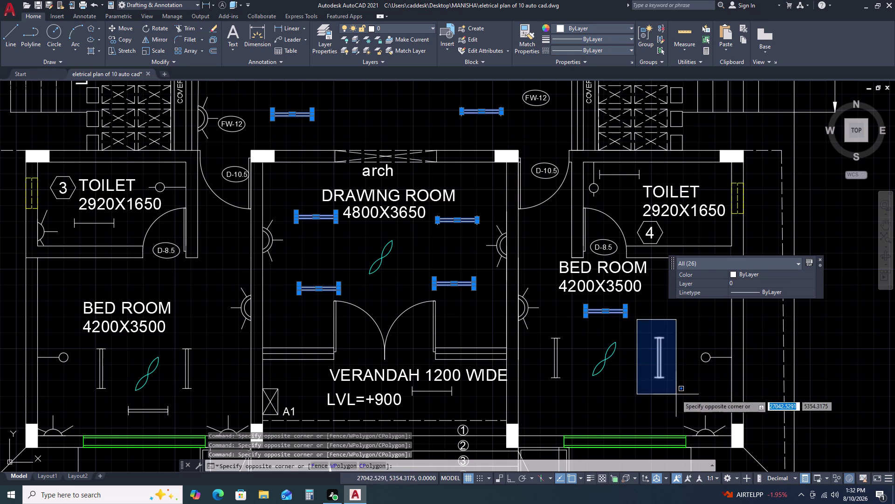
click(676, 394)
click(532, 317)
click(573, 384)
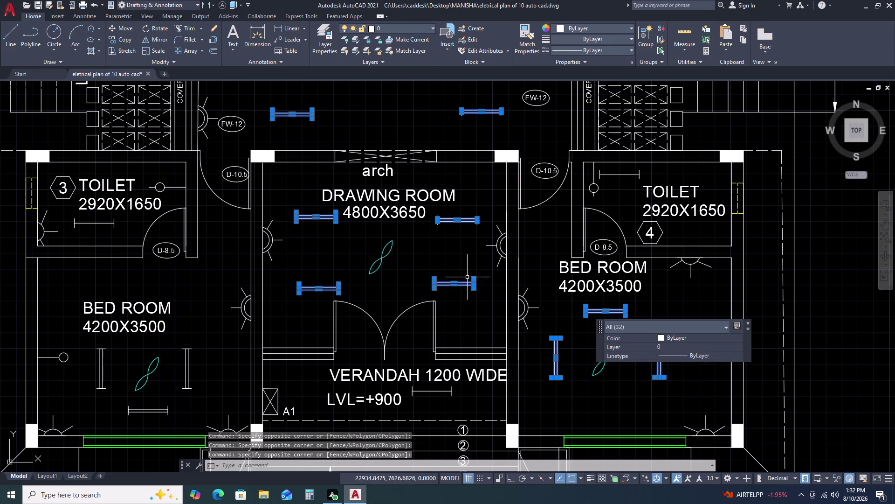
scroll(down, 3)
scroll(up, 3)
Add the remaining bedroom fitting symbols to the selection.
click(349, 221)
click(385, 316)
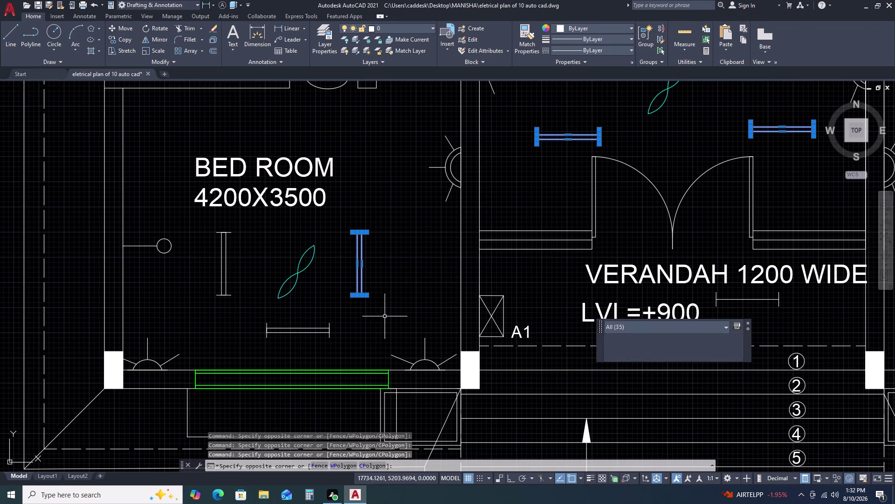
drag(237, 311, 245, 314)
click(387, 362)
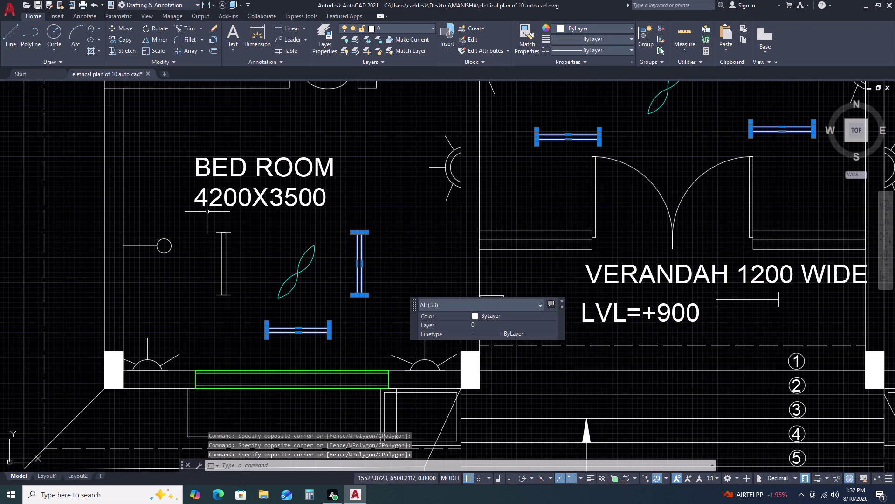
click(207, 211)
click(248, 298)
scroll(down, 3)
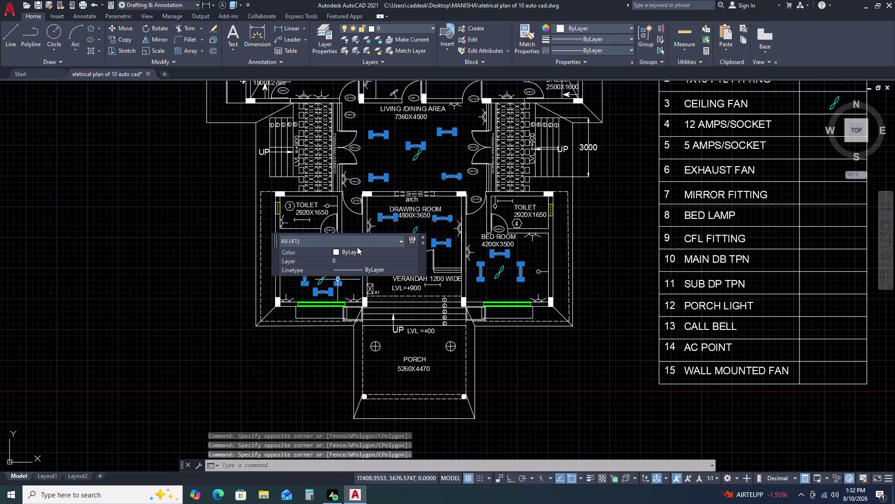
middle_drag(479, 130, 512, 265)
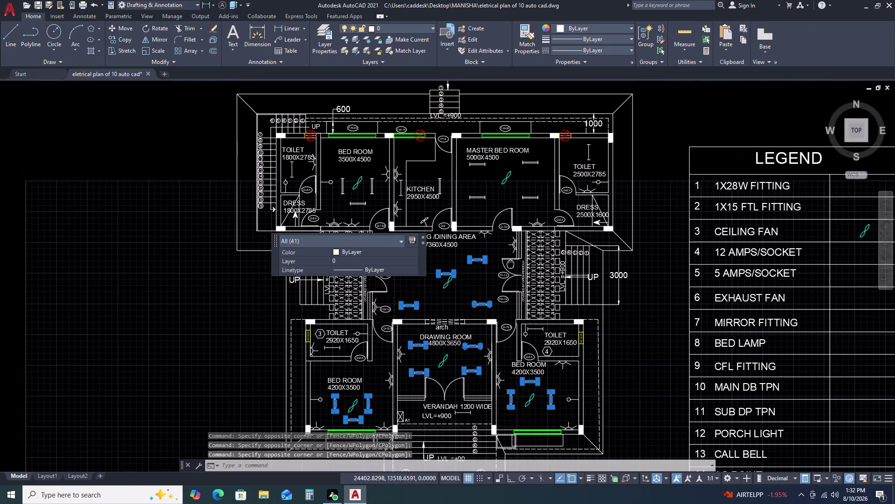
scroll(up, 3)
Add the master bedroom fittings and kitchen fitting to the selection.
click(496, 146)
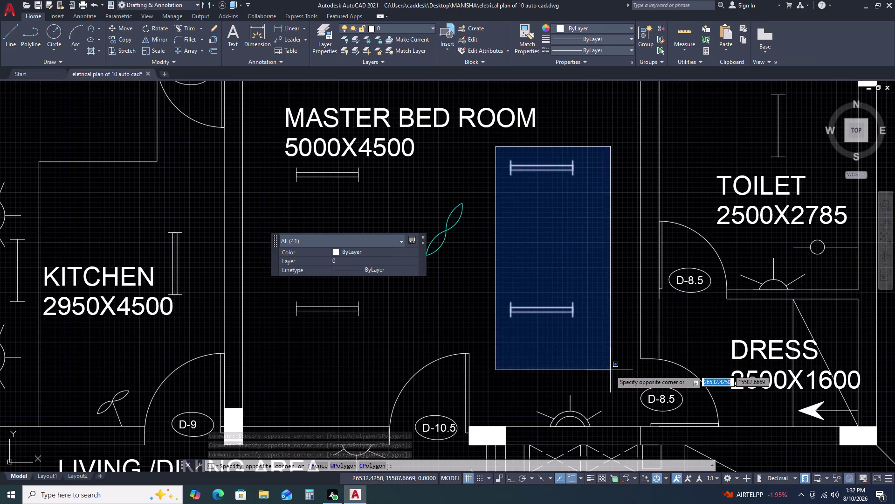
click(610, 370)
click(266, 162)
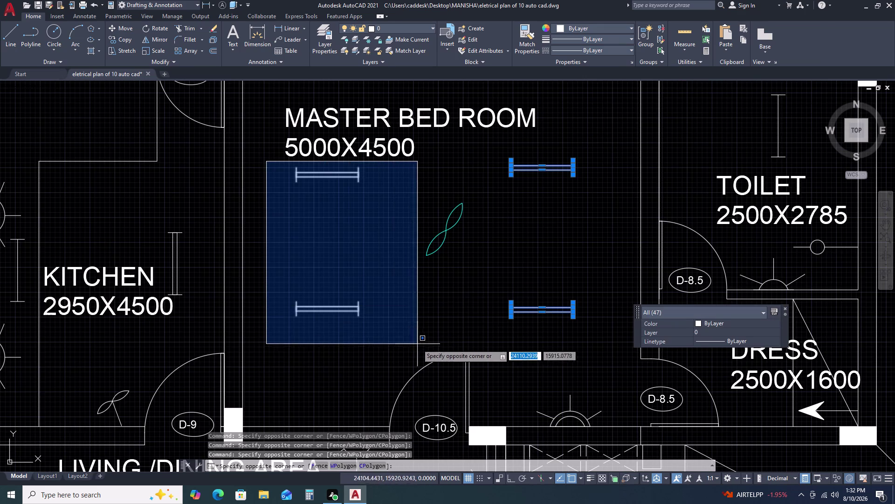
click(400, 344)
scroll(down, 3)
scroll(down, 3)
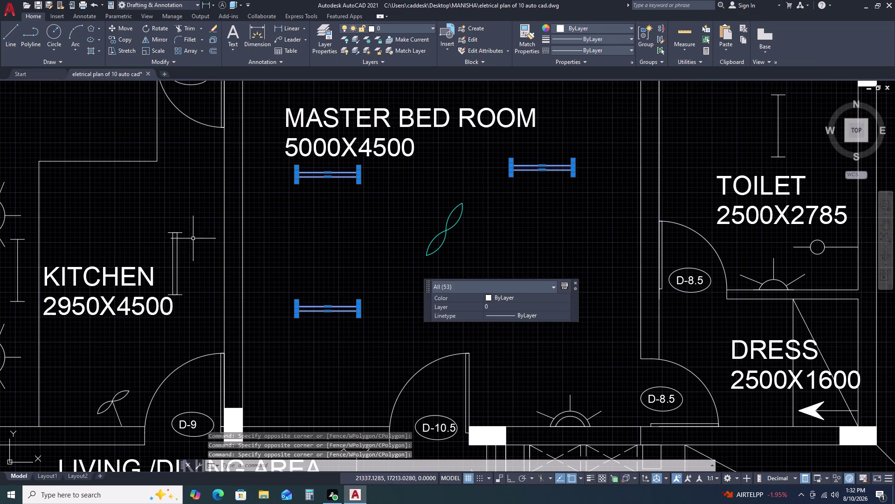
click(155, 222)
click(189, 303)
scroll(down, 3)
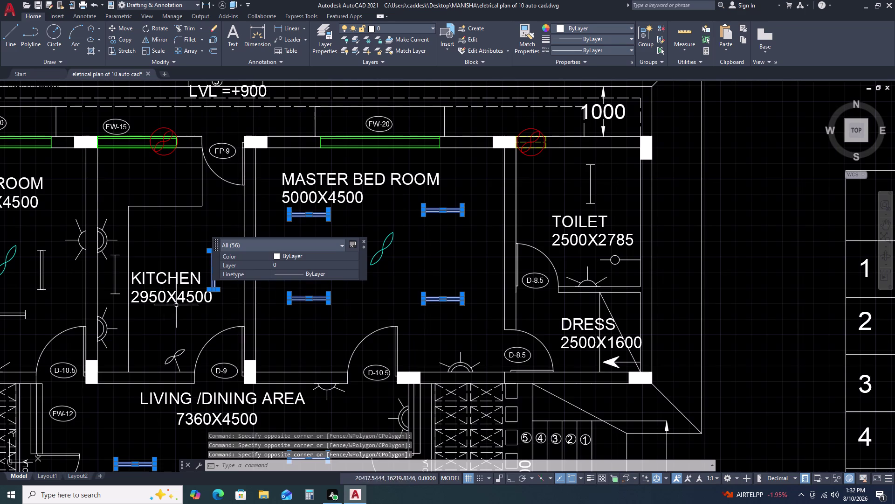
scroll(down, 3)
scroll(up, 3)
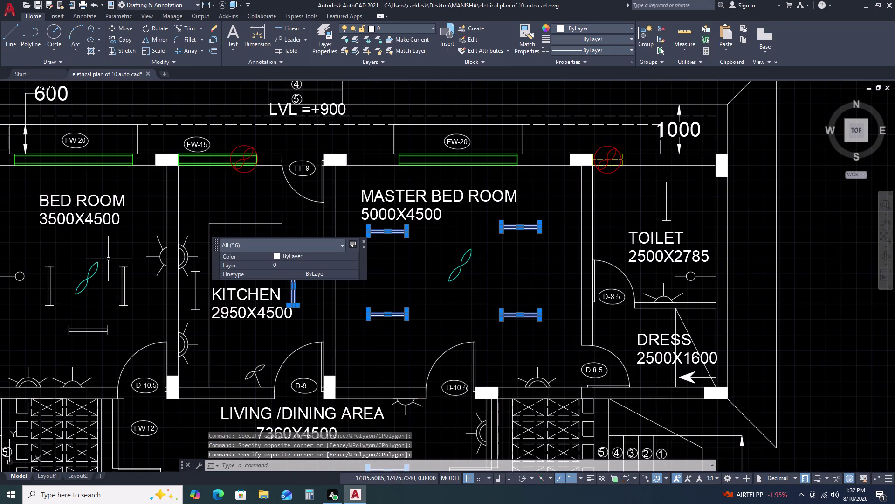
Add the last bedroom fittings on the left to the selection.
click(108, 259)
click(130, 313)
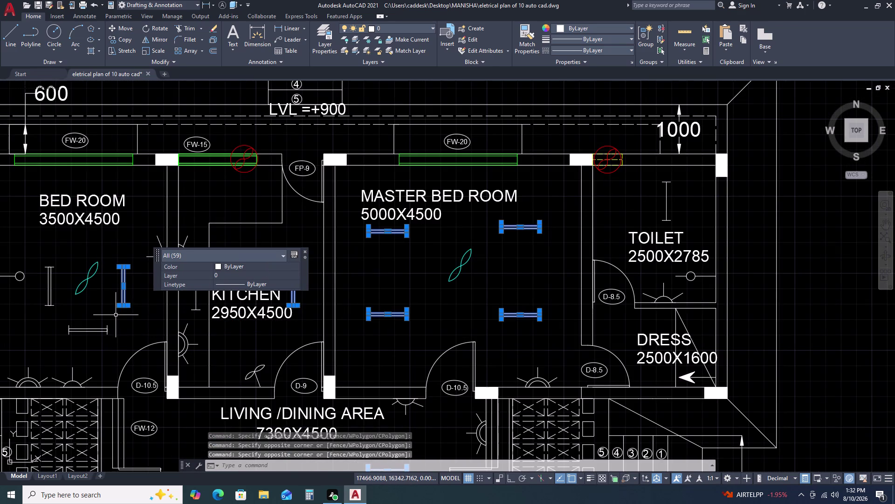
click(57, 315)
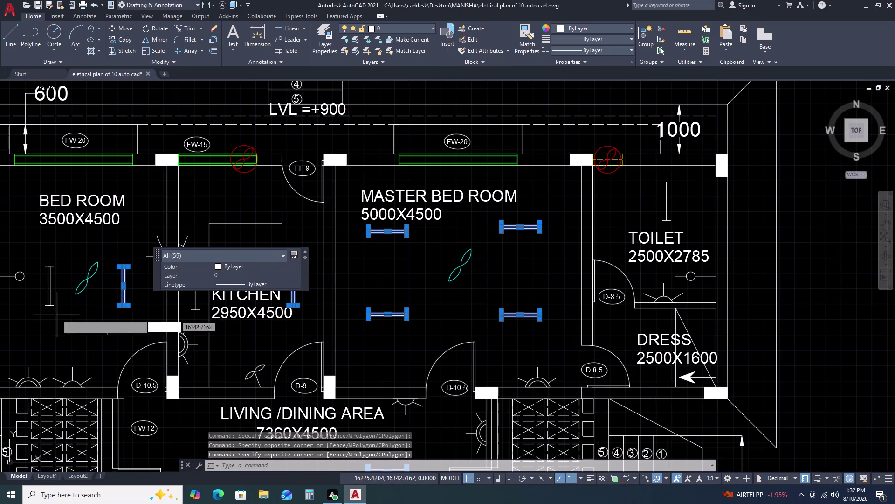
click(114, 347)
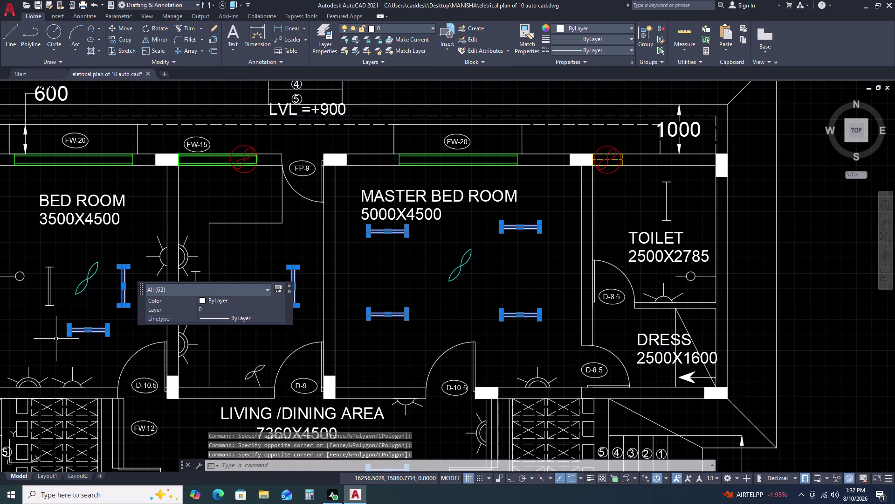
click(29, 254)
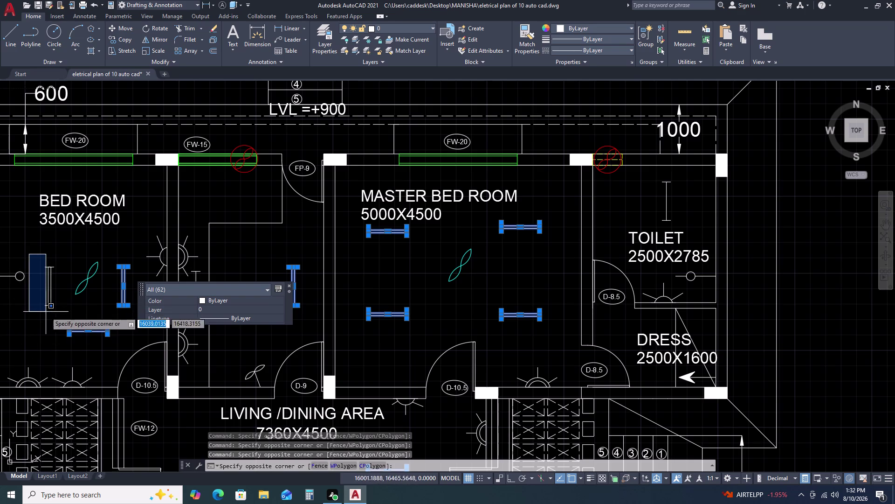
click(60, 323)
scroll(down, 3)
middle_drag(107, 364, 360, 263)
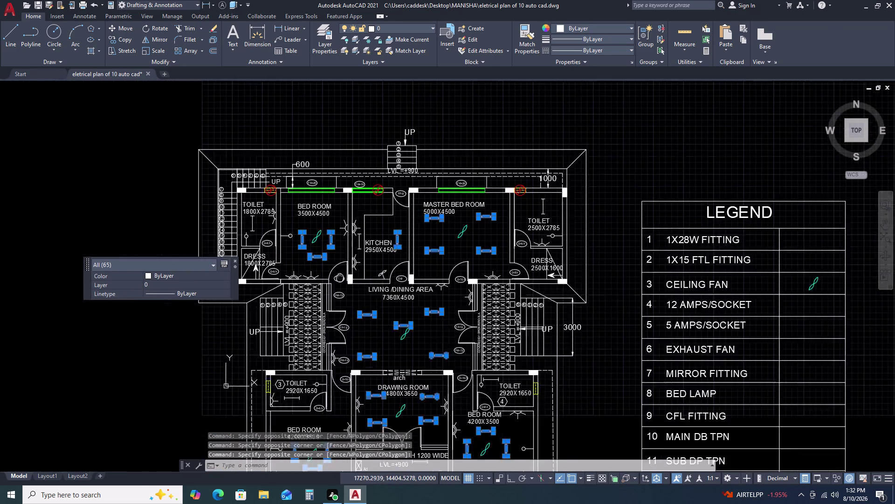
middle_drag(360, 263, 406, 233)
scroll(down, 3)
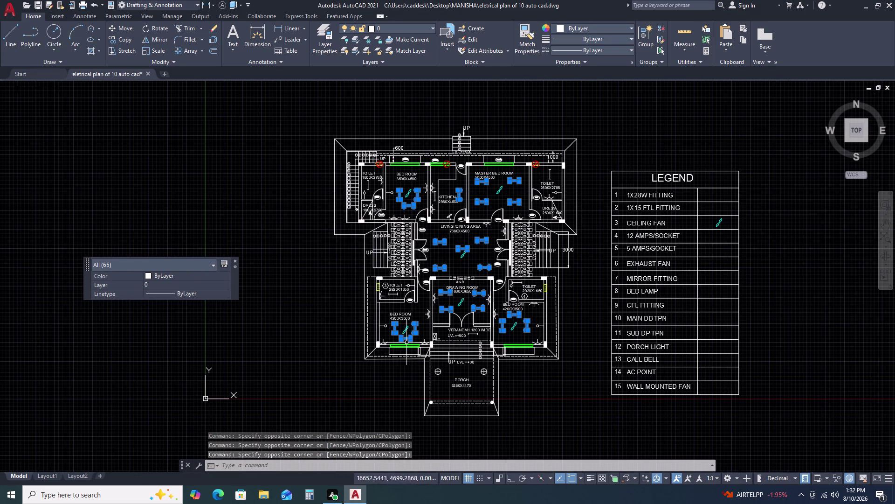
scroll(up, 3)
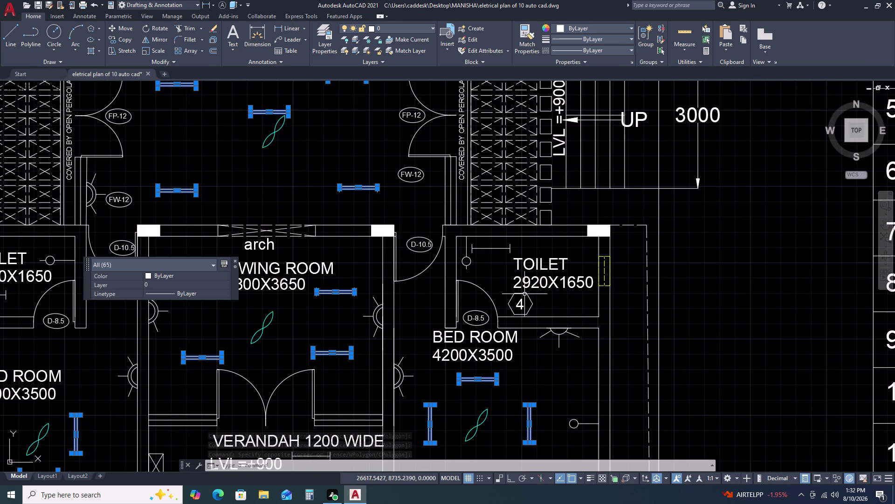
scroll(down, 3)
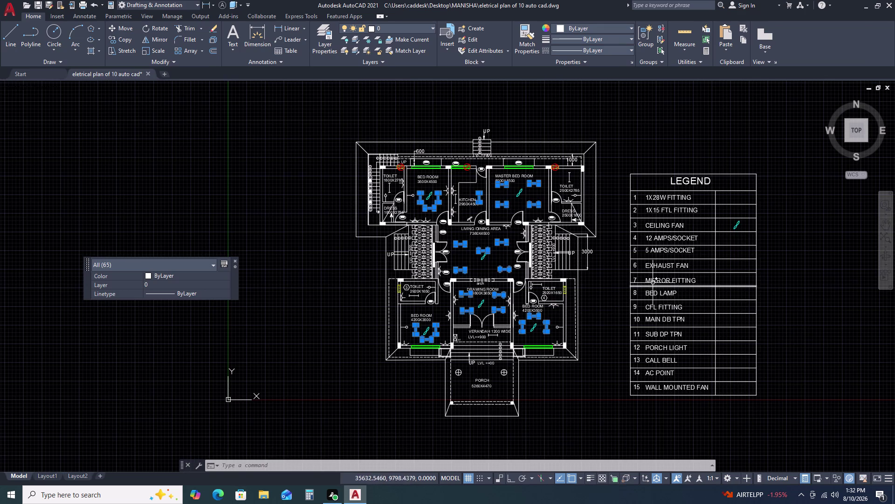
Set the colour of all selected fittings to Red.
click(176, 277)
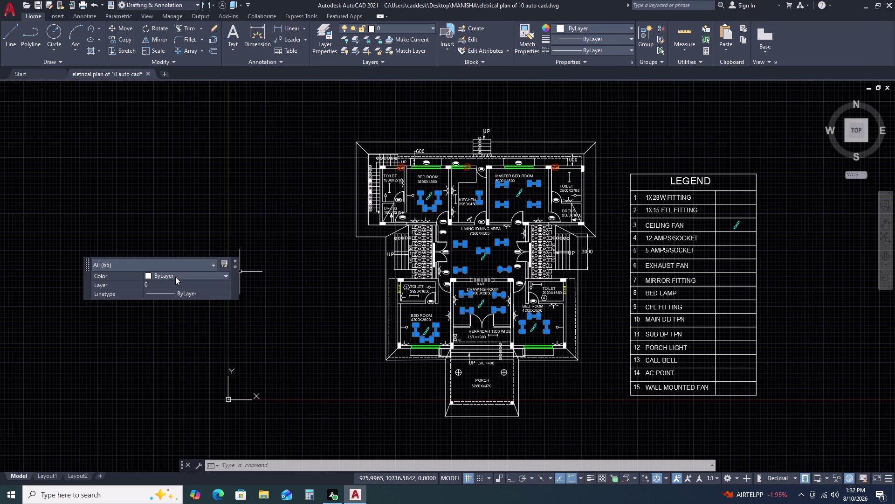
click(175, 276)
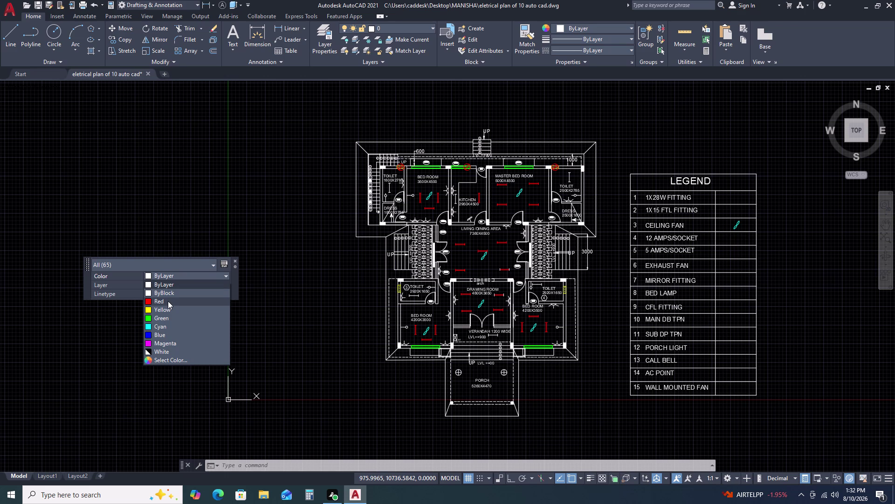
click(168, 300)
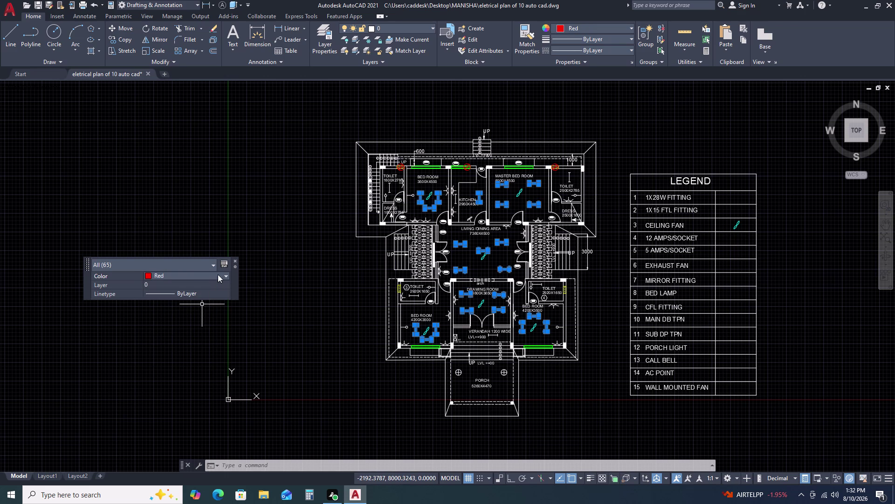
click(235, 261)
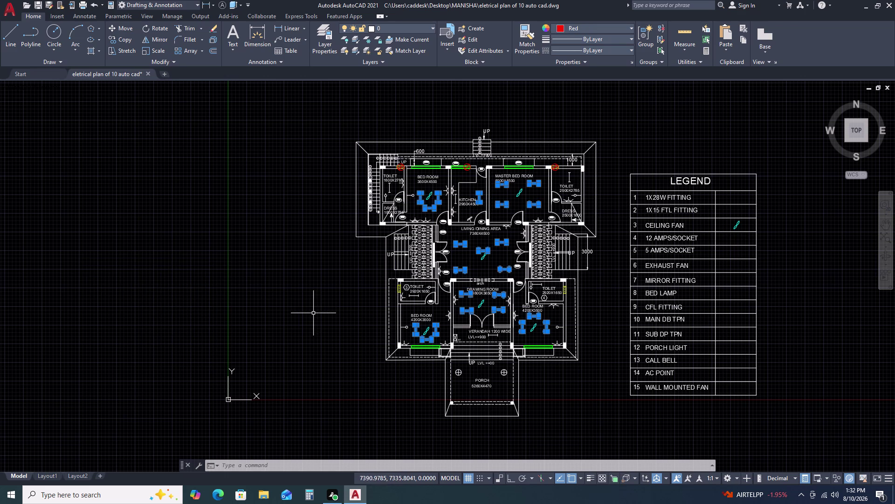
Copy one red master bedroom fitting with CO from a base point.
key(Escape)
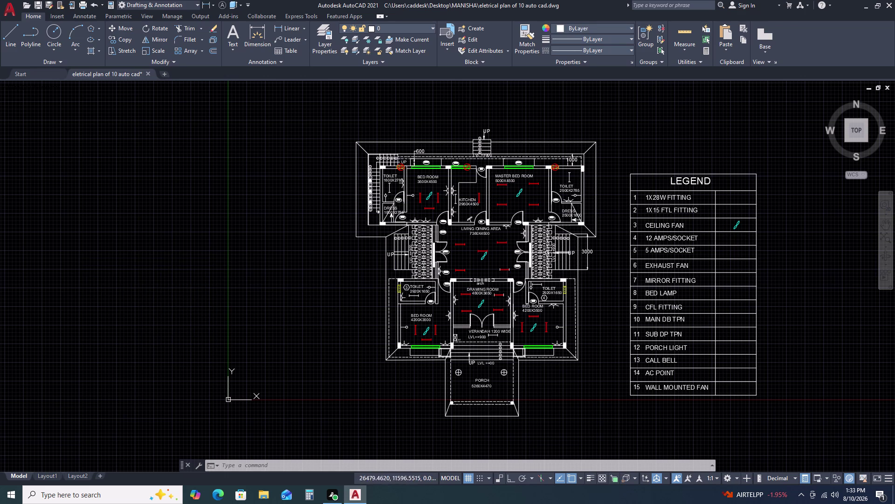
scroll(up, 3)
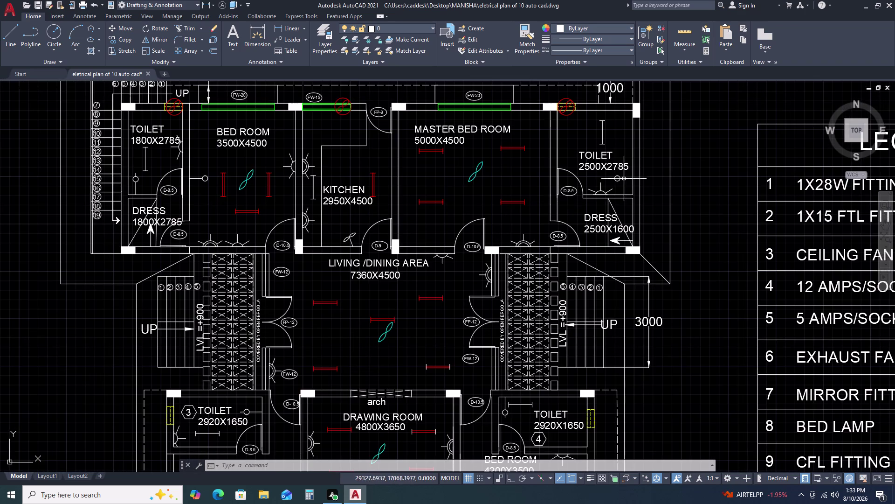
scroll(down, 3)
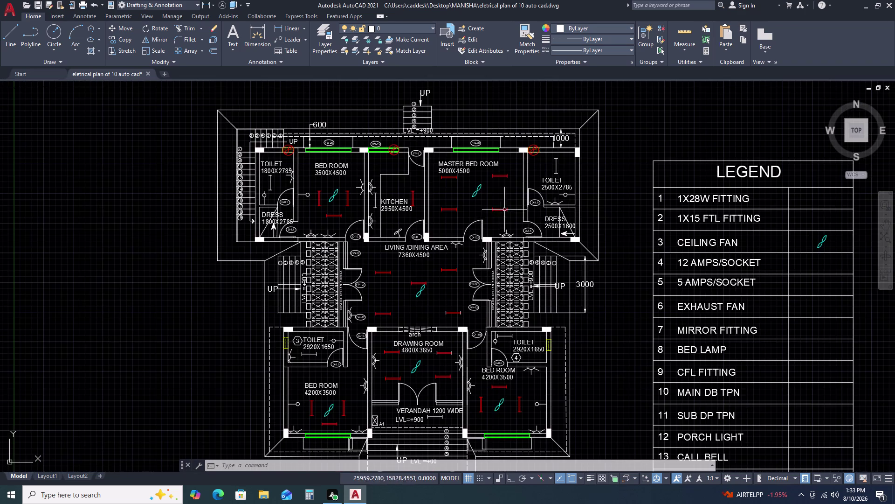
scroll(up, 3)
click(468, 192)
click(539, 231)
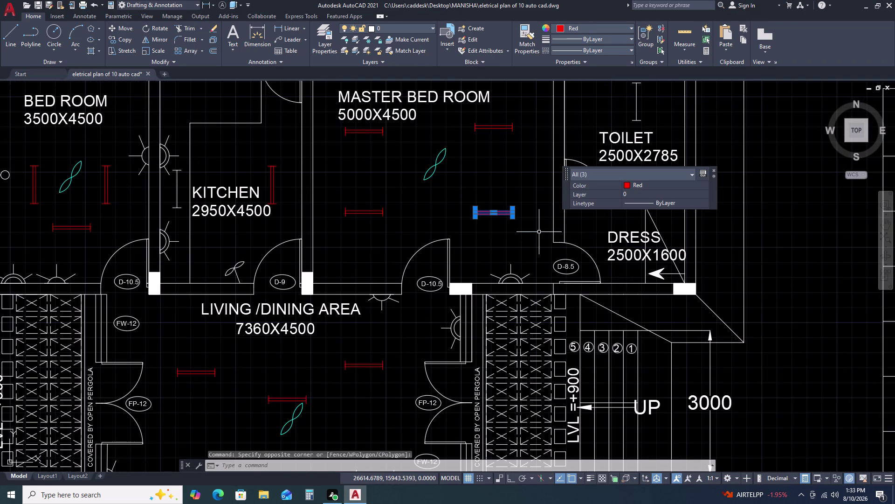
text(CO)
key(space)
click(506, 225)
Place the fitting copy in LEGEND row 1, 1X28W FITTING.
scroll(down, 3)
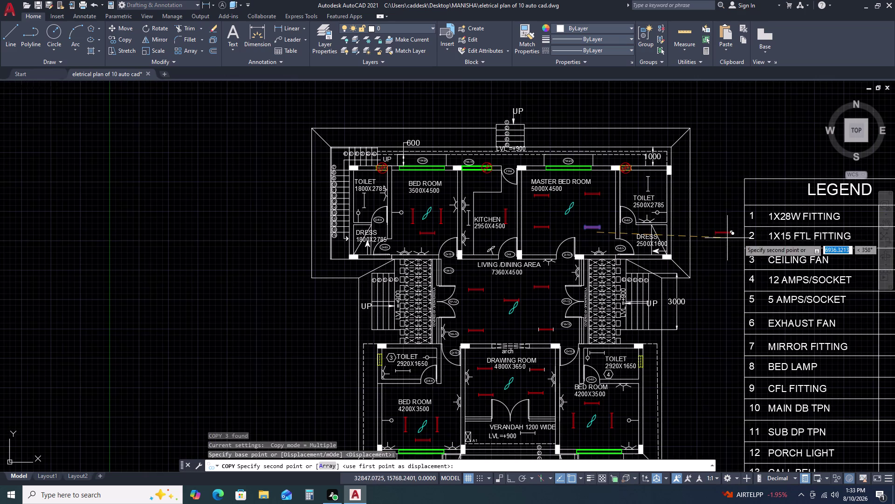
middle_drag(823, 230, 718, 239)
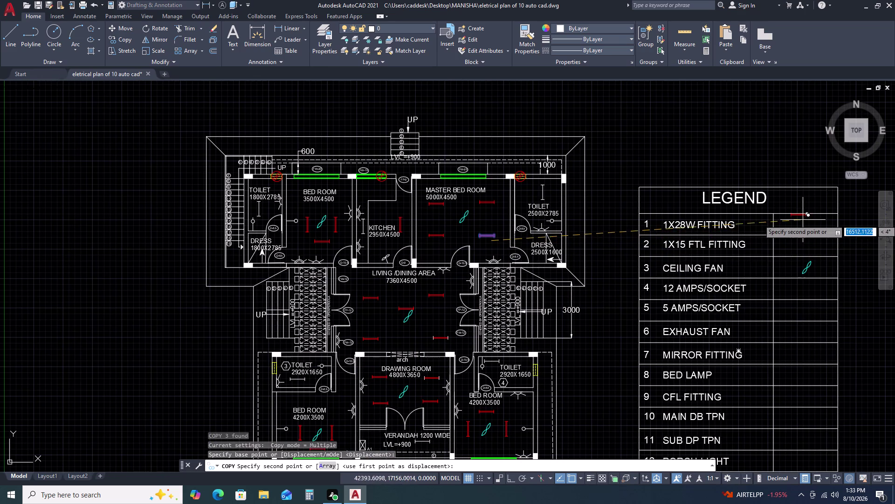
click(809, 227)
key(Escape)
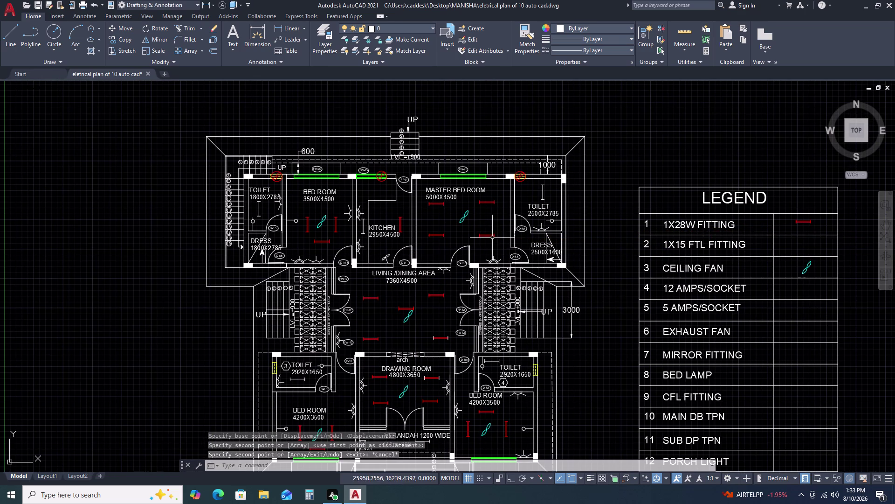
scroll(down, 3)
Select the blue fitting symbols in the first two toilets.
scroll(up, 3)
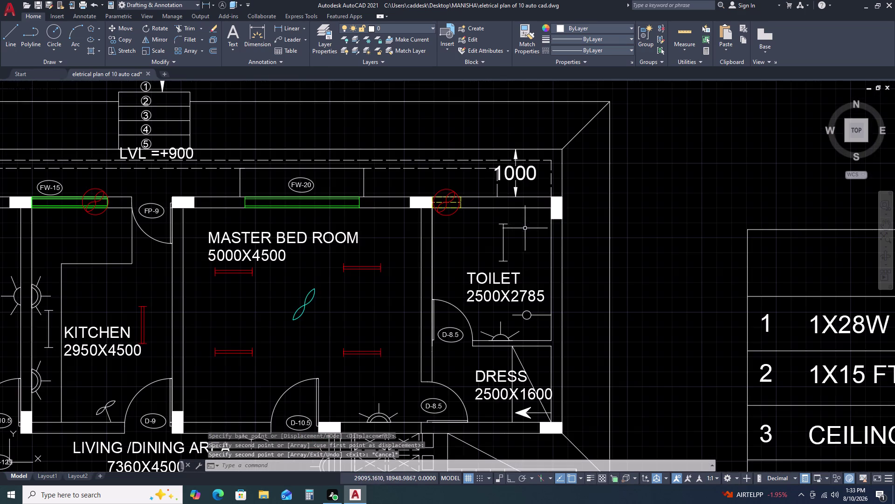
click(483, 211)
click(526, 271)
scroll(down, 3)
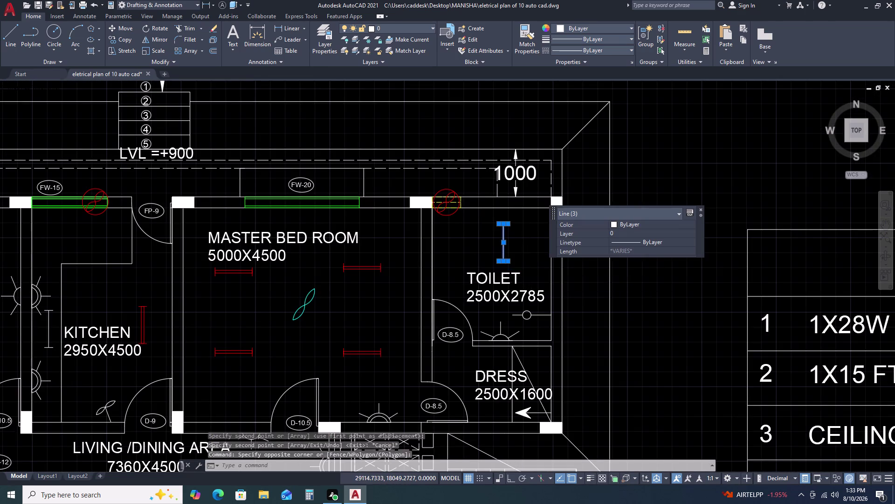
scroll(down, 3)
scroll(up, 3)
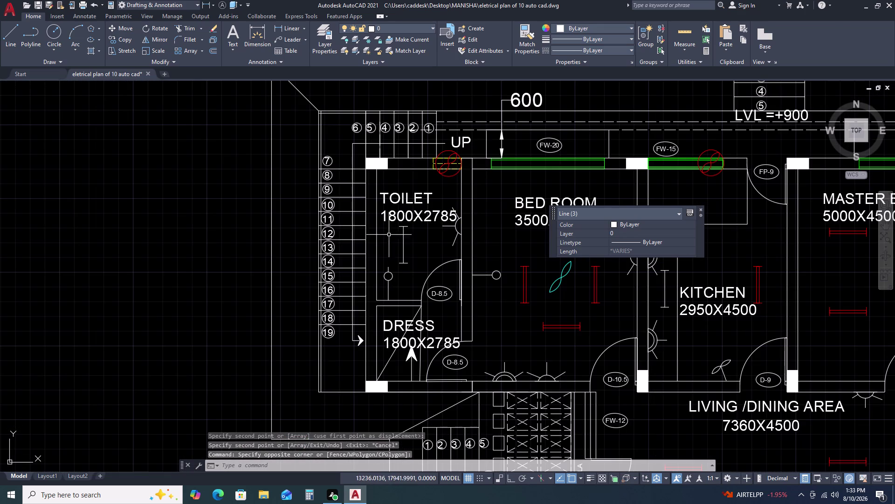
click(391, 226)
click(414, 273)
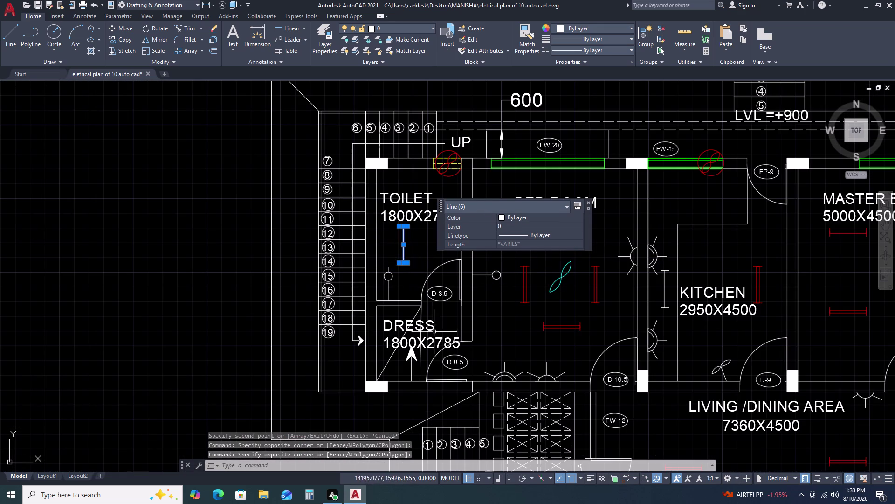
Add the fitting symbols in toilets 3 and 4 to the selection.
middle_drag(431, 332, 400, 261)
middle_drag(425, 328, 383, 228)
middle_drag(389, 334, 308, 203)
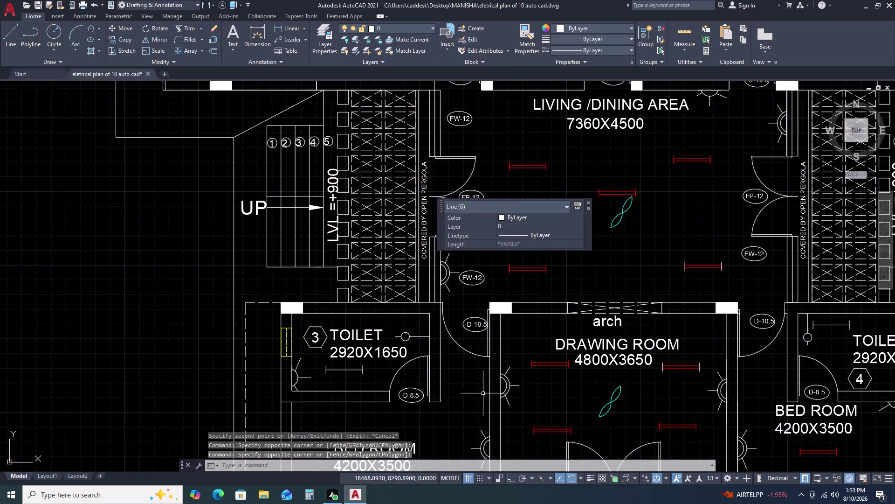
middle_drag(486, 418, 451, 316)
middle_drag(418, 261, 411, 247)
scroll(up, 3)
drag(205, 218, 213, 219)
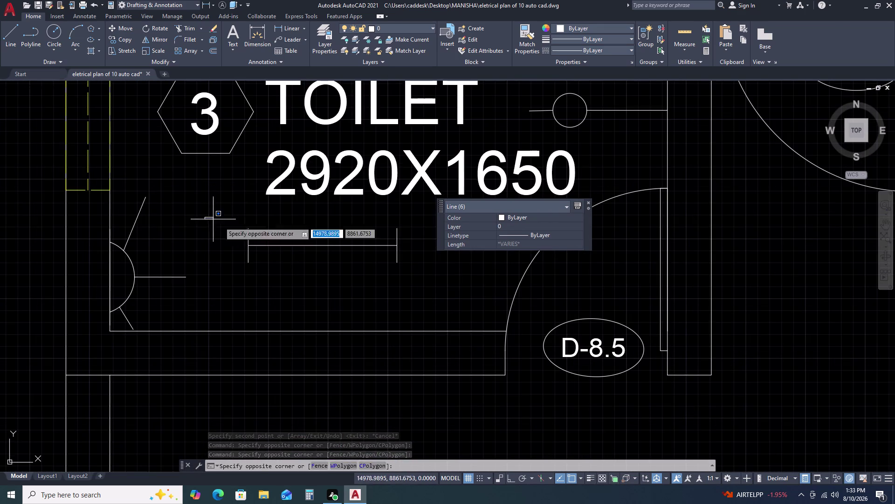
click(447, 283)
scroll(down, 3)
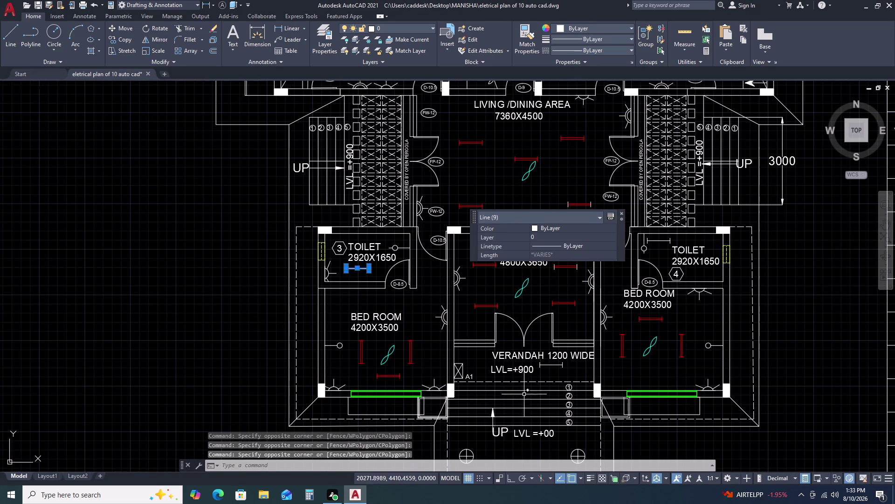
scroll(up, 3)
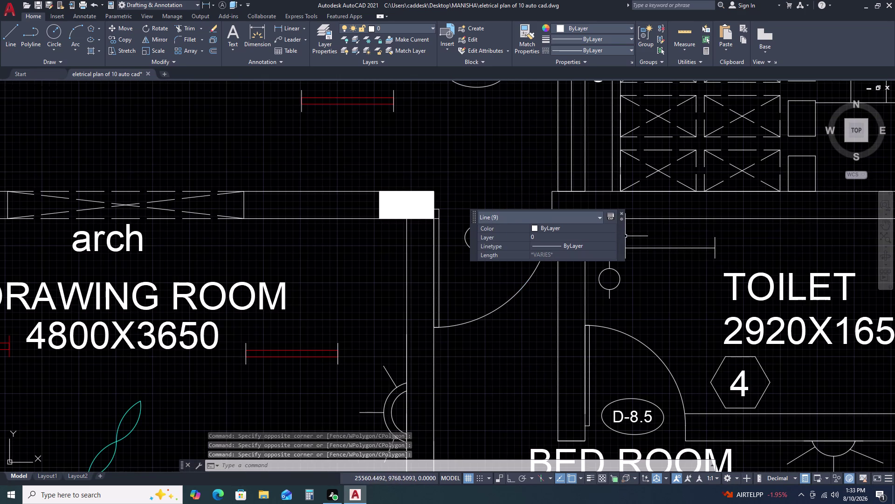
middle_drag(739, 297, 738, 306)
middle_drag(739, 312, 742, 335)
double_click(622, 264)
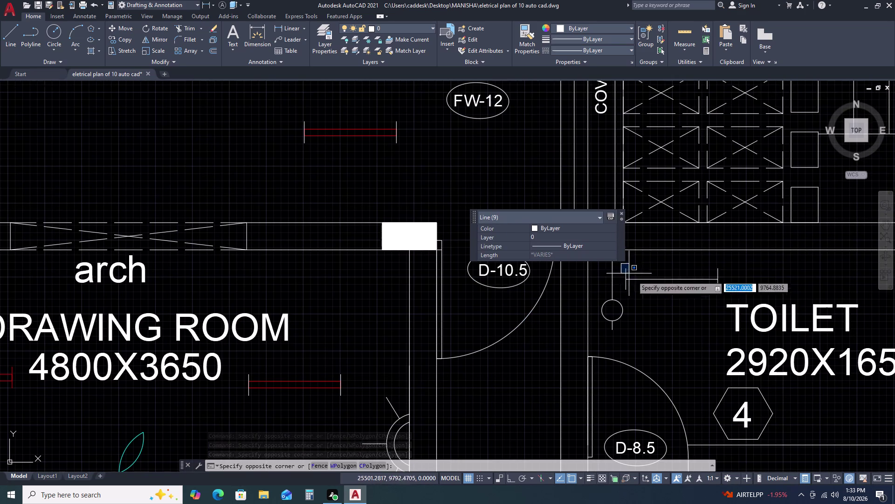
click(746, 294)
Add the kitchen fitting symbol to the selection.
scroll(down, 3)
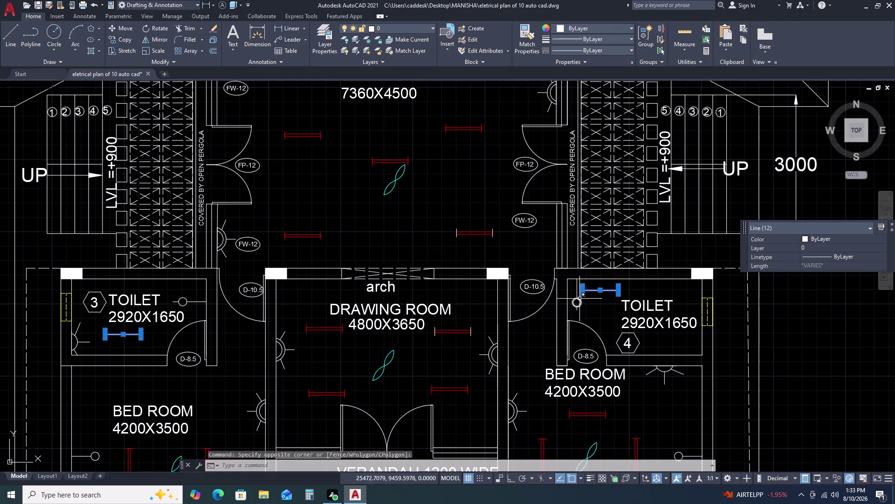
scroll(down, 3)
scroll(down, 3)
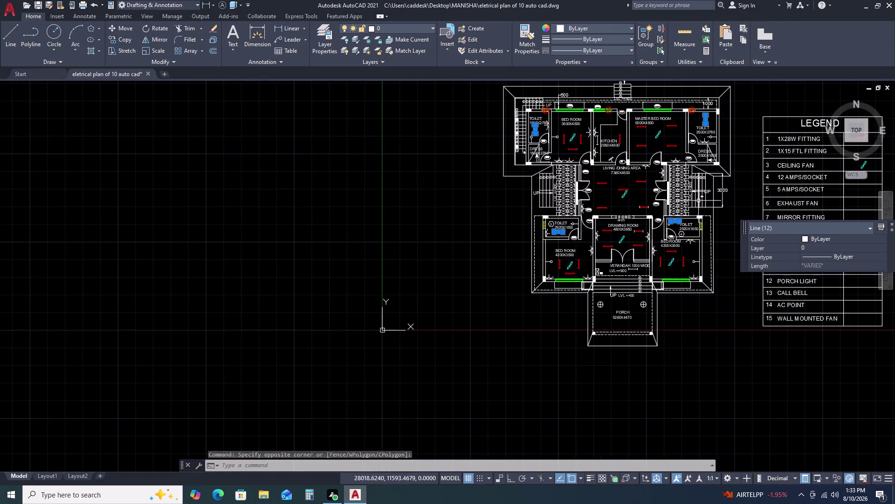
scroll(up, 3)
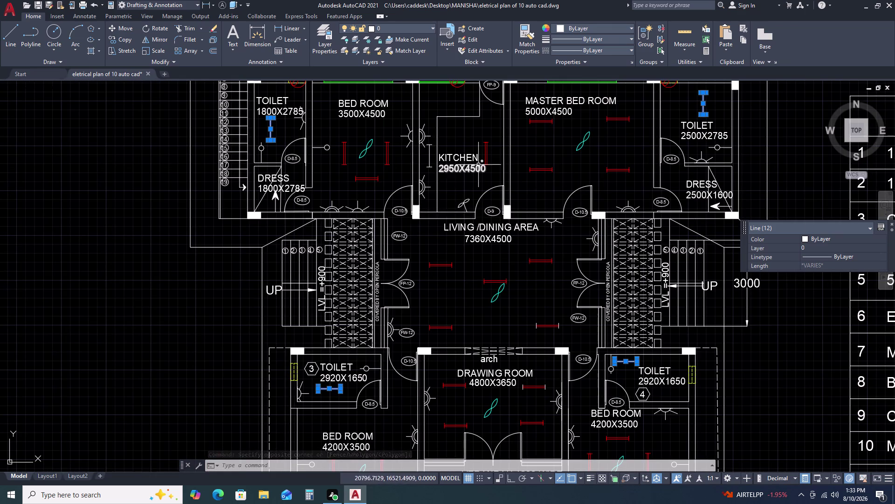
scroll(down, 3)
scroll(up, 3)
scroll(up, 3)
click(444, 180)
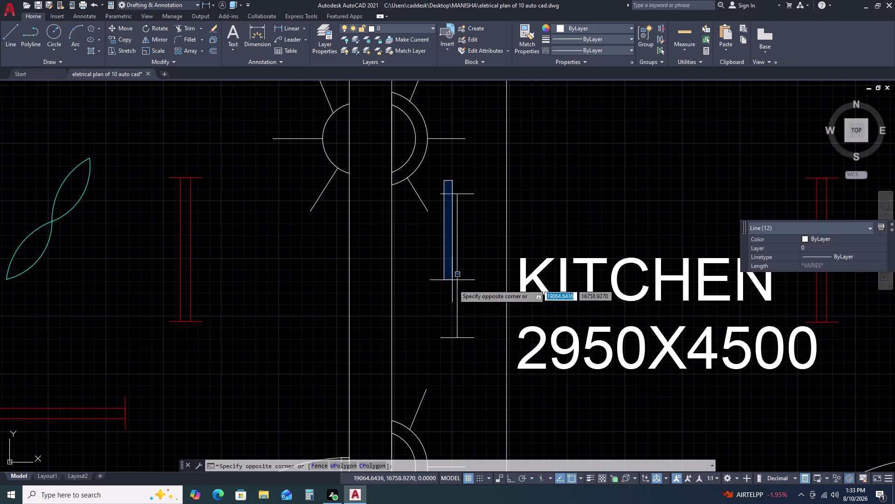
click(482, 354)
click(479, 352)
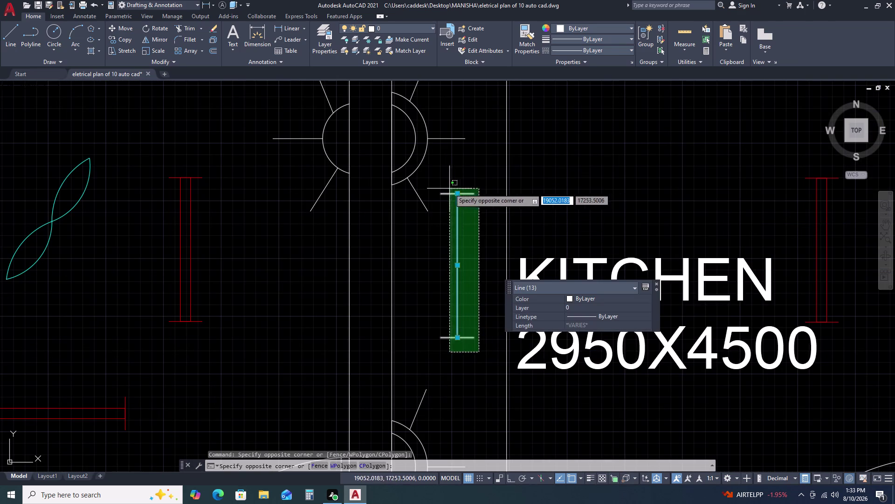
click(449, 189)
Set the selected fittings' colour to Magenta in Quick Properties and deselect.
scroll(down, 3)
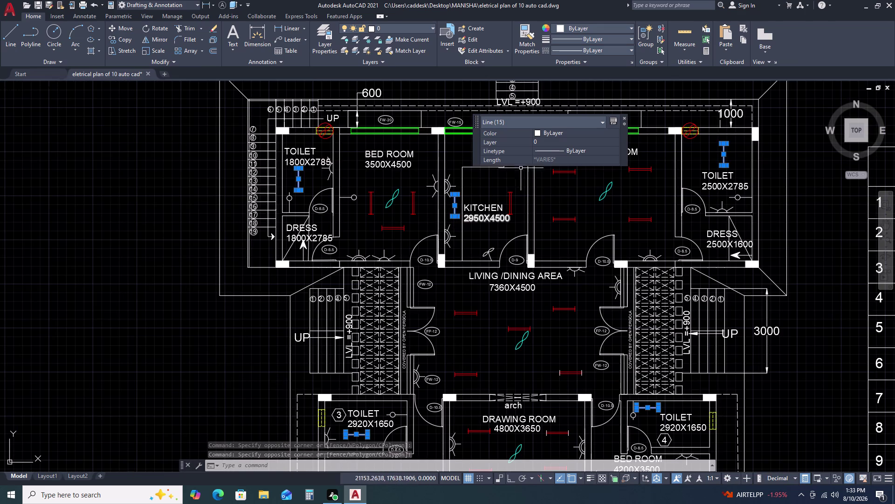
click(566, 131)
click(566, 131)
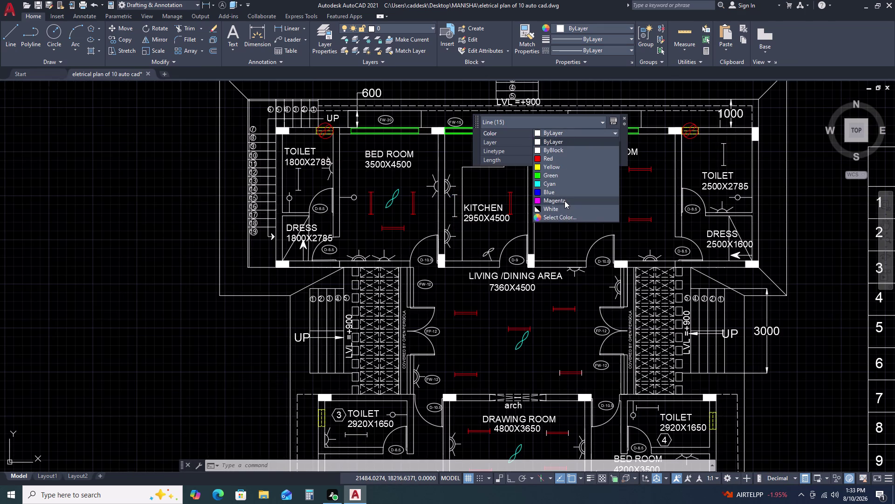
double_click(564, 201)
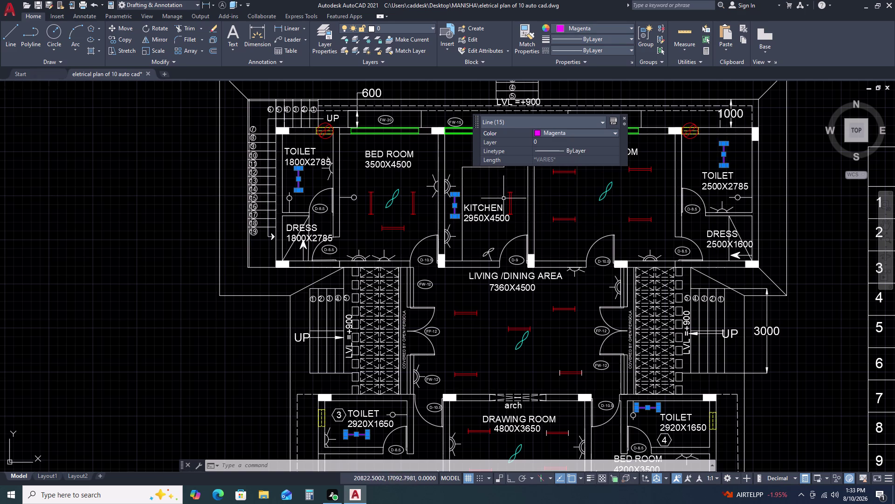
key(Escape)
scroll(down, 3)
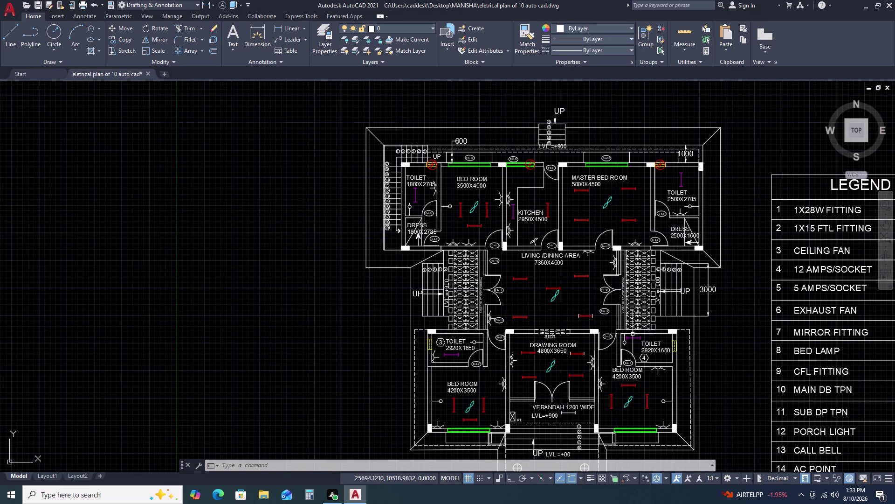
Select the magenta fitting symbol in toilet 4.
middle_drag(633, 337, 609, 281)
scroll(up, 3)
scroll(up, 3)
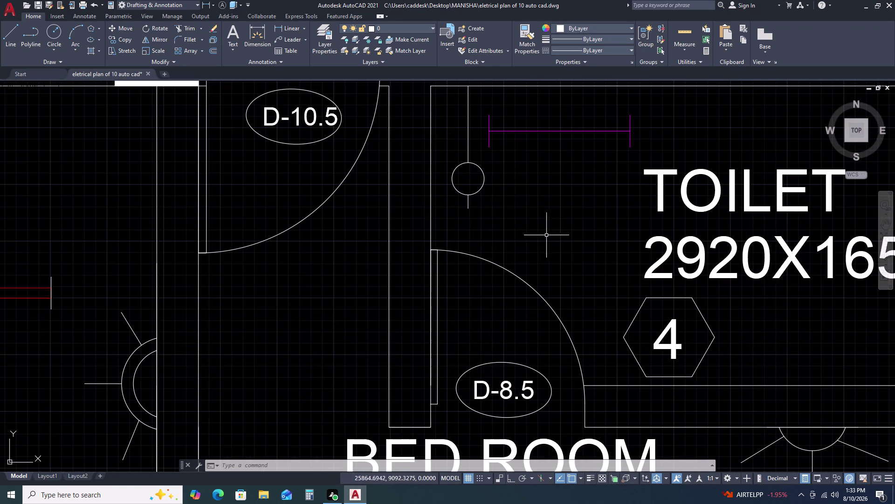
click(475, 114)
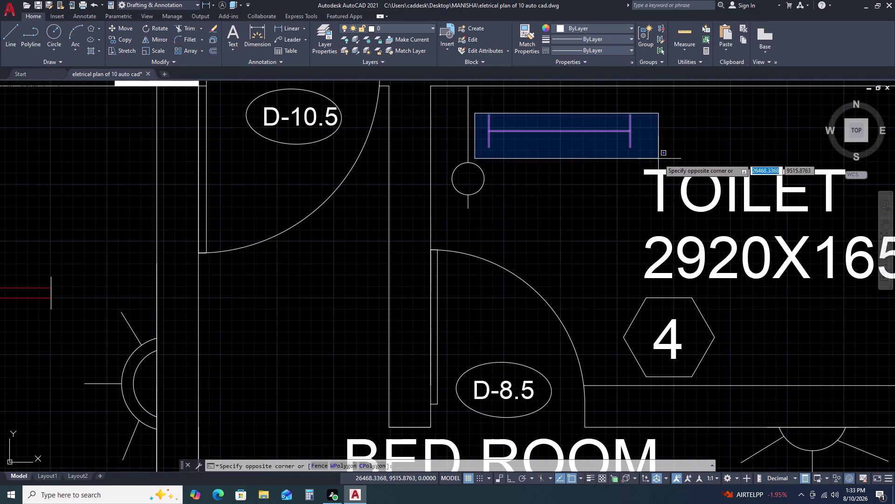
click(660, 158)
Copy the symbol with CO into the LEGEND row beside 1X15 FTL FITTING.
text(CO)
key(space)
drag(606, 147, 625, 156)
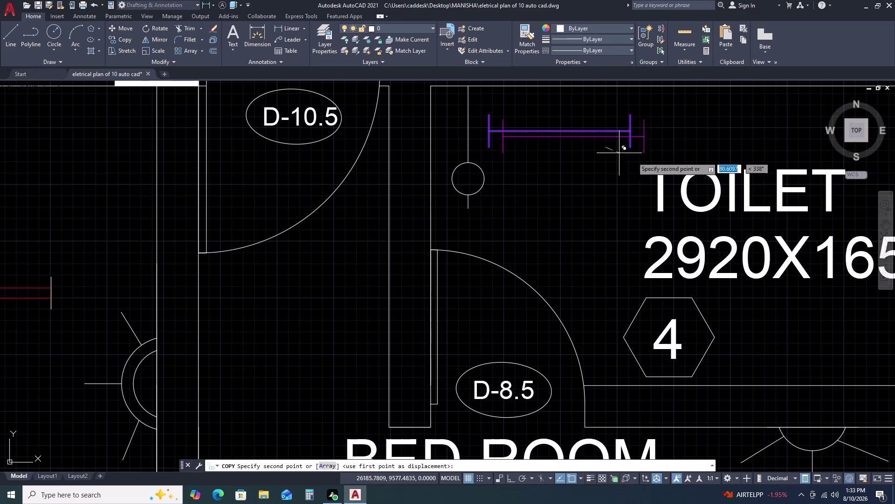
scroll(down, 3)
middle_drag(765, 215, 341, 232)
scroll(down, 3)
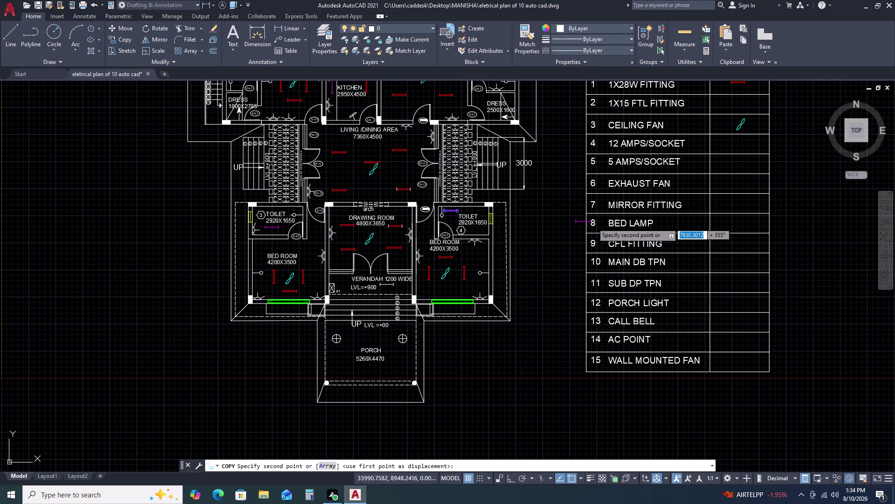
click(739, 103)
key(Escape)
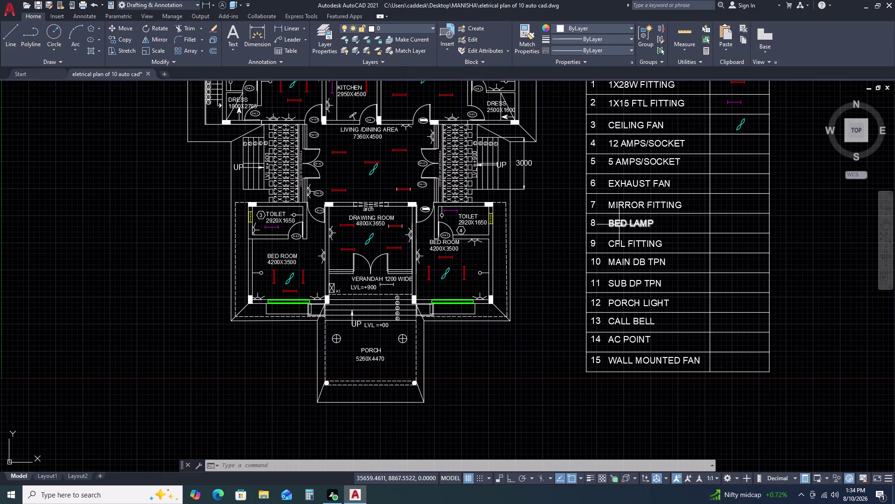
scroll(down, 3)
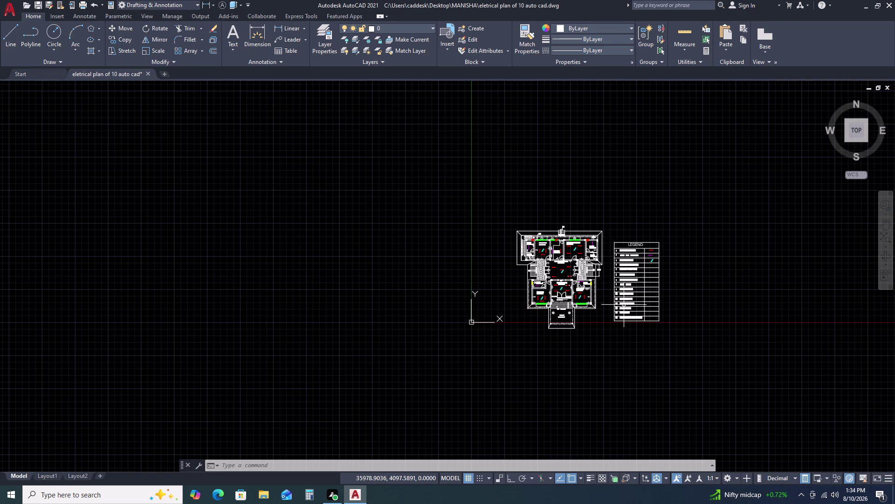
Select the wall light symbols near the living area and by the kitchen.
scroll(up, 3)
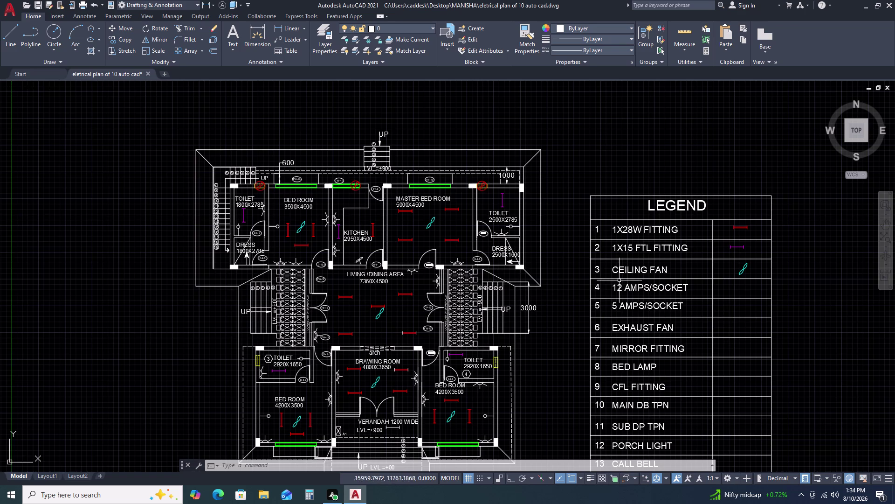
scroll(down, 3)
middle_drag(787, 357, 738, 261)
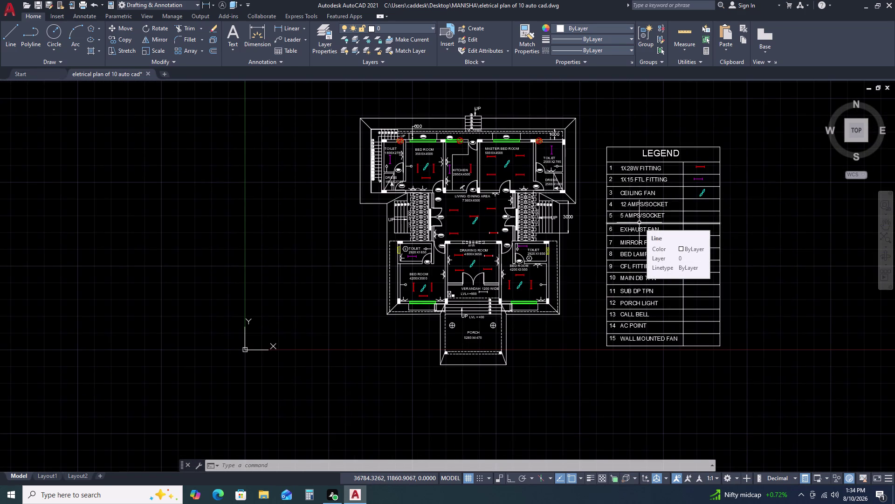
scroll(up, 3)
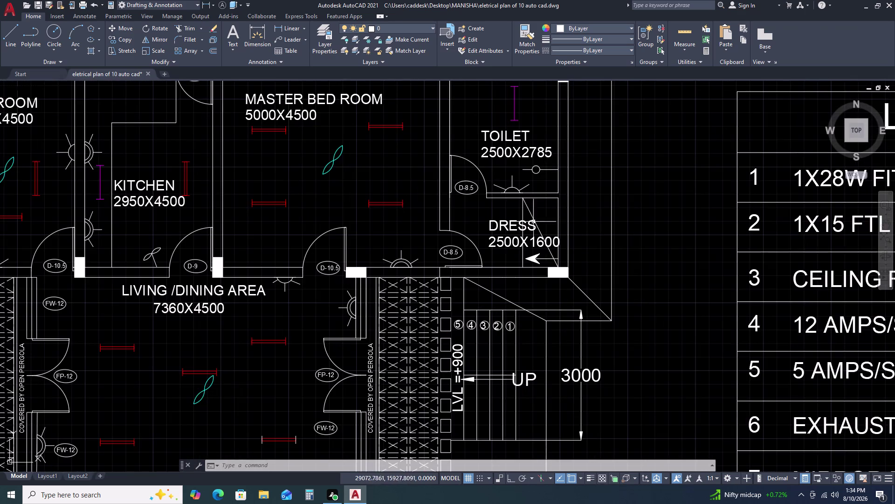
scroll(down, 3)
scroll(up, 3)
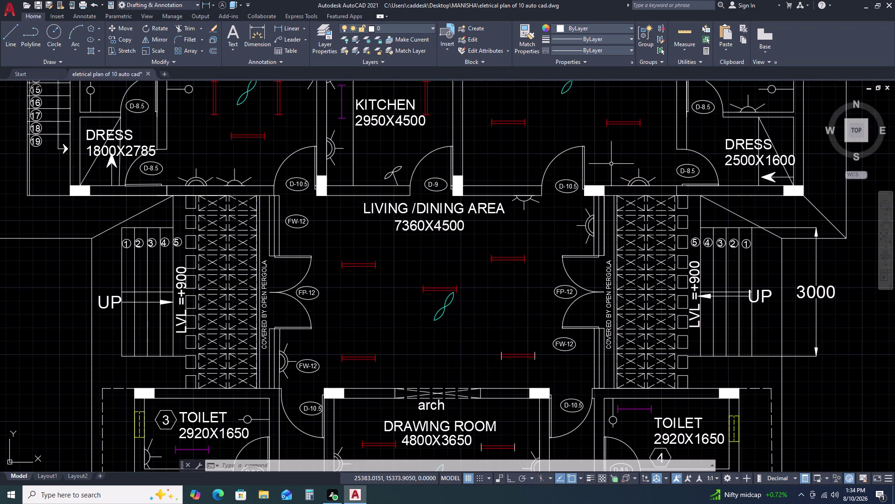
click(611, 164)
click(665, 190)
scroll(up, 3)
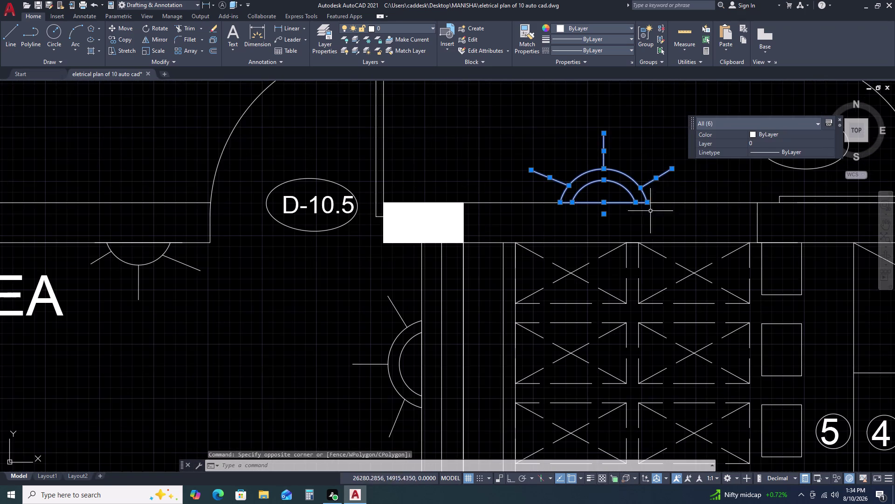
middle_drag(651, 202, 654, 154)
drag(332, 242, 336, 246)
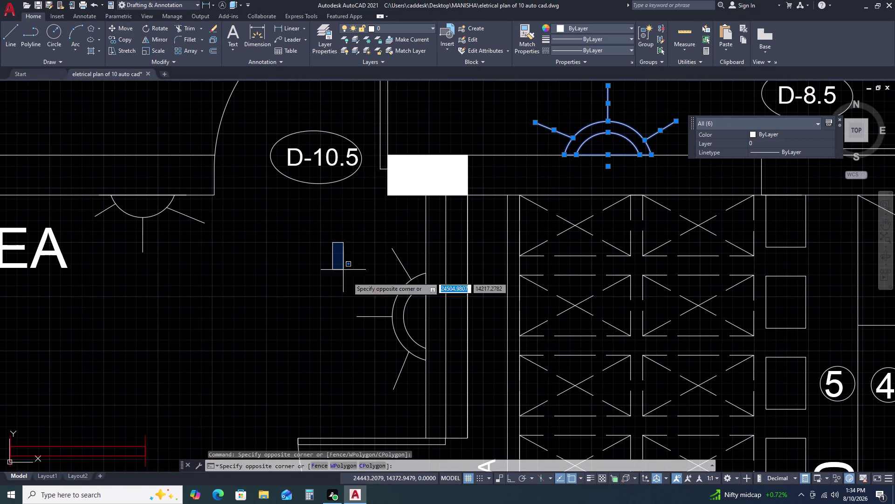
click(433, 390)
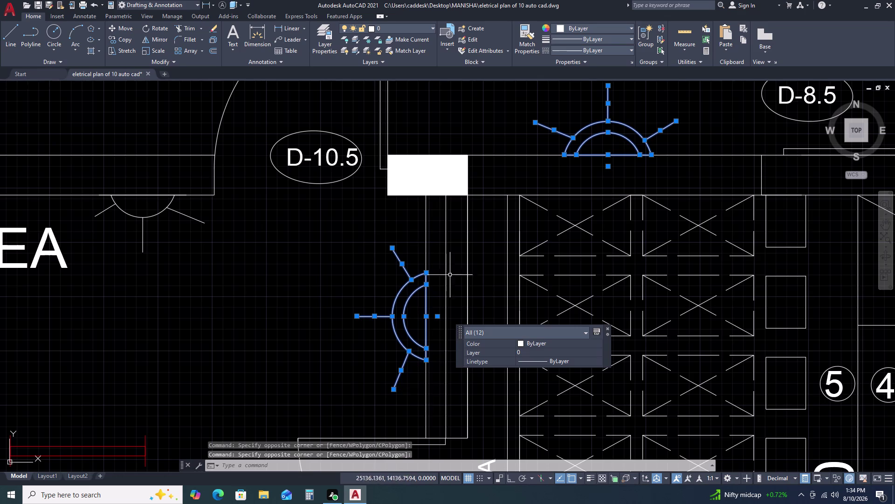
scroll(down, 3)
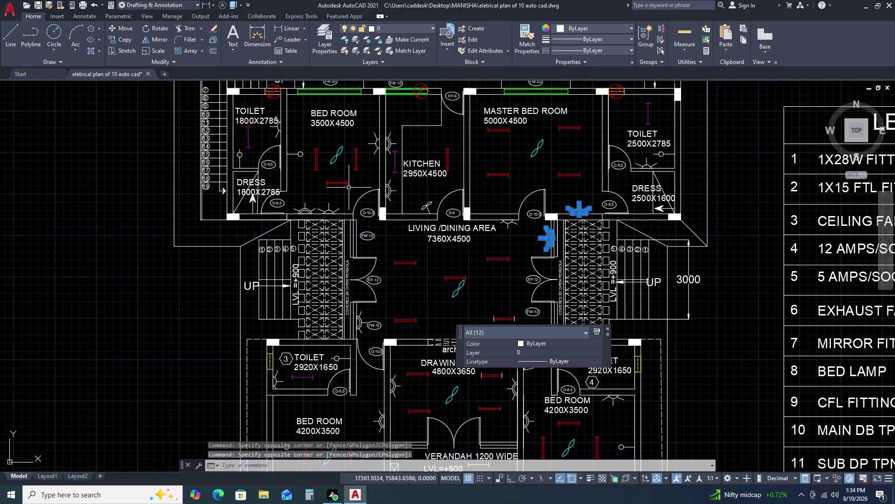
scroll(up, 3)
click(386, 154)
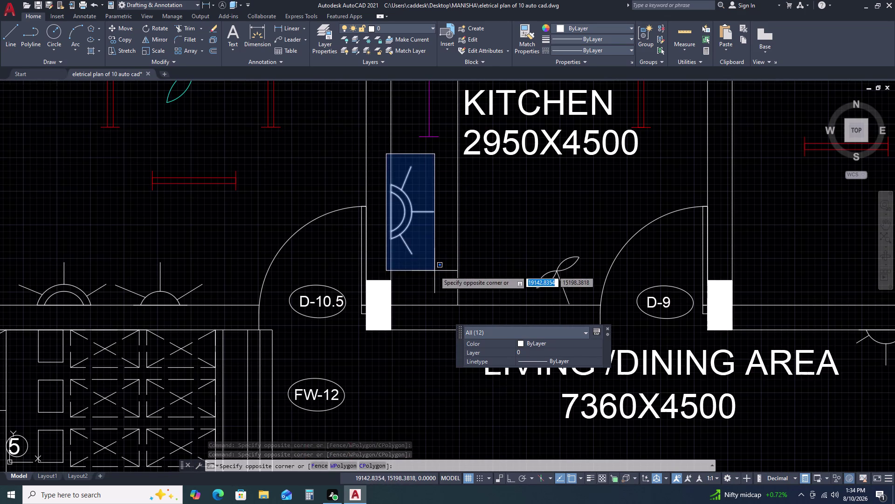
click(435, 270)
Add wall symbols beside the kitchen, FW-12, door D-8.5, and between bedroom and drawing room.
middle_drag(420, 164, 458, 318)
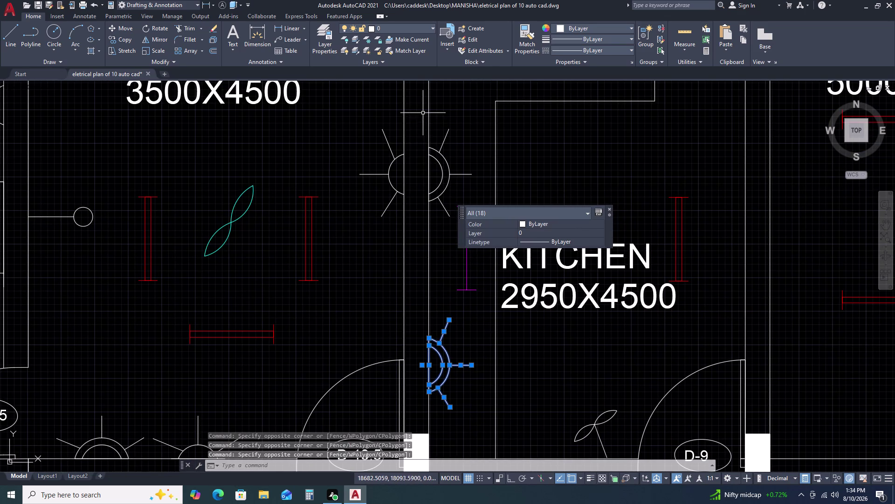
click(422, 112)
click(455, 241)
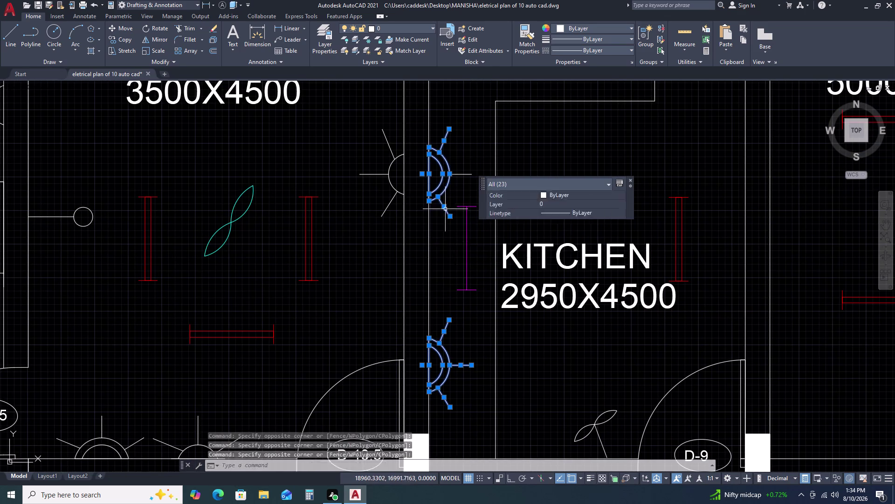
click(463, 174)
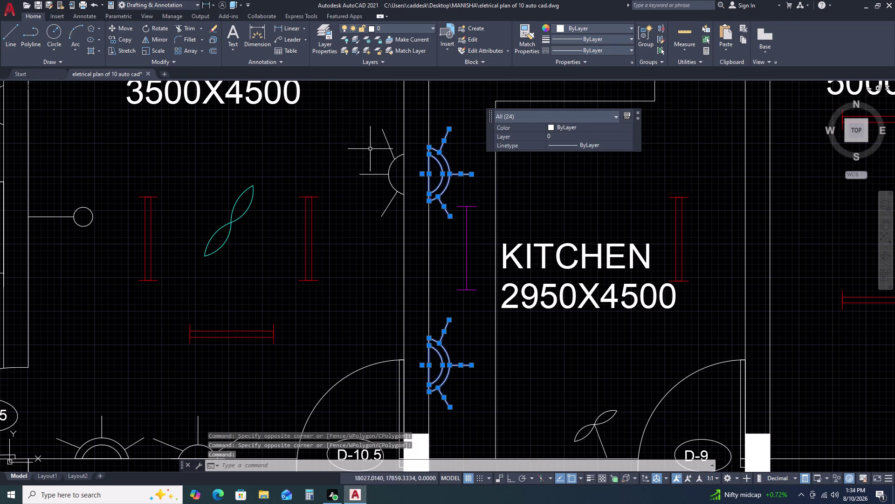
scroll(down, 3)
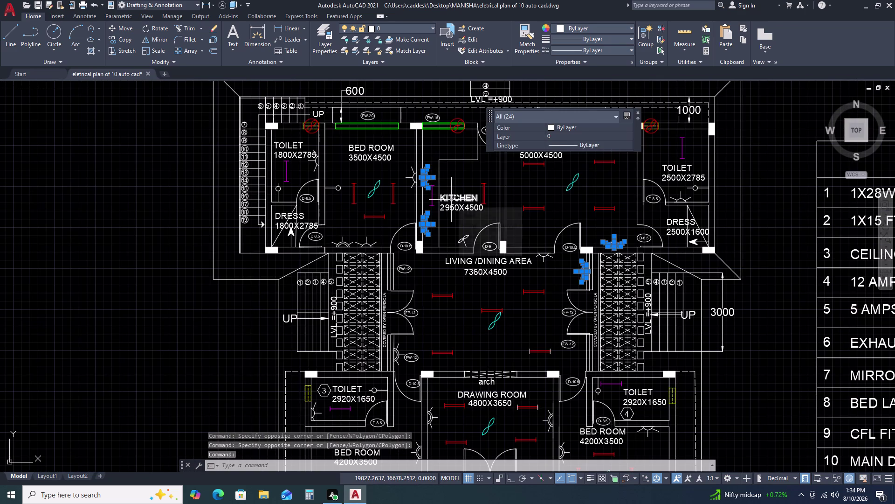
scroll(up, 3)
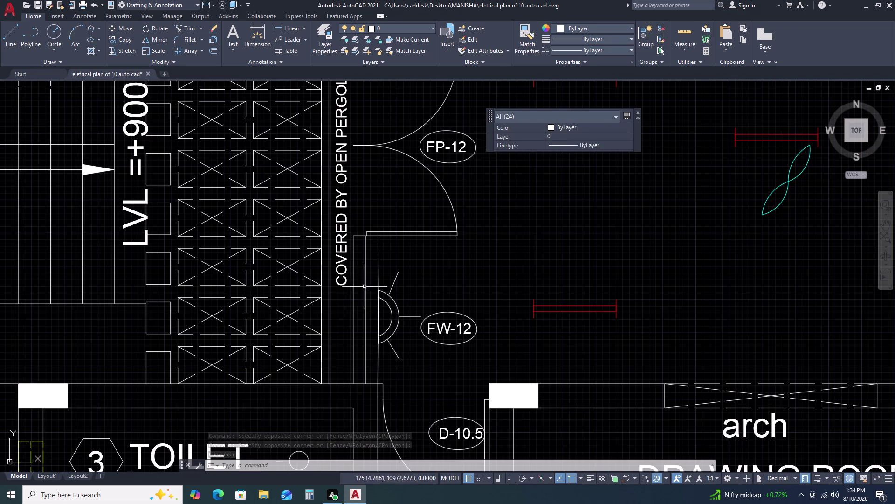
click(371, 263)
click(425, 369)
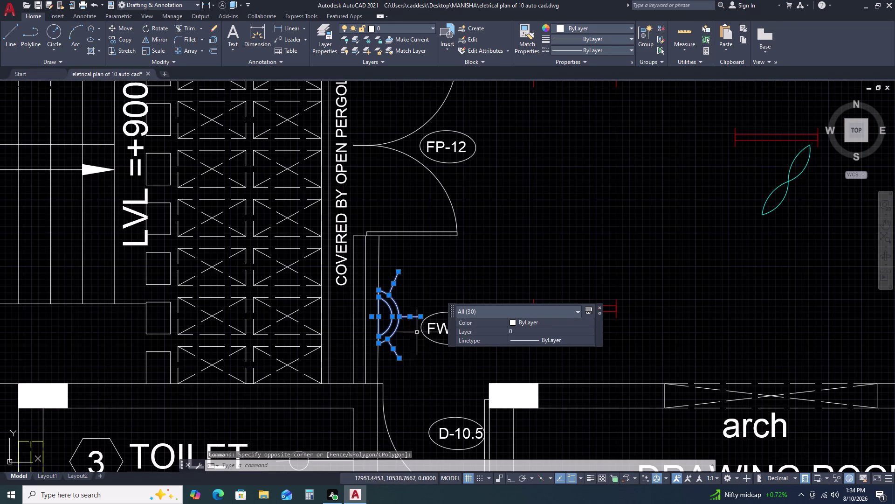
scroll(down, 3)
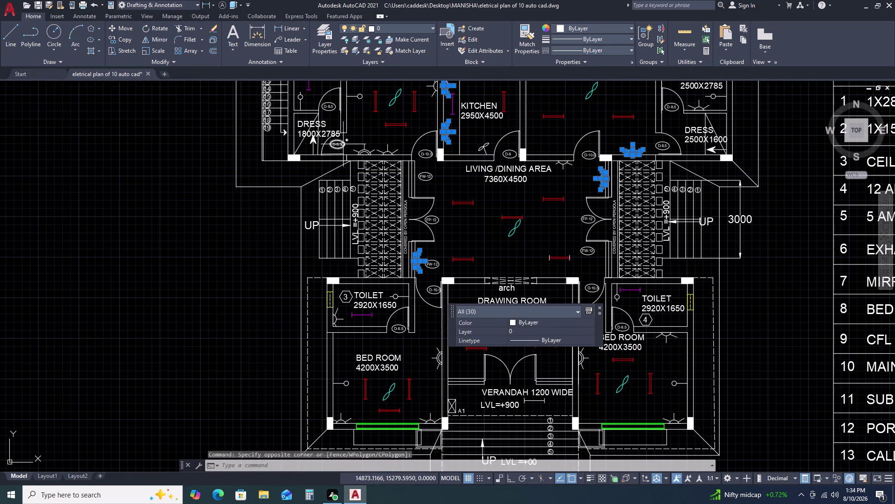
scroll(up, 3)
click(353, 139)
click(475, 203)
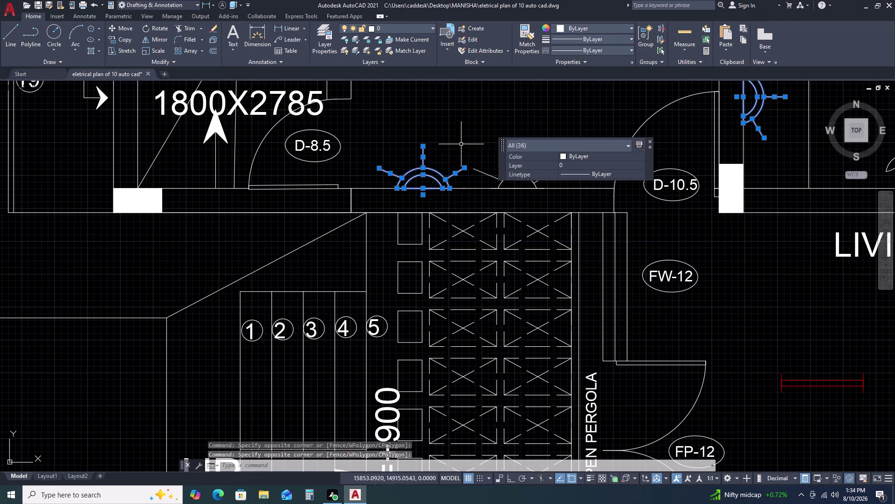
scroll(down, 3)
scroll(up, 3)
click(513, 238)
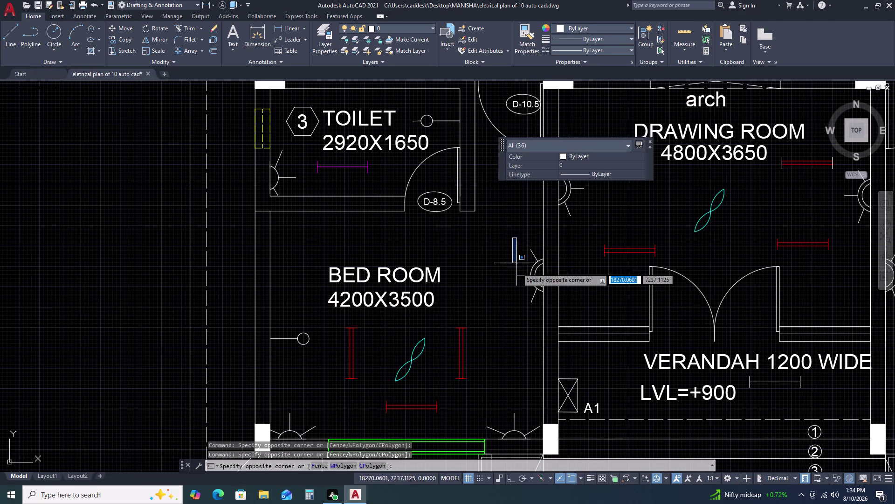
click(555, 317)
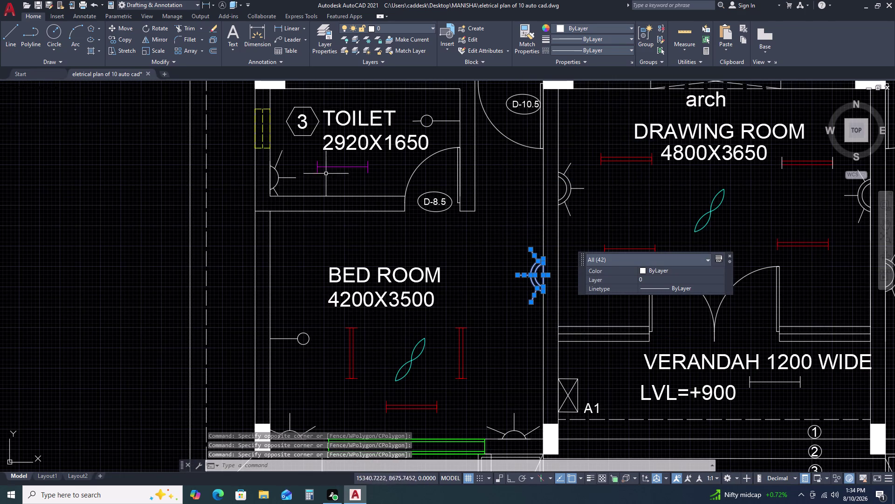
Add drawing room and bedroom wall symbols, dropping the stray bedroom wall outline.
scroll(down, 3)
scroll(up, 3)
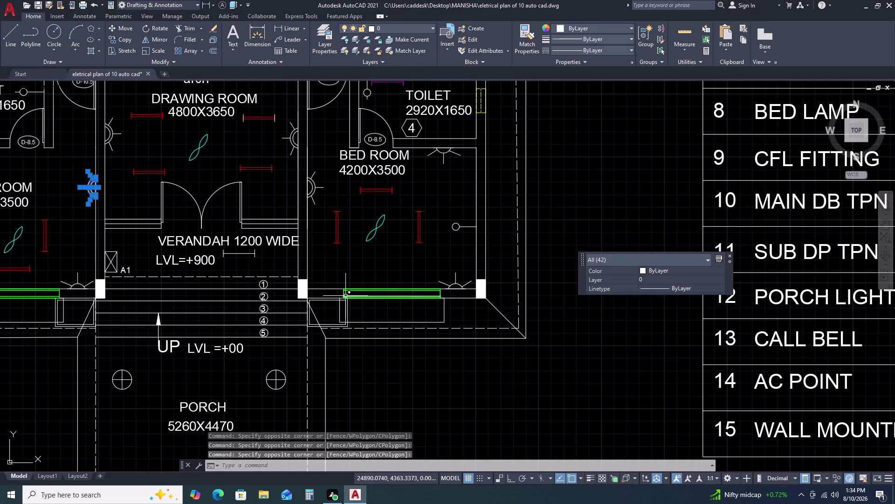
scroll(down, 3)
scroll(up, 3)
scroll(down, 3)
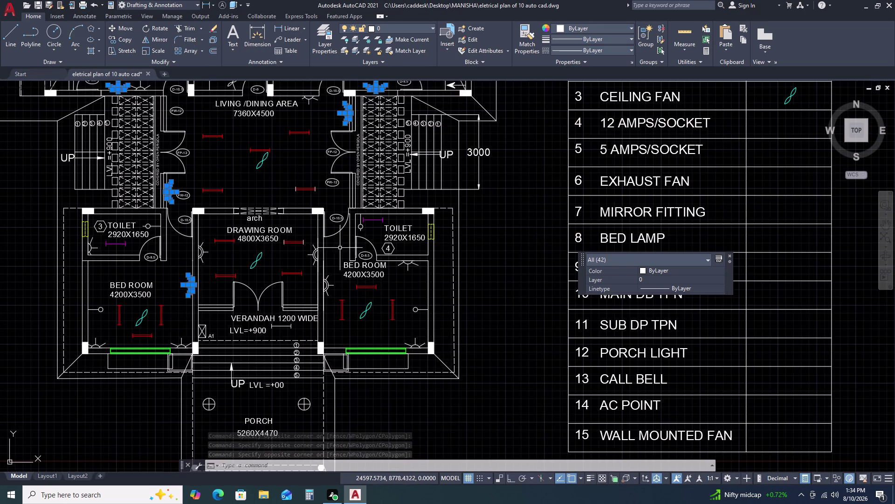
scroll(up, 3)
click(297, 202)
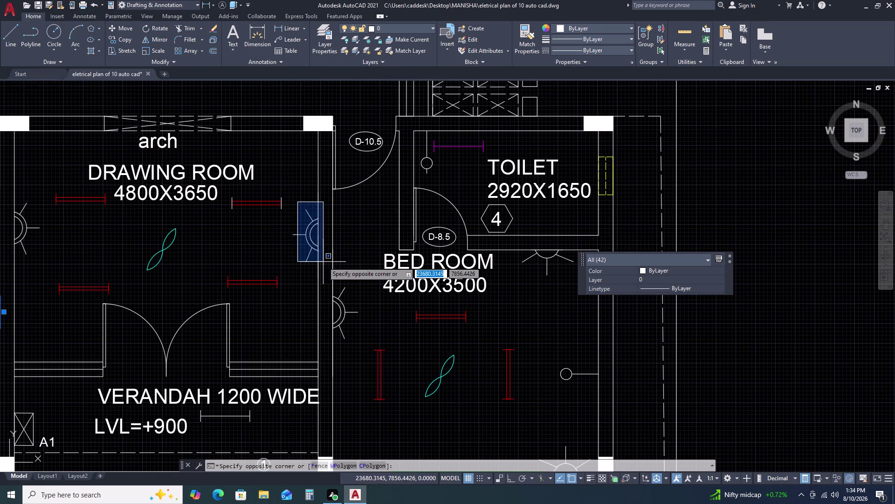
click(338, 262)
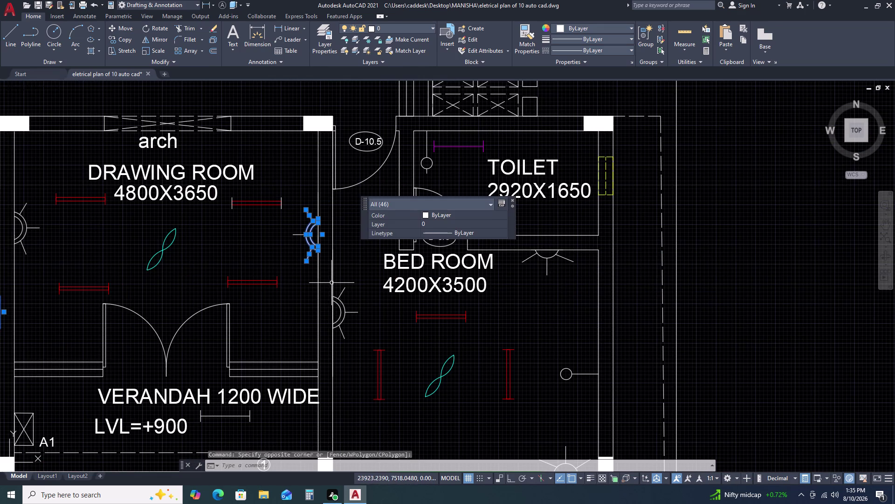
click(332, 282)
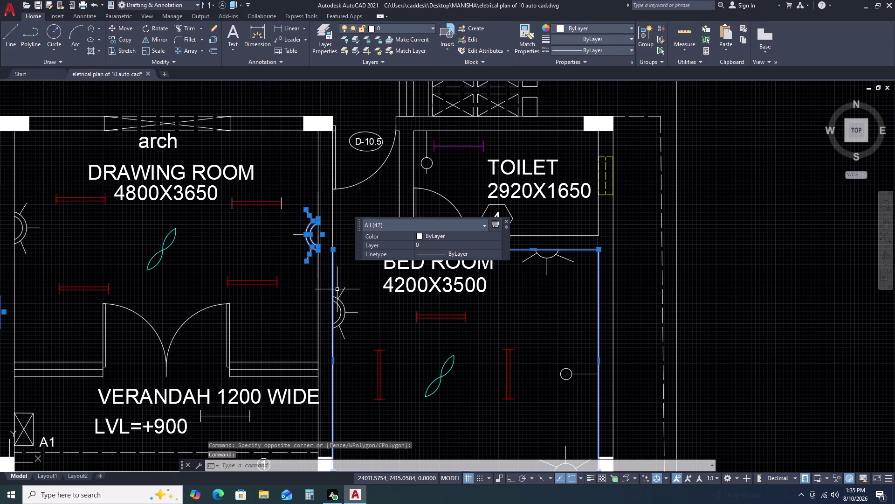
click(343, 261)
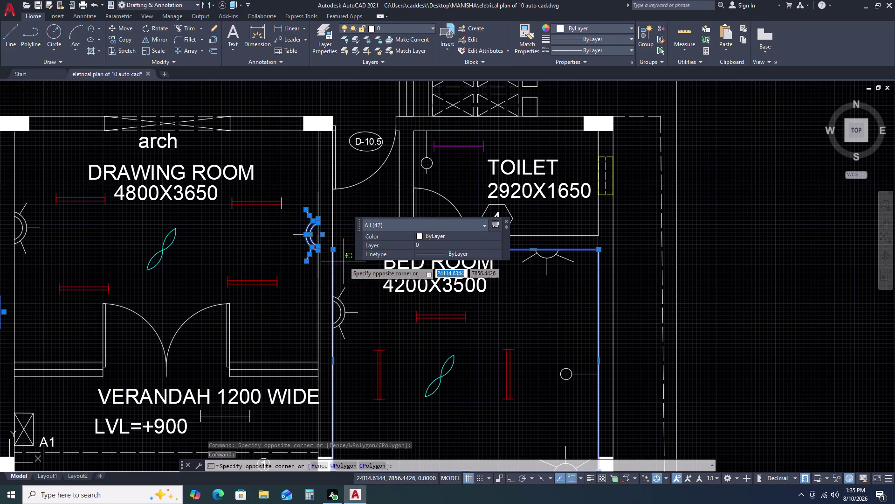
click(325, 274)
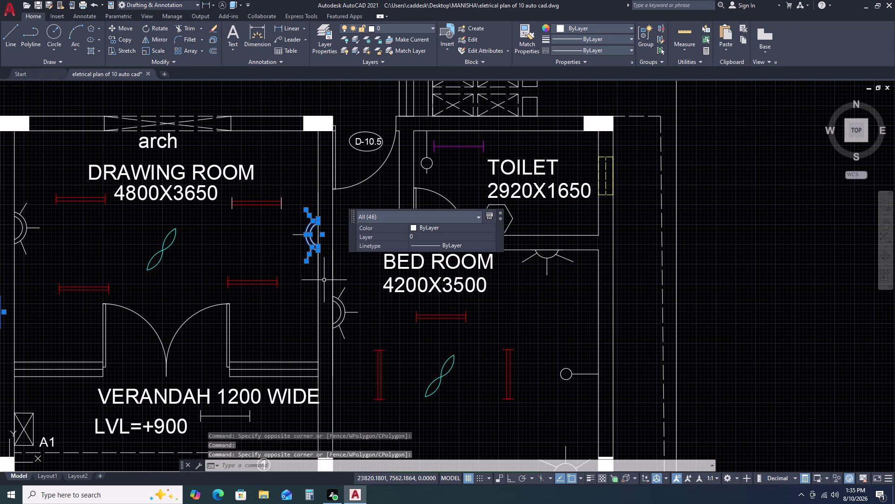
click(324, 280)
click(363, 343)
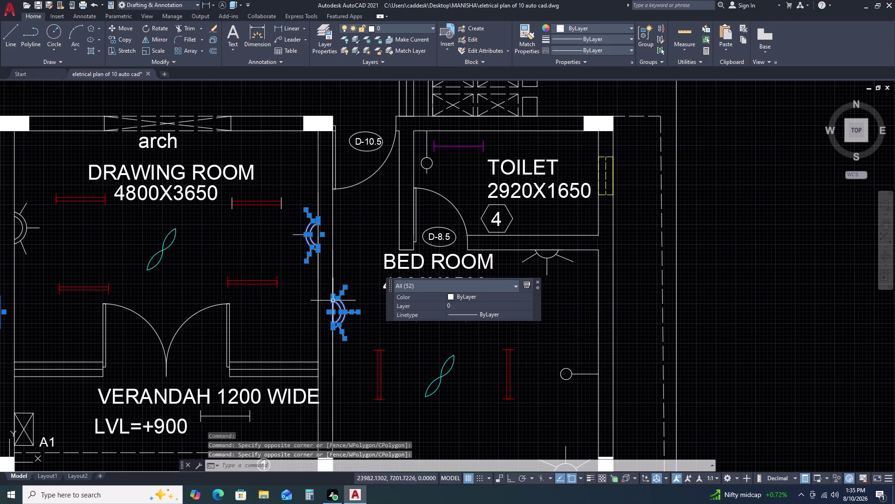
Add the remaining drawing room wall symbols until 58 objects are selected.
click(292, 227)
click(288, 248)
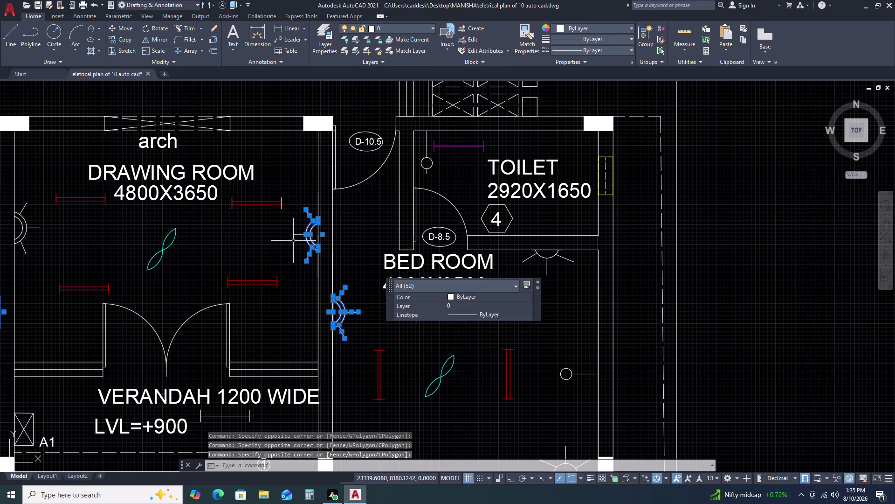
click(297, 235)
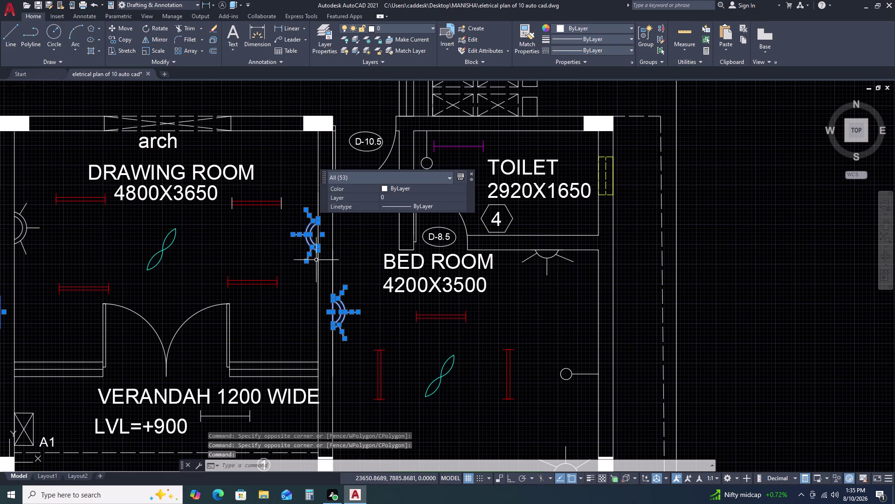
scroll(down, 3)
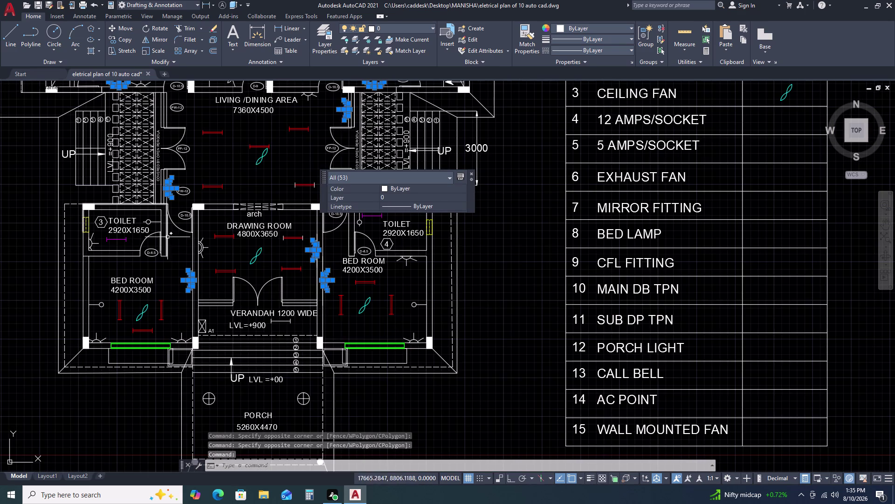
scroll(up, 3)
click(200, 223)
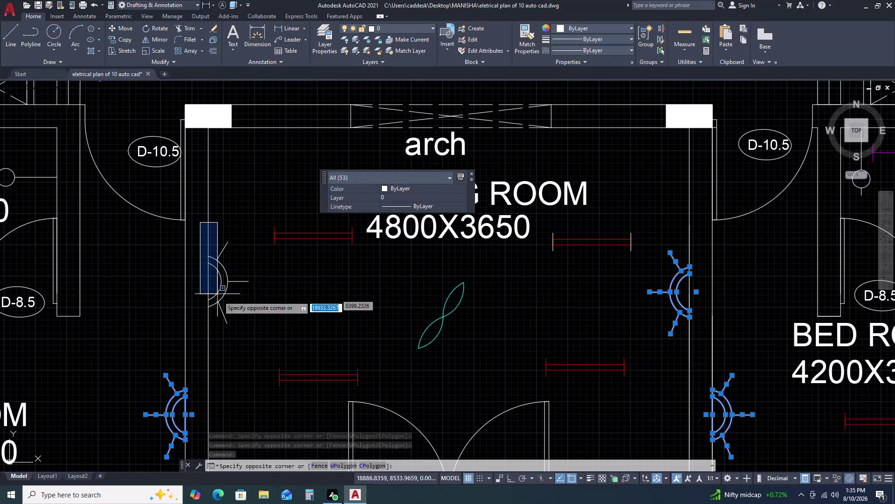
click(266, 327)
scroll(down, 3)
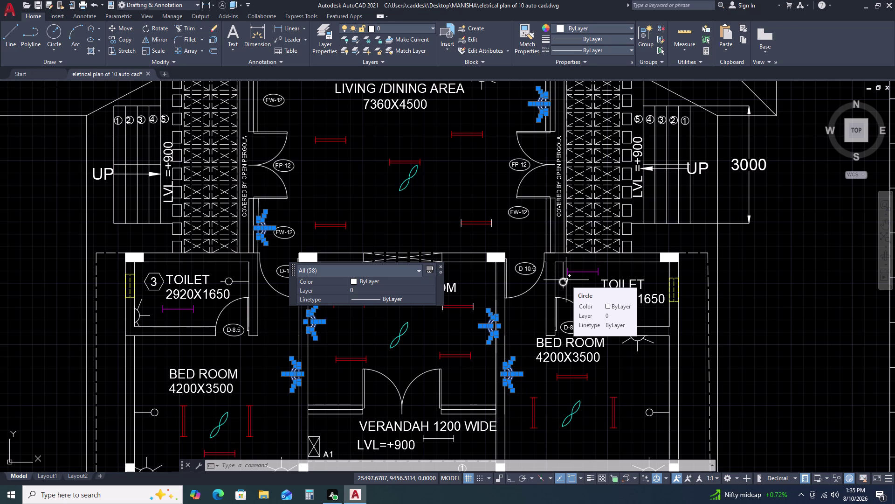
scroll(down, 3)
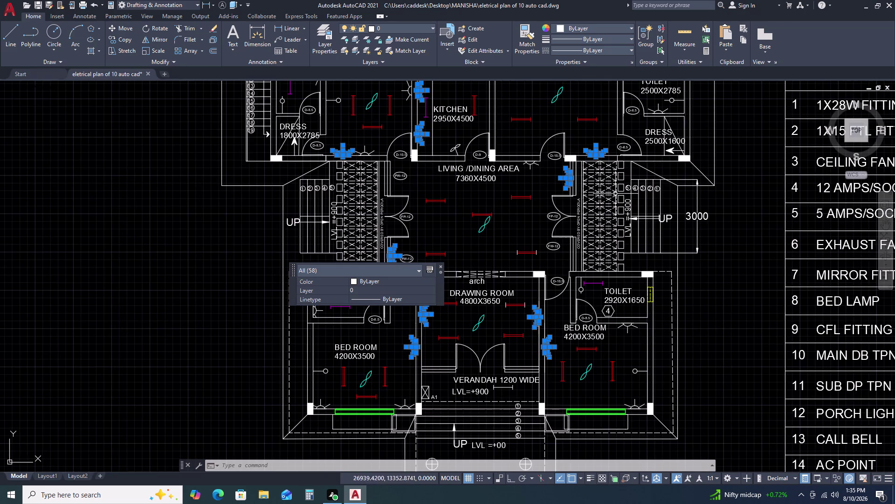
scroll(down, 3)
scroll(up, 3)
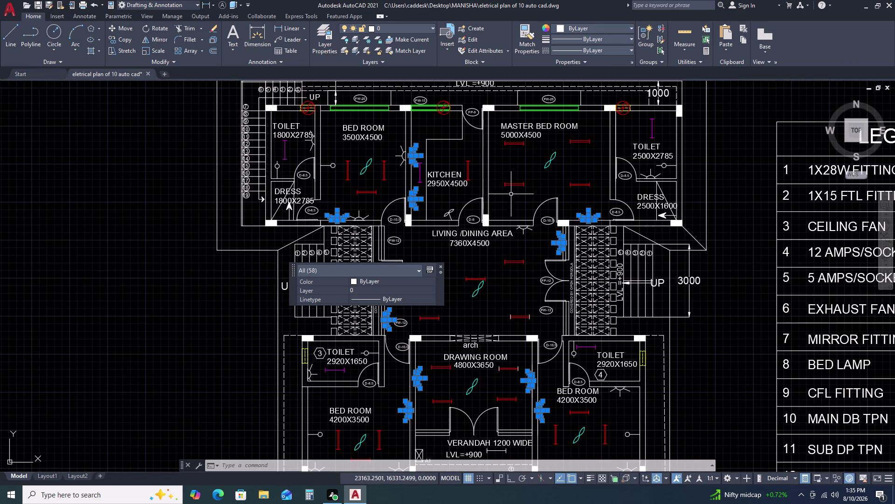
click(391, 283)
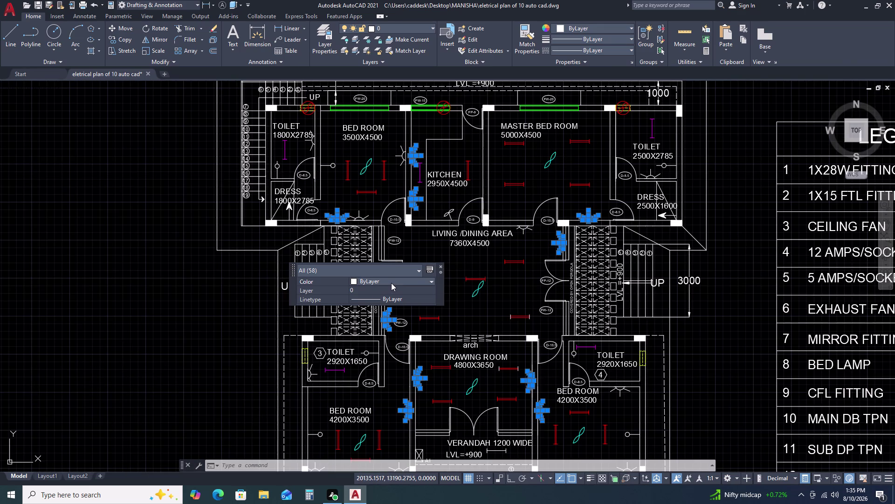
Set the 58 selected wall fixtures to Yellow, deselect, and pan to the living area.
click(391, 283)
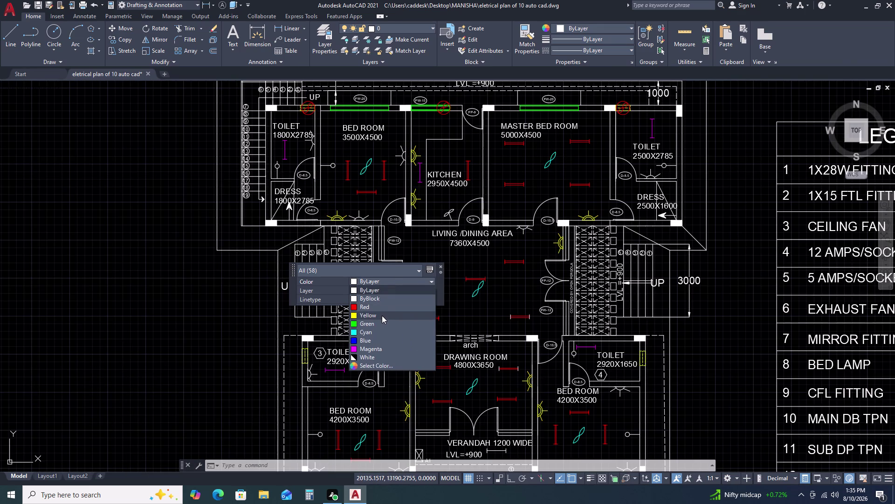
click(382, 315)
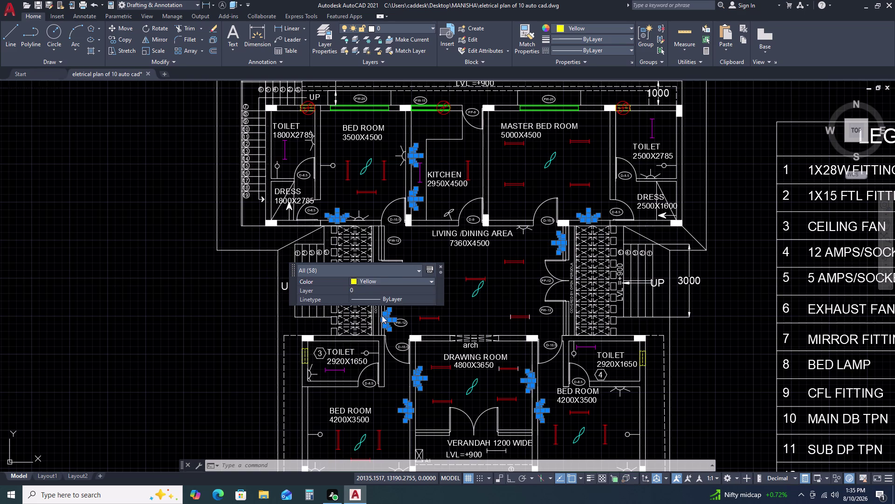
key(Escape)
middle_drag(492, 310, 495, 301)
middle_drag(499, 275, 504, 245)
middle_click(506, 226)
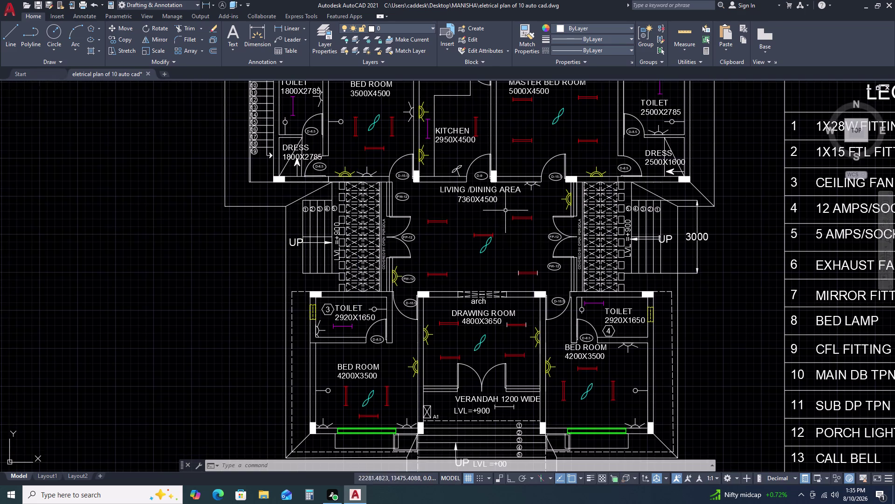
middle_drag(357, 393, 357, 351)
middle_drag(358, 338, 358, 315)
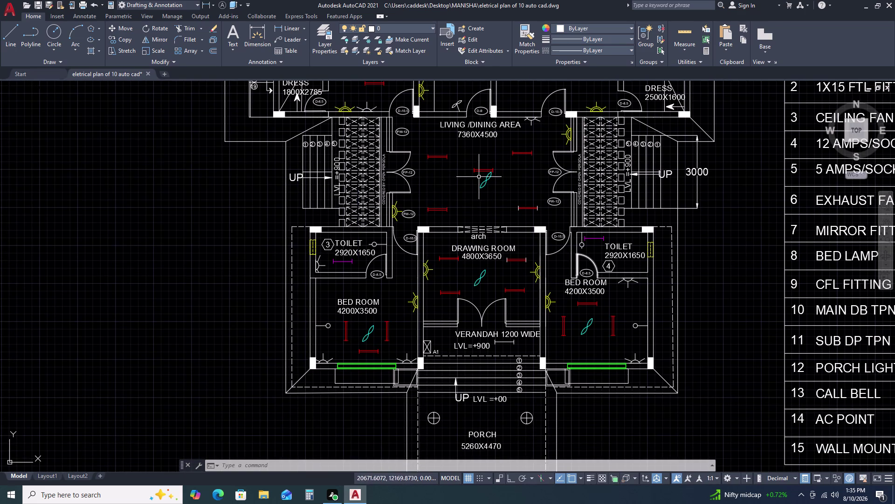
scroll(down, 3)
scroll(up, 3)
scroll(up, 3)
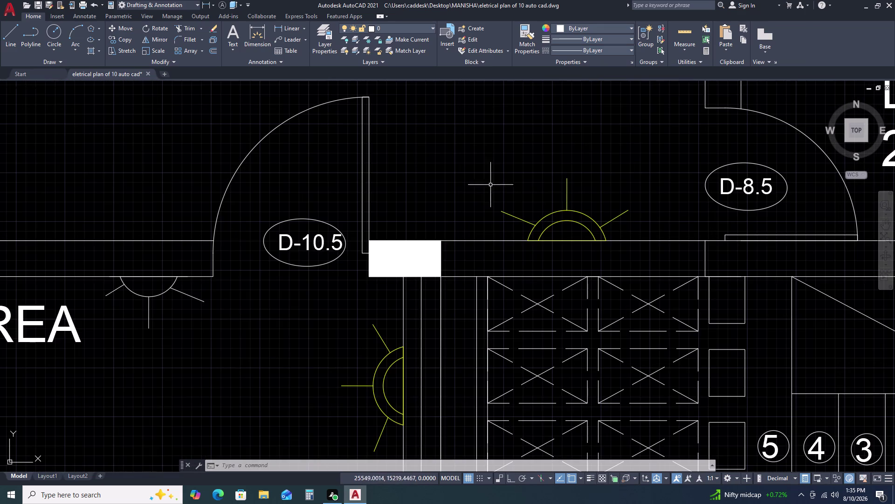
Select the yellow socket symbol above the living area and copy it with CO.
click(478, 172)
click(630, 258)
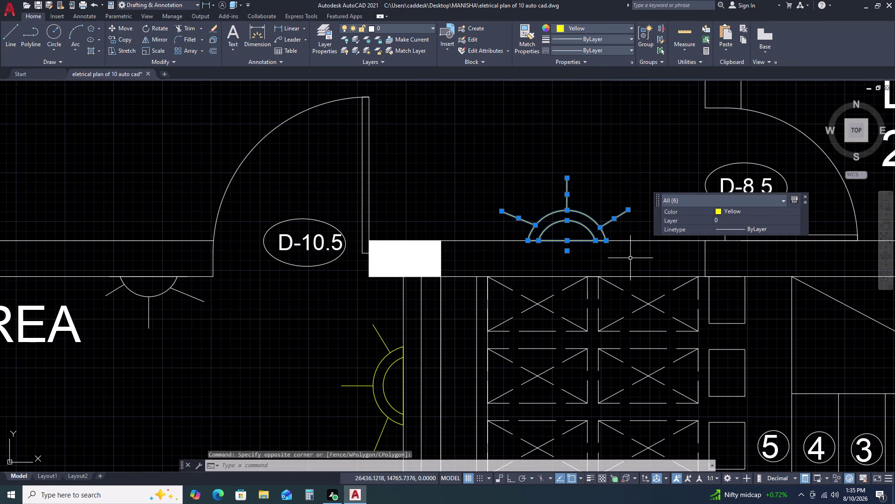
text(CO)
key(space)
click(621, 246)
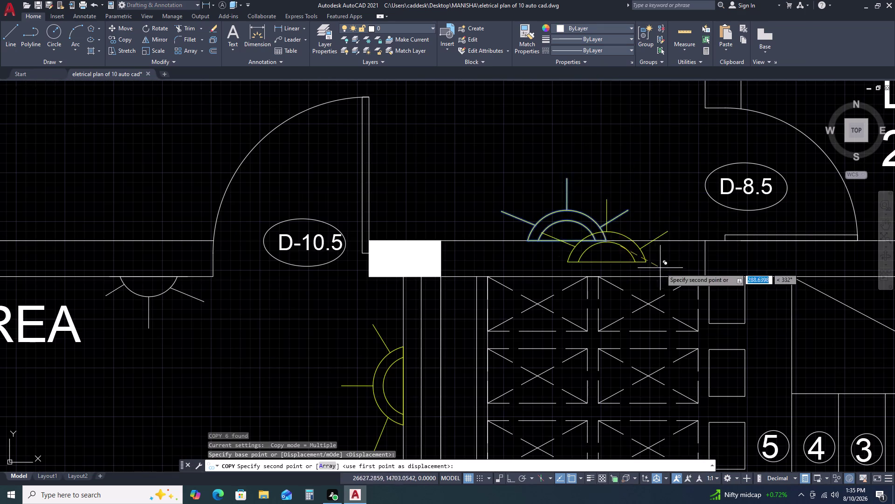
Place the copy beside 12 AMPS/SOCKET in legend row 4, then pan back.
scroll(down, 3)
scroll(down, 3)
middle_drag(794, 330, 503, 290)
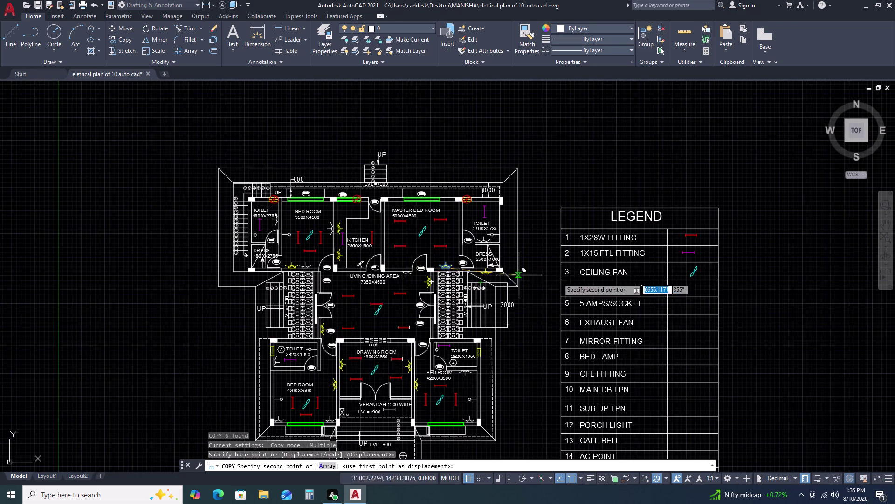
scroll(up, 3)
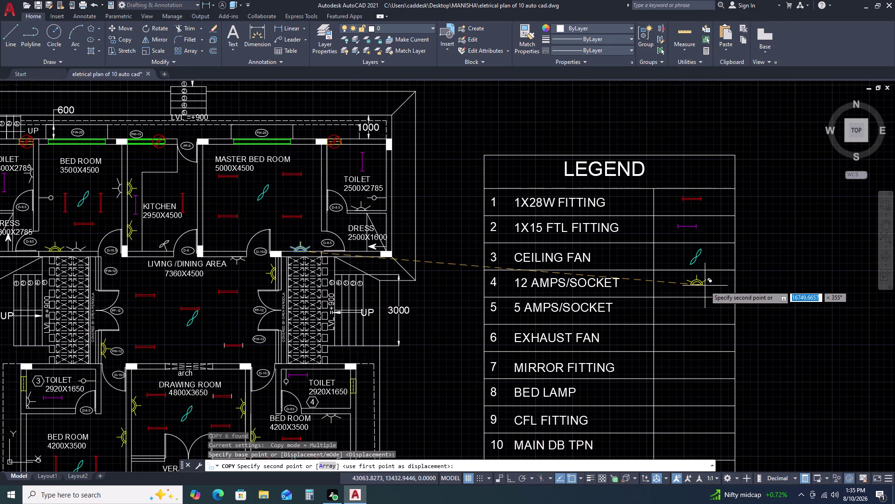
click(701, 285)
key(Escape)
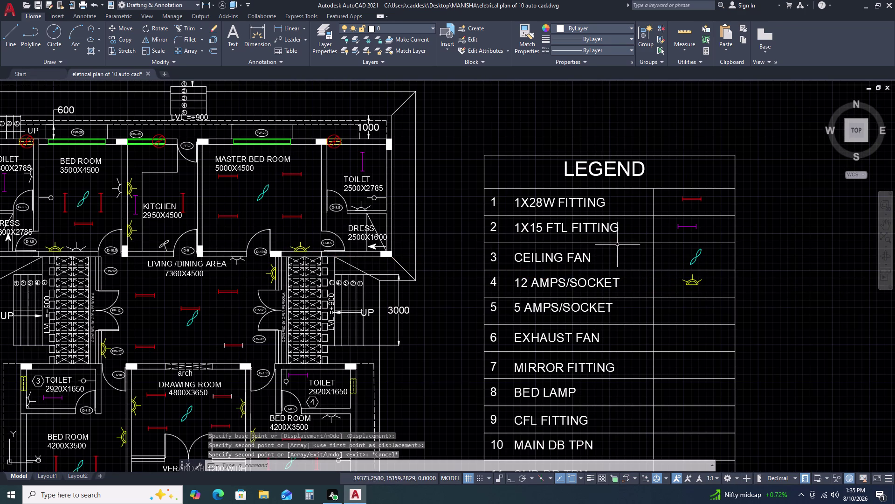
middle_drag(103, 281, 298, 251)
middle_drag(332, 247, 350, 244)
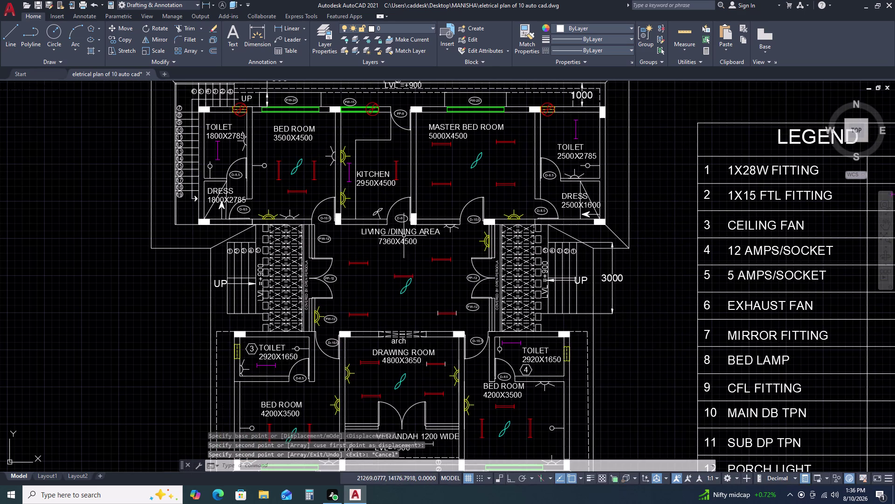
scroll(up, 3)
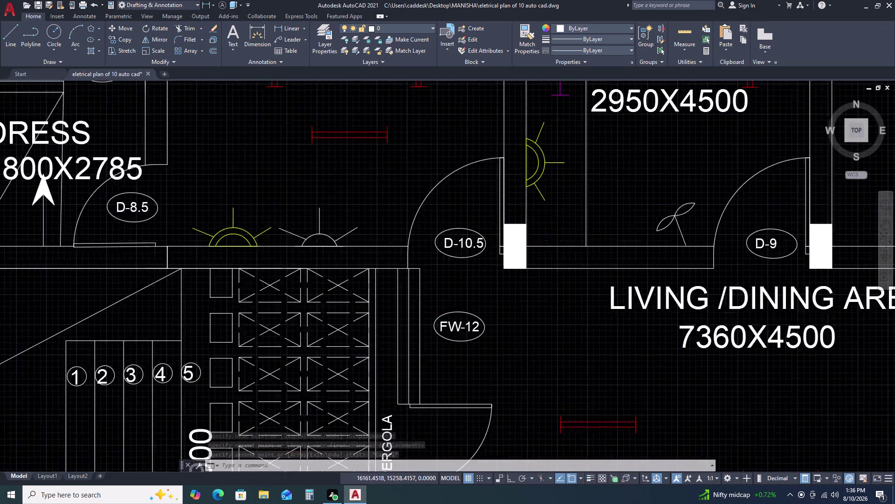
Select the bedroom wall socket and the kitchen-wall socket symbols.
click(270, 196)
click(438, 288)
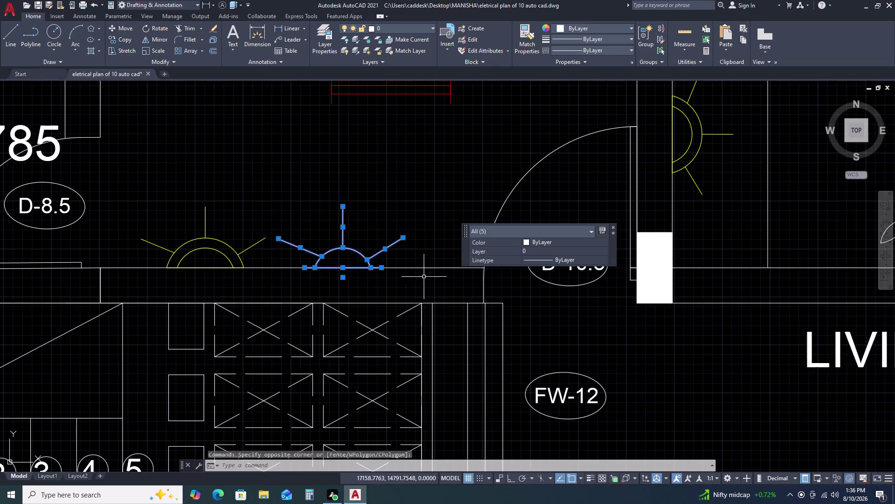
scroll(down, 3)
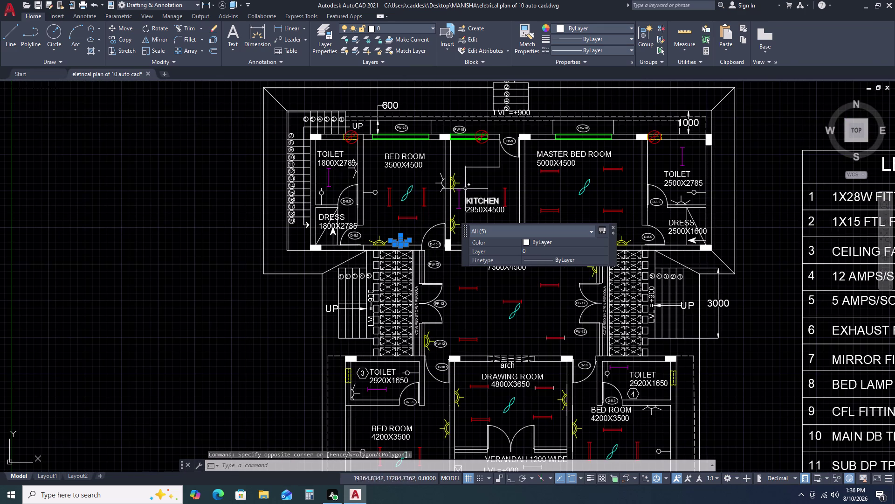
scroll(up, 3)
click(411, 156)
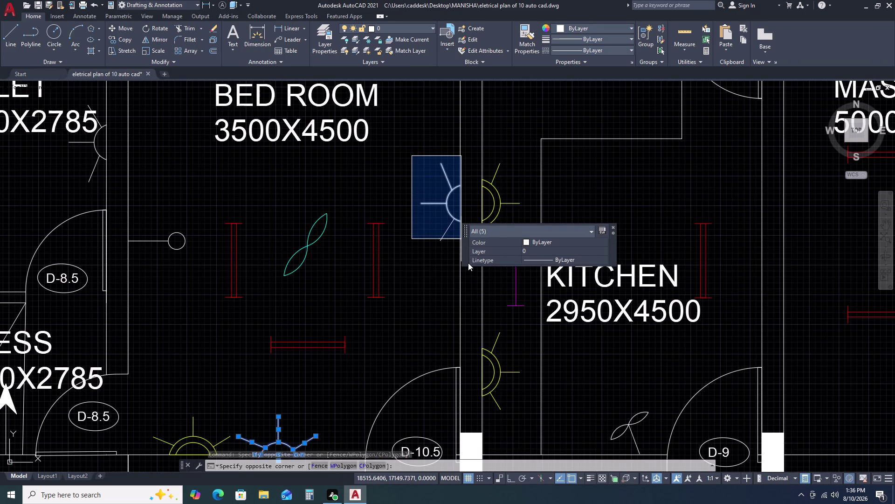
click(468, 263)
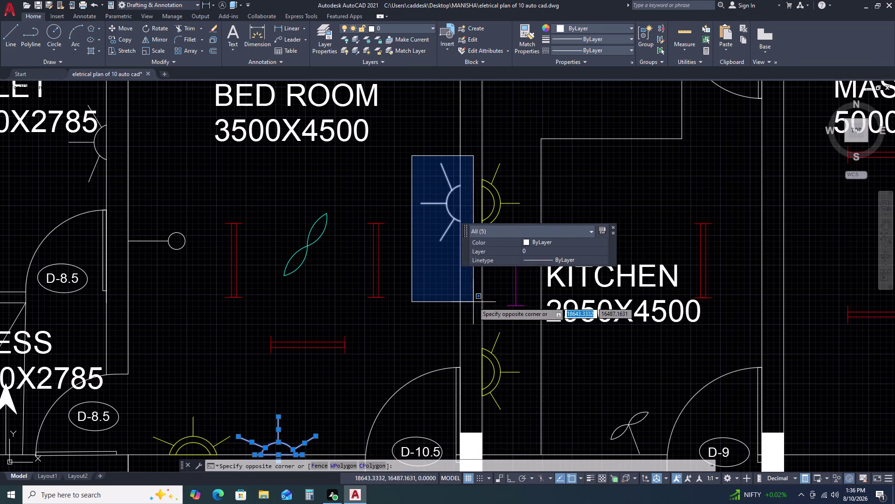
click(471, 300)
Add the right-hand BED ROOM 4200X3500 socket symbols to the selection.
scroll(down, 3)
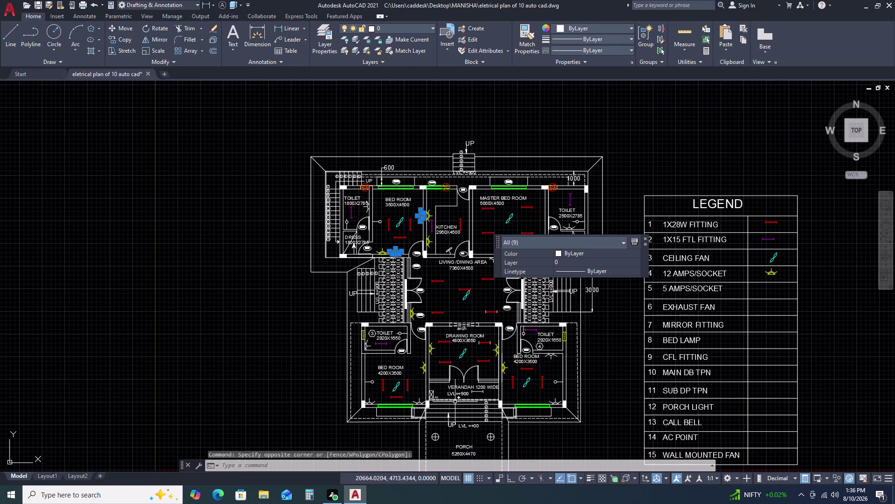
middle_drag(496, 407, 480, 322)
scroll(up, 3)
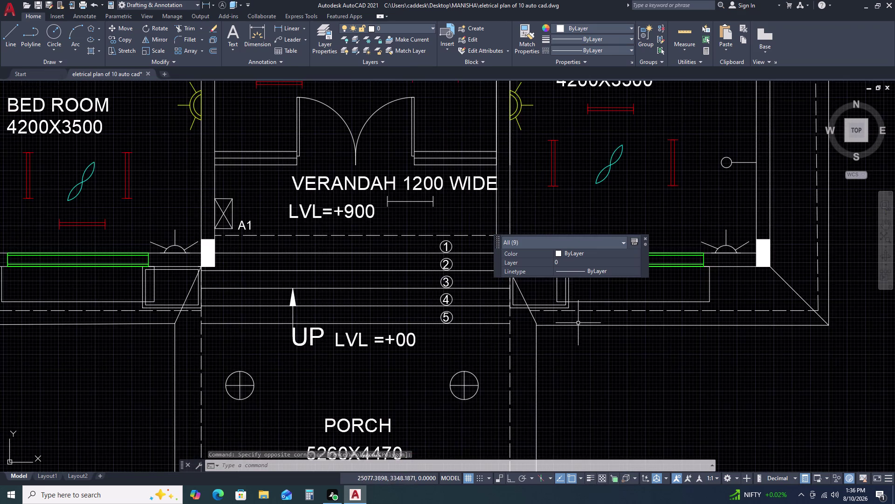
middle_drag(561, 339, 404, 376)
middle_drag(387, 376, 365, 377)
middle_drag(473, 278, 370, 336)
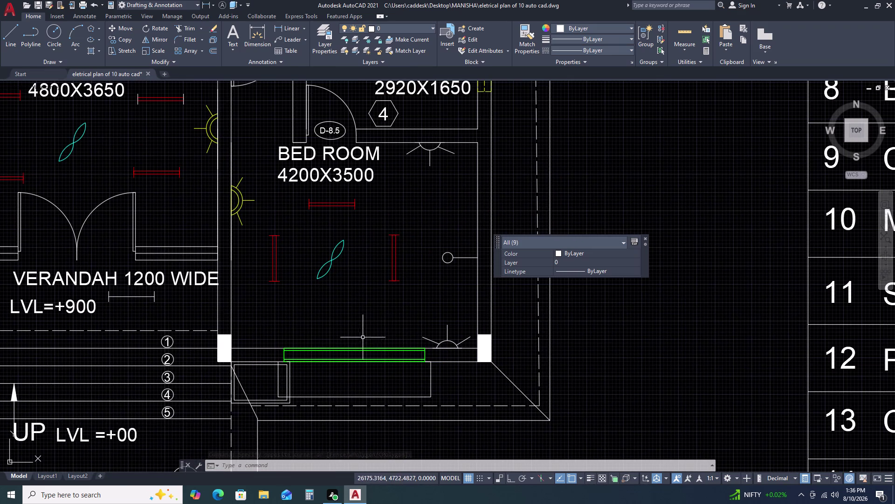
click(414, 305)
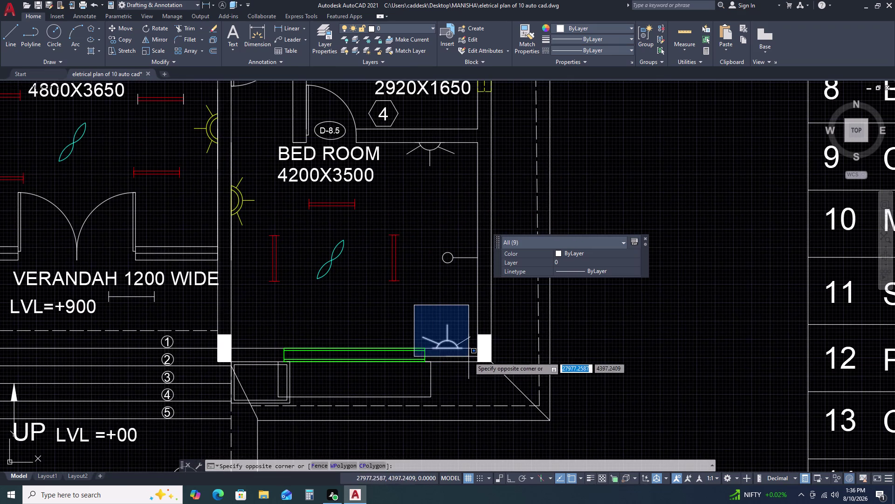
click(471, 359)
scroll(down, 3)
scroll(up, 3)
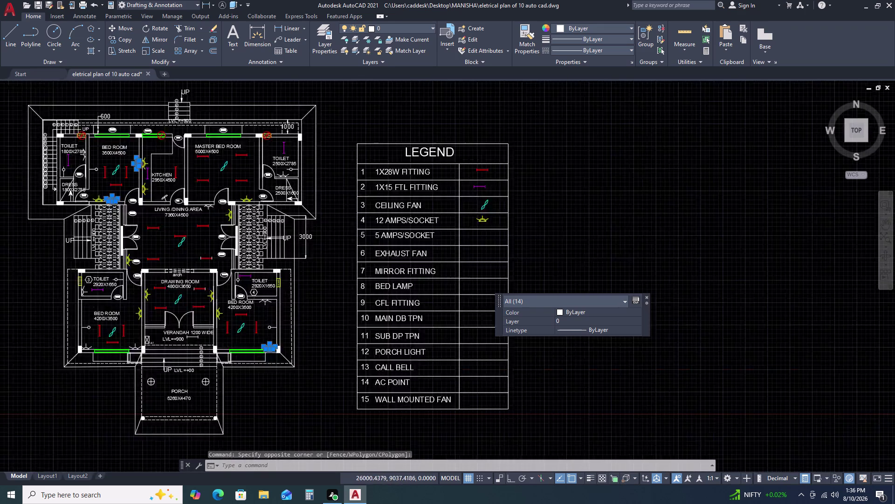
click(301, 338)
click(352, 377)
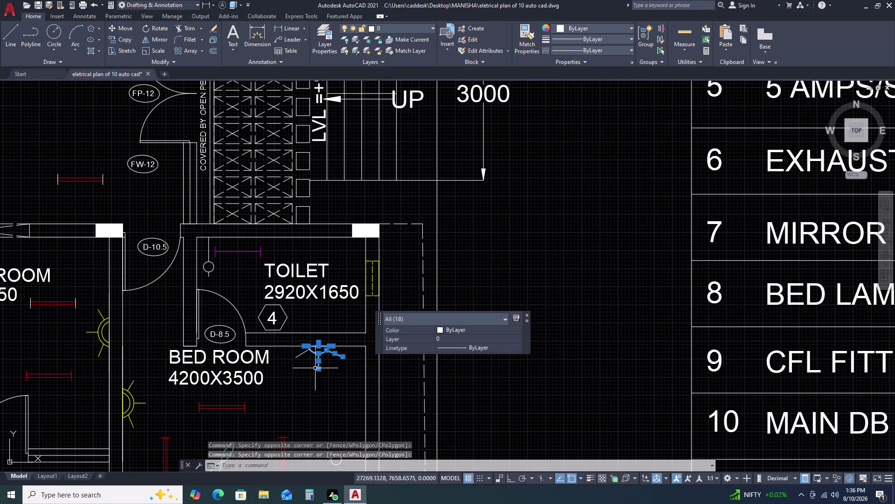
click(304, 358)
click(302, 352)
Add the left-hand bedroom's right-end and left-end wall sockets to the selection.
scroll(down, 3)
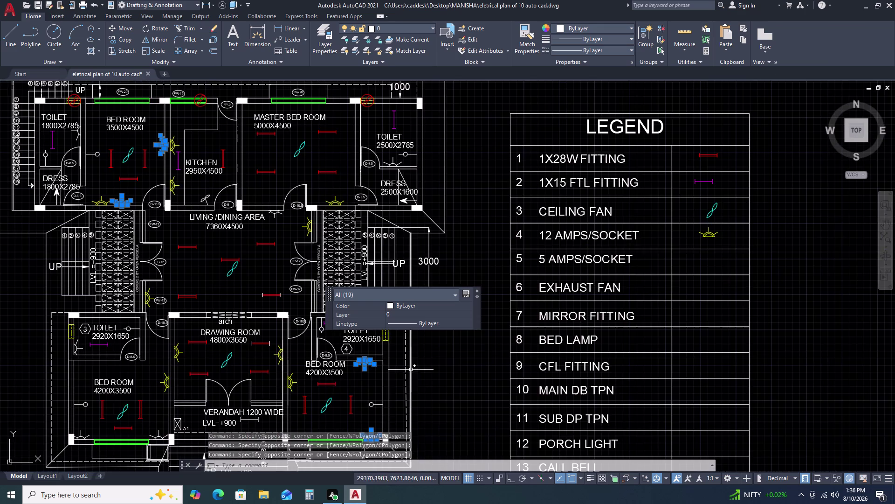
middle_drag(263, 369, 287, 361)
middle_drag(405, 322, 421, 316)
middle_click(447, 305)
middle_drag(167, 364, 356, 269)
middle_drag(467, 243, 533, 223)
scroll(down, 3)
middle_drag(500, 349, 559, 303)
scroll(up, 3)
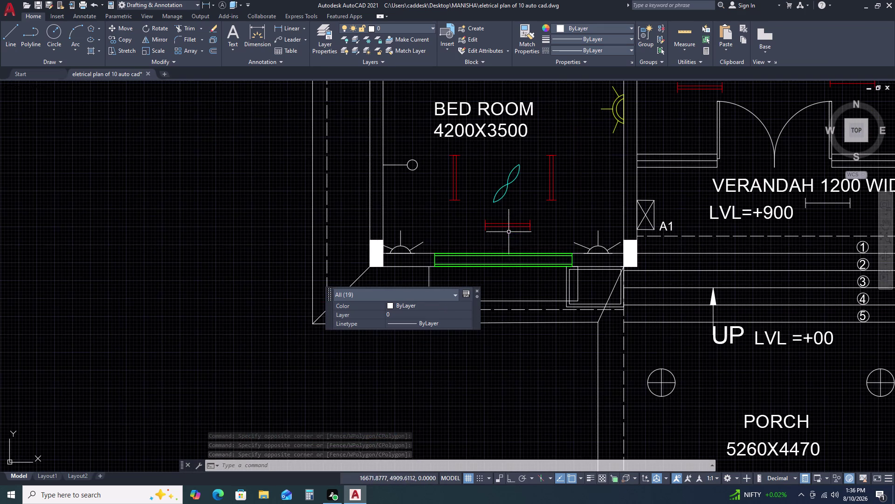
click(570, 225)
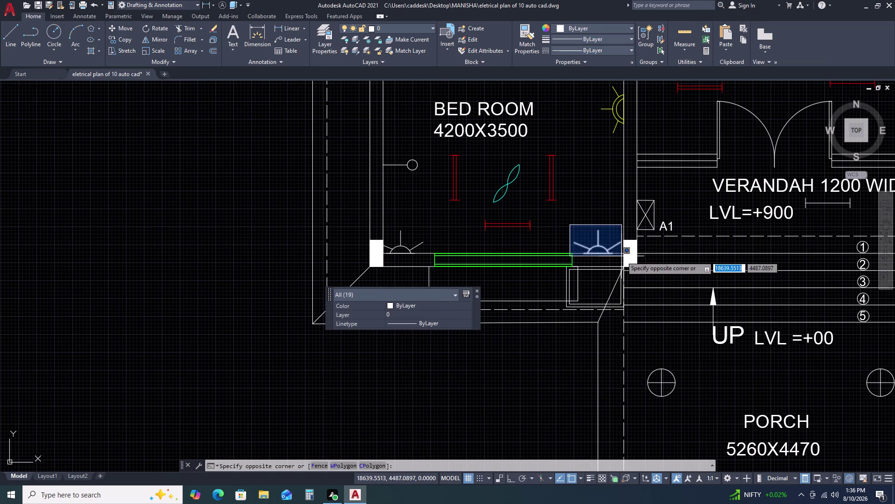
click(622, 256)
click(379, 227)
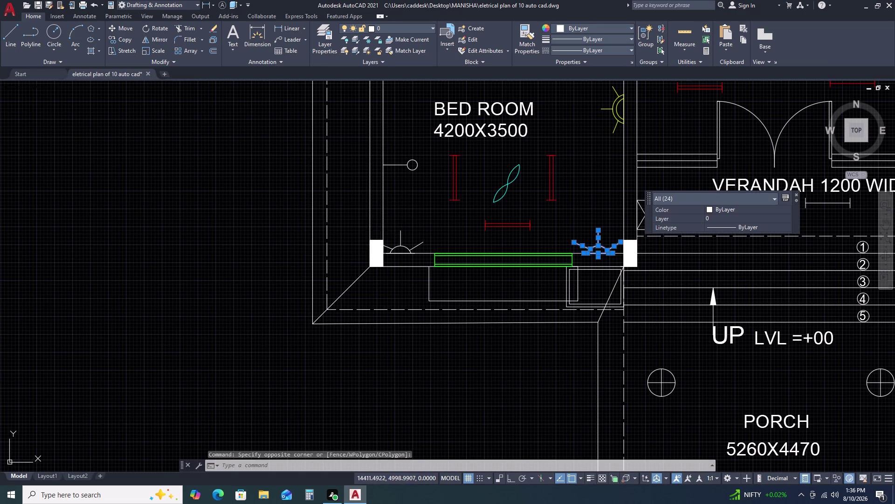
click(428, 257)
scroll(up, 3)
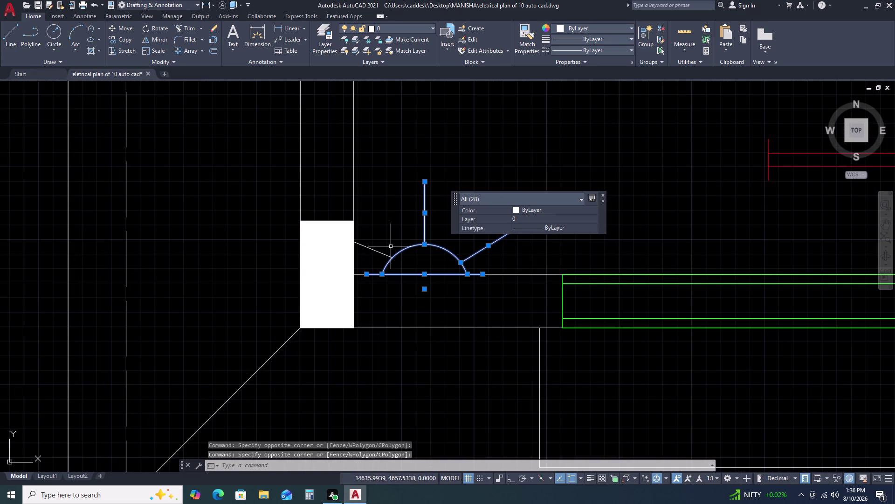
click(391, 246)
double_click(377, 259)
scroll(down, 3)
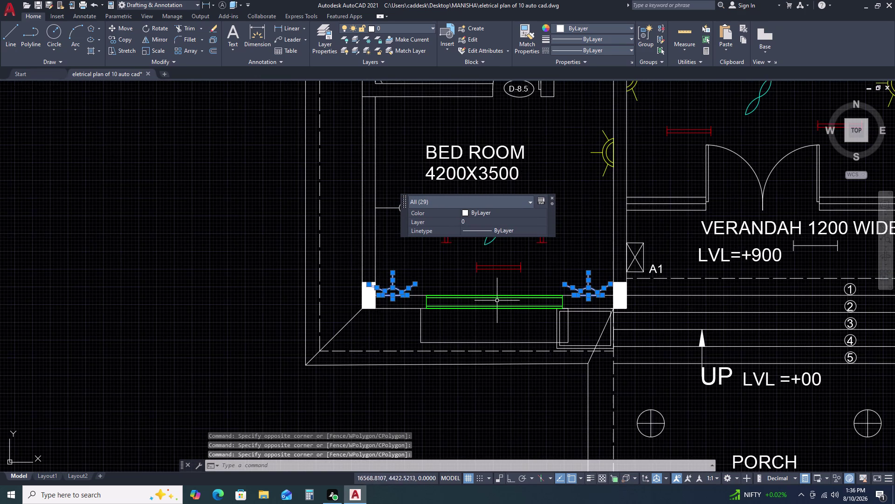
scroll(down, 3)
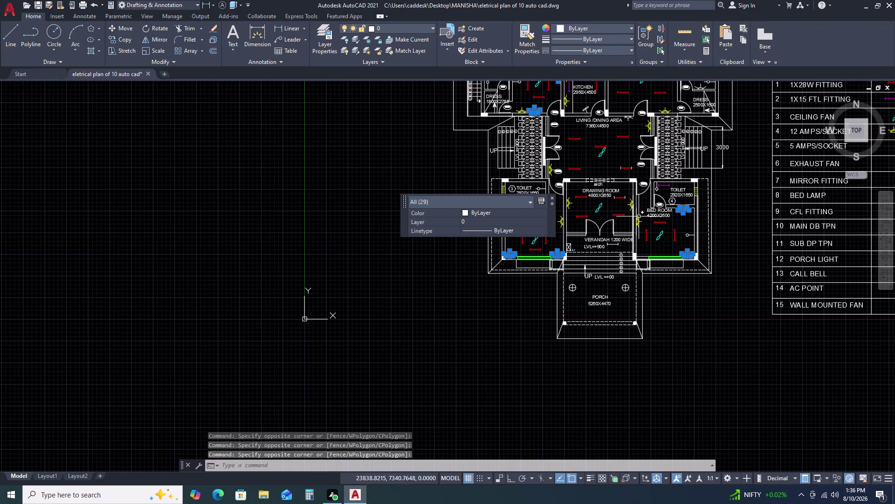
Add the DRESS 2500X1600 room and toilet socket symbols to the selection.
middle_click(713, 154)
middle_drag(705, 173, 697, 215)
scroll(up, 3)
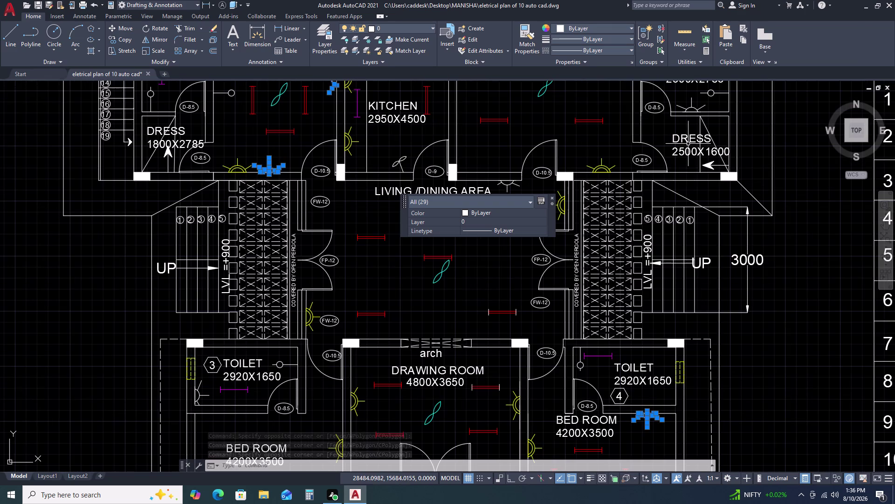
middle_drag(726, 123, 719, 170)
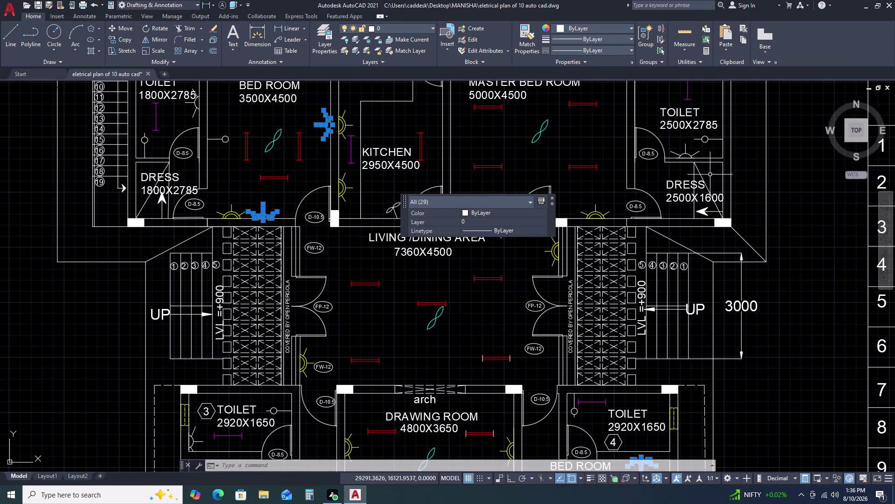
scroll(up, 3)
click(594, 110)
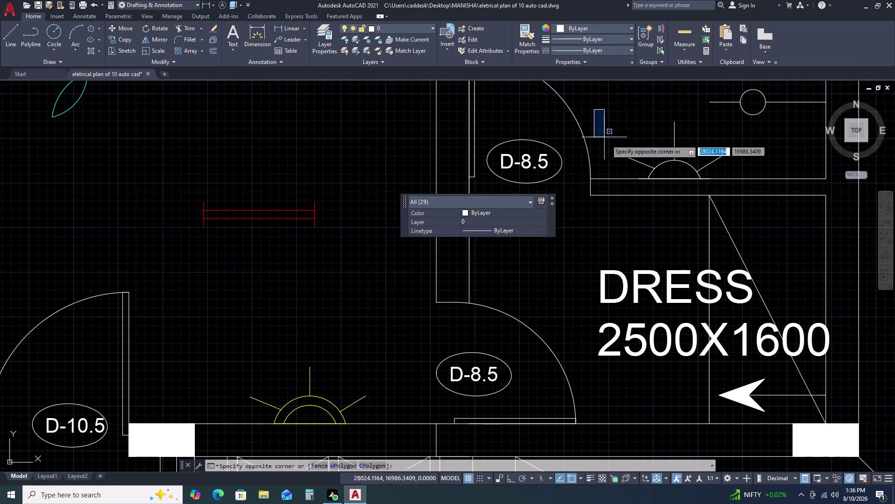
click(743, 187)
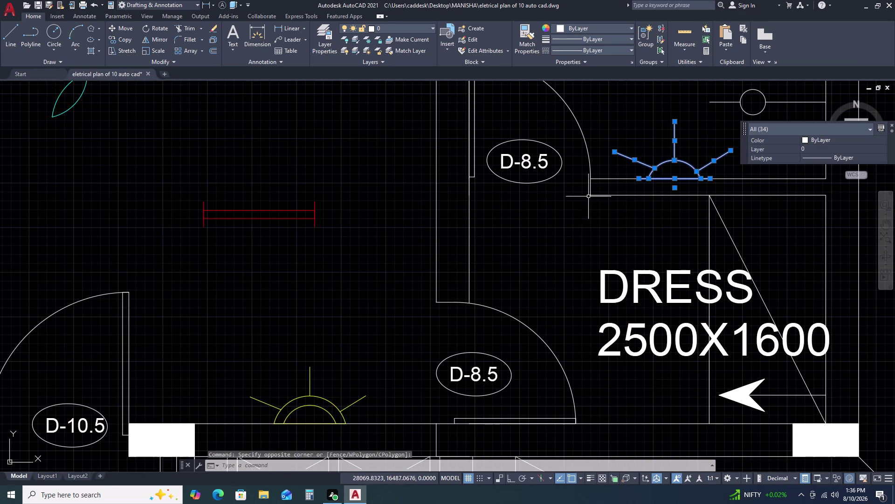
scroll(down, 3)
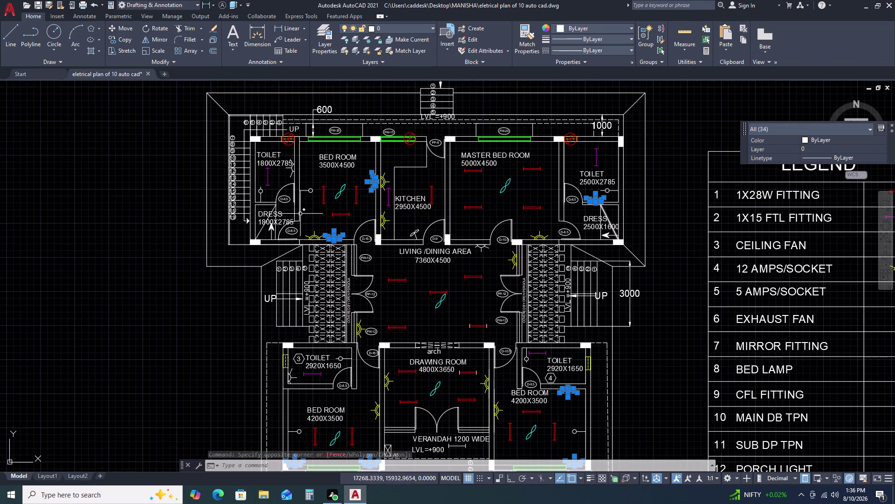
scroll(up, 3)
click(295, 151)
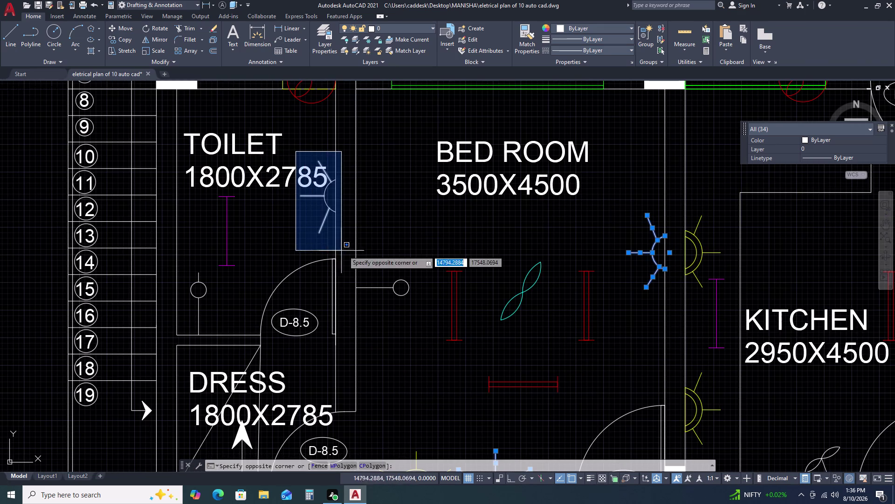
click(351, 239)
scroll(down, 3)
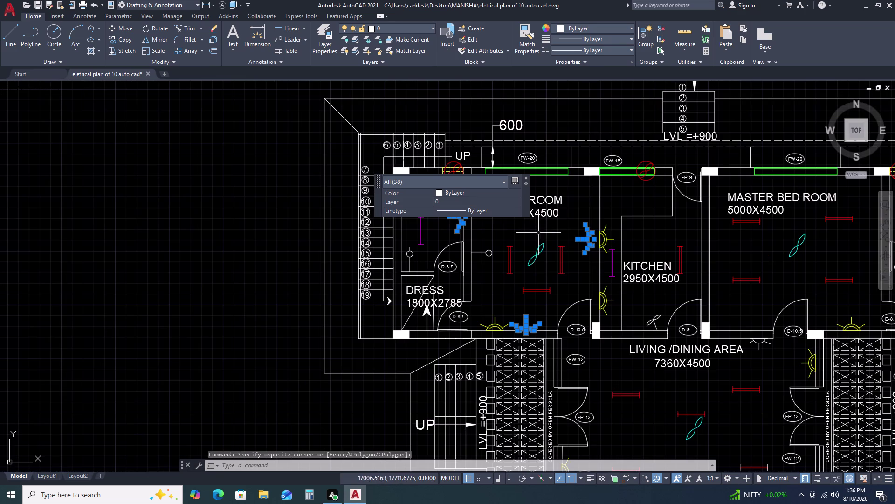
Set the selected socket symbols' colour to blue and clear the selection.
click(473, 192)
click(473, 192)
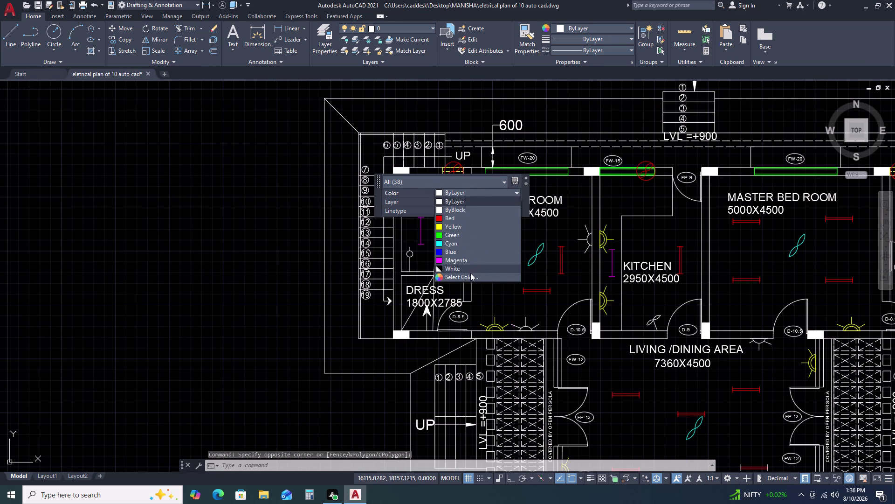
click(466, 253)
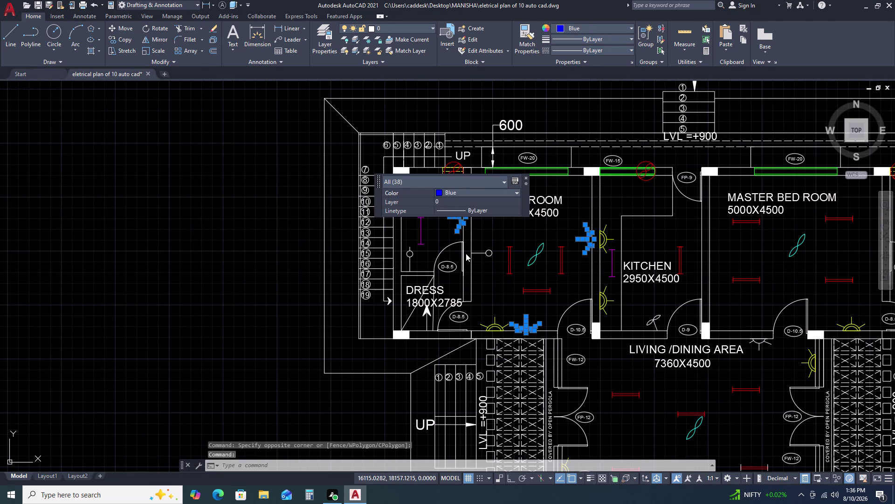
key(Escape)
scroll(down, 3)
Copy the blue toilet socket symbol into the LEGEND's 5 AMPS/SOCKET row.
middle_drag(755, 260, 686, 259)
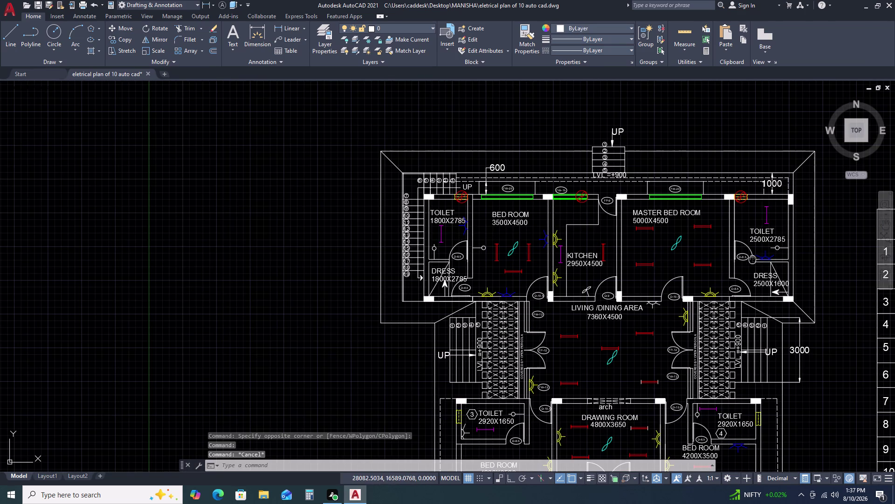
middle_drag(686, 259, 541, 237)
scroll(up, 3)
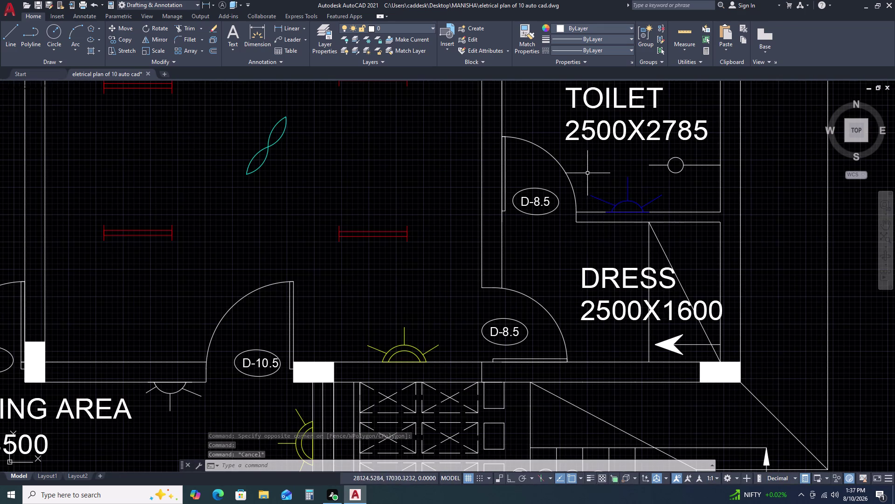
click(587, 173)
click(677, 227)
text(C)
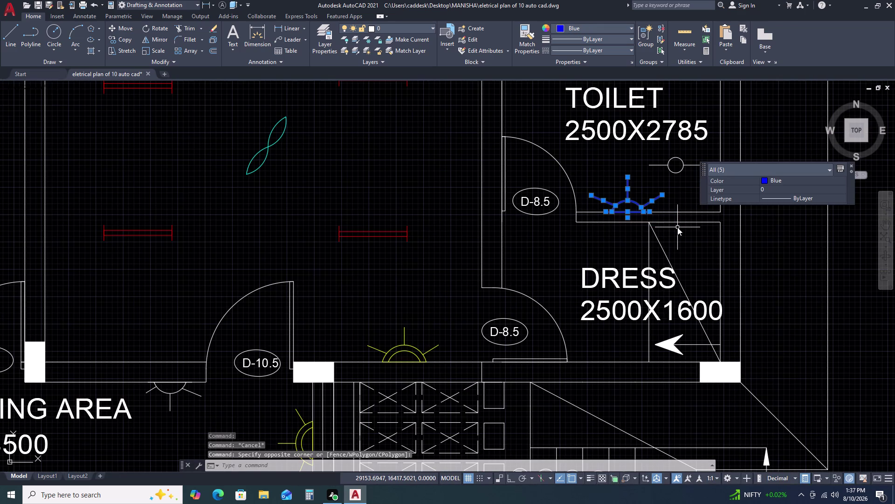
text(O)
key(space)
click(654, 212)
scroll(down, 3)
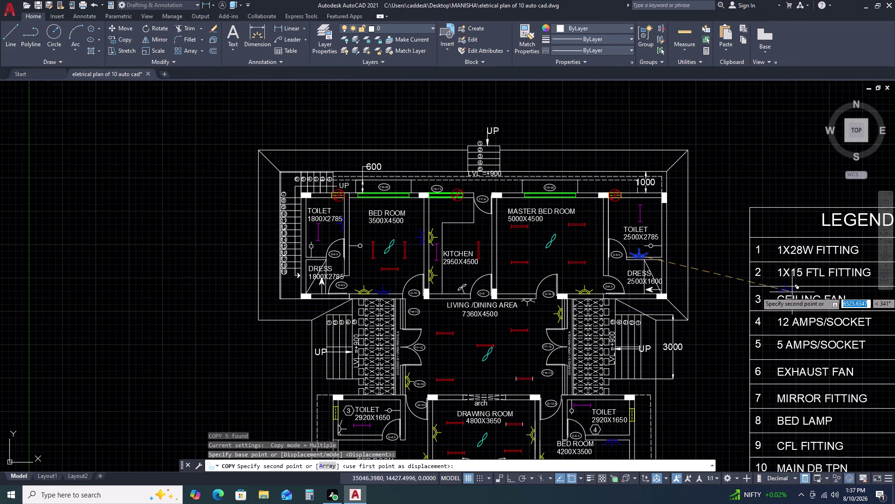
middle_drag(788, 292, 421, 223)
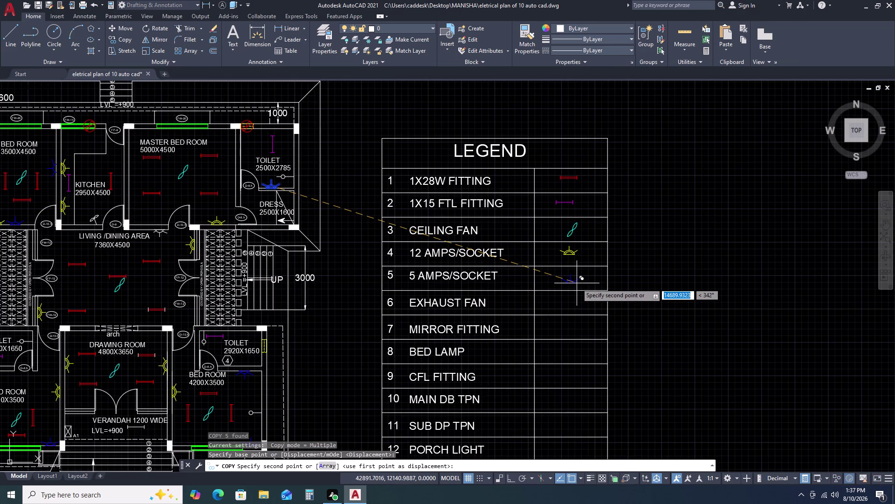
click(577, 283)
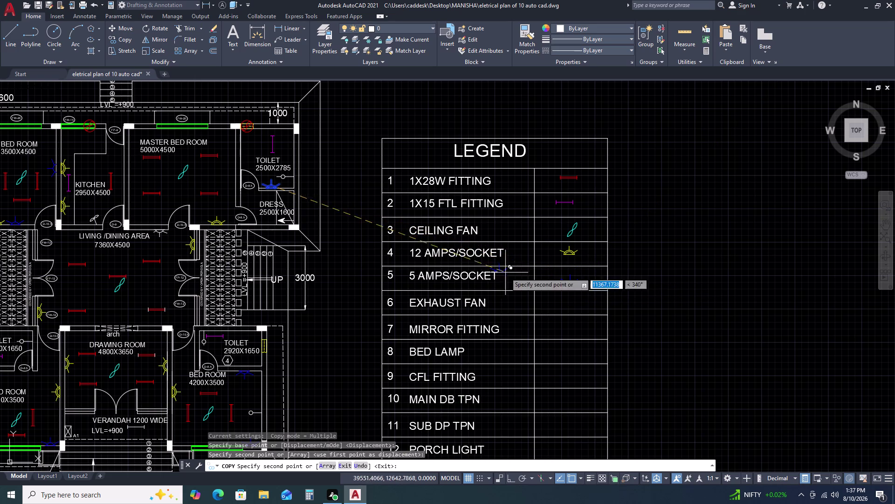
key(Escape)
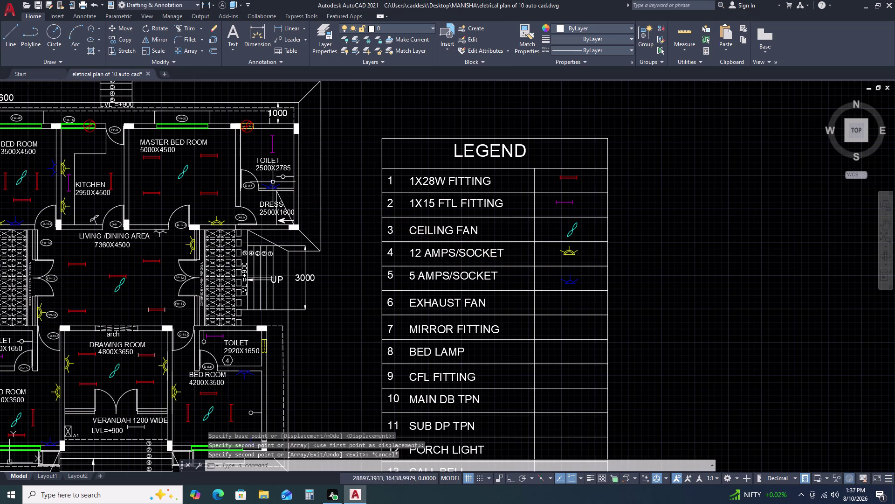
scroll(up, 3)
Window-select the red exhaust fan symbol on the floor plan.
scroll(up, 3)
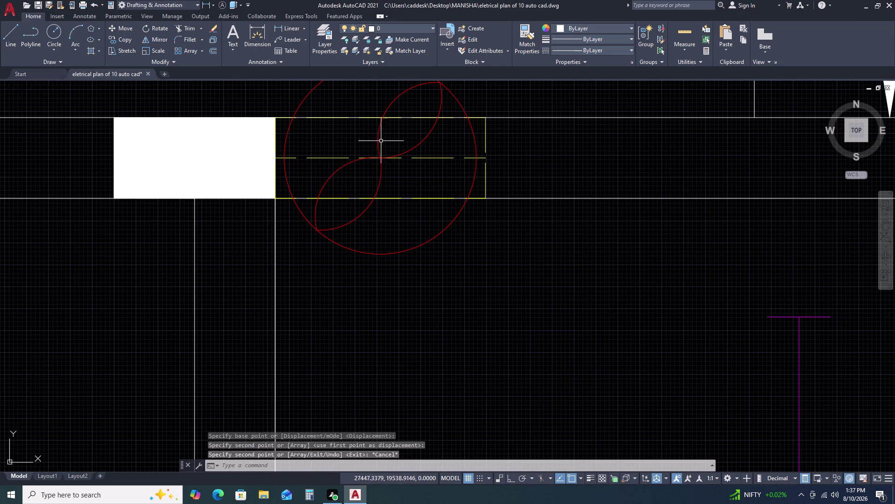
click(385, 138)
click(348, 130)
click(388, 186)
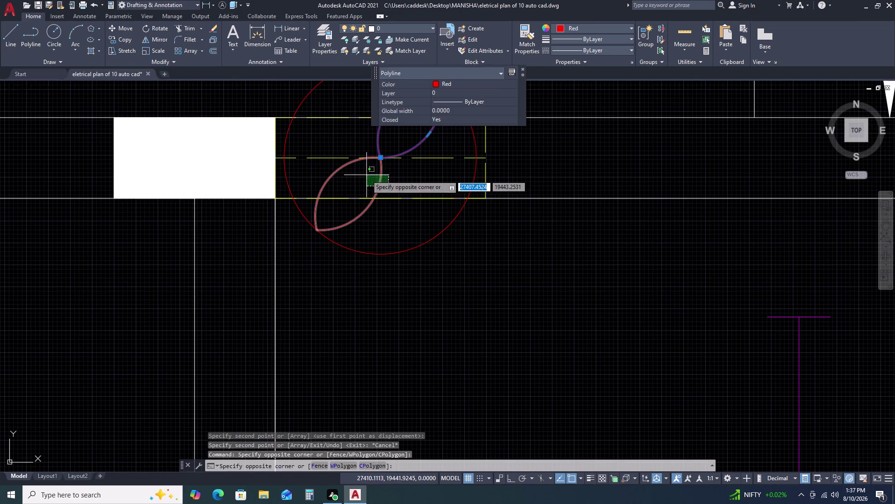
click(367, 174)
drag(425, 269, 416, 256)
click(399, 233)
Copy the red fan symbol into the LEGEND's EXHAUST FAN row 6.
key(c)
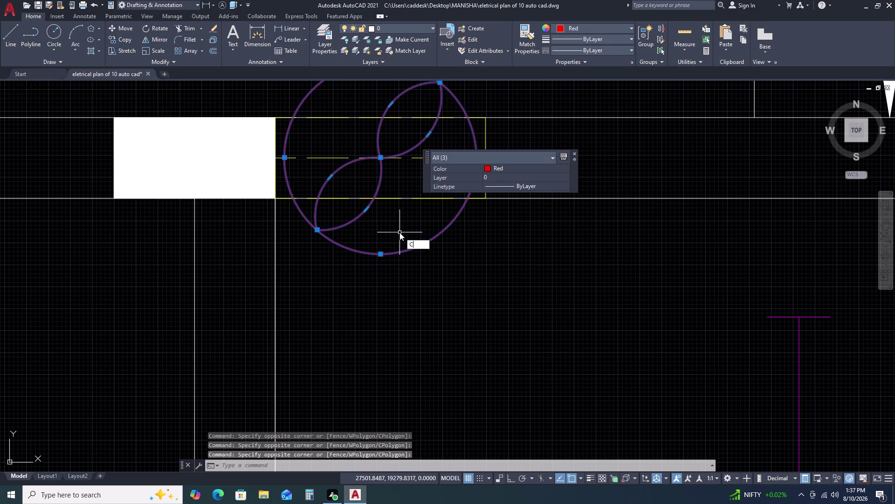
text(O)
key(space)
click(378, 157)
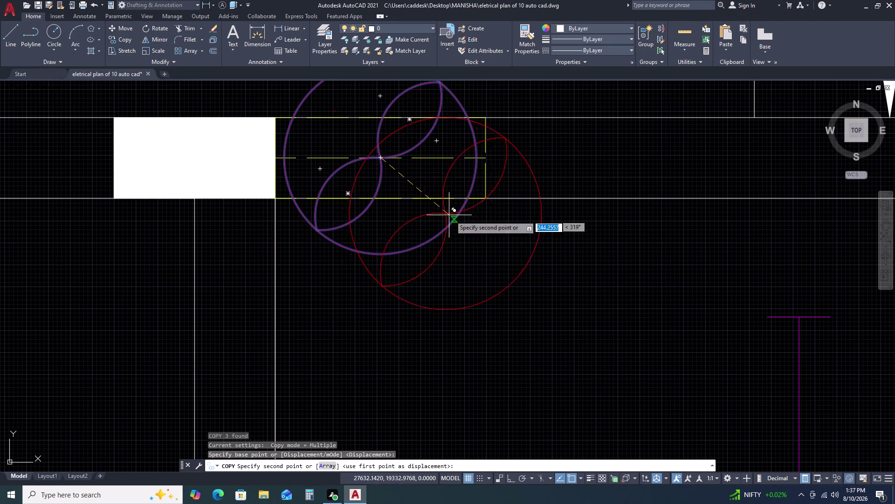
scroll(down, 3)
scroll(down, 3)
scroll(up, 3)
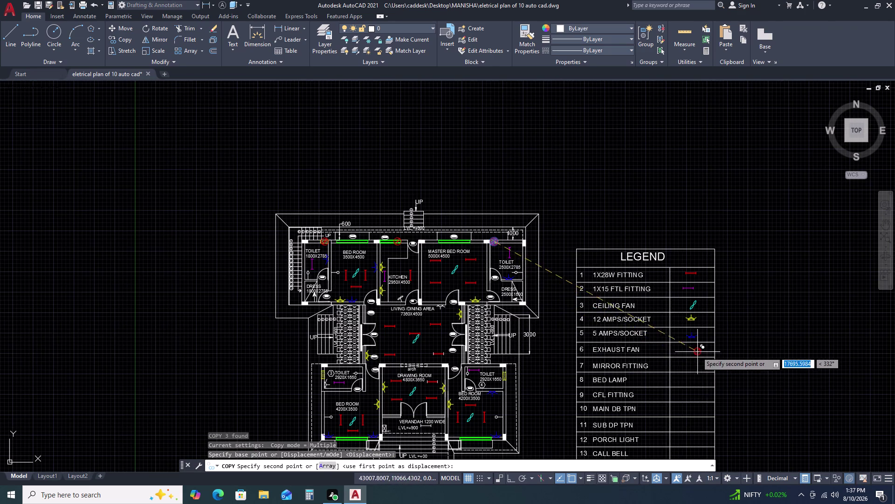
scroll(up, 3)
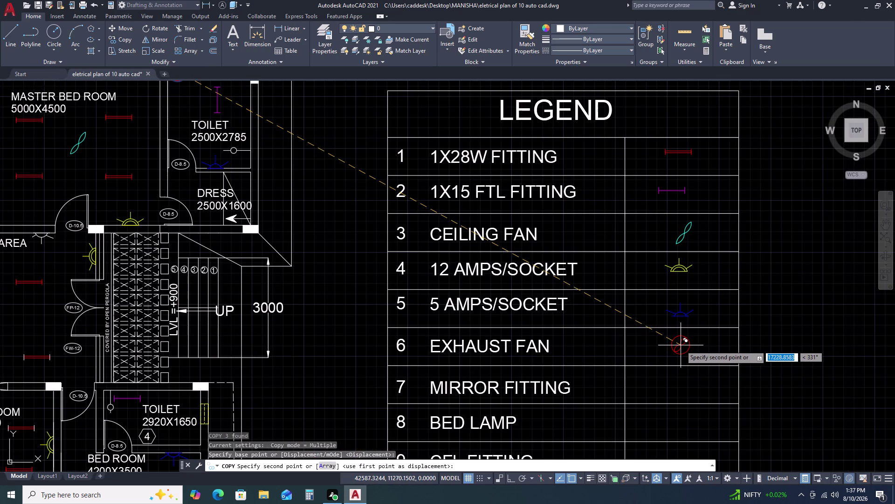
click(681, 345)
key(Escape)
scroll(down, 3)
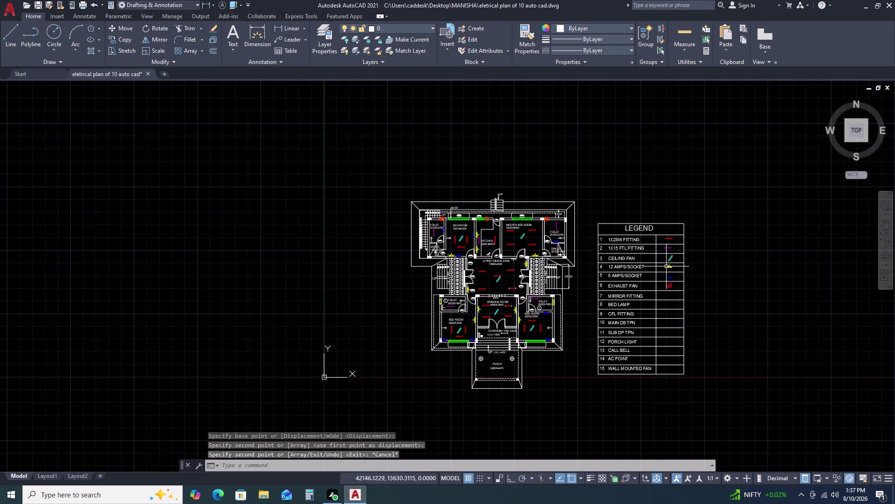
Navigate the plan, selecting the right toilet symbol and then clearing the selection.
scroll(down, 3)
scroll(down, 3)
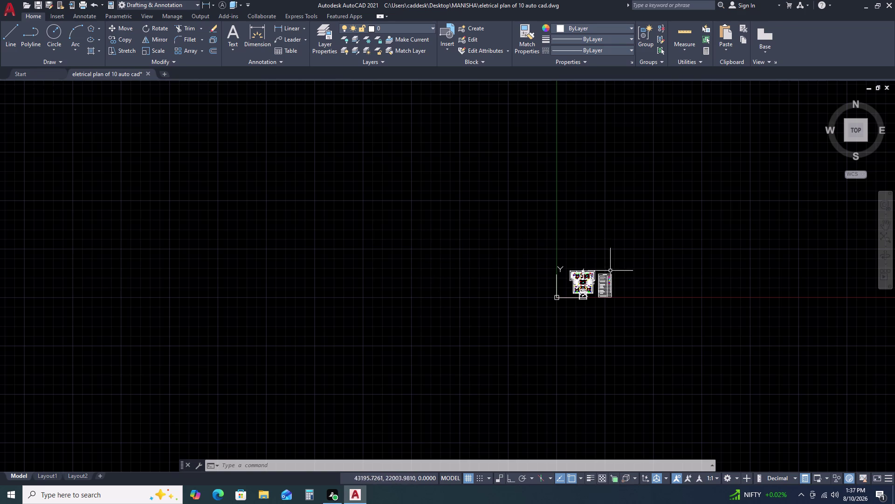
scroll(down, 3)
scroll(up, 3)
scroll(up, 3)
scroll(up, 3)
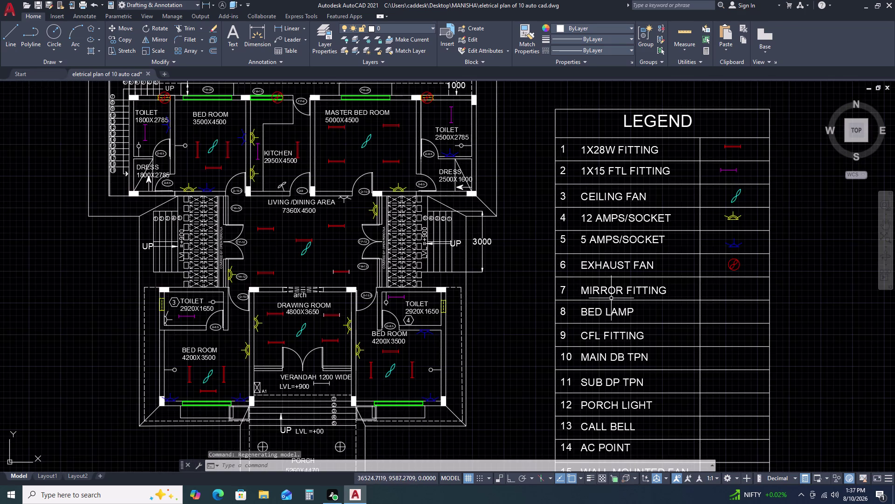
scroll(down, 3)
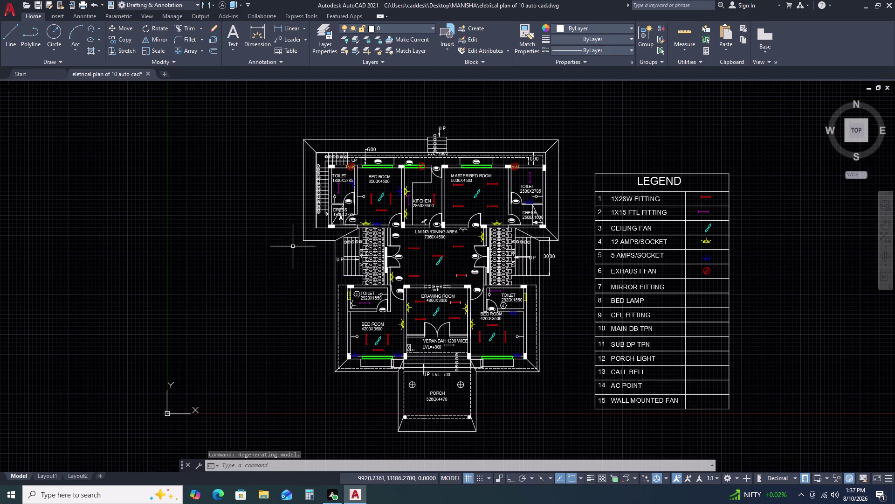
scroll(up, 3)
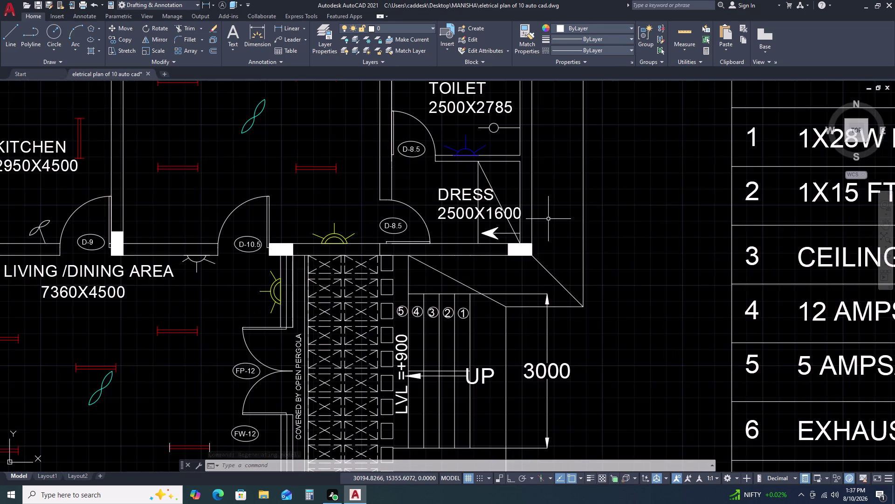
scroll(down, 3)
scroll(up, 3)
scroll(up, 3)
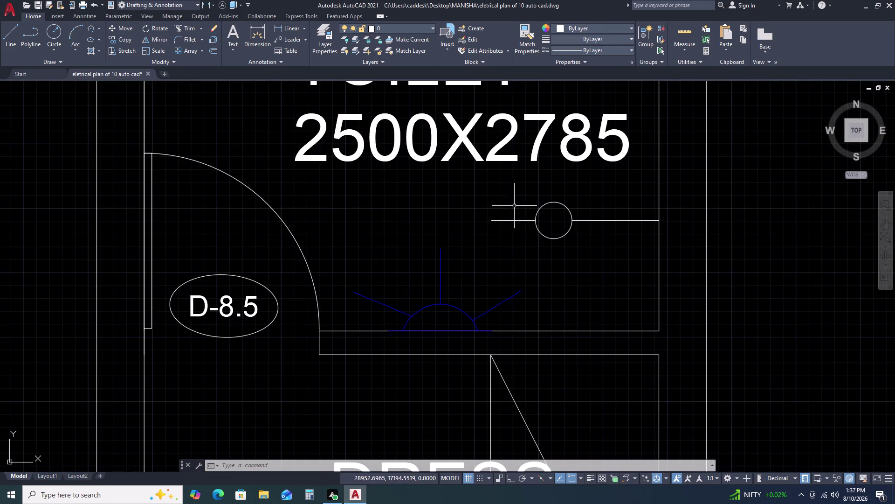
click(463, 192)
click(678, 263)
scroll(down, 3)
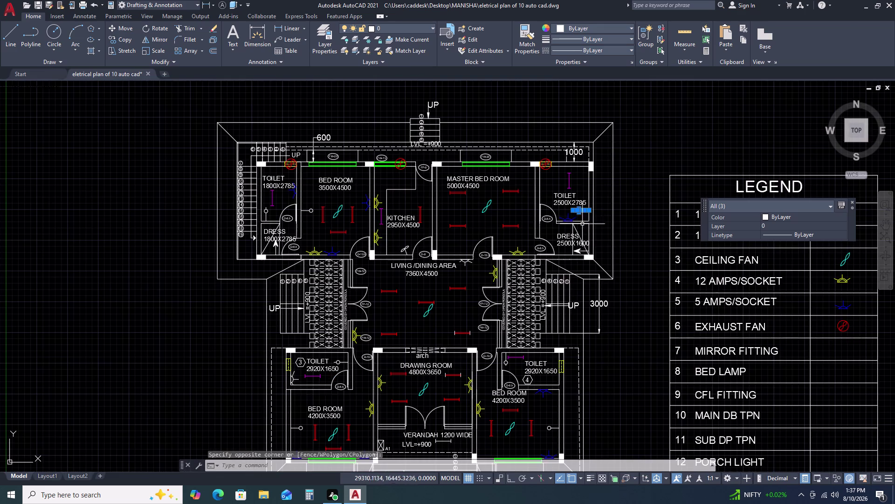
middle_drag(565, 279, 564, 189)
scroll(up, 3)
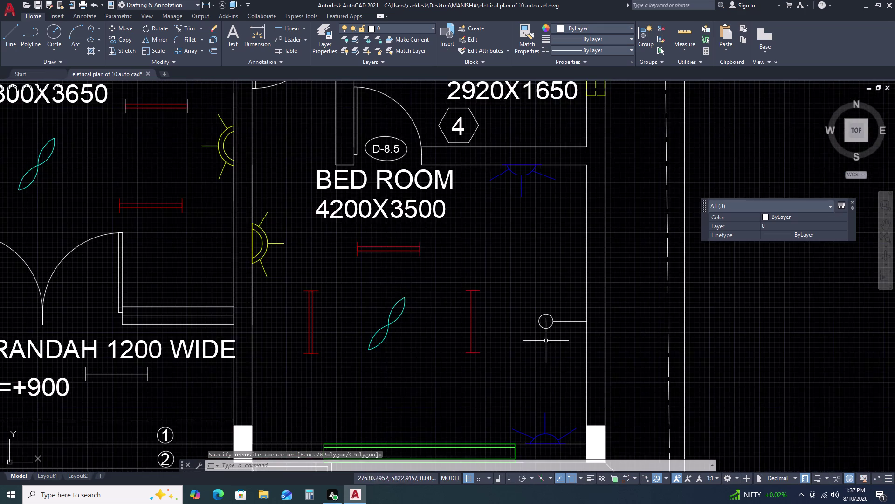
scroll(down, 3)
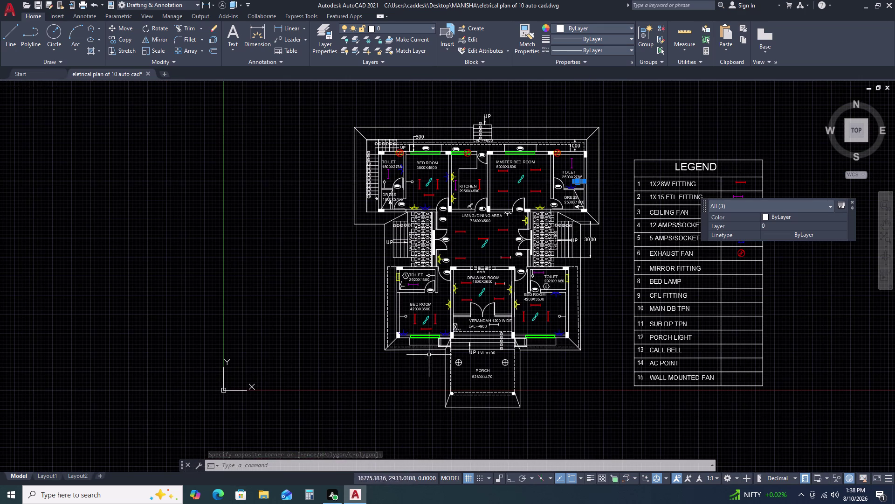
scroll(up, 3)
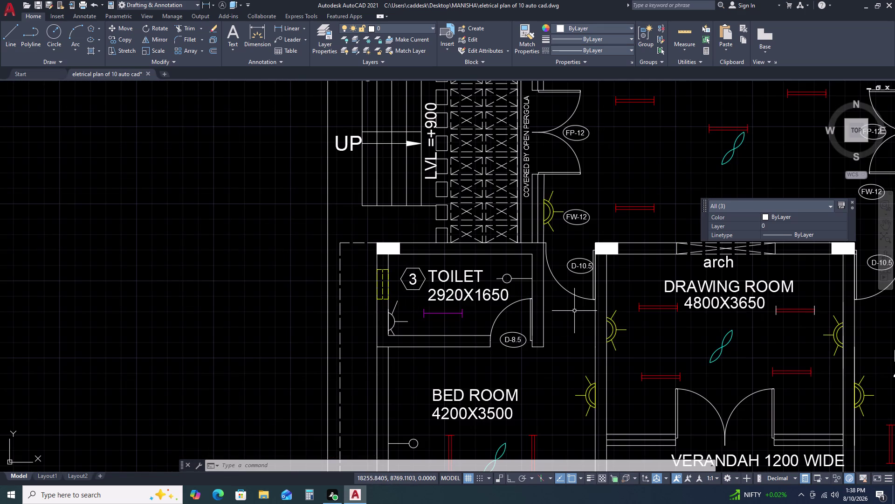
key(Escape)
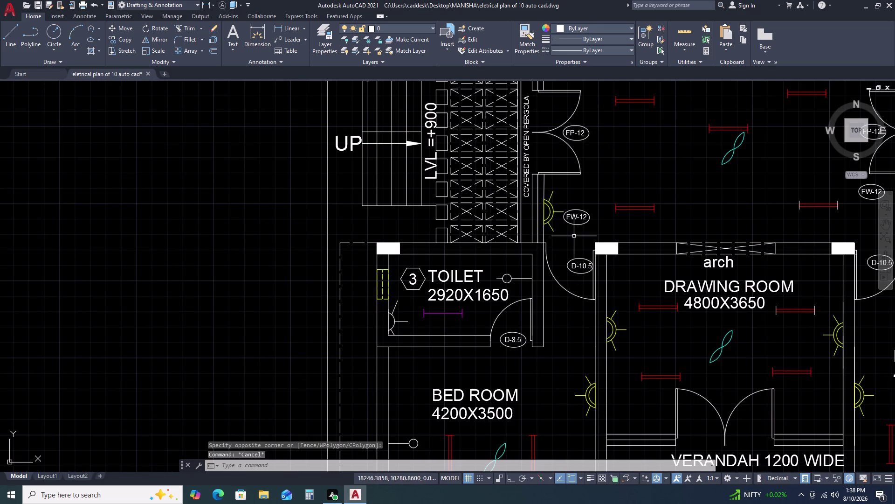
scroll(down, 3)
scroll(up, 3)
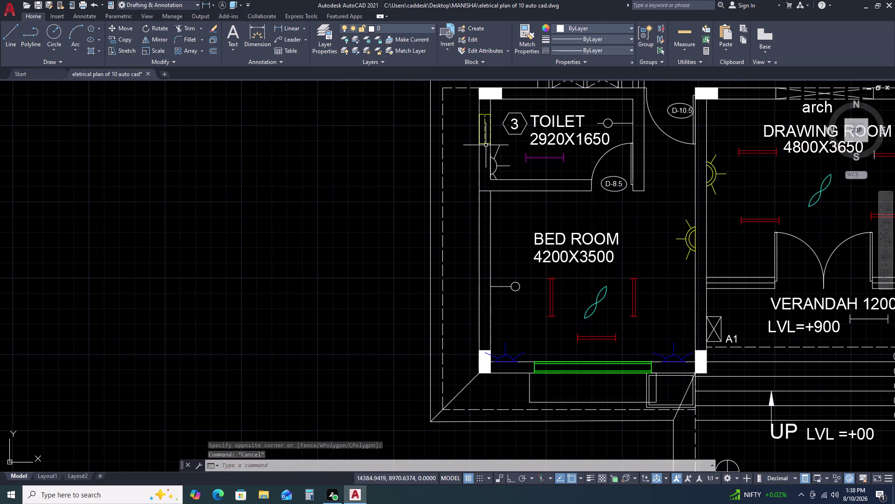
Make the fitting symbol in TOILET 3 blue.
click(486, 145)
click(510, 188)
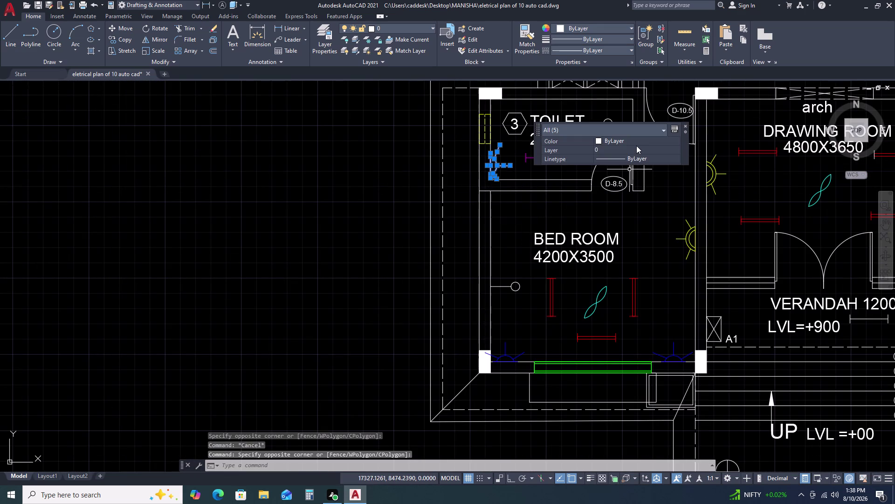
click(636, 145)
click(637, 139)
click(637, 138)
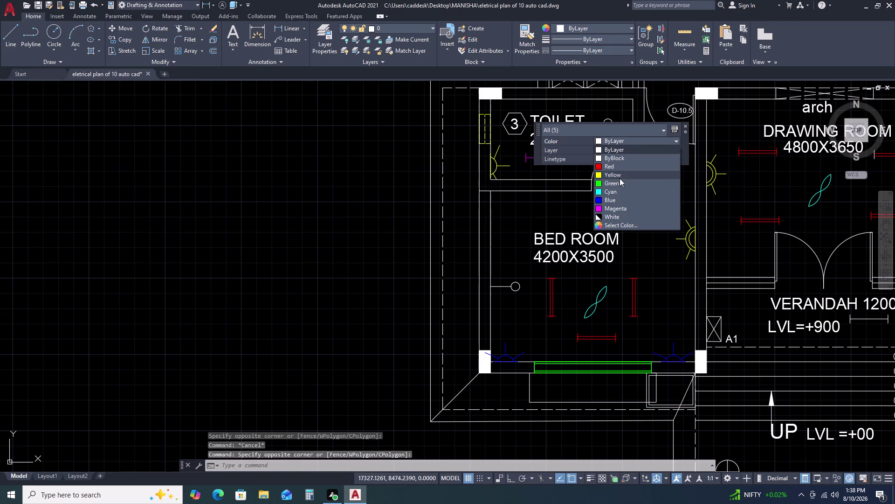
click(614, 199)
key(Escape)
Set the verandah tube-light fitting's colour to Magenta.
scroll(down, 3)
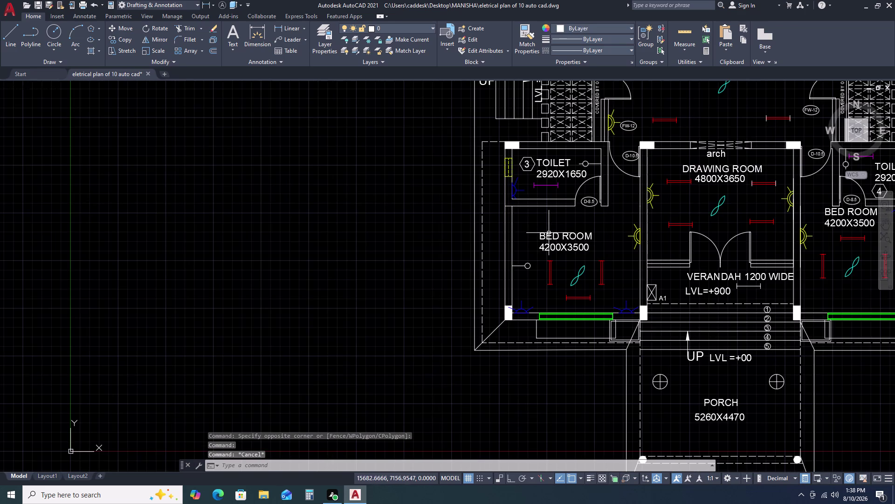
scroll(down, 3)
scroll(up, 3)
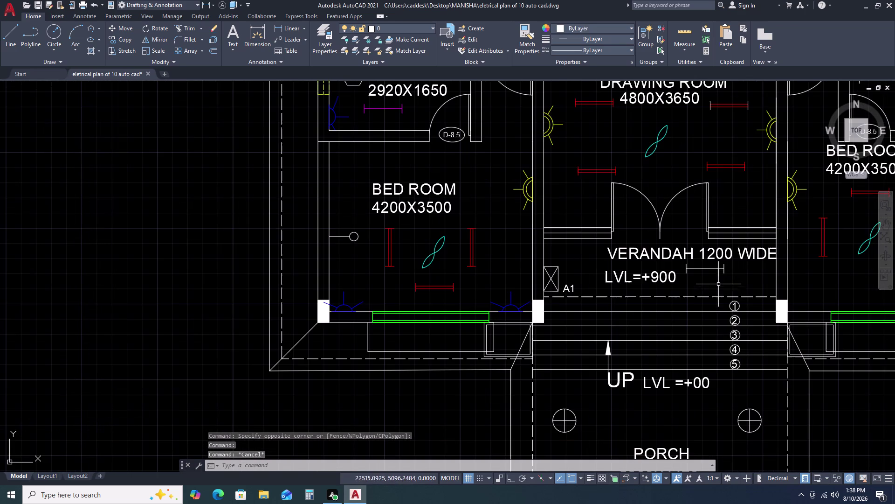
scroll(up, 3)
click(736, 264)
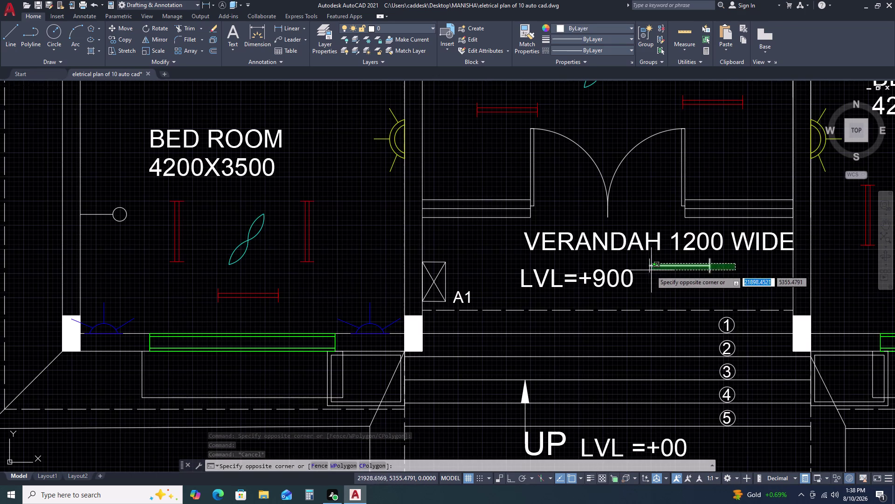
click(650, 270)
middle_drag(690, 289, 603, 311)
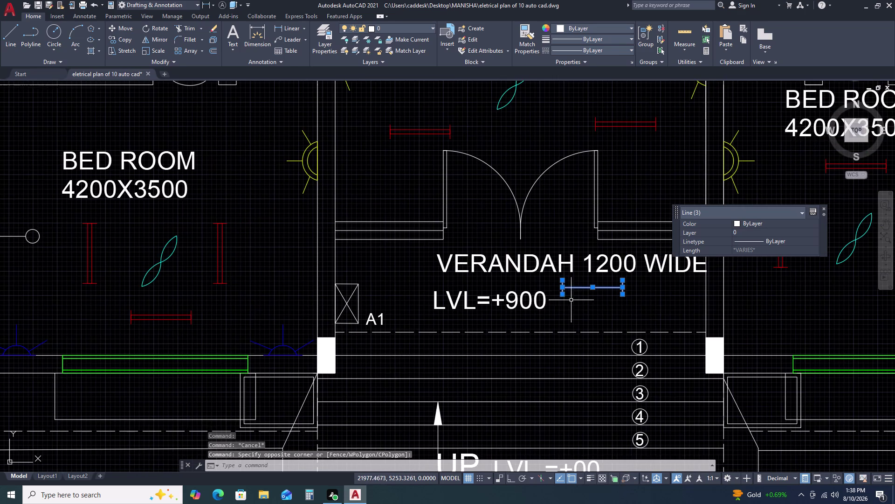
scroll(down, 3)
scroll(down, 3)
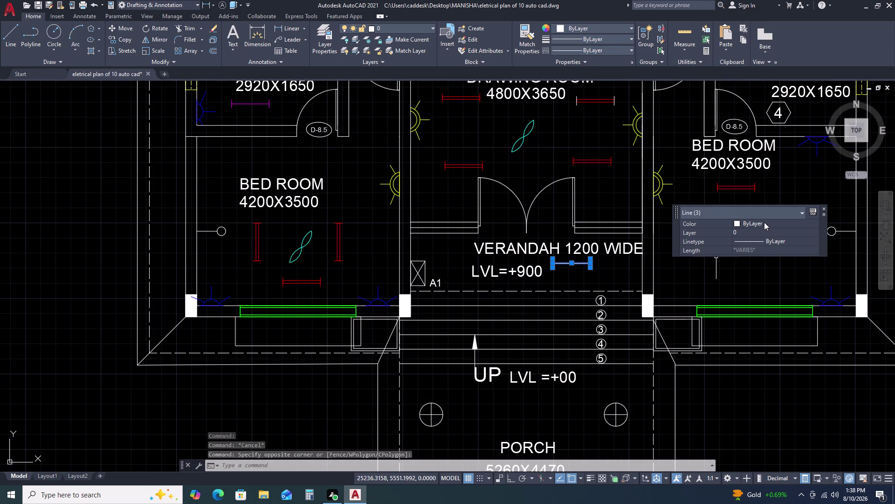
scroll(down, 3)
scroll(down, 3)
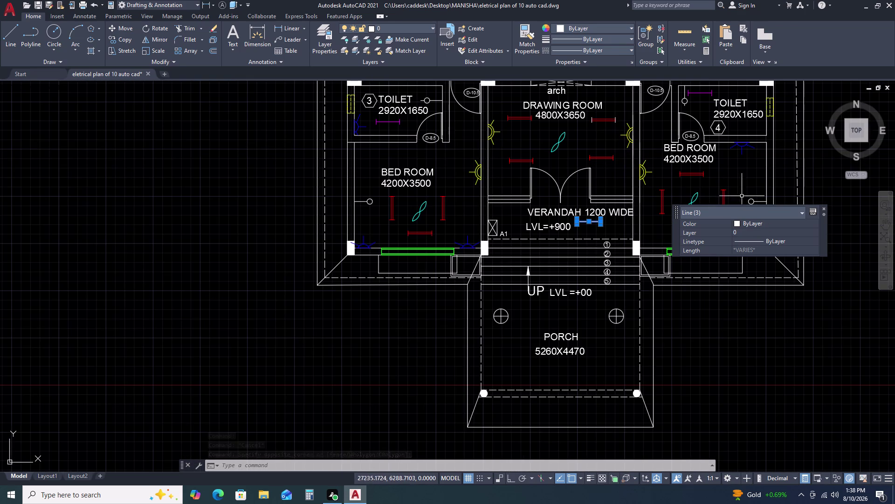
click(756, 222)
click(766, 221)
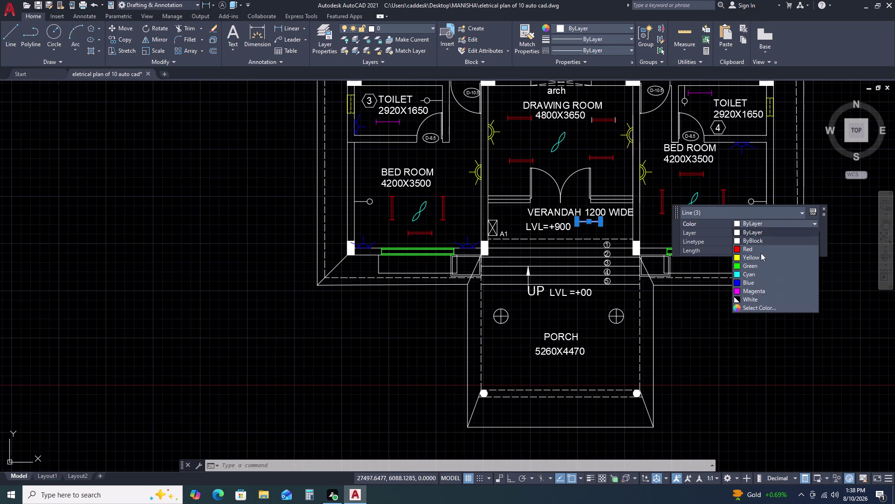
click(754, 290)
key(Escape)
Set the first drawing room tube-light fitting's colour to Red.
scroll(up, 3)
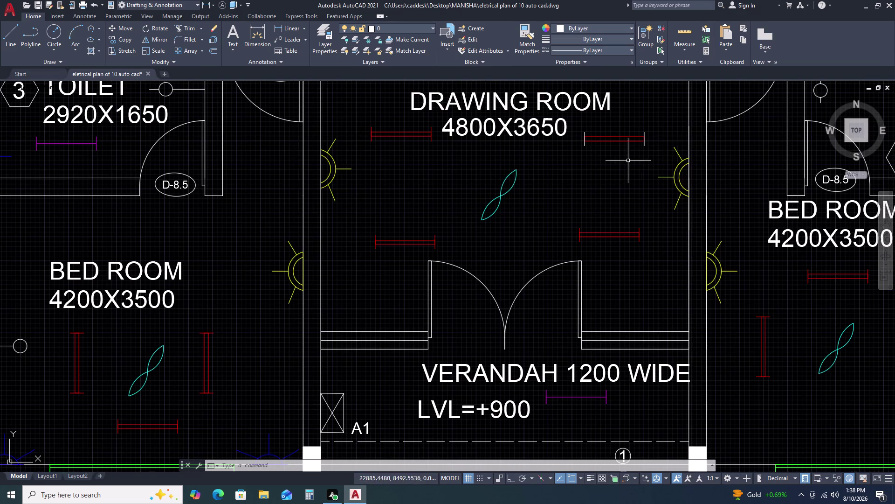
click(664, 141)
click(583, 144)
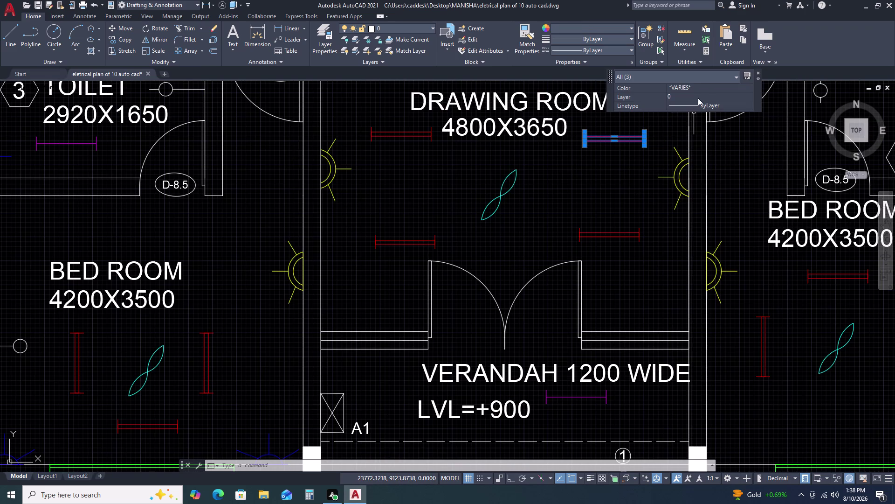
click(702, 86)
click(704, 87)
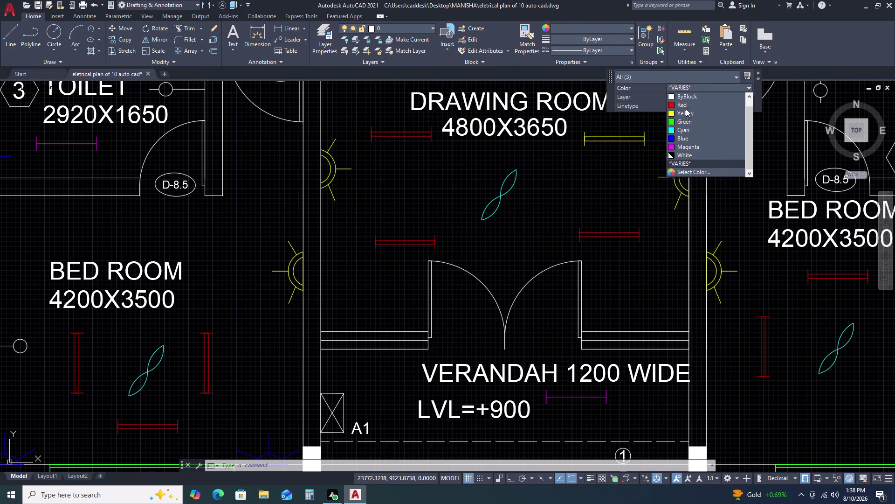
click(686, 109)
key(Escape)
Set the upper drawing room tube-light fitting's colour to Red as well.
scroll(down, 3)
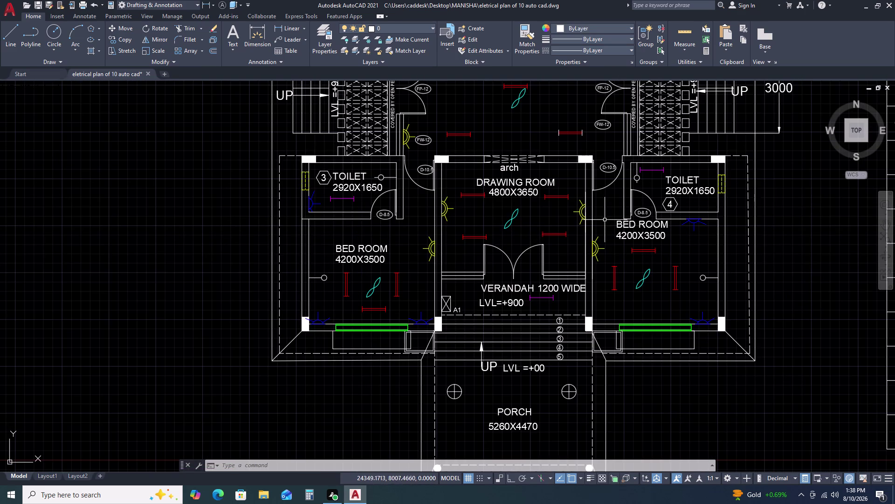
scroll(up, 3)
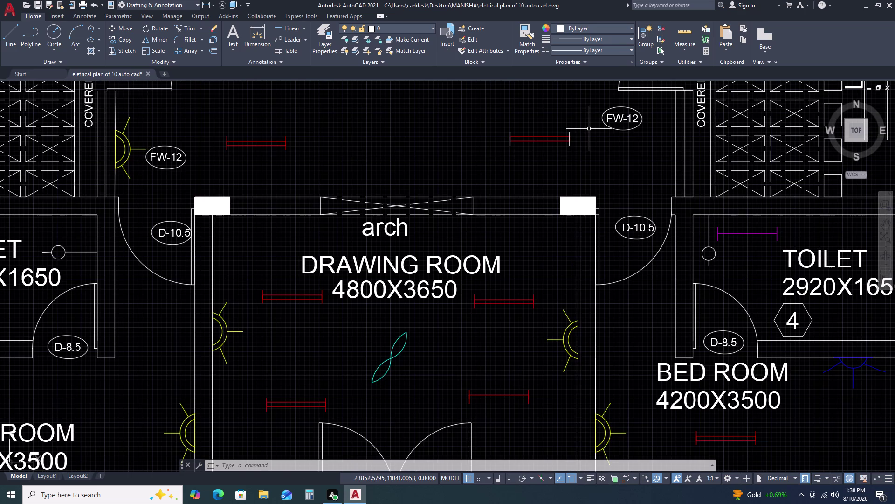
click(589, 128)
click(485, 160)
click(600, 107)
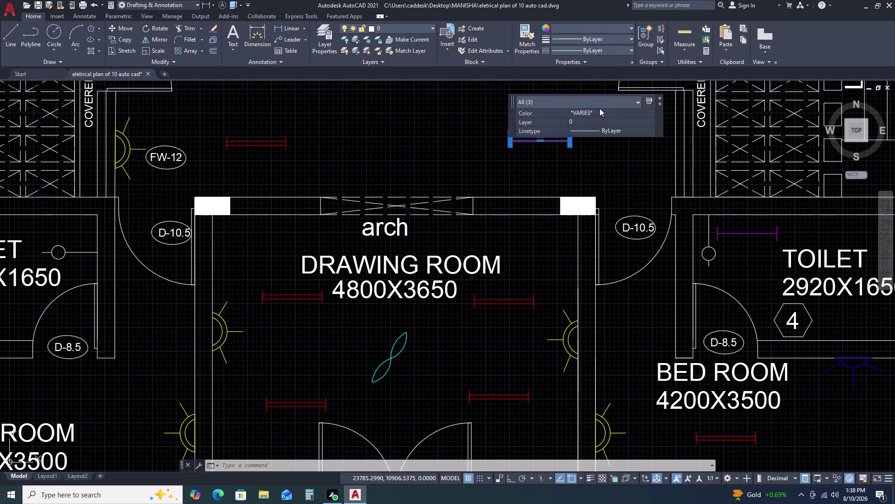
double_click(600, 108)
click(602, 116)
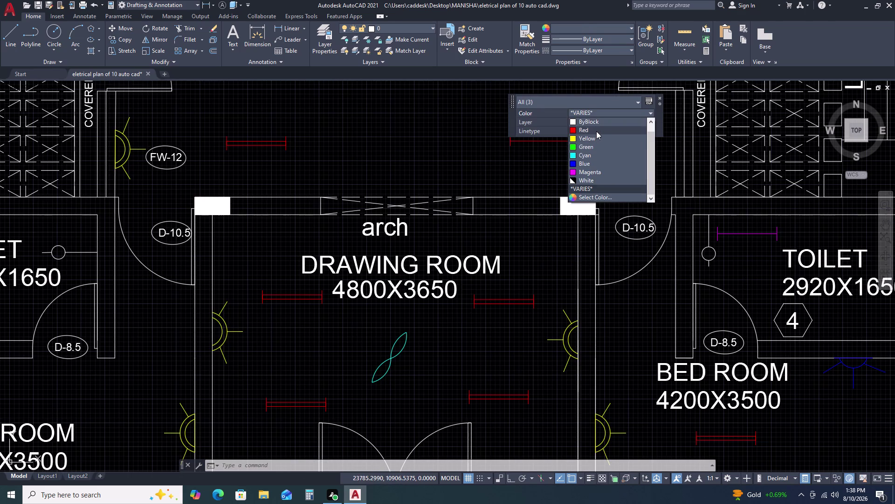
click(597, 131)
key(Escape)
scroll(down, 3)
key(Escape)
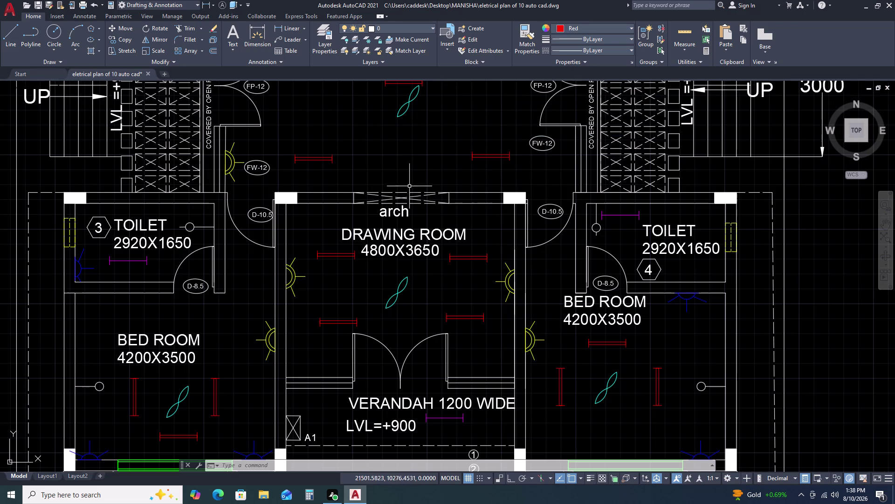
scroll(down, 3)
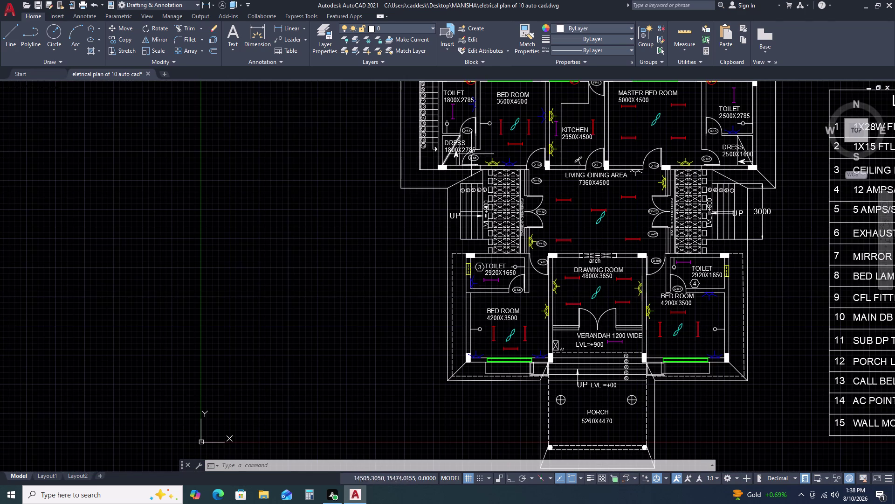
Window-select the circle-and-line fitting in the right toilet.
scroll(up, 3)
scroll(up, 3)
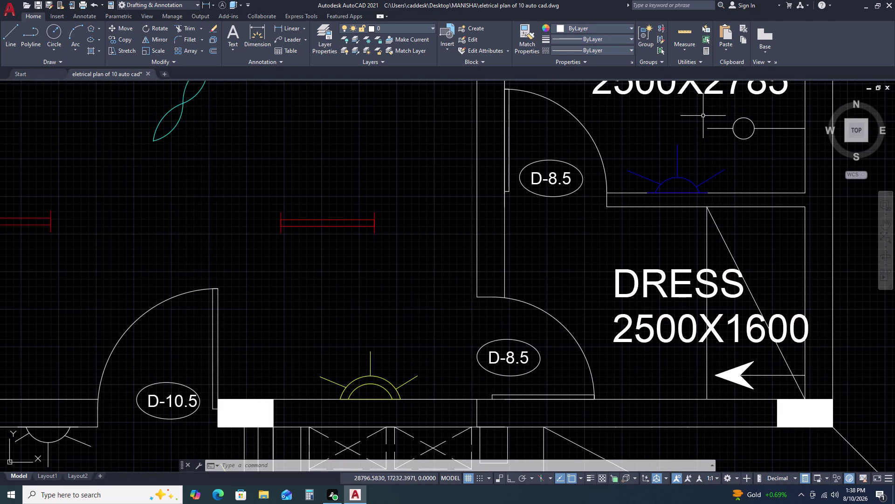
click(702, 114)
click(811, 148)
scroll(down, 3)
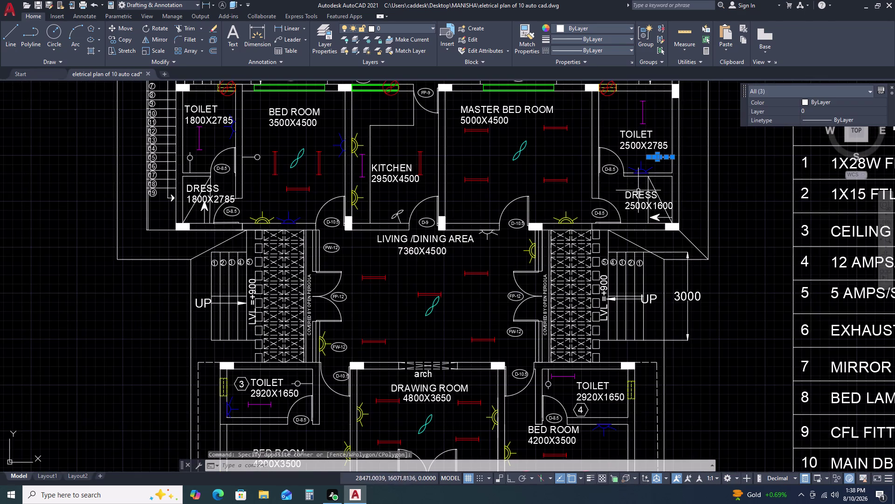
scroll(down, 3)
scroll(up, 3)
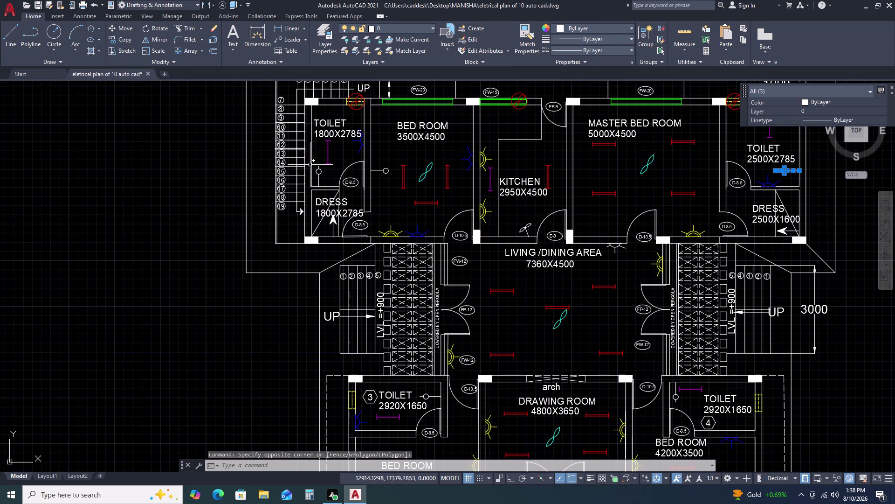
scroll(up, 3)
Add the left and lower-left toilet fittings to the selection.
click(318, 152)
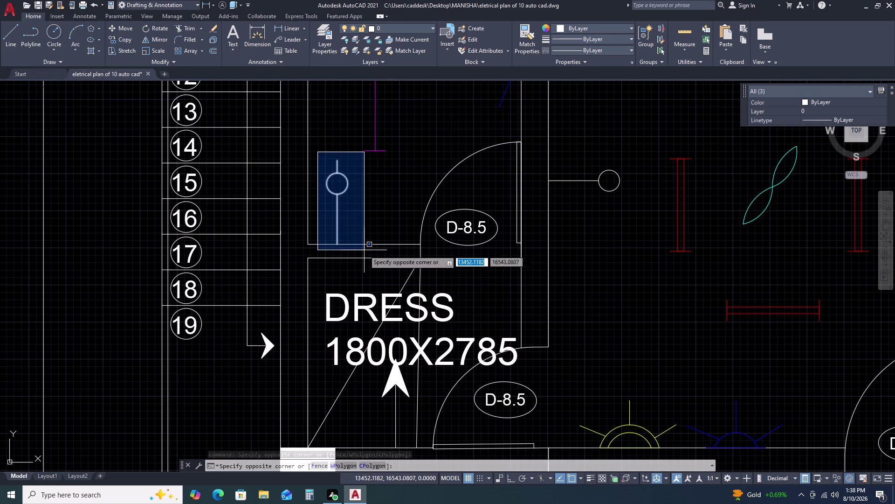
click(364, 250)
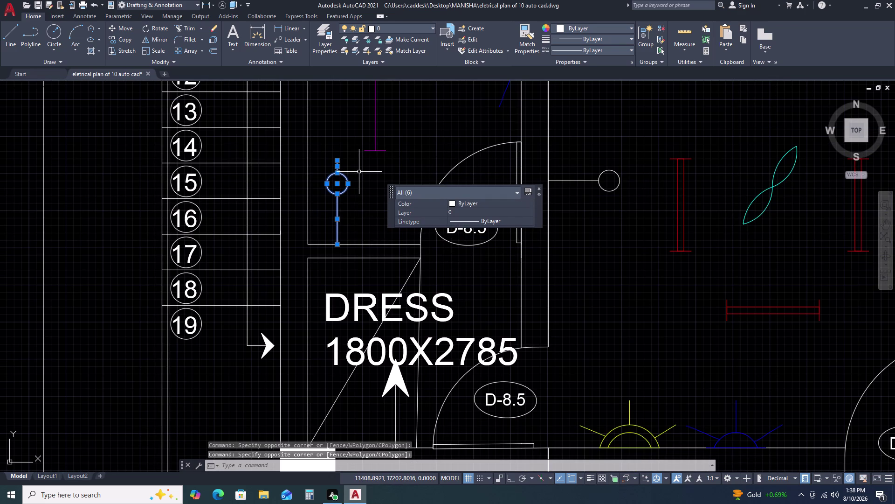
scroll(down, 3)
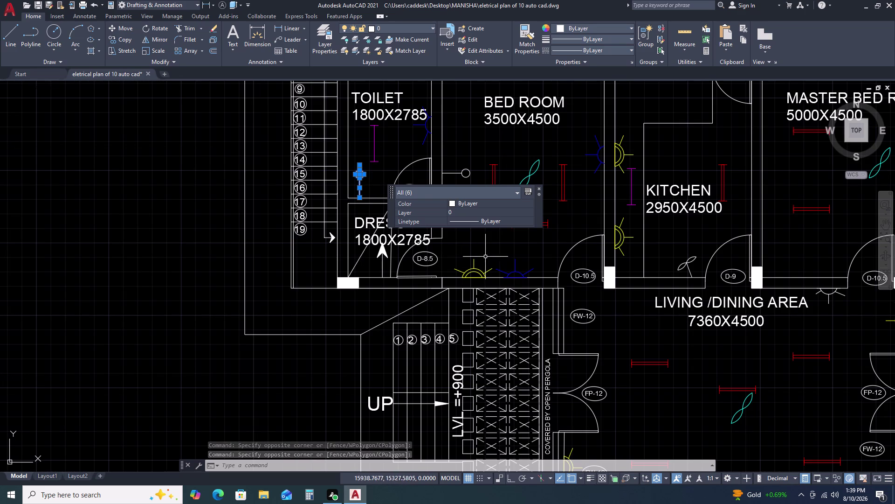
scroll(down, 3)
scroll(down, 3)
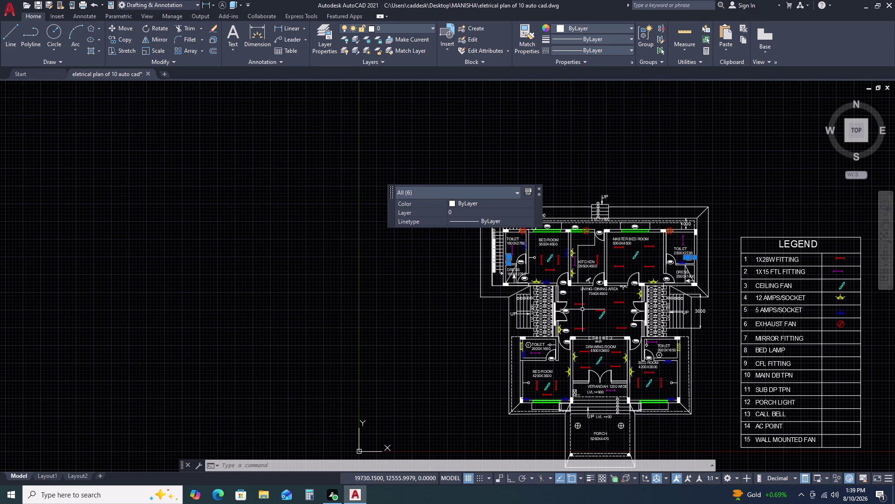
scroll(up, 3)
click(506, 280)
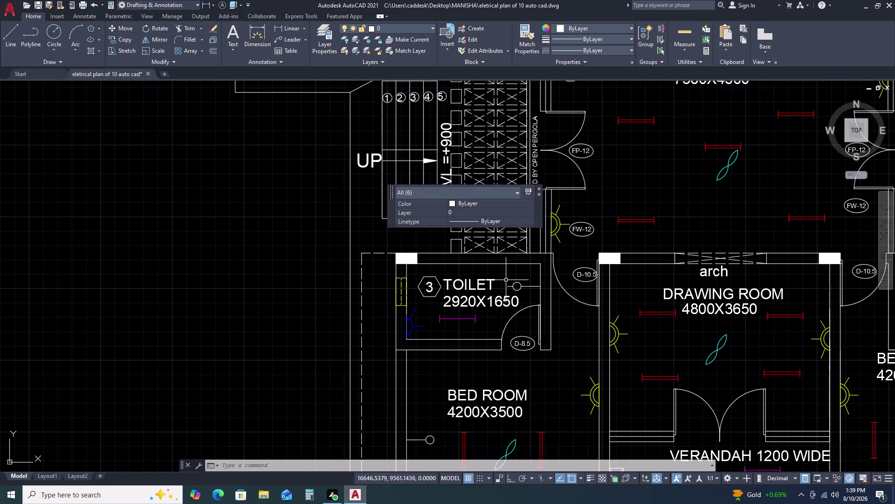
click(543, 296)
scroll(down, 3)
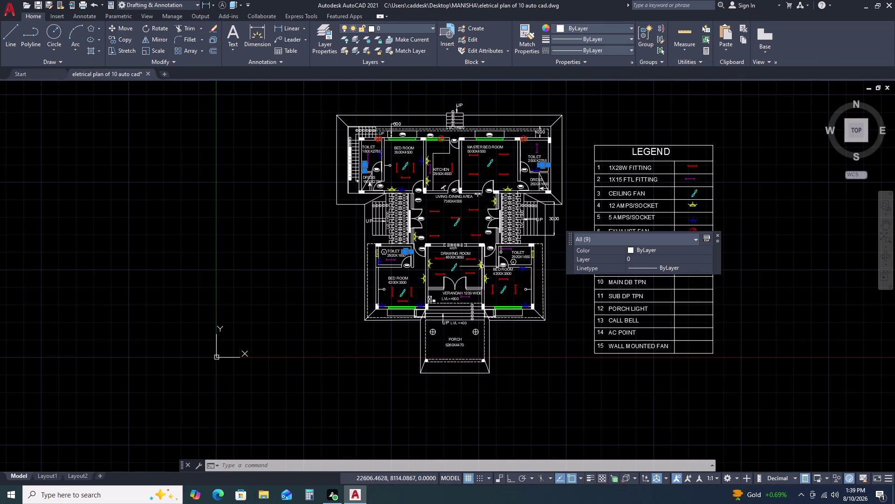
Try index colour 248, then give the toilet fittings pink index colour 231.
double_click(691, 251)
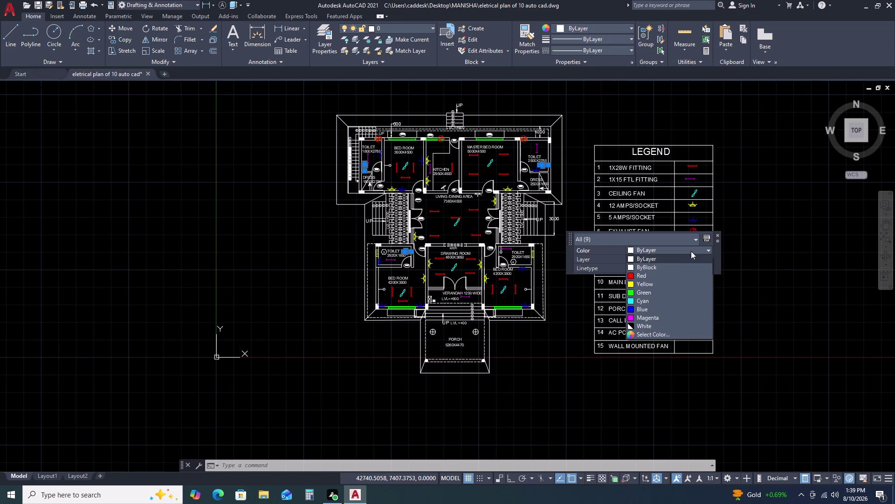
click(662, 334)
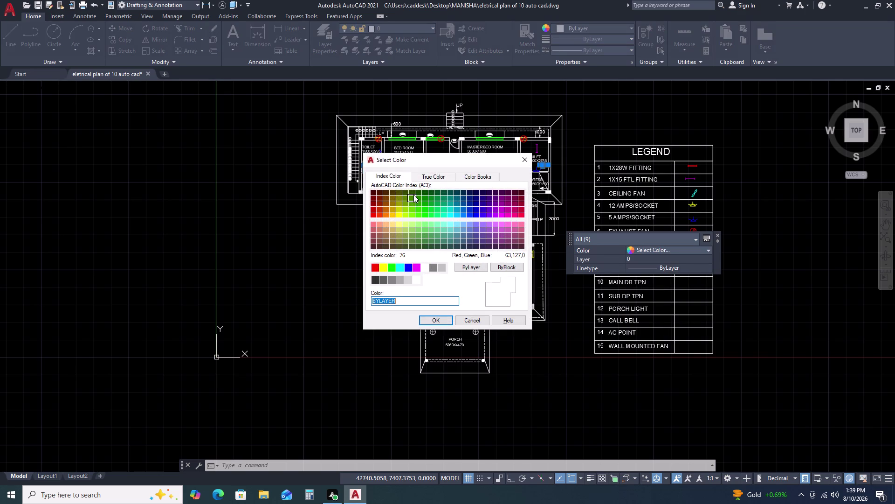
double_click(522, 192)
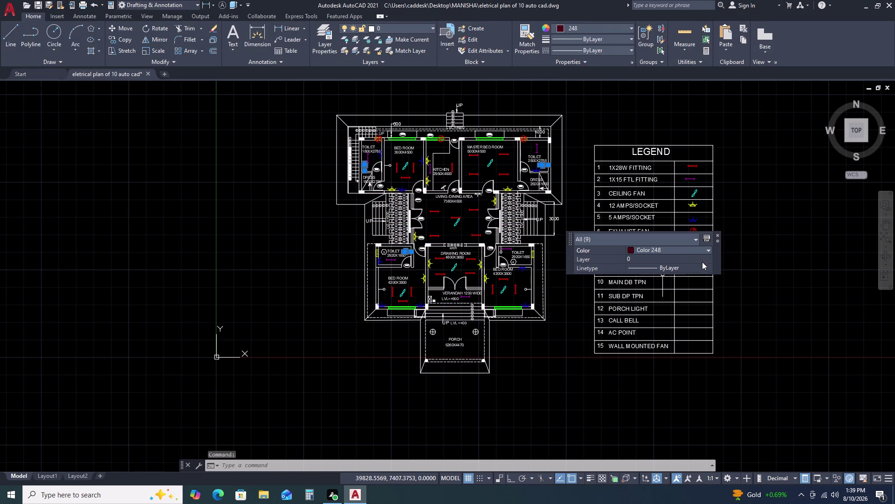
click(670, 250)
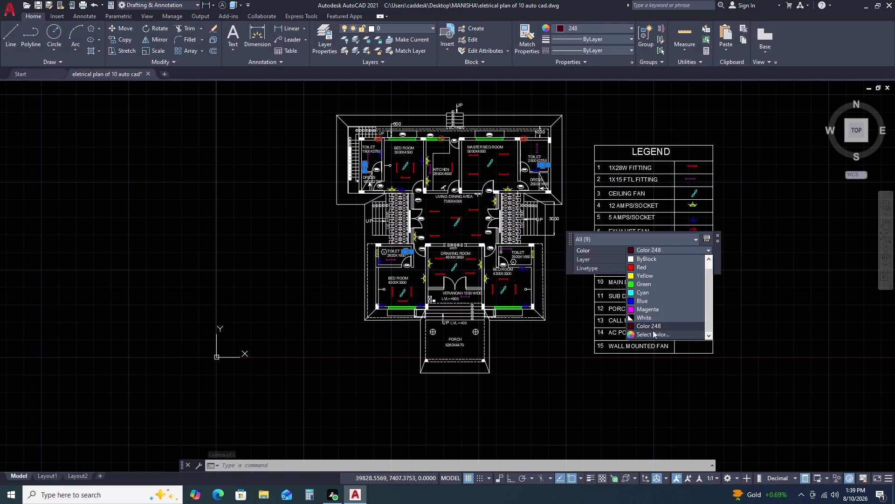
click(653, 333)
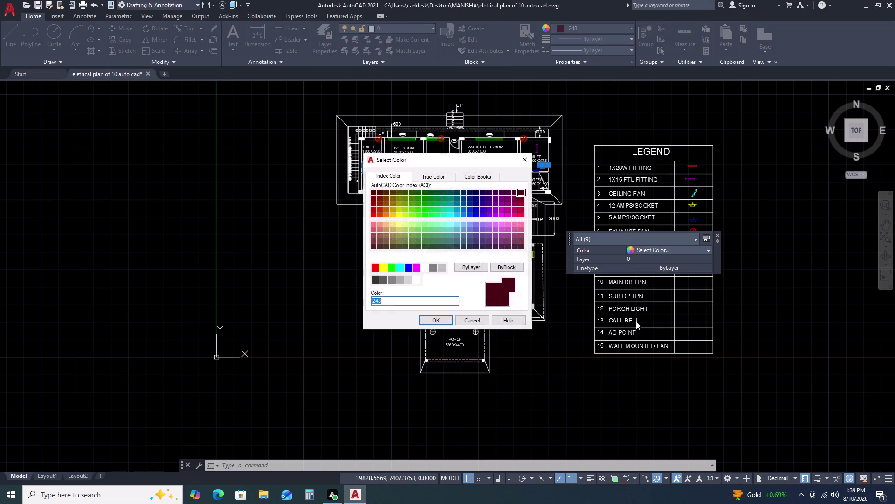
click(515, 225)
click(437, 319)
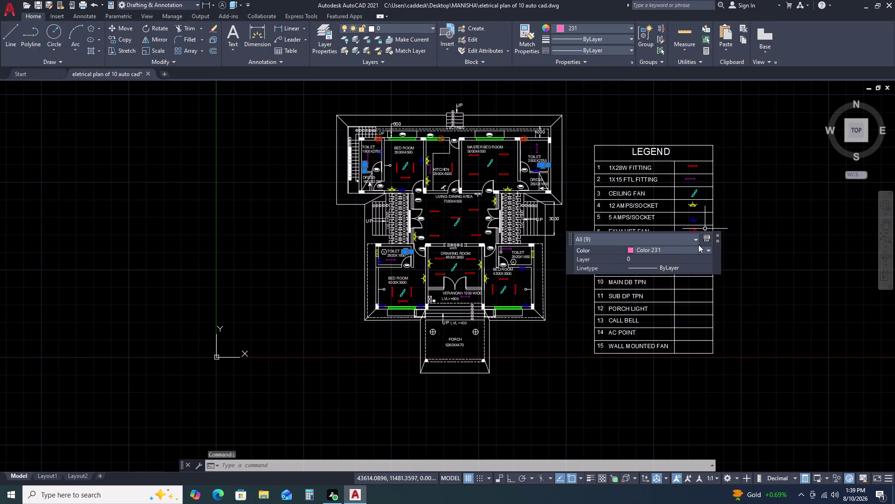
click(718, 236)
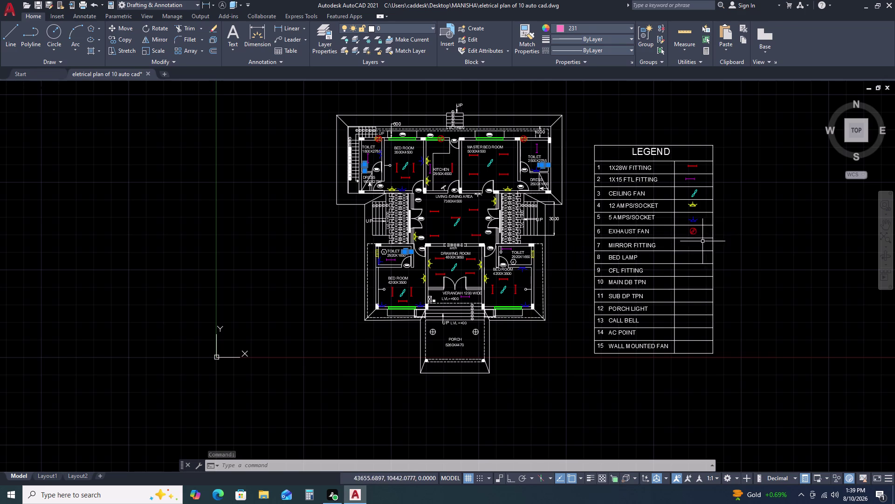
Select the right toilet's mirror fitting to check its pink colour.
key(Escape)
scroll(up, 3)
scroll(up, 3)
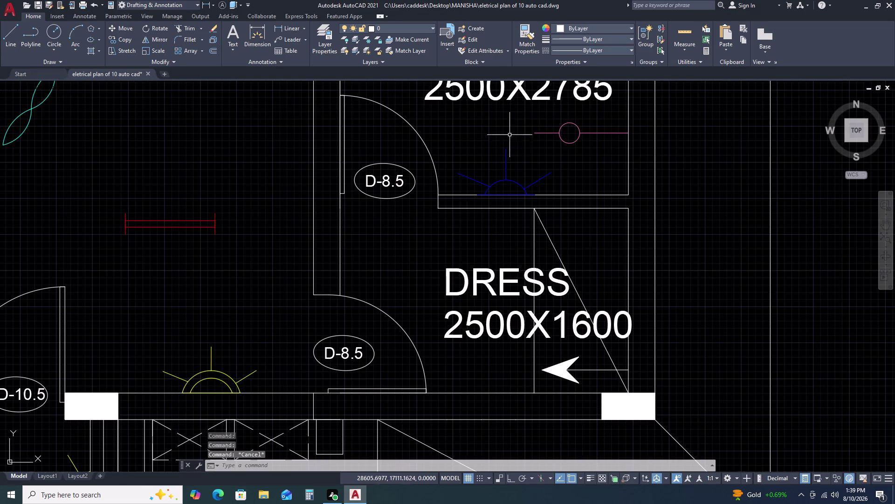
click(525, 116)
click(647, 143)
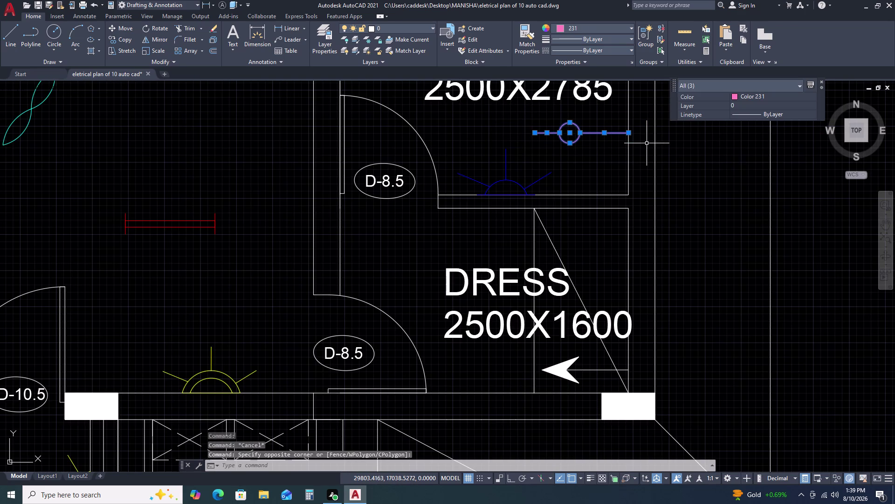
Copy the mirror fitting symbol into the MIRROR FITTING row of the LEGEND.
key(c)
key(o)
key(space)
click(620, 142)
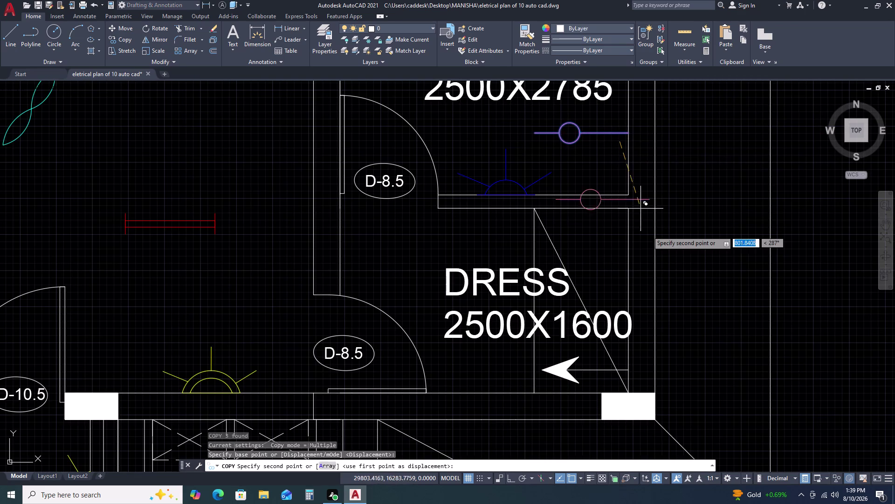
scroll(down, 3)
middle_drag(831, 322, 699, 277)
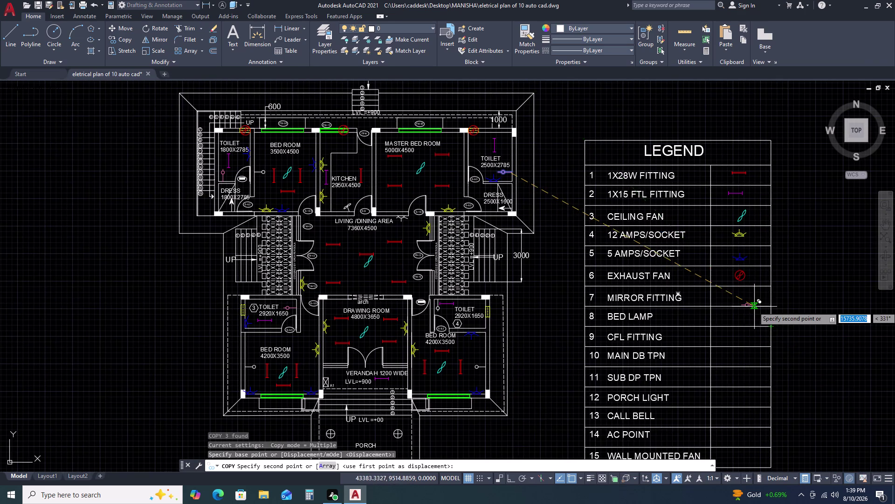
scroll(up, 3)
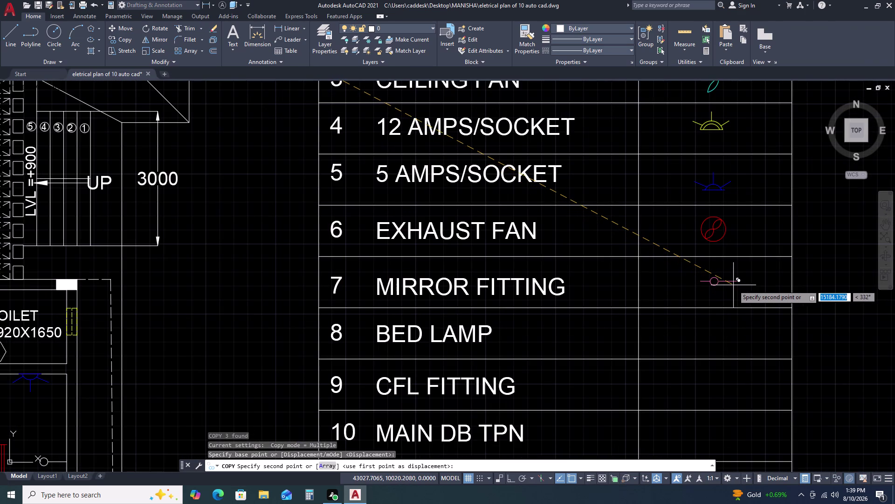
click(734, 285)
key(Escape)
scroll(down, 3)
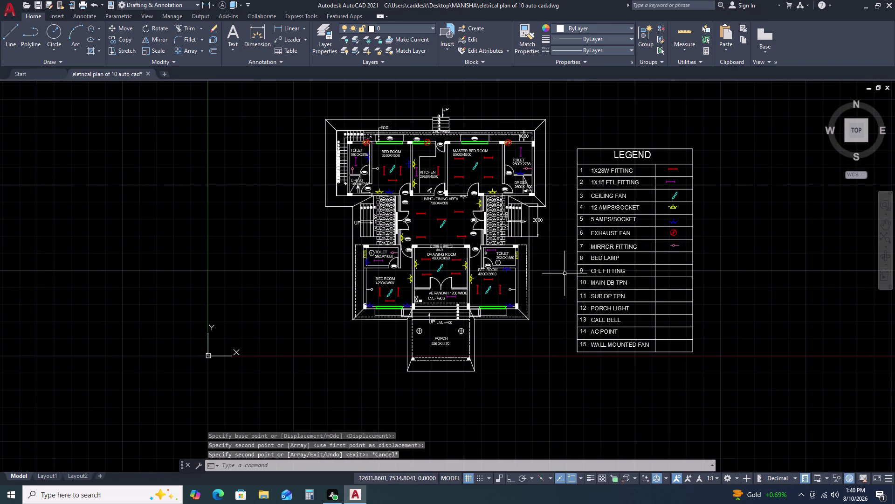
scroll(up, 3)
scroll(down, 3)
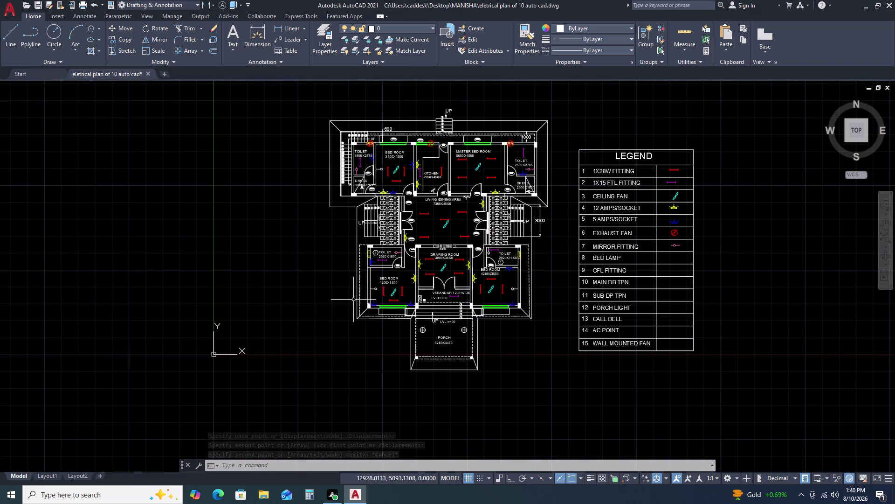
Window-select the symbols in the upper-left and lower-left bedrooms.
scroll(up, 3)
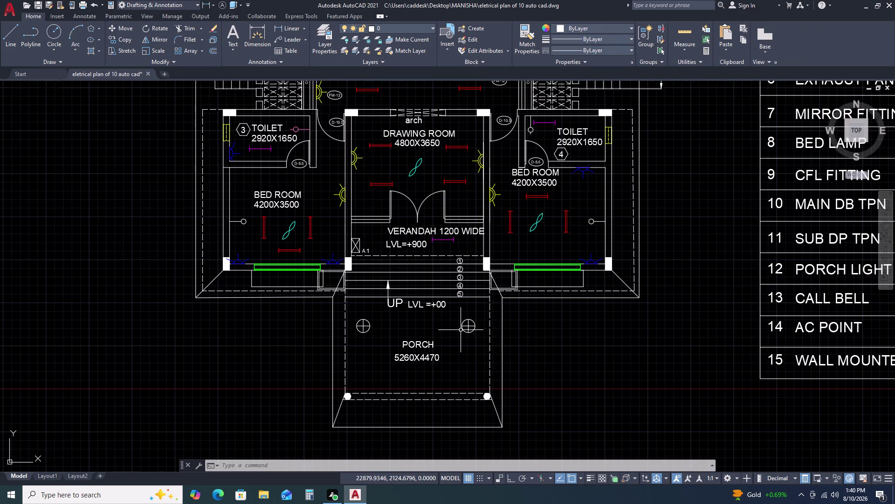
scroll(down, 3)
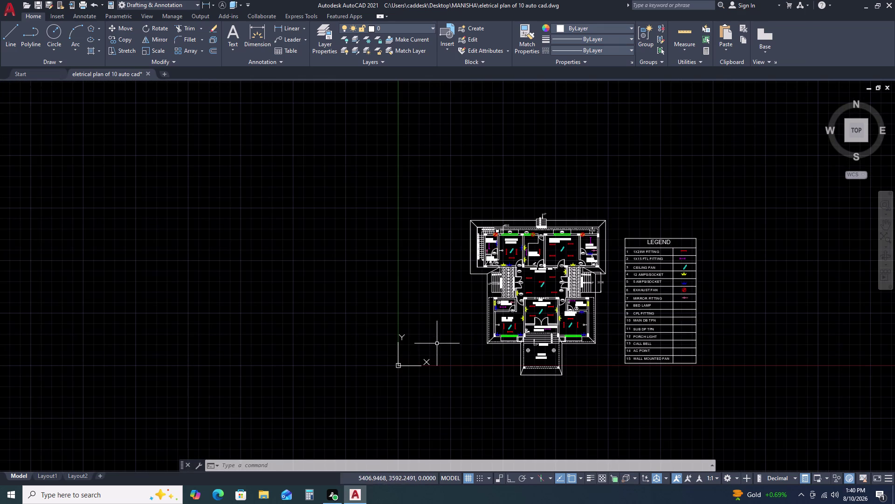
scroll(up, 3)
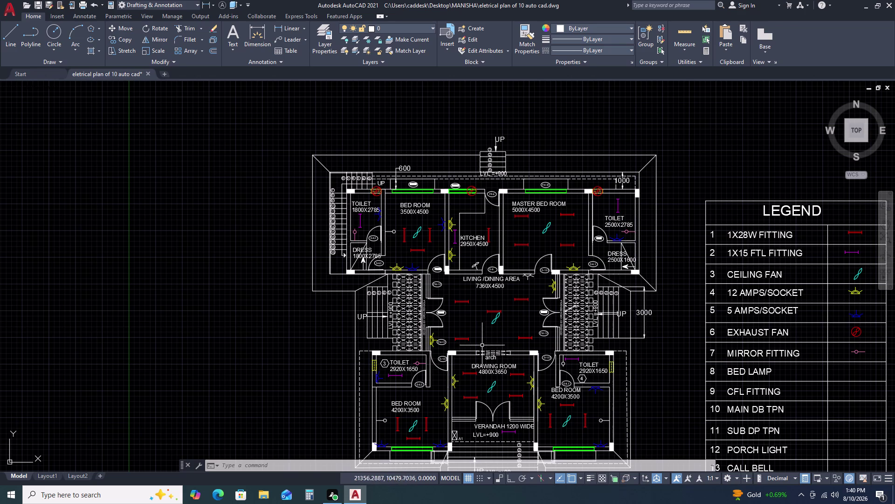
scroll(up, 3)
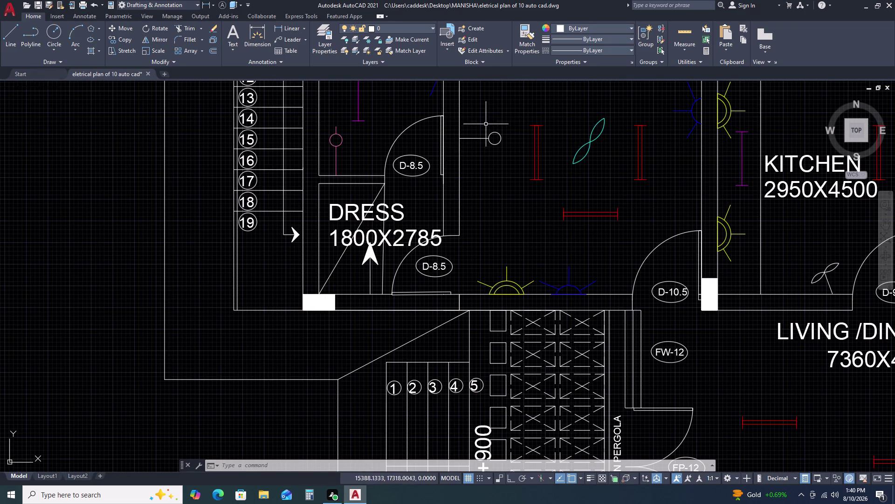
click(455, 109)
click(515, 175)
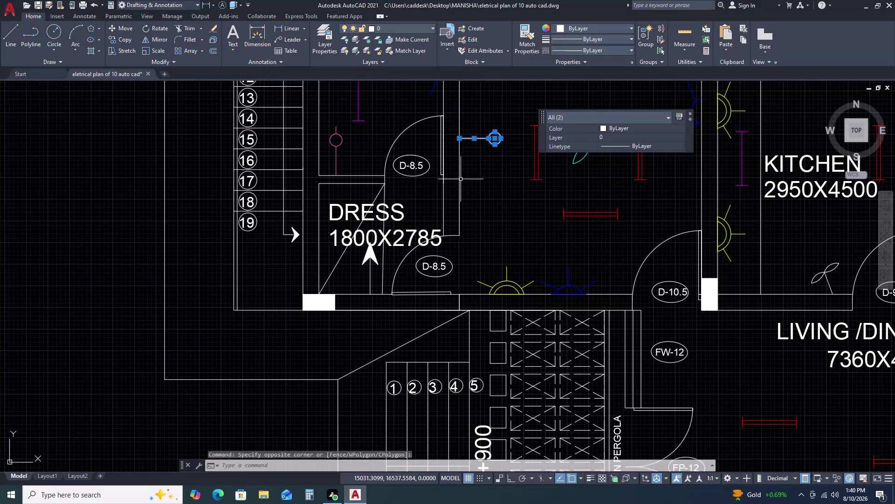
scroll(down, 3)
scroll(up, 3)
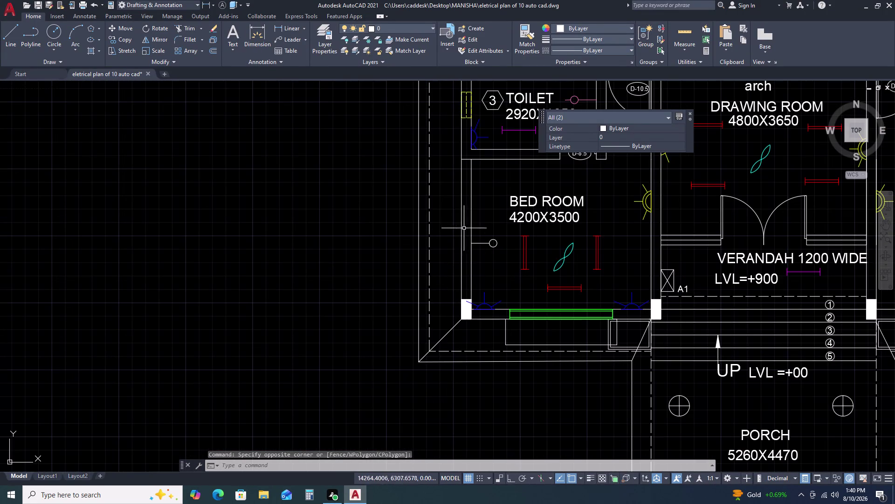
click(468, 217)
click(508, 255)
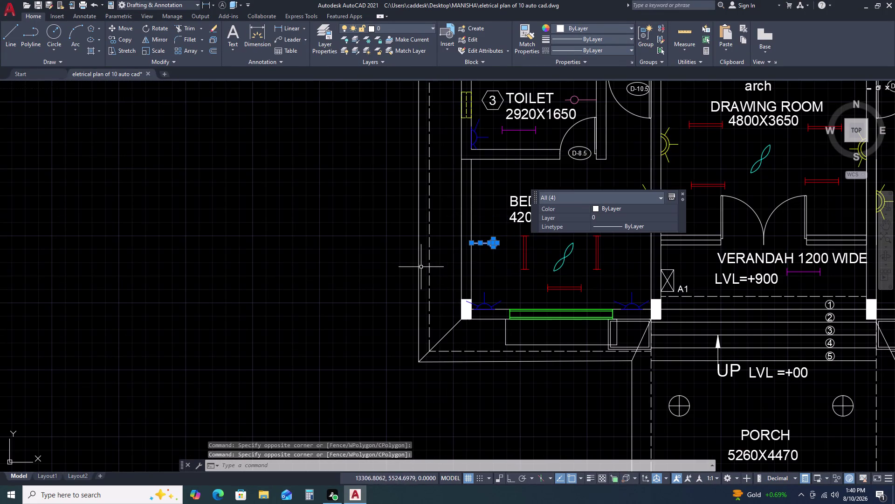
Add the lower-right bedroom symbol and bring up the Color list.
scroll(down, 3)
scroll(down, 3)
scroll(up, 3)
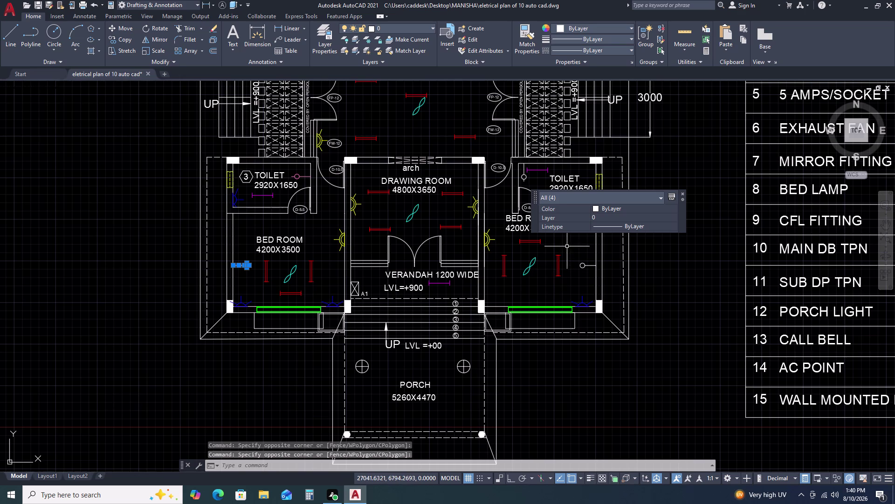
click(573, 256)
click(600, 278)
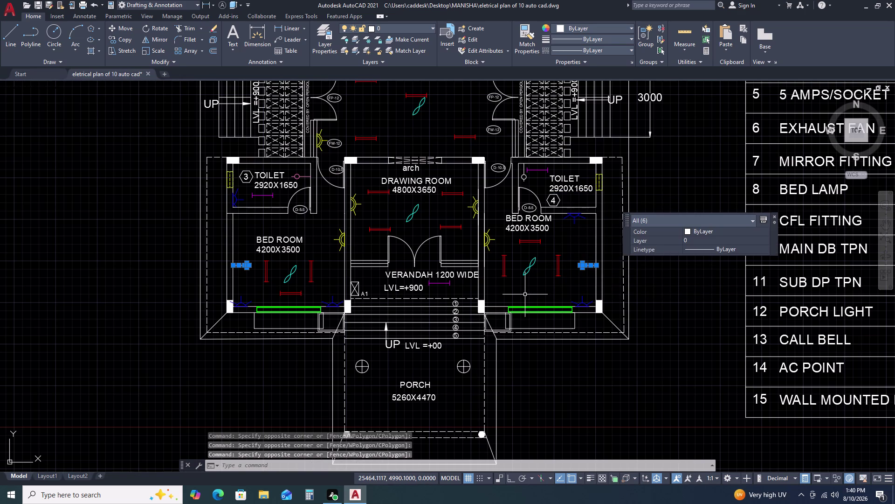
scroll(down, 3)
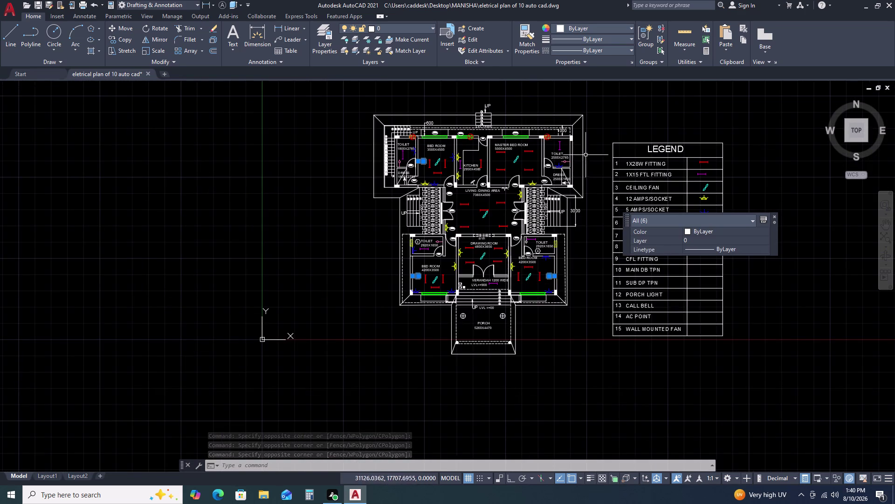
scroll(up, 3)
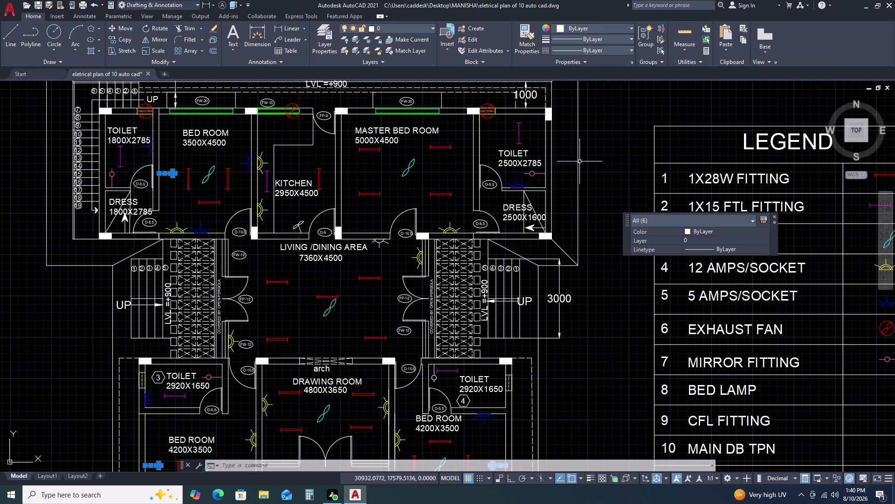
click(707, 232)
click(707, 233)
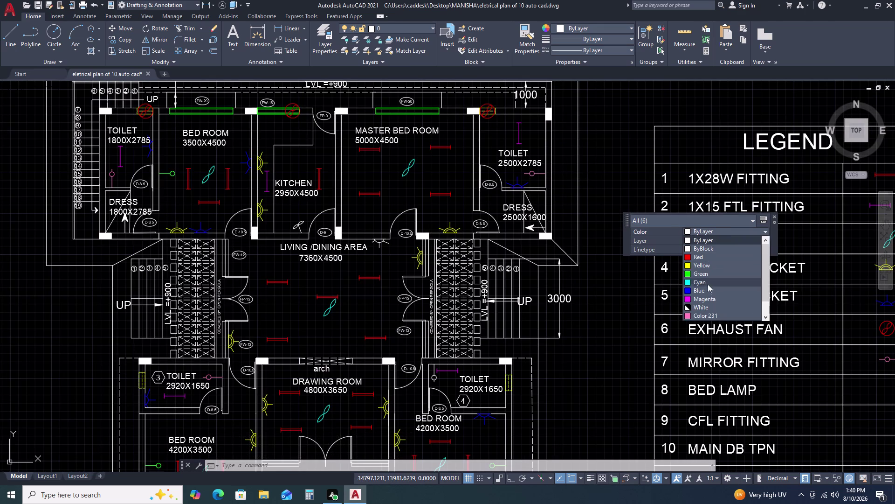
Try colour 231, then apply light green index colour 91 to the bedroom symbols.
click(708, 314)
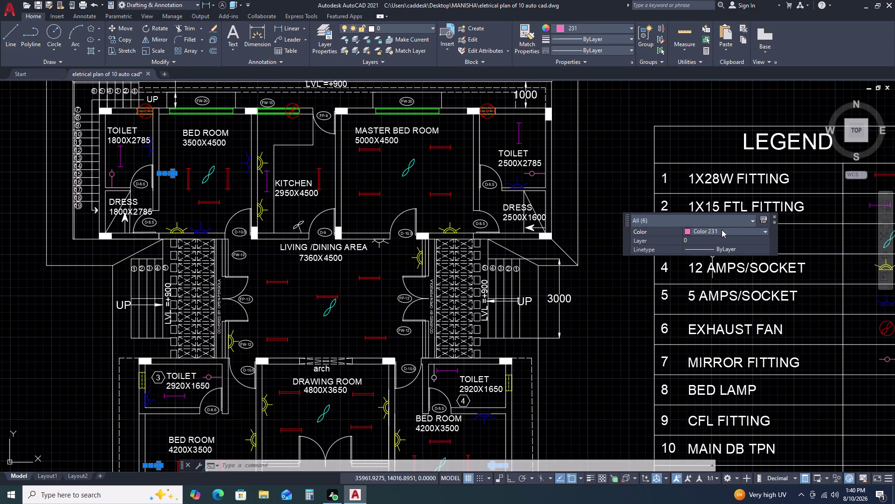
click(722, 229)
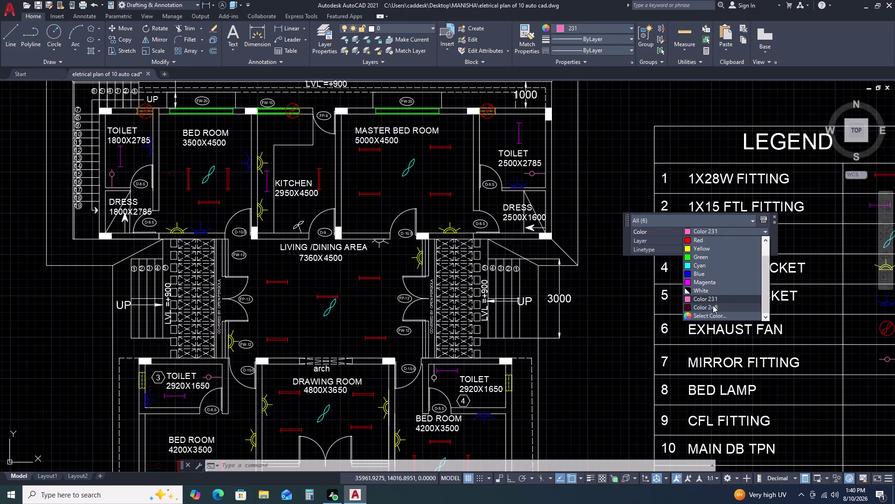
scroll(down, 3)
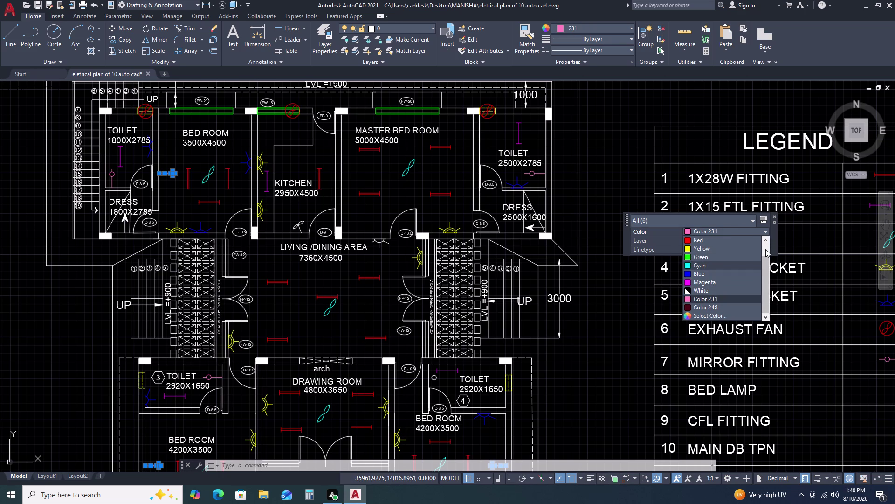
scroll(down, 3)
scroll(down, 3)
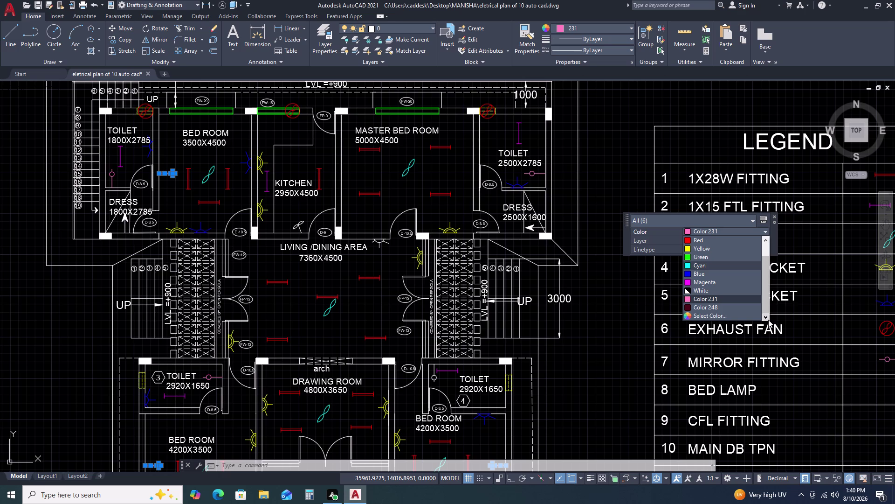
click(768, 319)
double_click(747, 315)
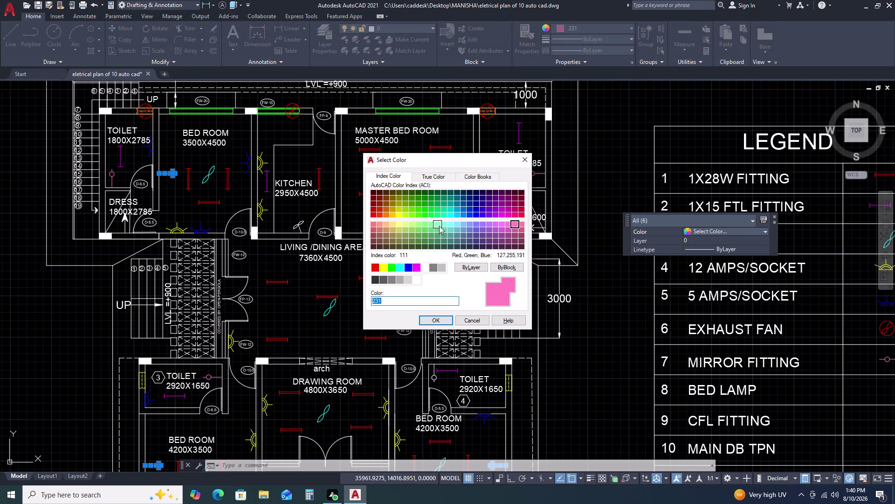
click(426, 225)
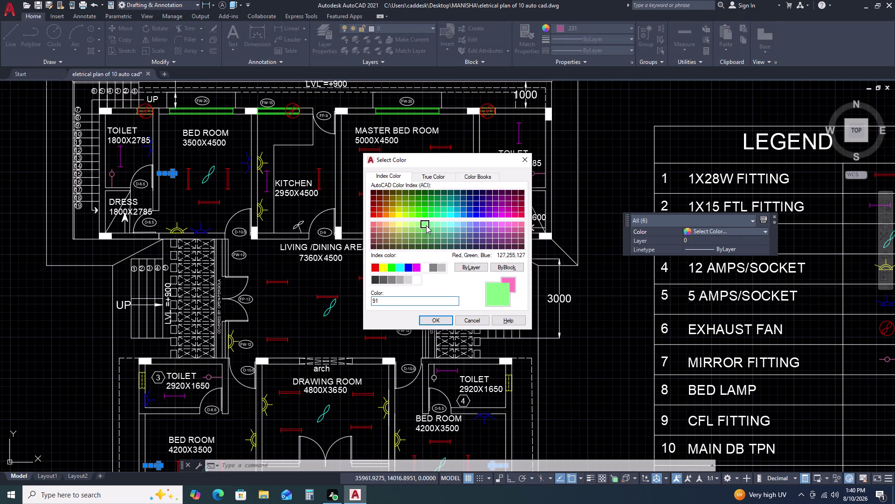
click(440, 318)
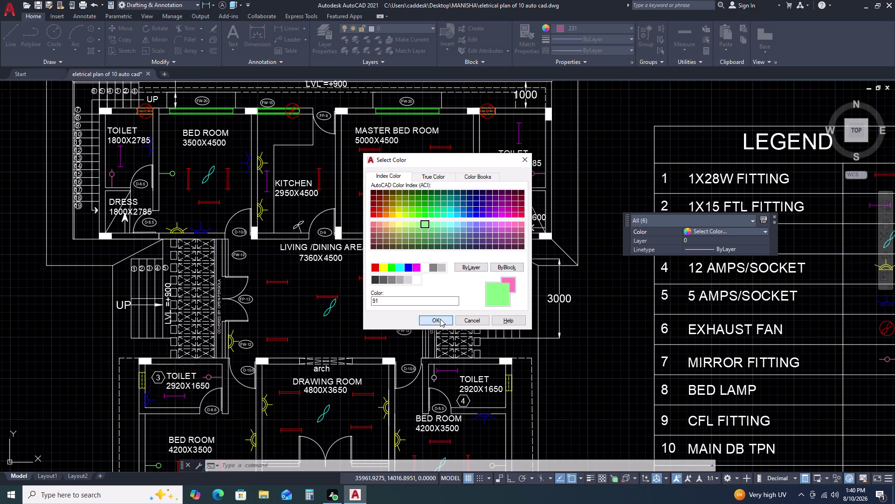
key(Escape)
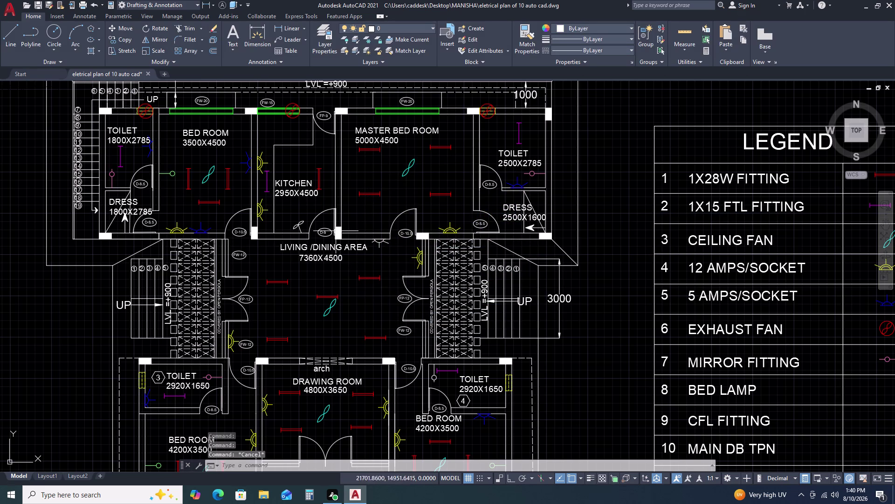
scroll(down, 3)
scroll(up, 3)
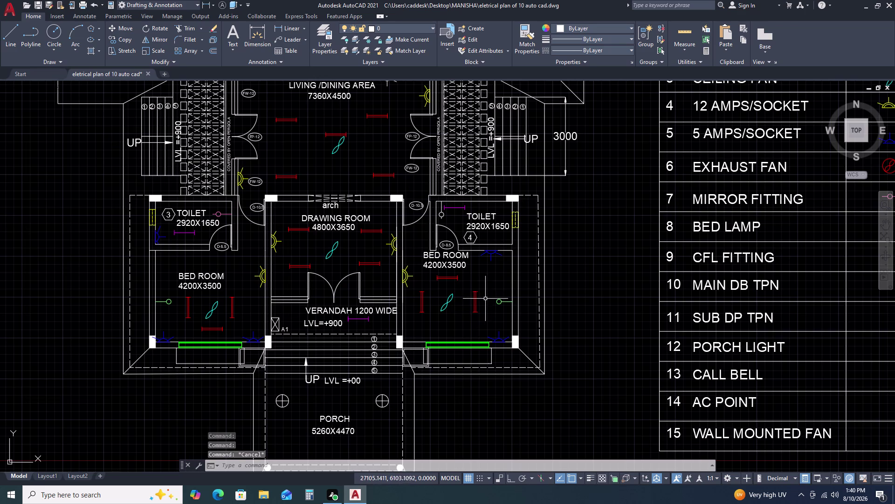
Copy the green bedroom lamp symbol over to the legend's BED LAMP row.
click(486, 296)
click(519, 315)
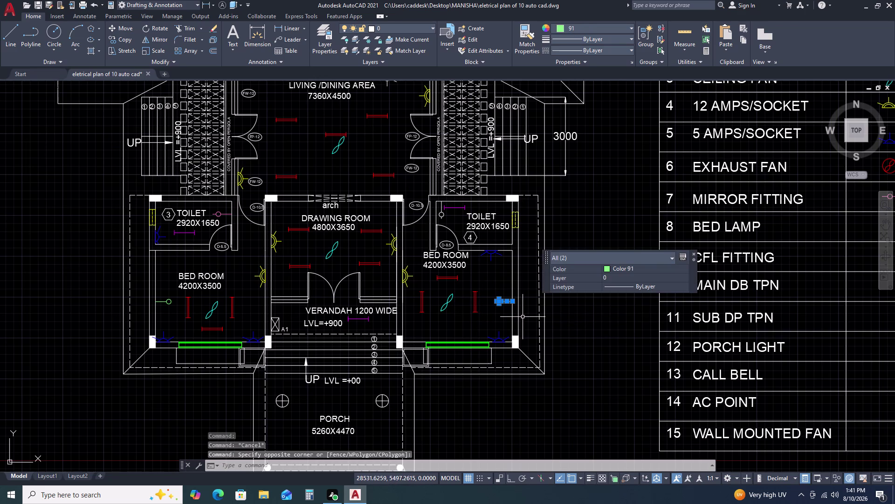
key(c)
text(O)
key(space)
click(522, 311)
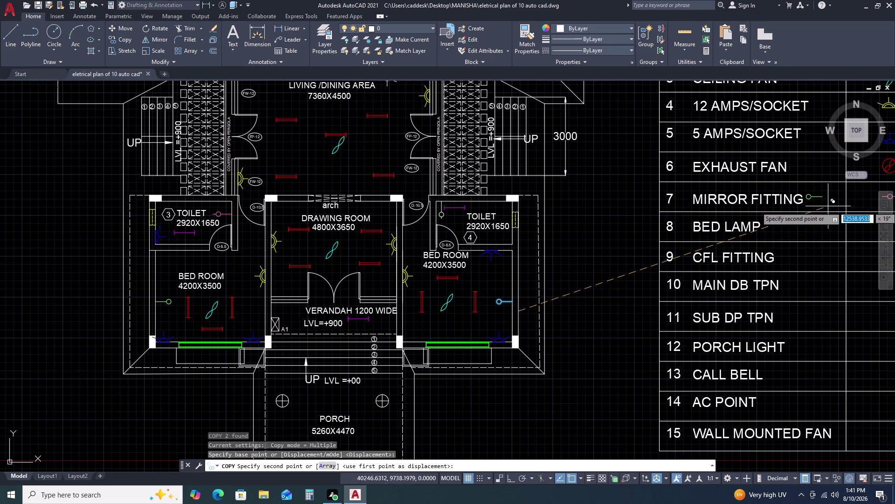
middle_drag(821, 212, 483, 243)
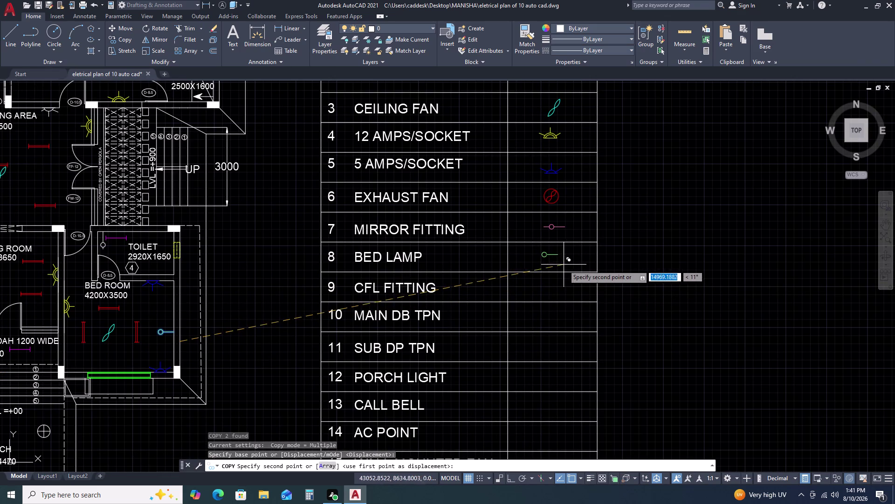
click(567, 269)
key(Escape)
scroll(up, 3)
key(Escape)
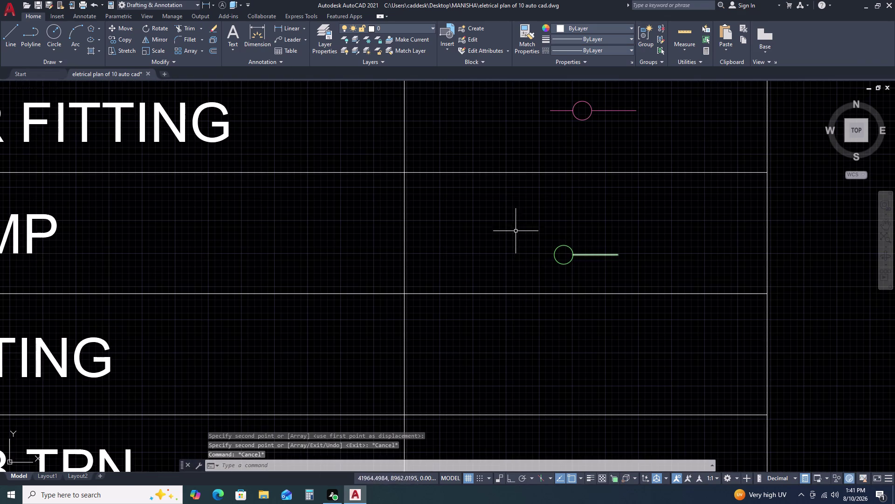
Move the copied bed lamp symbol into the row 8 symbol cell.
click(519, 224)
click(613, 269)
drag(631, 264, 627, 262)
click(589, 226)
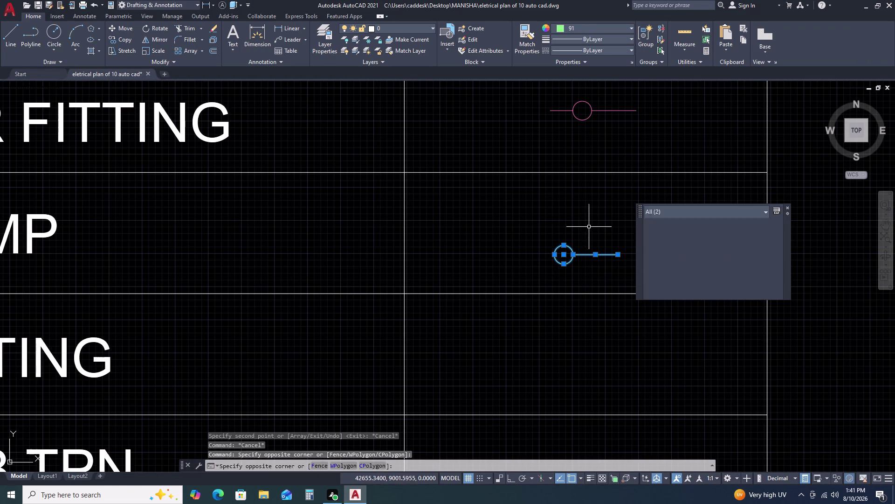
text(M)
key(space)
click(626, 240)
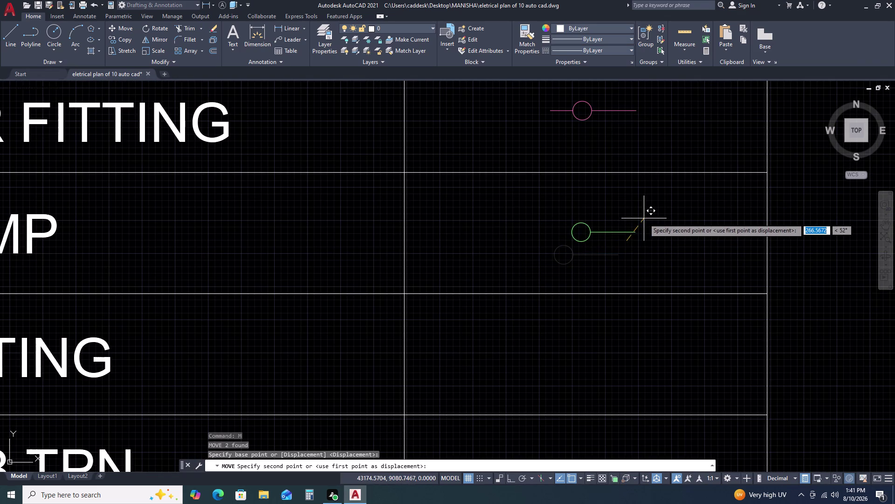
click(644, 218)
scroll(down, 3)
key(Escape)
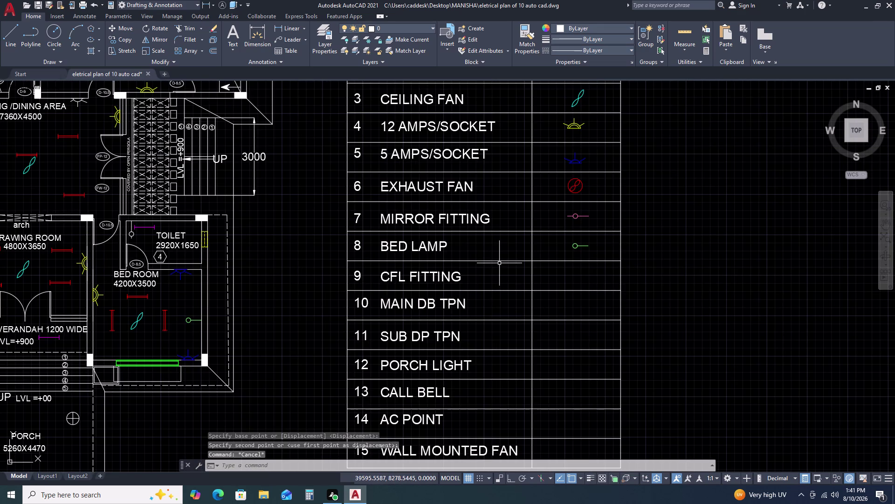
scroll(down, 3)
scroll(down, 3)
scroll(down, 3)
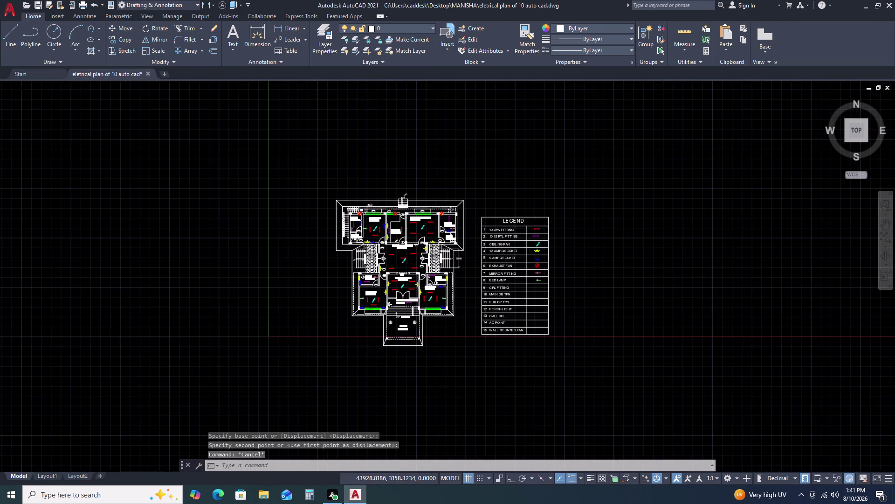
scroll(up, 3)
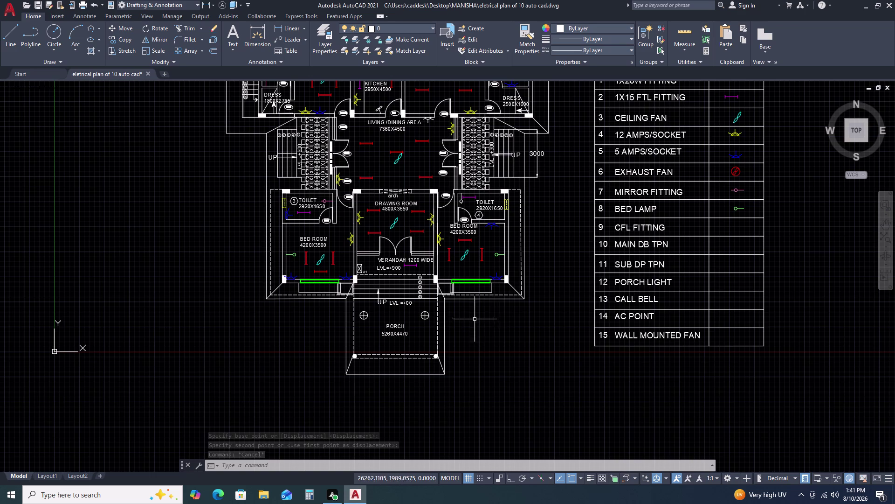
scroll(up, 3)
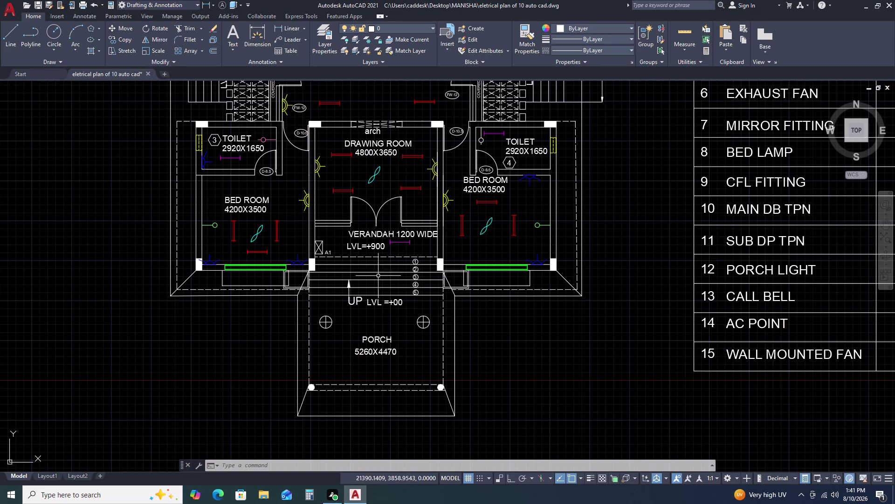
scroll(down, 3)
scroll(up, 3)
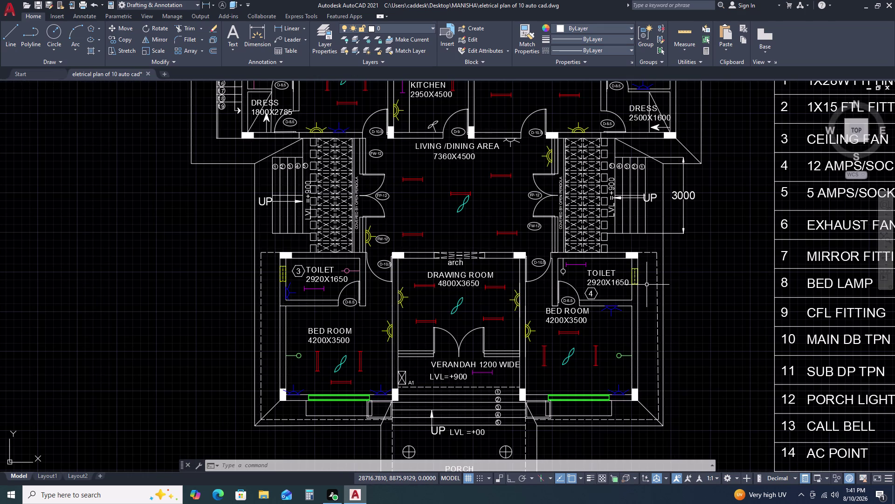
scroll(up, 3)
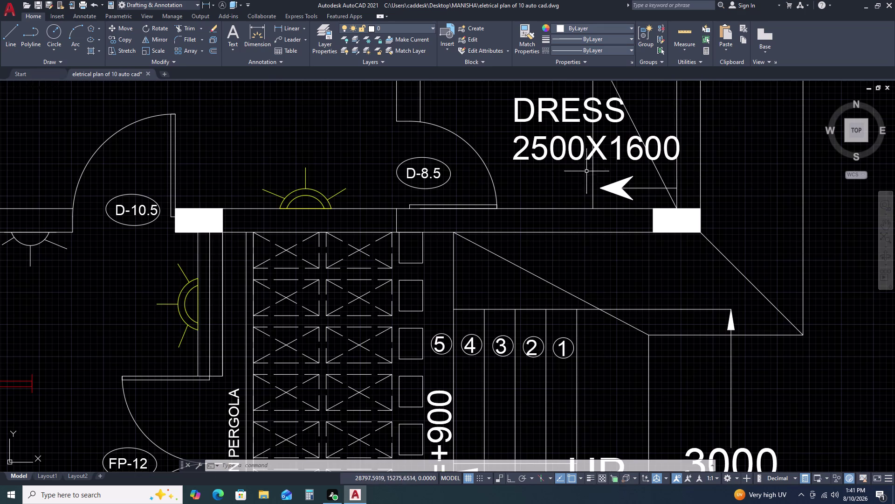
Try moving the arrow by the DRESS 2500X1600 label, then abandon the move.
click(586, 174)
click(686, 206)
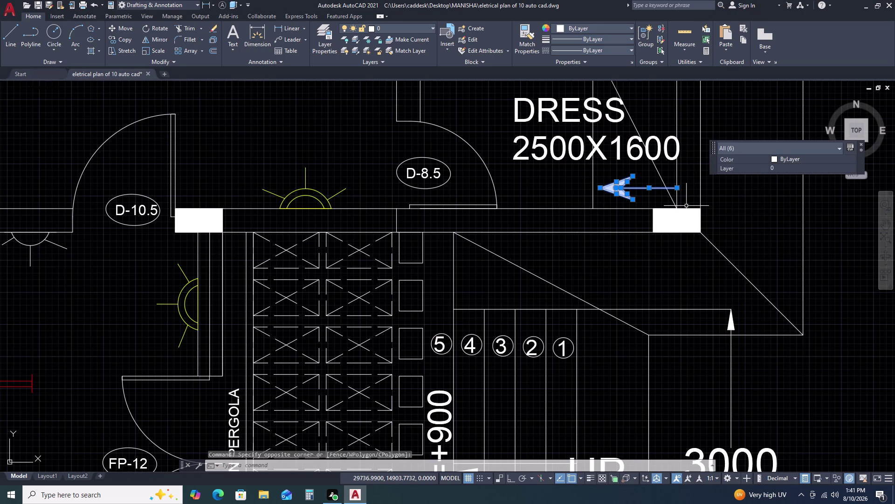
text(M)
key(space)
click(679, 189)
scroll(down, 3)
middle_drag(676, 102, 676, 148)
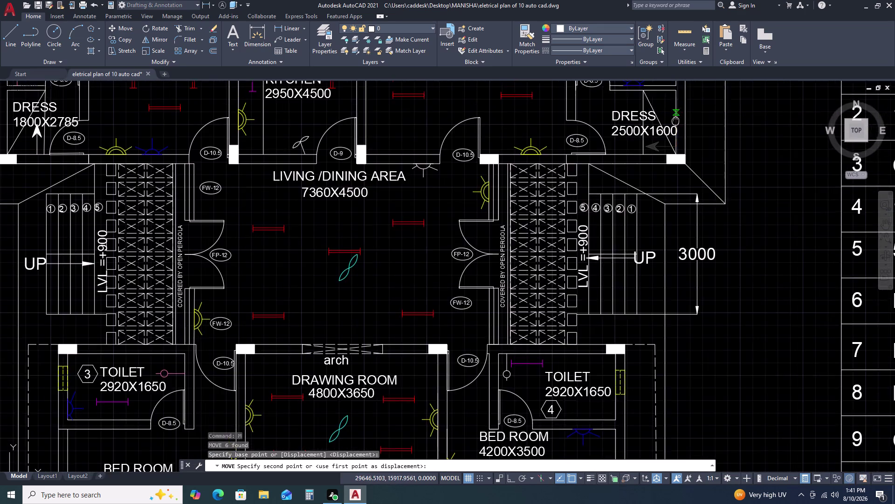
middle_drag(676, 148, 676, 218)
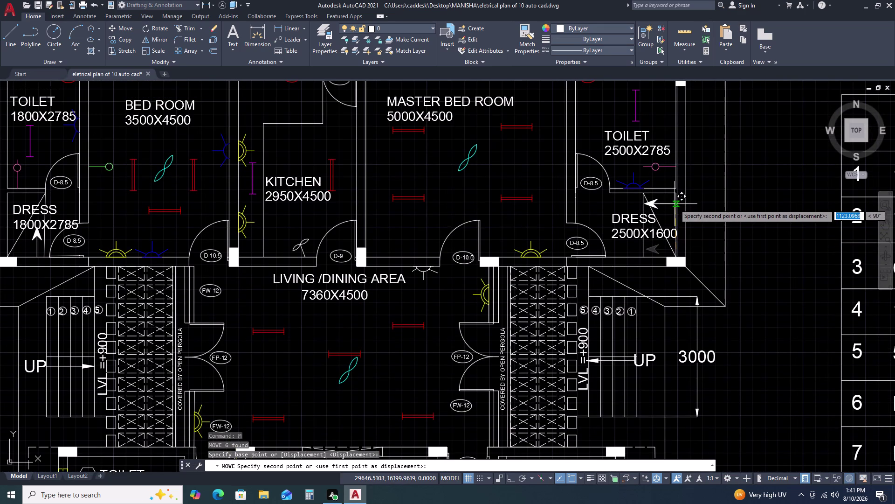
double_click(677, 203)
key(Escape)
scroll(down, 3)
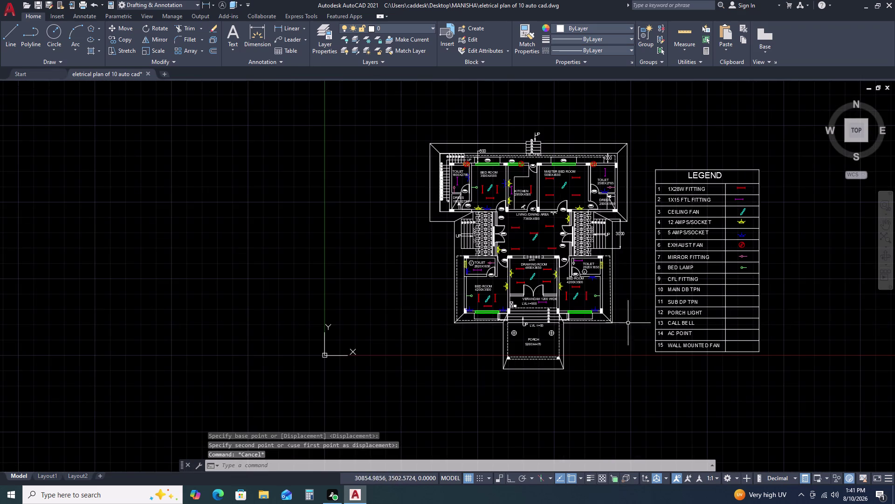
scroll(up, 3)
scroll(down, 3)
scroll(up, 3)
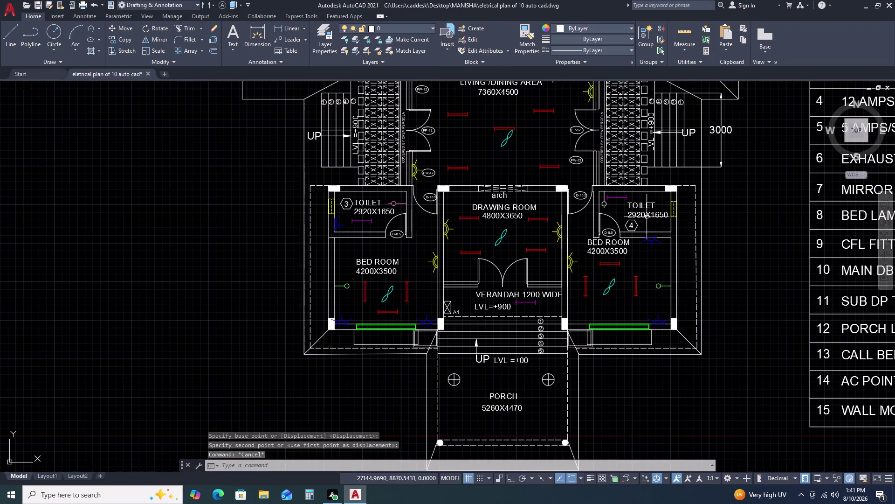
scroll(up, 3)
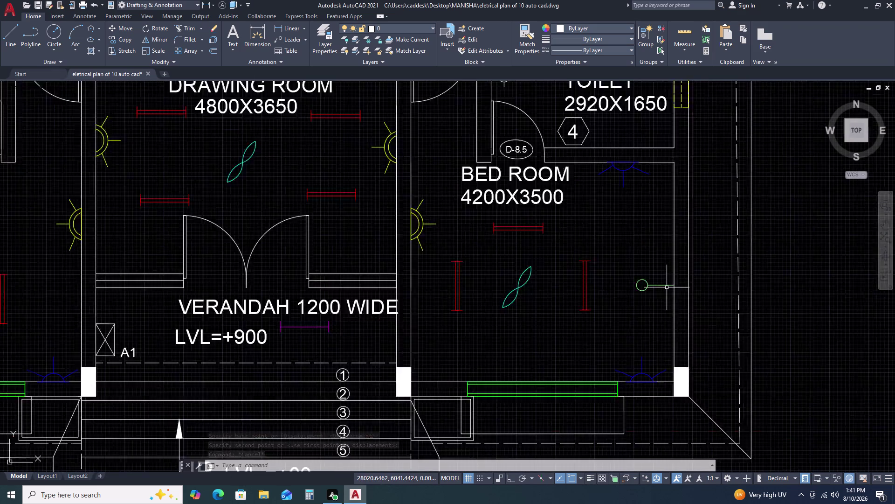
scroll(up, 3)
scroll(down, 3)
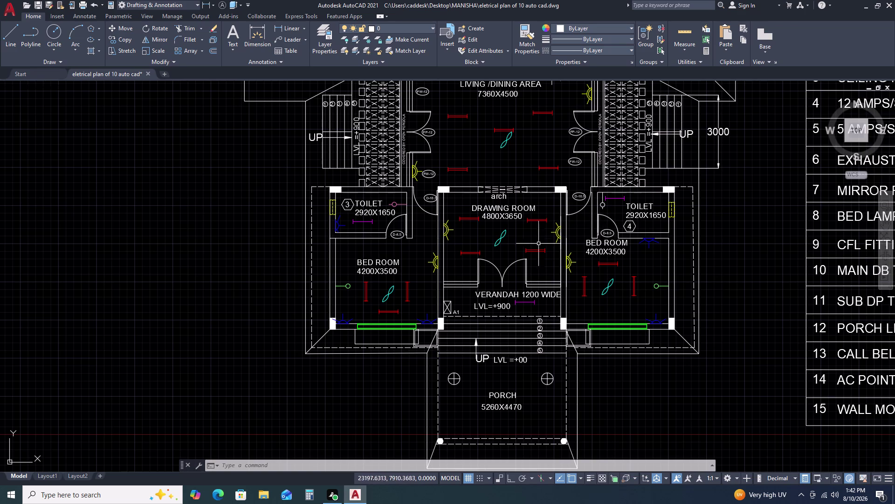
scroll(down, 3)
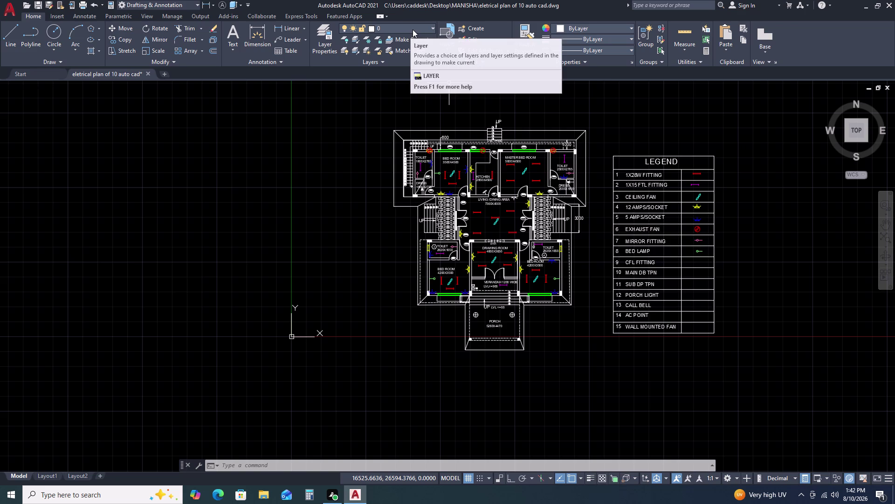
scroll(up, 3)
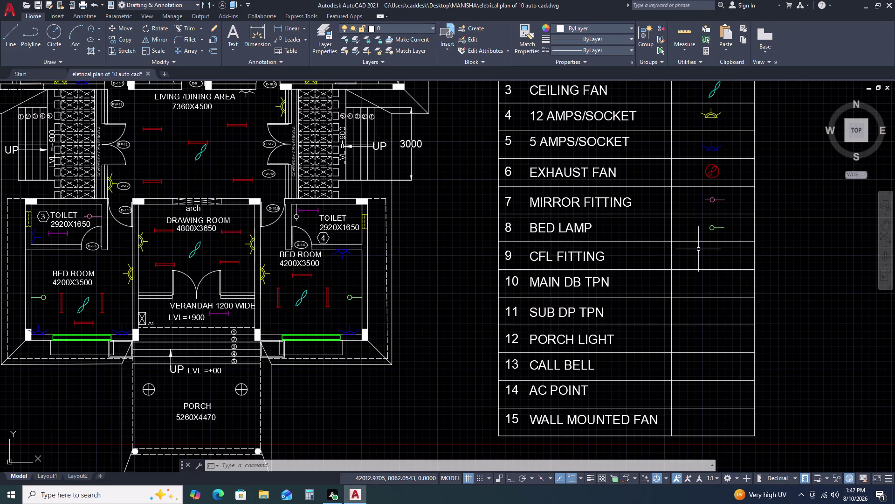
scroll(down, 3)
scroll(up, 3)
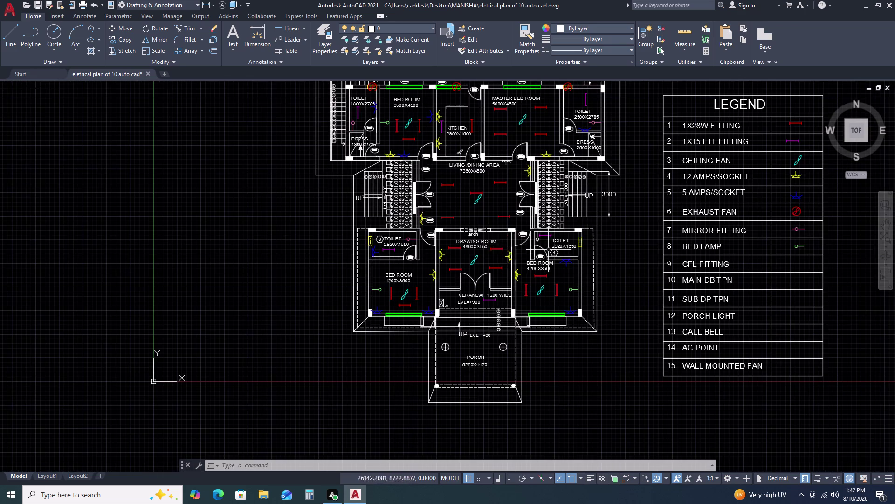
scroll(up, 3)
scroll(down, 3)
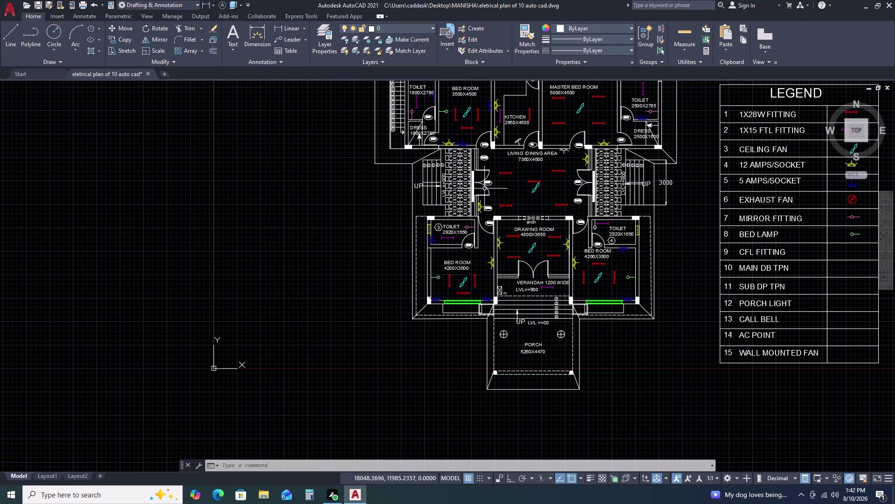
scroll(down, 3)
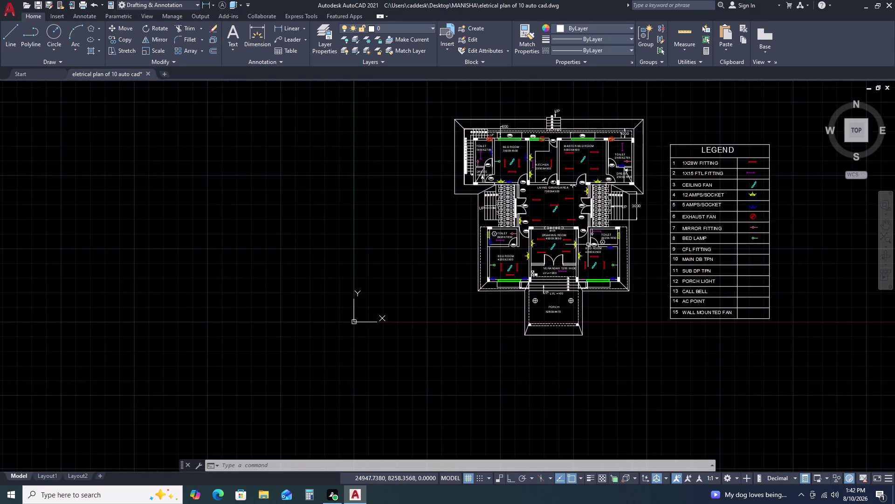
scroll(down, 3)
scroll(up, 3)
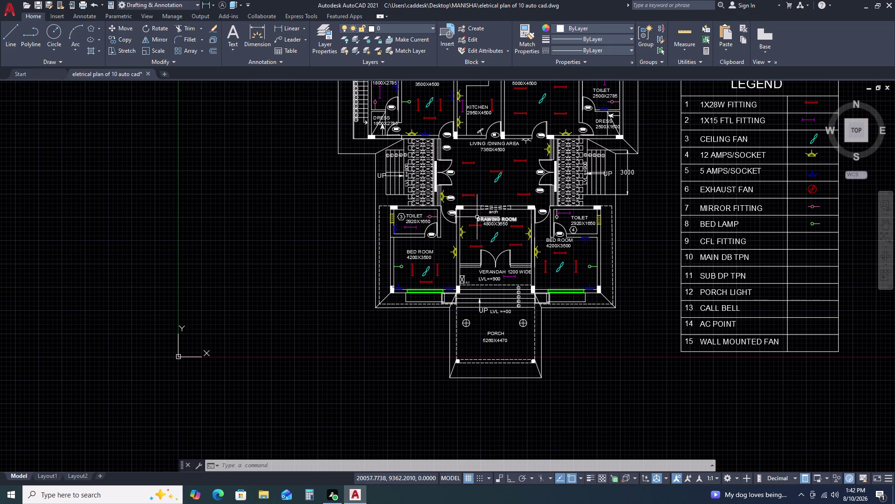
scroll(up, 3)
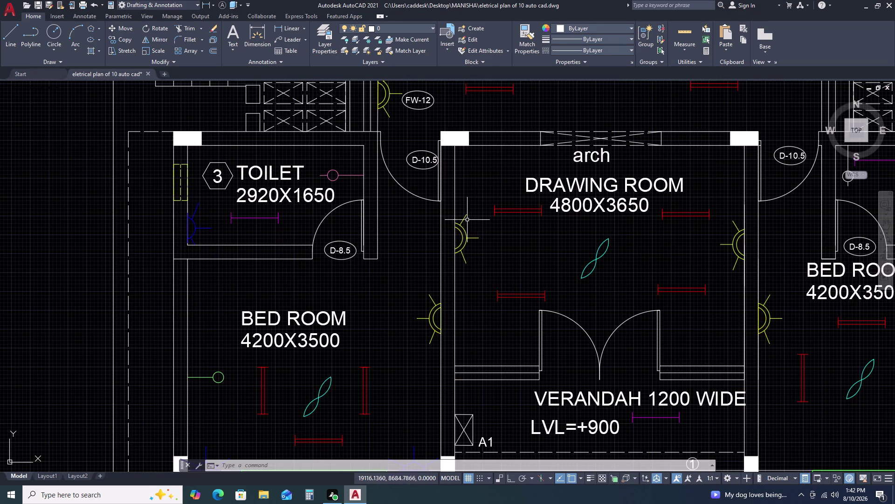
scroll(down, 3)
scroll(up, 3)
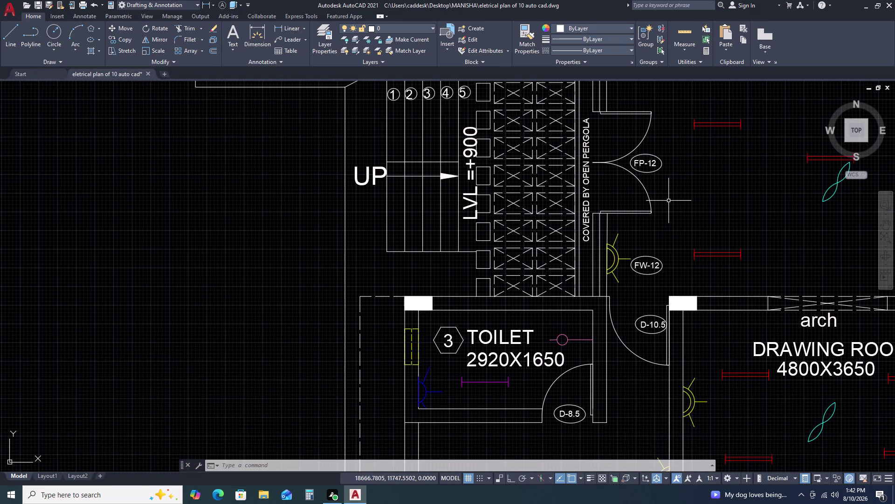
Draw two short closing lines at the wall ends near the FW-12 window.
scroll(up, 3)
text(L)
key(space)
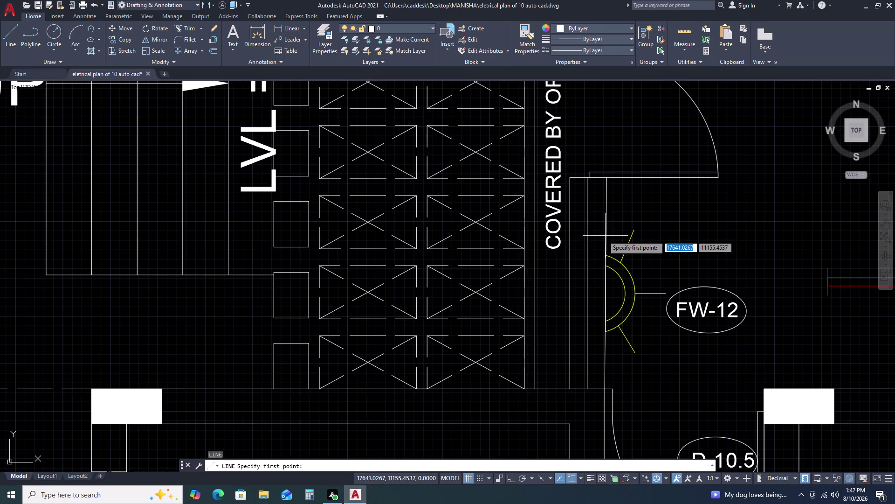
click(570, 235)
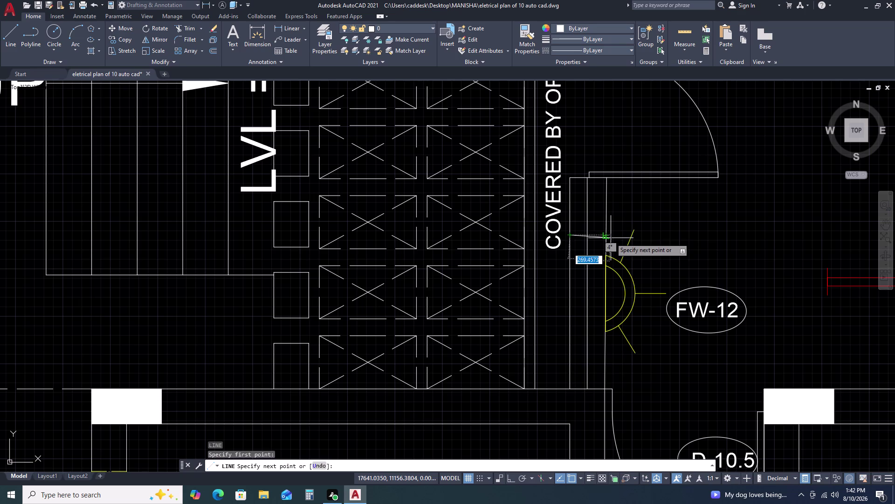
click(610, 236)
key(Escape)
scroll(down, 3)
key(space)
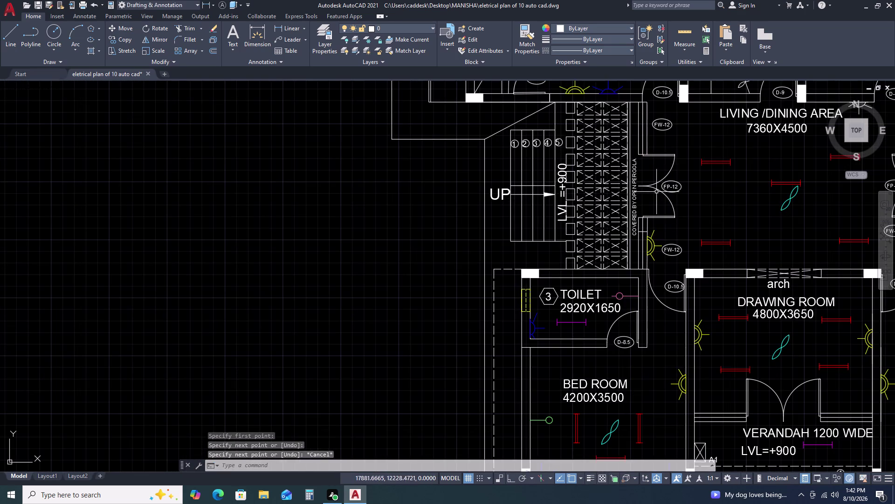
click(637, 139)
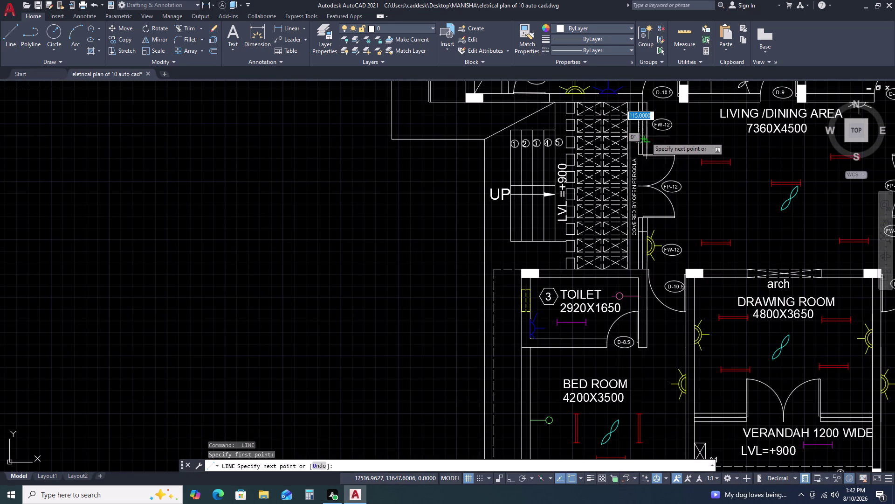
click(648, 136)
key(Escape)
scroll(up, 3)
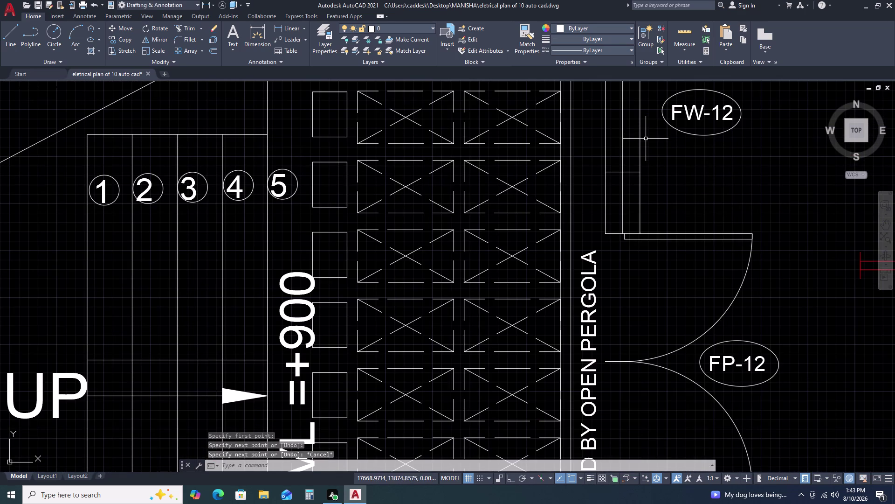
Trim two excess wall line pieces beside FW-12.
key(t)
key(r)
key(space)
scroll(down, 3)
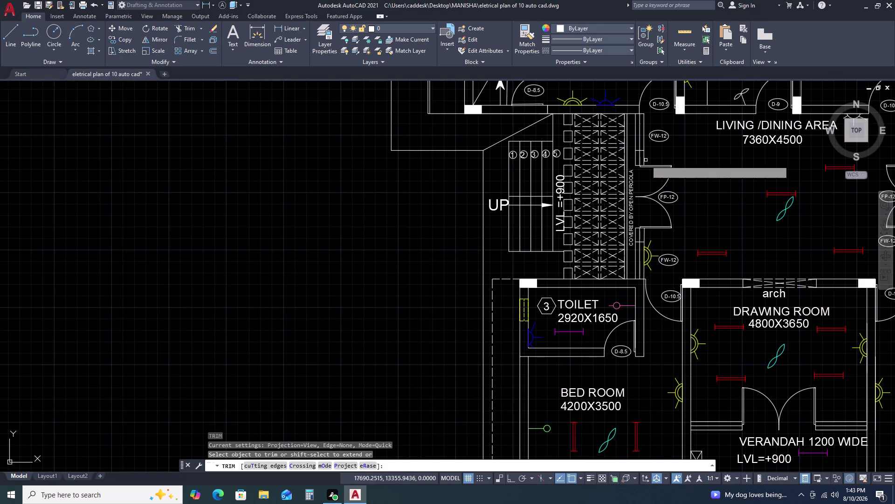
click(641, 156)
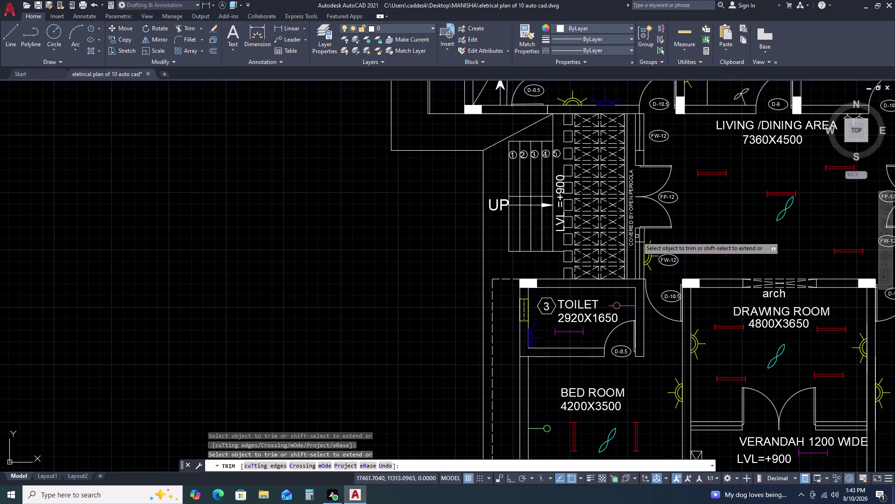
click(640, 237)
key(Escape)
scroll(down, 3)
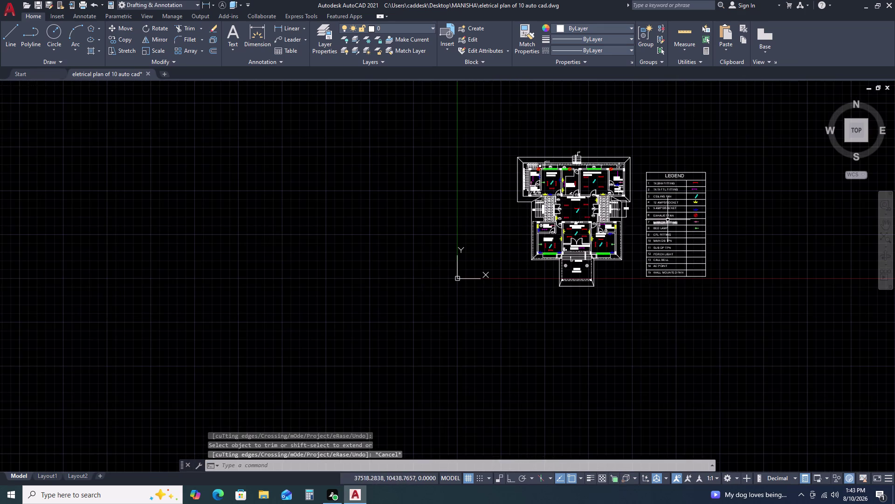
key(space)
scroll(up, 3)
key(Escape)
scroll(up, 3)
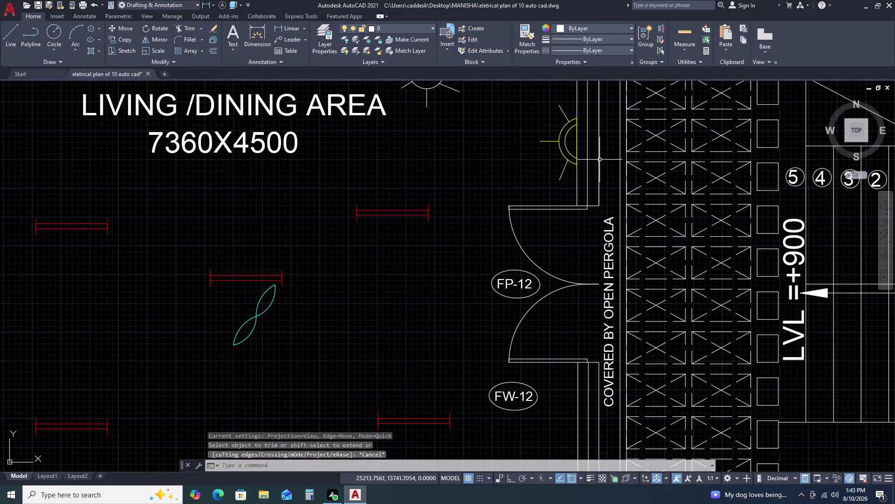
Draw closing lines at the wall corner and beside the lower door.
text(L)
key(space)
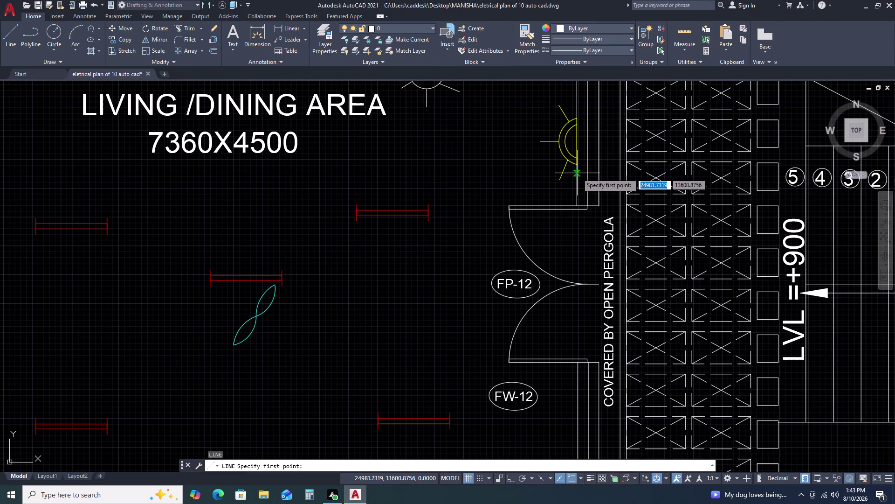
click(577, 173)
click(597, 175)
key(Escape)
key(space)
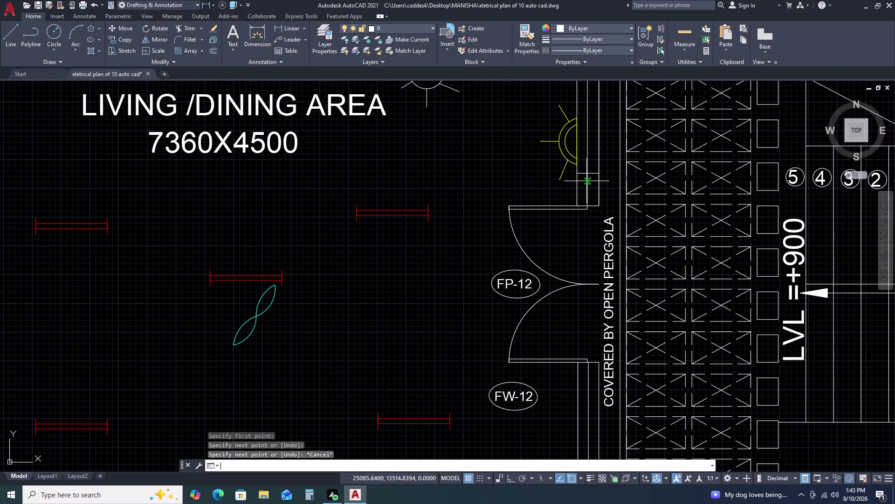
click(578, 394)
click(601, 394)
key(Escape)
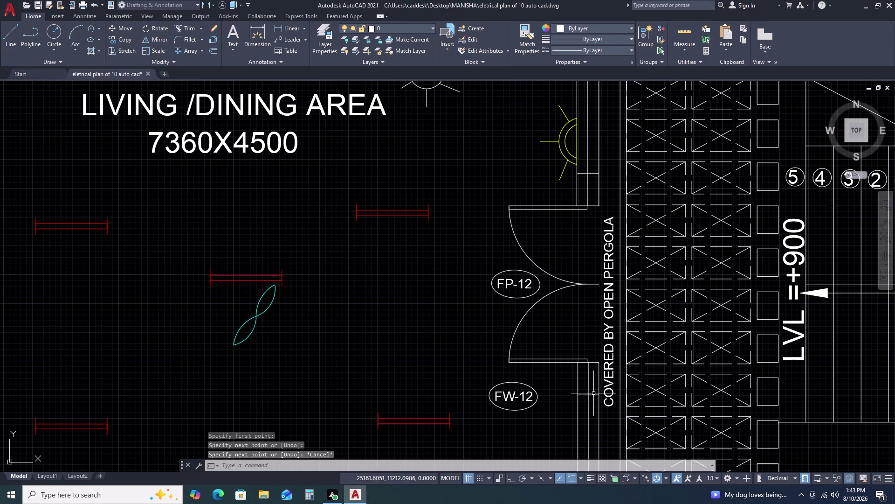
Trim the leftover wall segments by the lower and upper doors.
text(TR)
key(space)
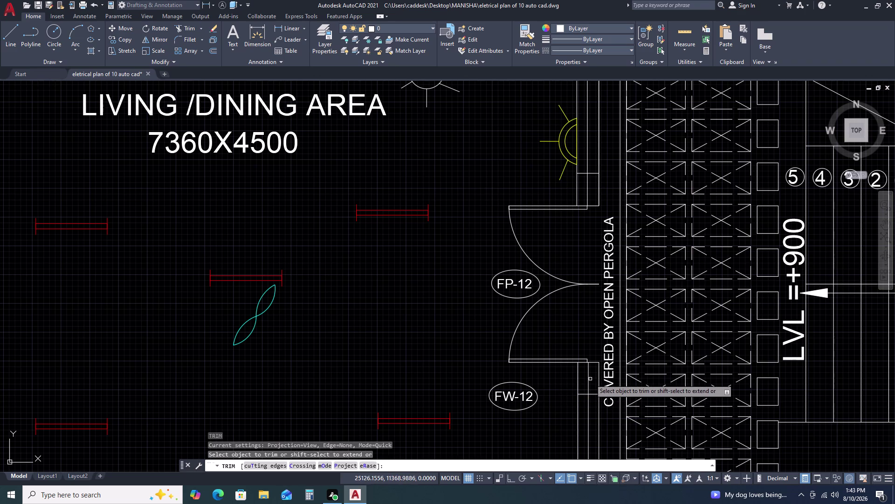
click(587, 372)
click(590, 370)
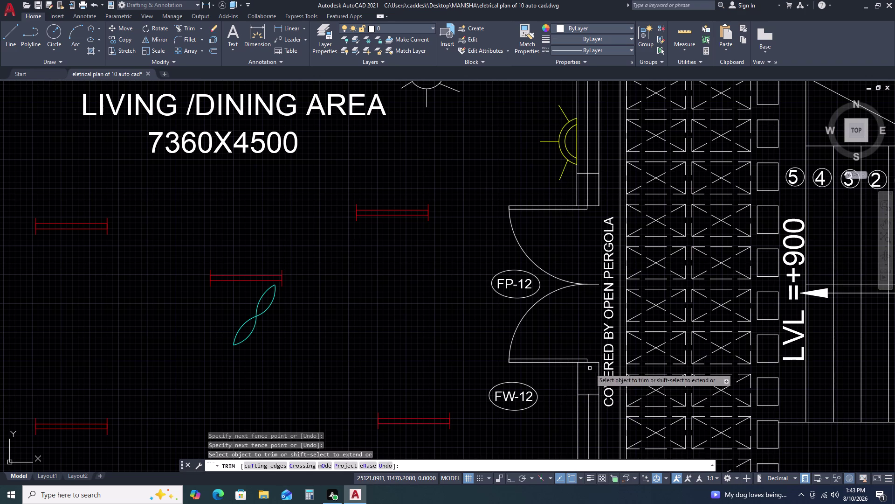
click(587, 190)
click(599, 187)
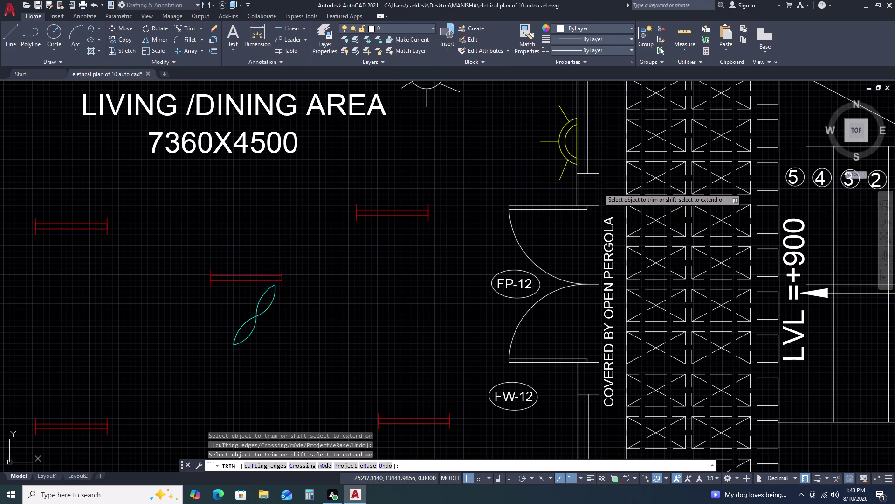
click(598, 156)
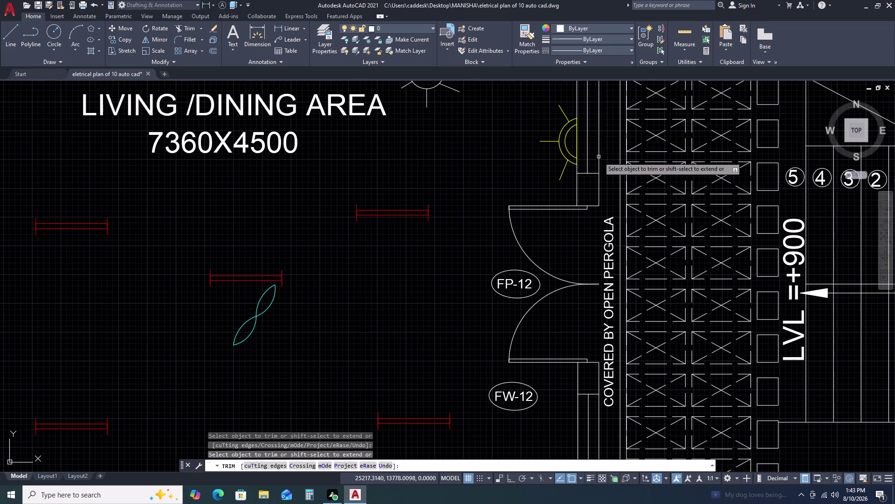
scroll(down, 3)
key(Escape)
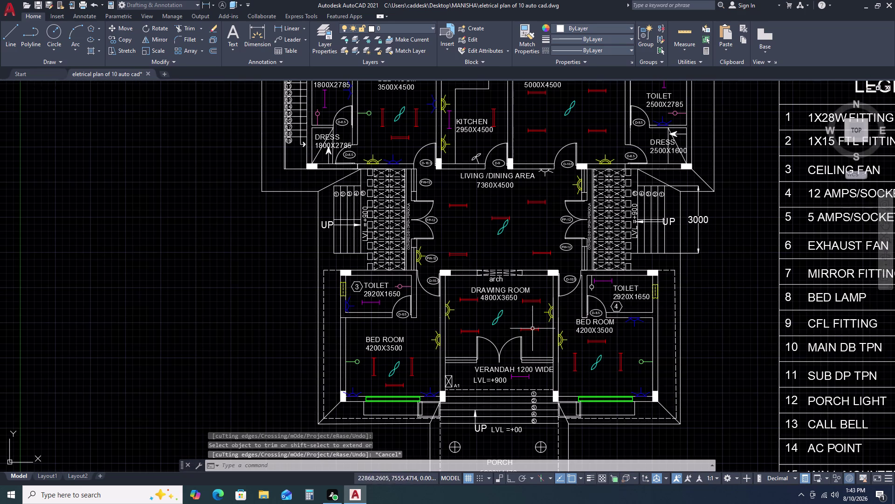
Cap the right and left jambs of the verandah double door with short lines.
middle_drag(517, 355, 530, 289)
middle_click(530, 287)
scroll(up, 3)
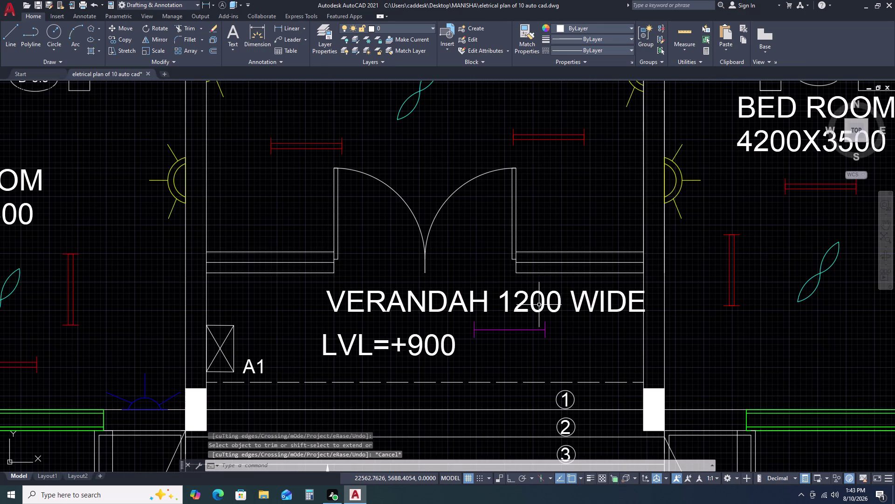
key(space)
key(l)
key(Escape)
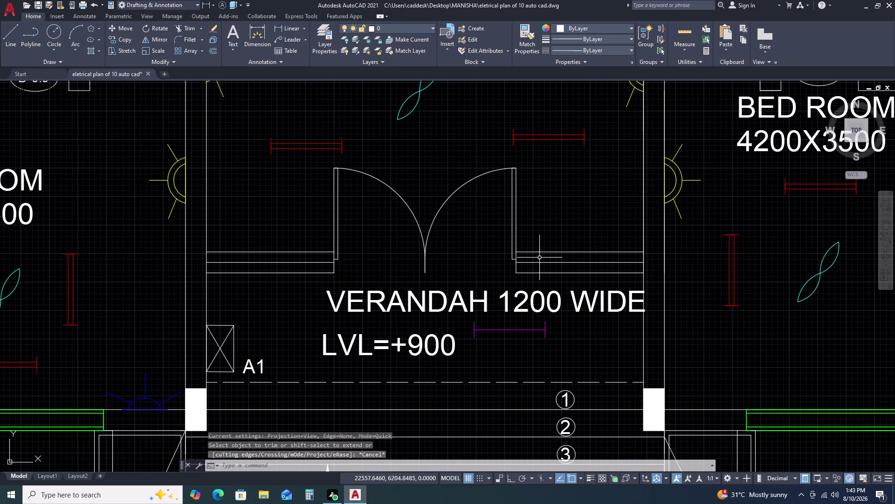
text(L)
key(space)
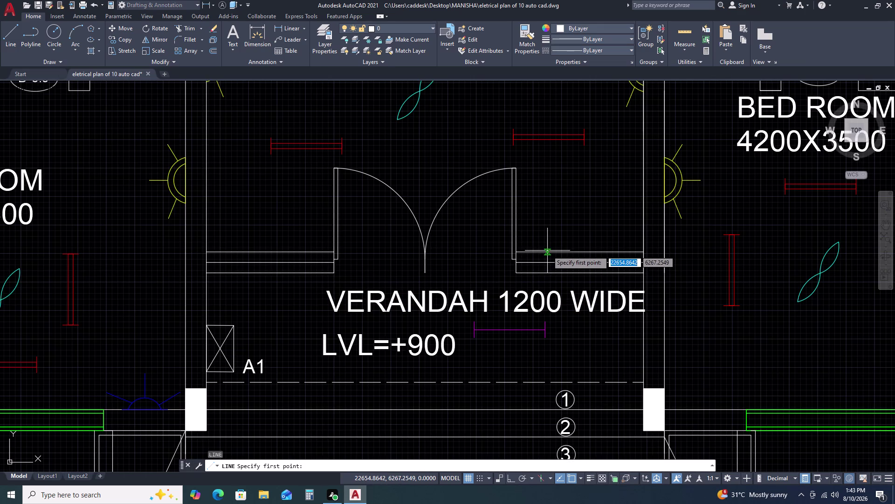
click(547, 250)
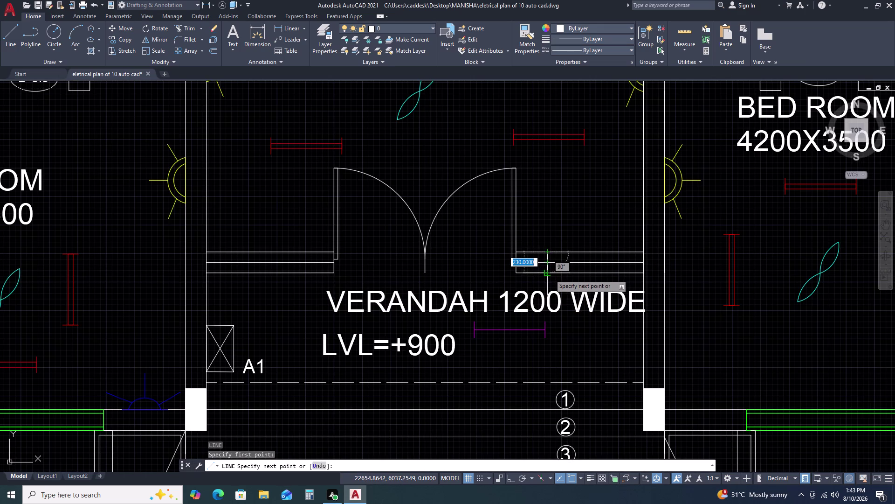
click(550, 274)
key(Escape)
key(space)
click(305, 252)
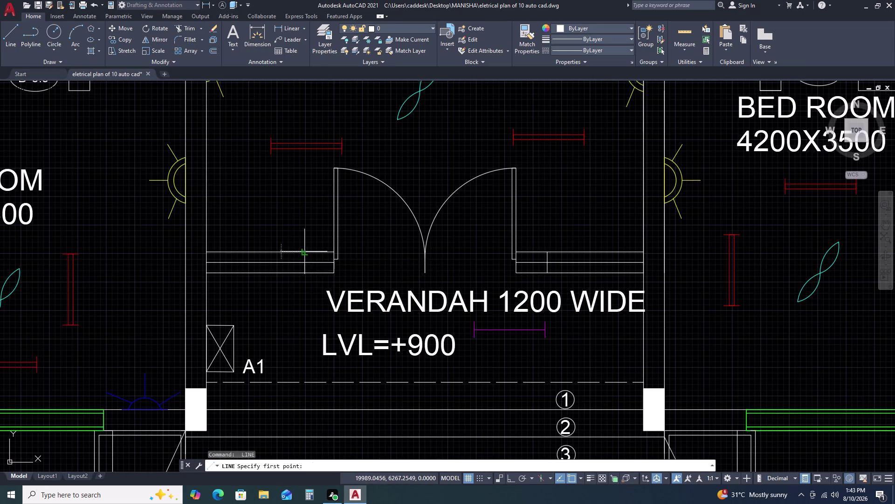
click(305, 270)
key(Escape)
Trim the leftover wall segments at both sides of the verandah doorway.
text(TR)
key(space)
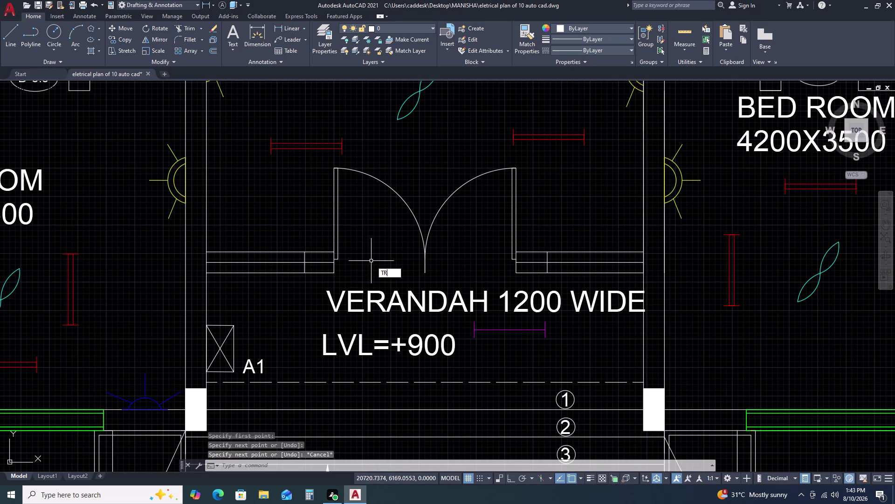
click(530, 261)
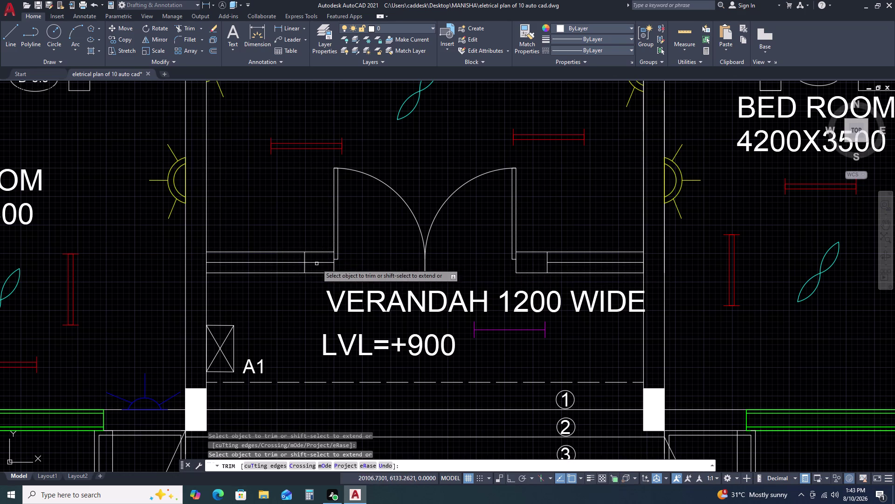
click(319, 263)
key(Escape)
scroll(down, 3)
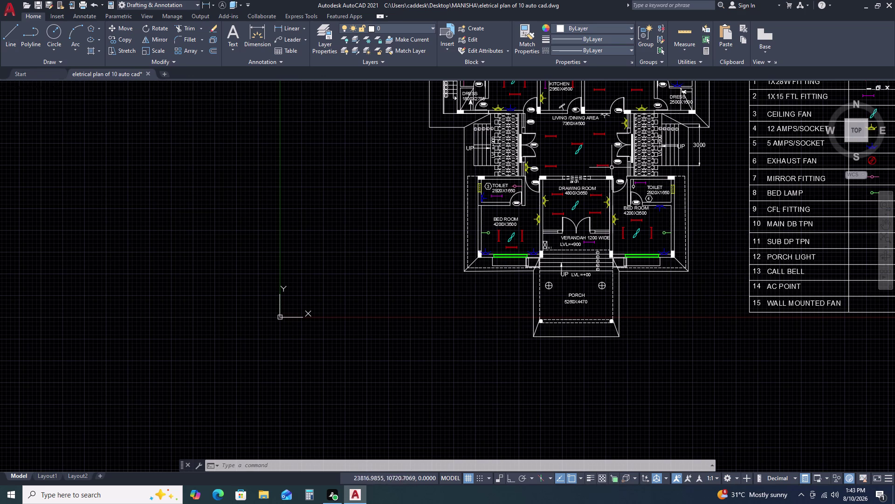
Draw a small rectangle in the empty area beside the floor plan.
scroll(up, 3)
scroll(down, 3)
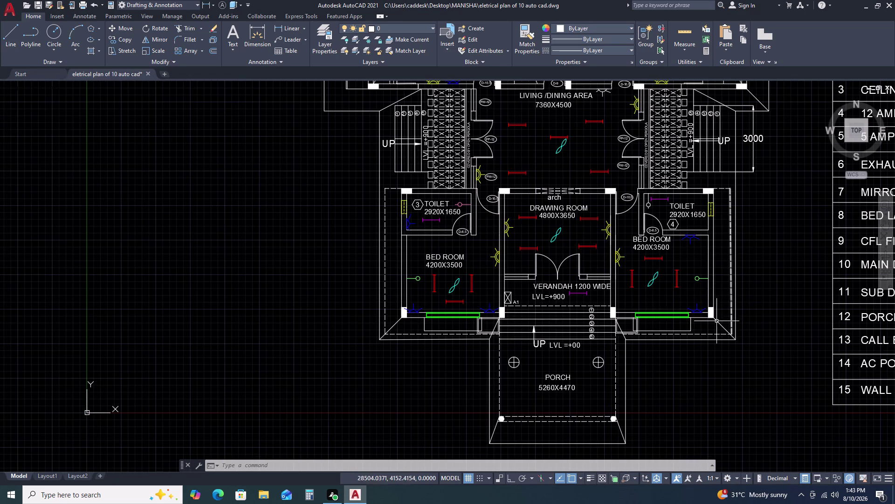
scroll(down, 3)
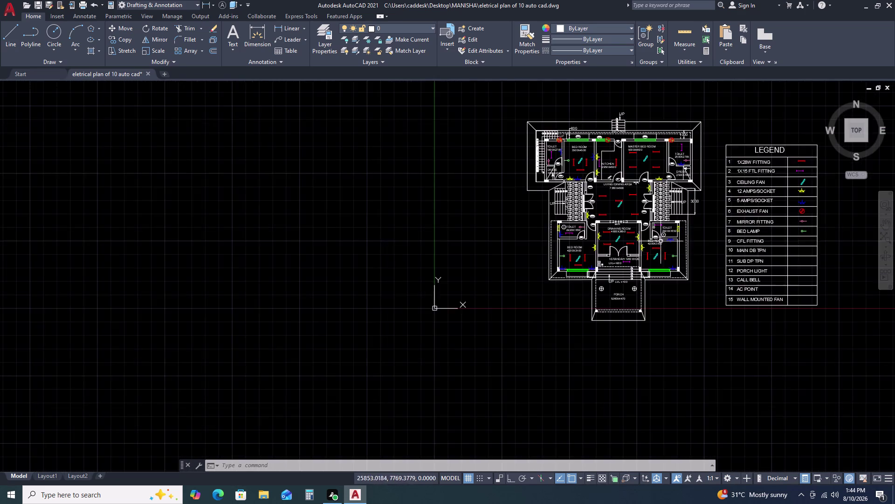
scroll(up, 3)
scroll(down, 3)
scroll(down, 3)
text(R)
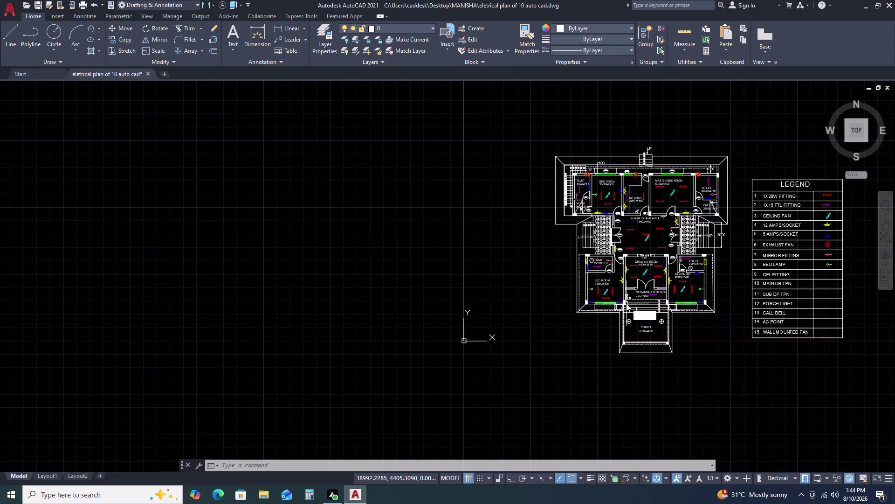
text(EC)
key(space)
click(522, 251)
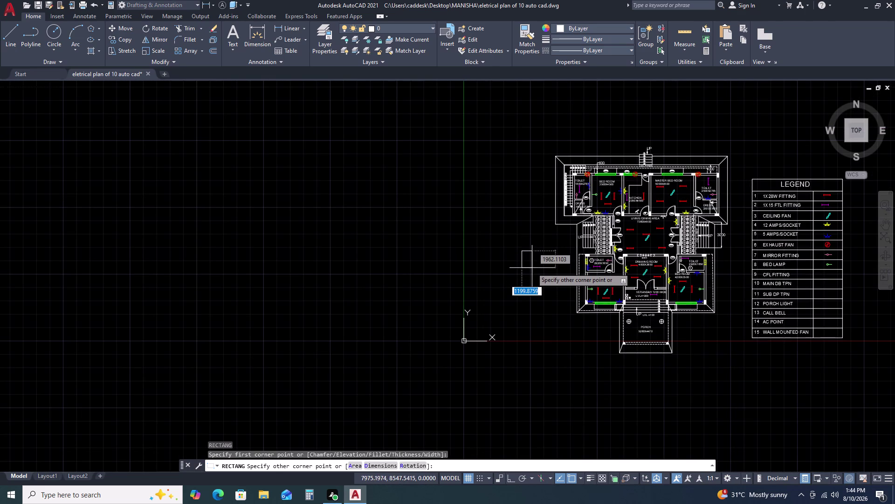
click(530, 265)
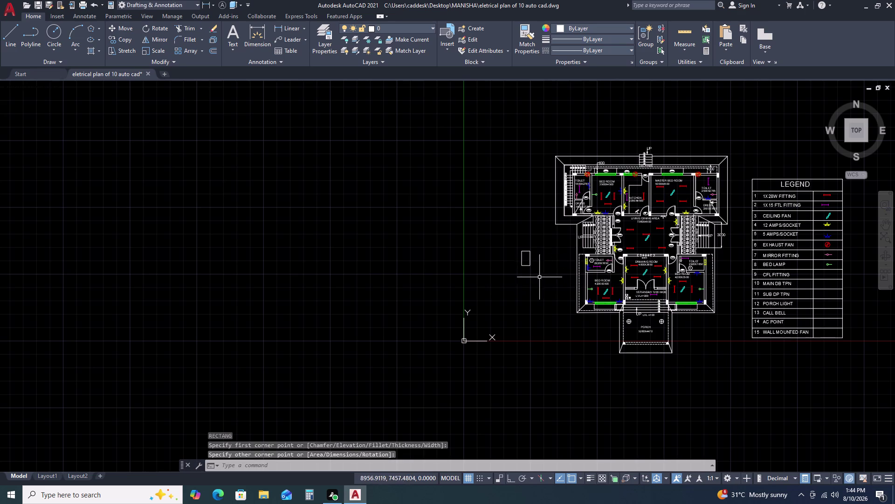
Draw two diagonal lines crossing the rectangle corner to corner.
key(l)
key(space)
scroll(up, 3)
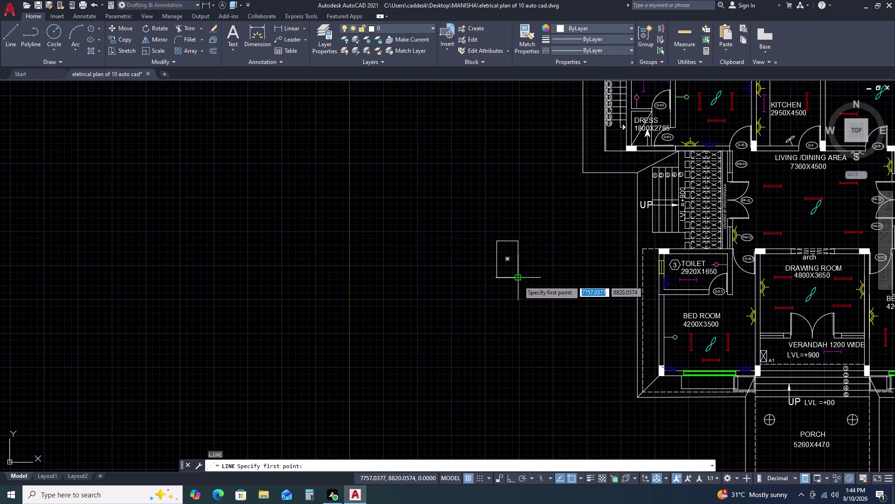
click(519, 280)
click(499, 242)
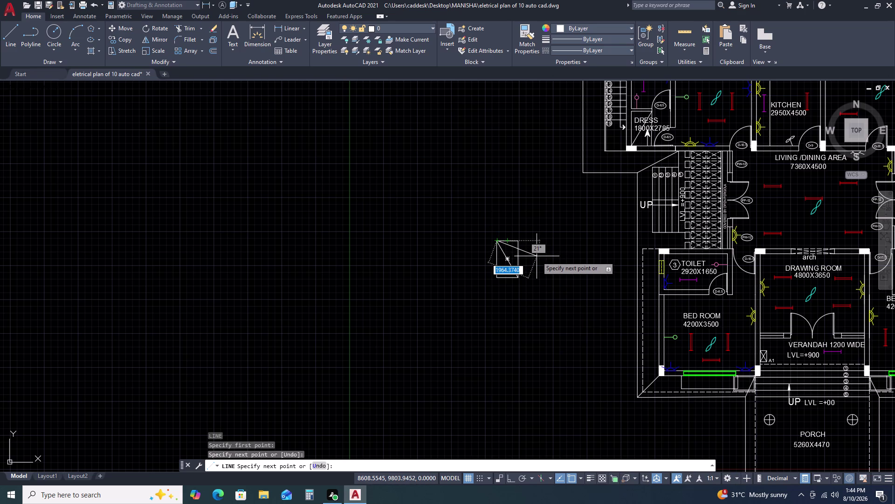
key(space)
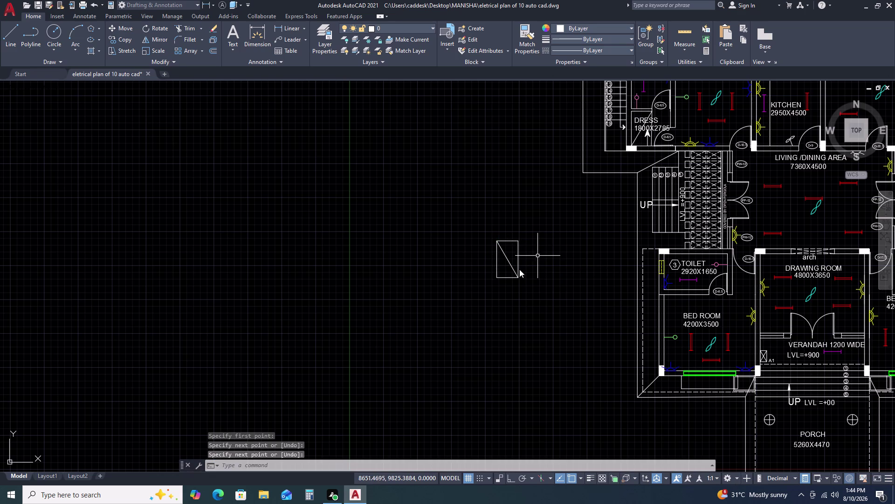
key(space)
click(497, 278)
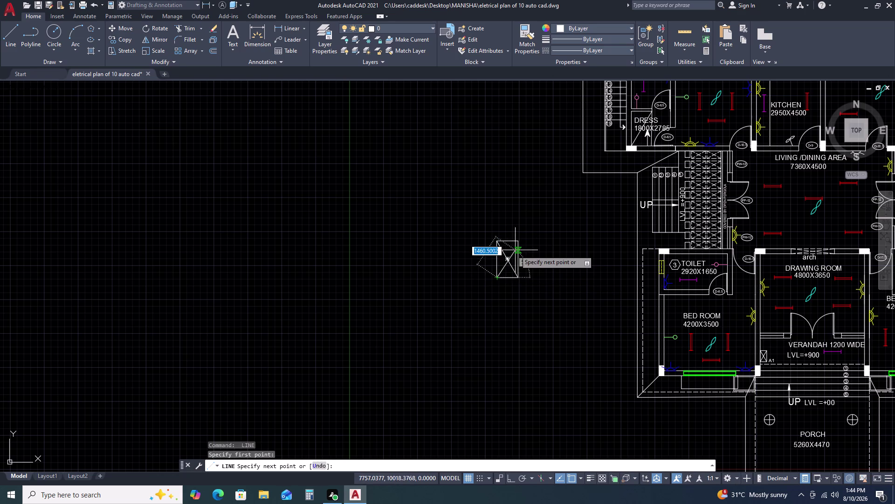
click(516, 242)
key(Escape)
scroll(up, 3)
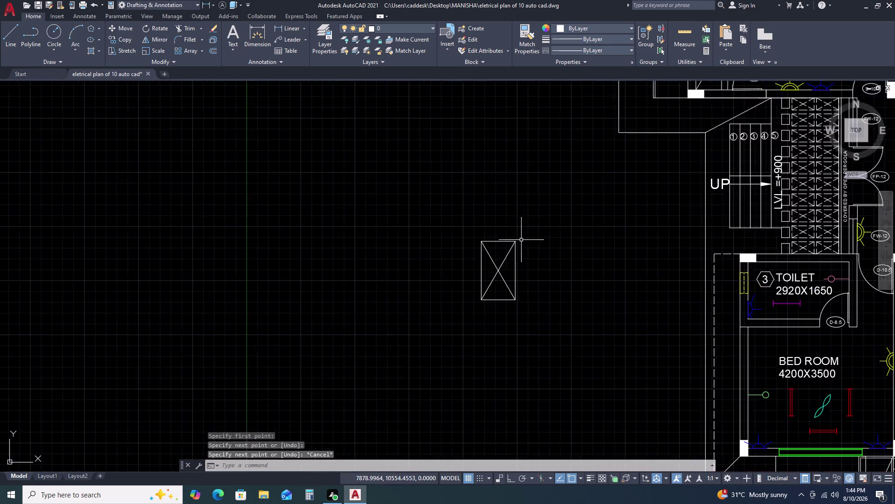
scroll(down, 3)
scroll(up, 3)
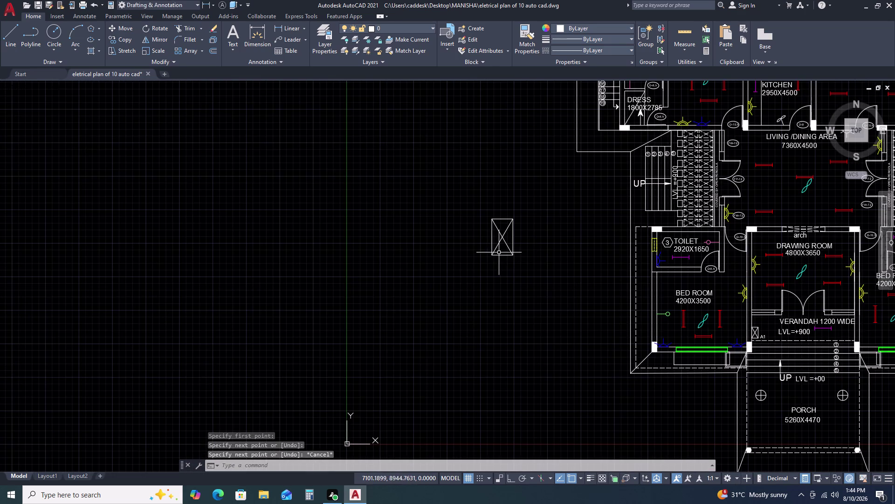
Stretch one rectangle corner to a new position with ortho mode on.
click(503, 254)
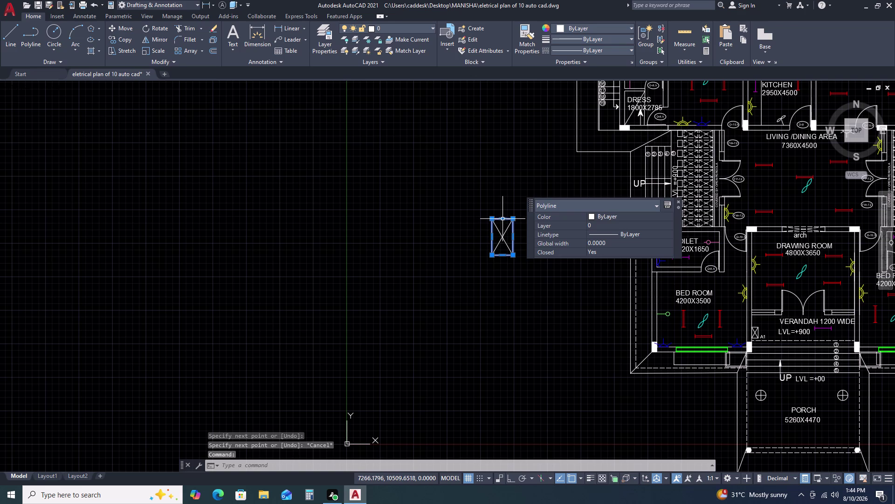
click(502, 218)
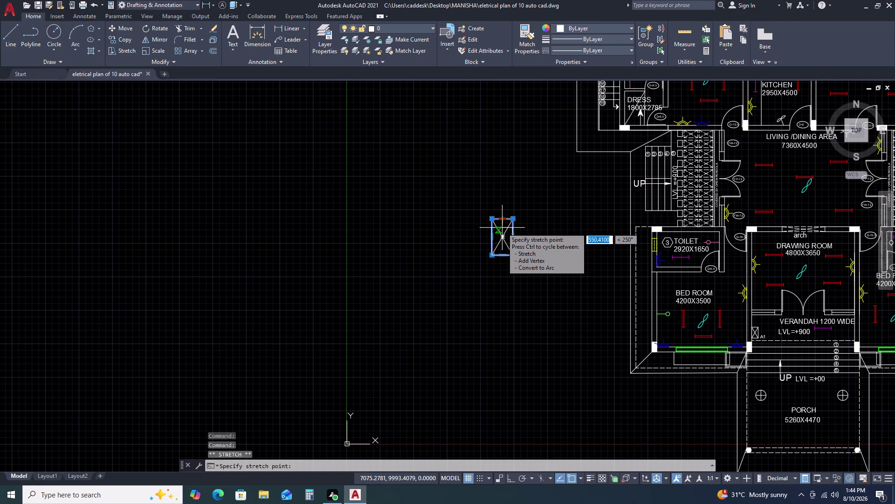
key(F8)
scroll(up, 3)
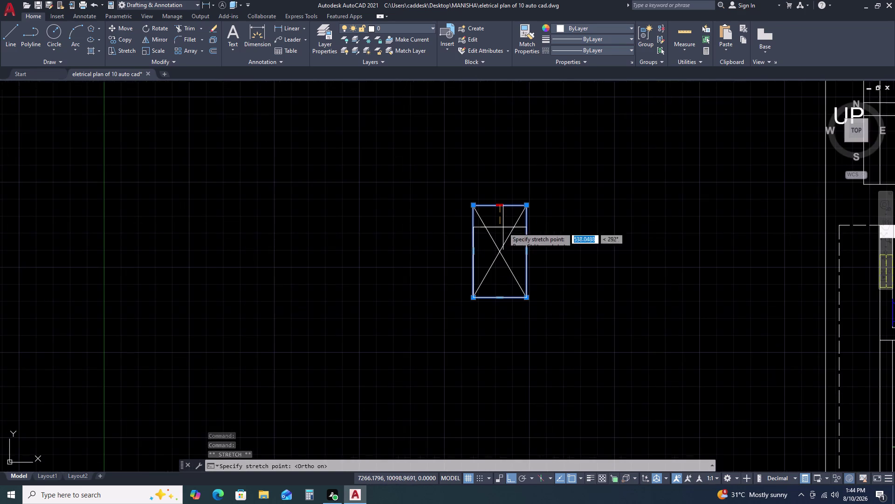
click(503, 224)
Stretch the remaining corners of the crossed rectangle to resize it.
click(505, 239)
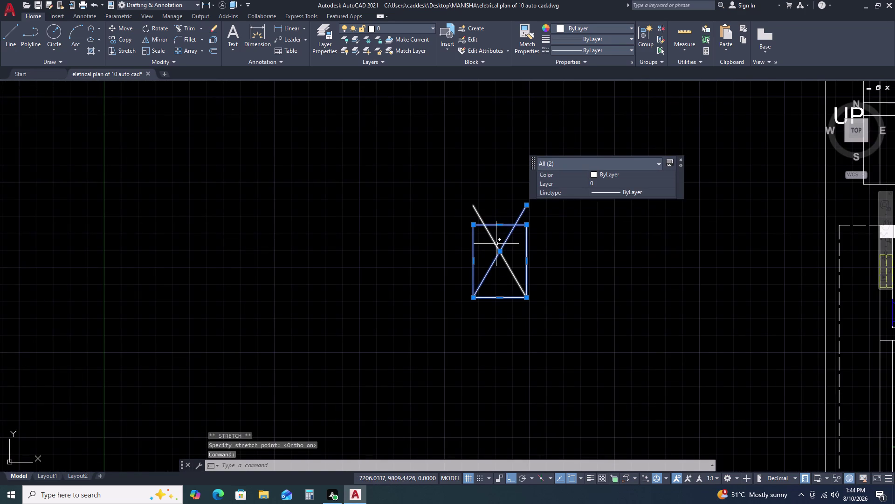
click(493, 241)
click(473, 205)
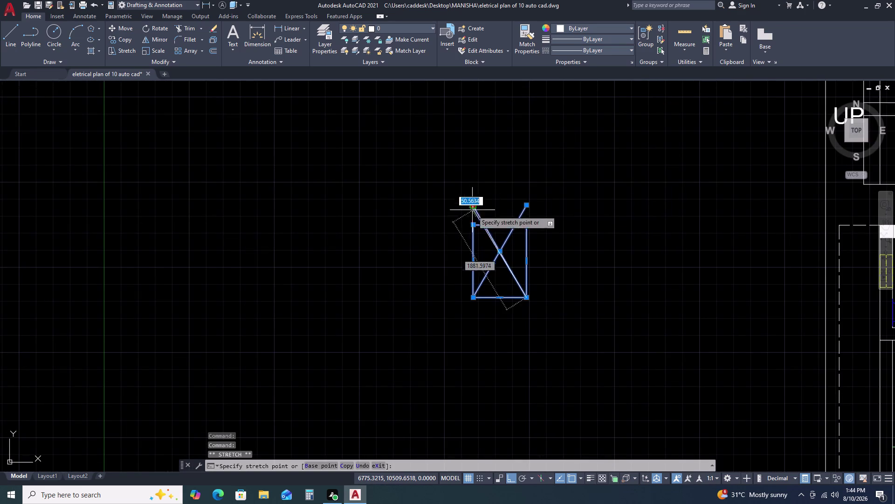
click(475, 226)
middle_drag(499, 216, 388, 178)
middle_click(382, 172)
click(412, 161)
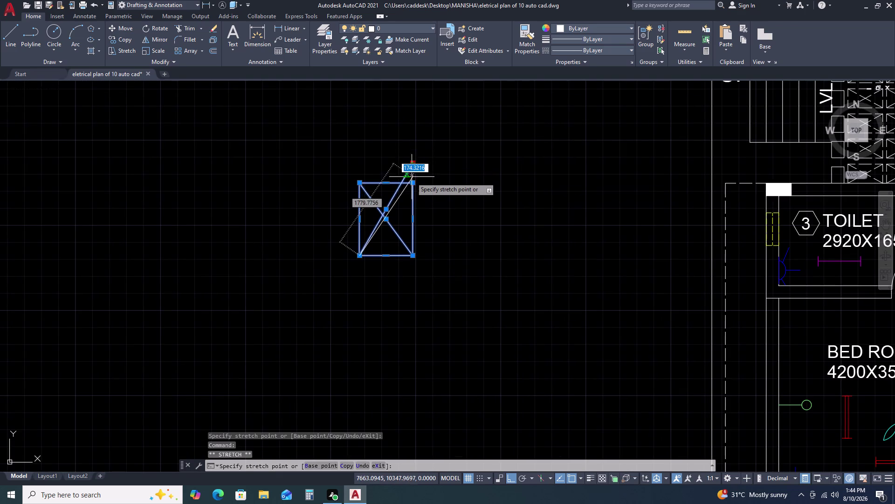
click(411, 183)
key(Escape)
scroll(down, 3)
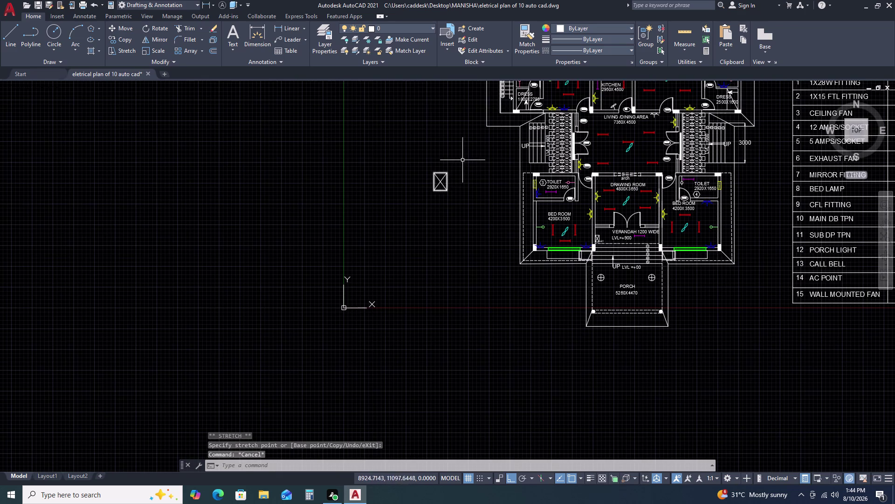
Move the crossed-box symbol above the Drawing Room with Ortho turned off.
click(463, 159)
click(424, 194)
key(m)
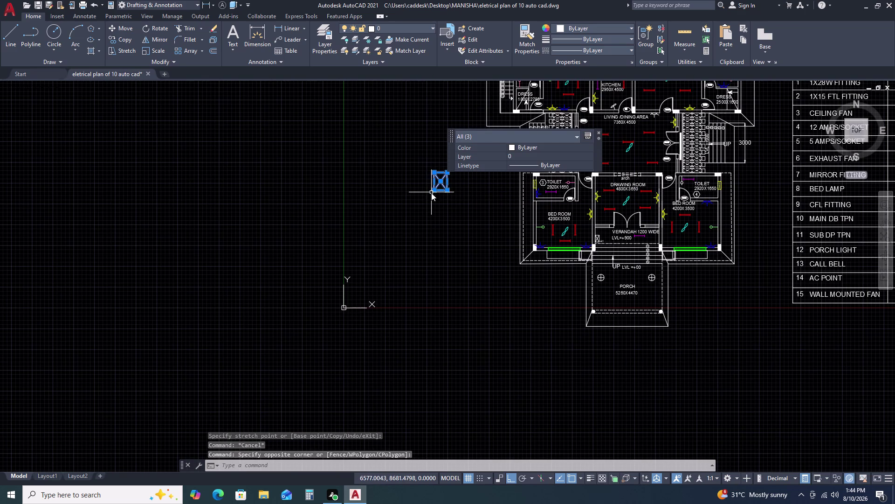
key(space)
click(445, 182)
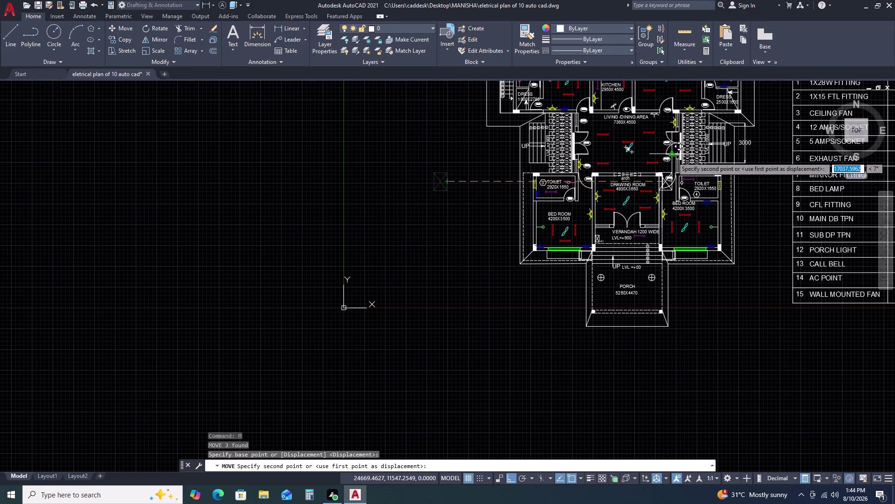
key(F8)
scroll(up, 3)
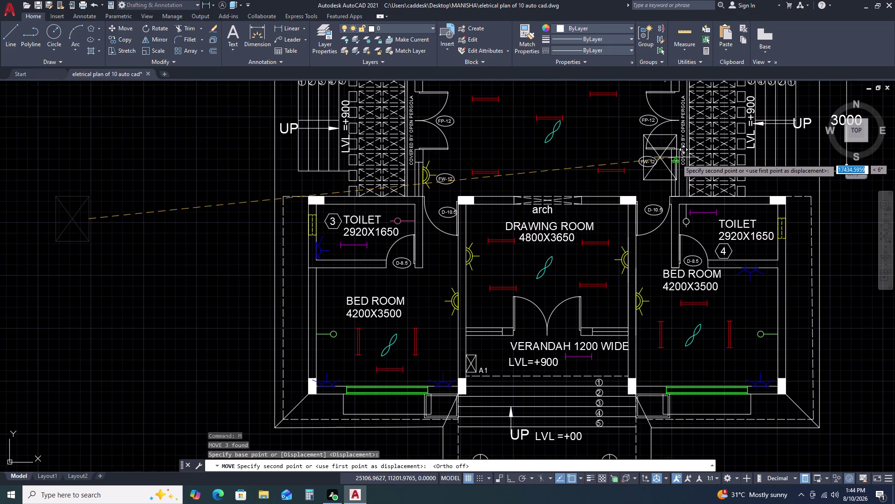
click(610, 140)
key(Escape)
Select the placed symbol and start scaling it from a base point.
click(614, 116)
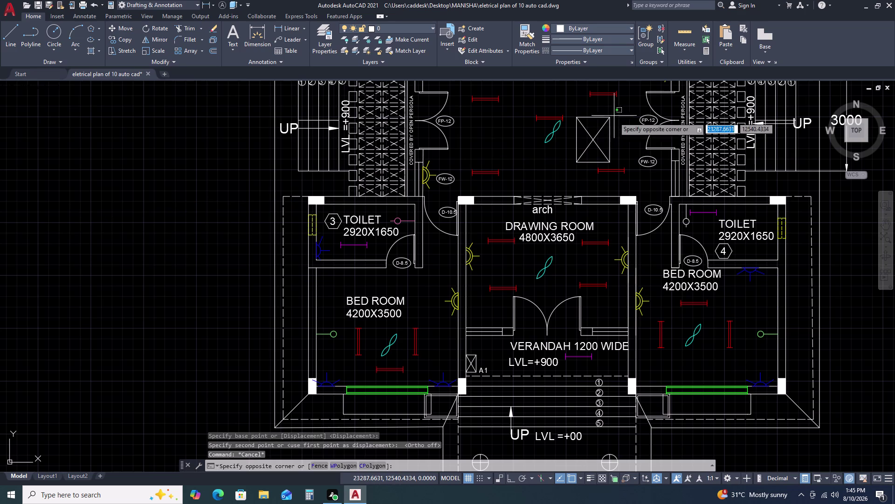
click(567, 165)
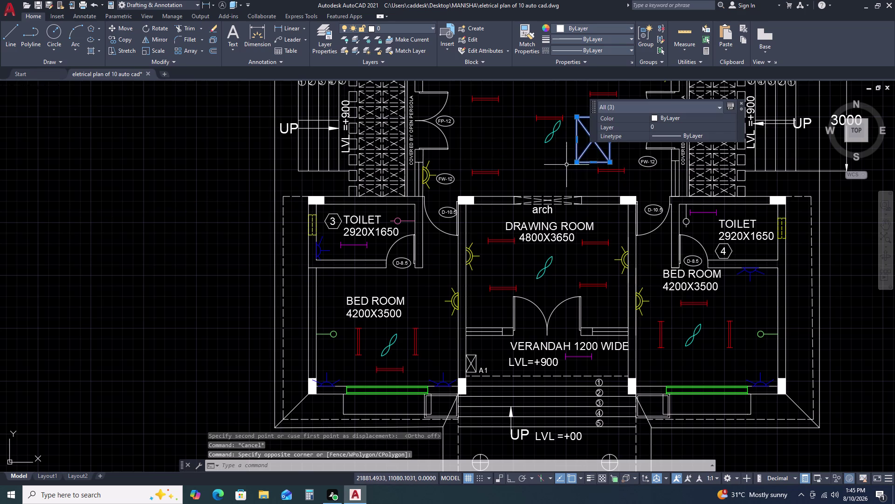
key(s)
key(c)
key(space)
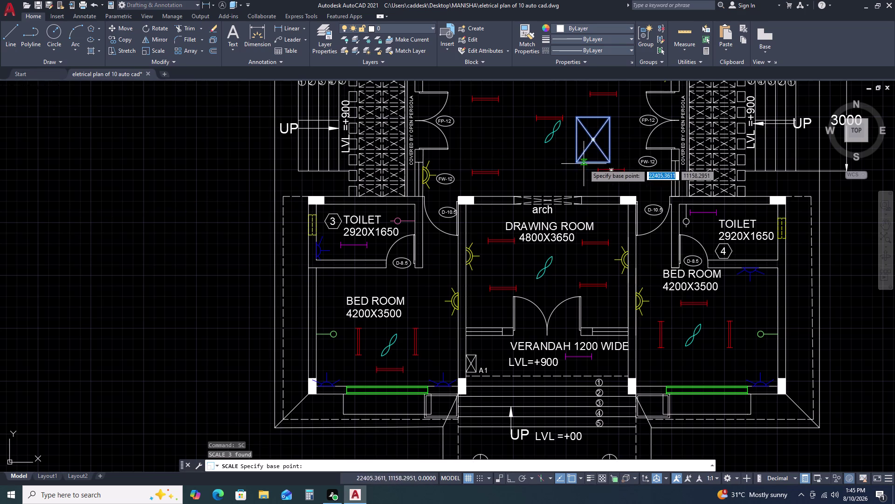
click(577, 163)
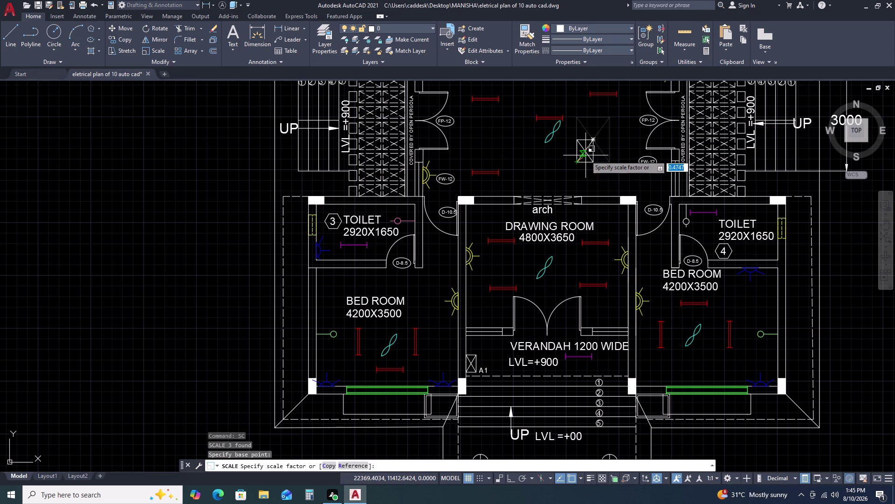
Shrink the symbol, then give it Color 91 from the Quick Properties list.
click(583, 156)
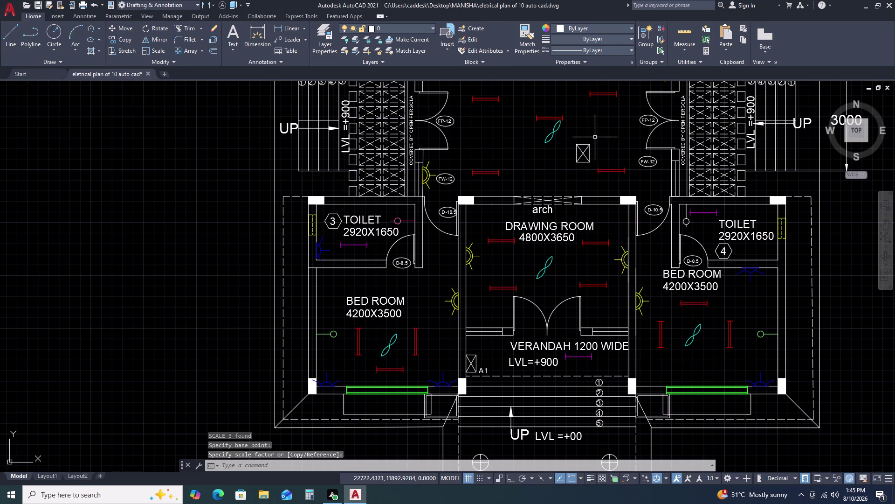
click(595, 137)
click(571, 164)
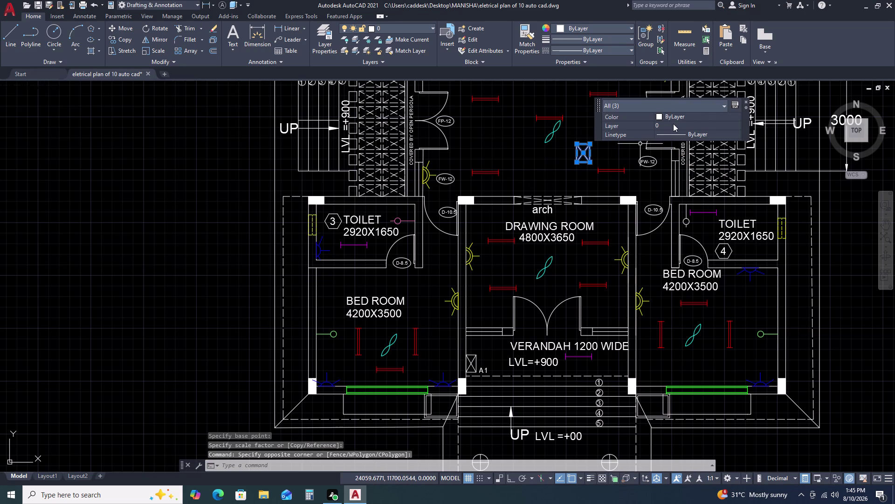
click(681, 115)
click(694, 118)
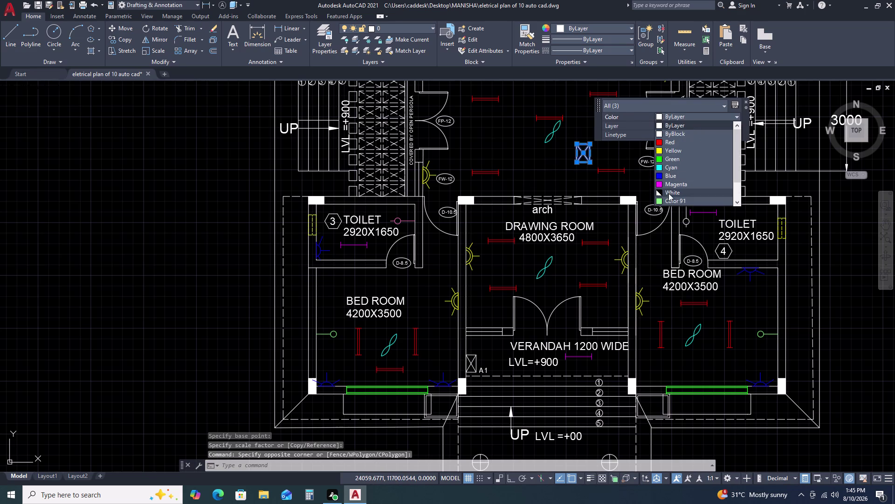
click(681, 201)
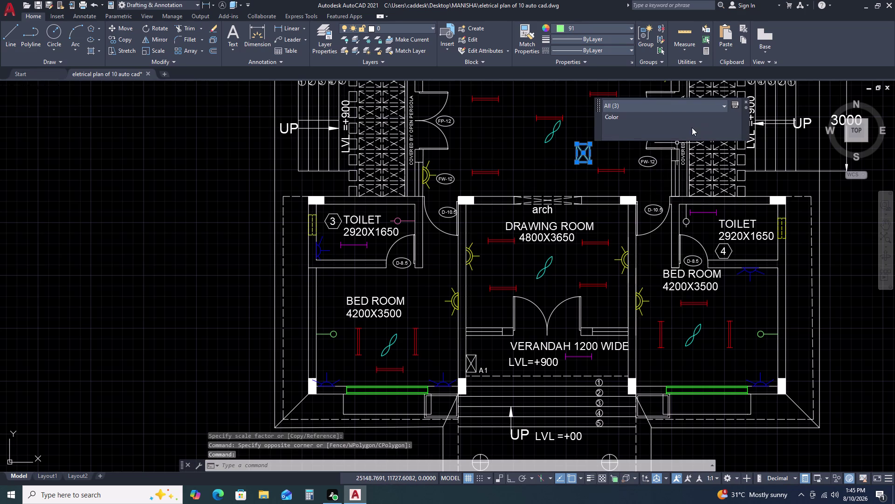
Try dark blue, violet and purple in the Select Color dialog, then cancel.
click(699, 112)
click(701, 115)
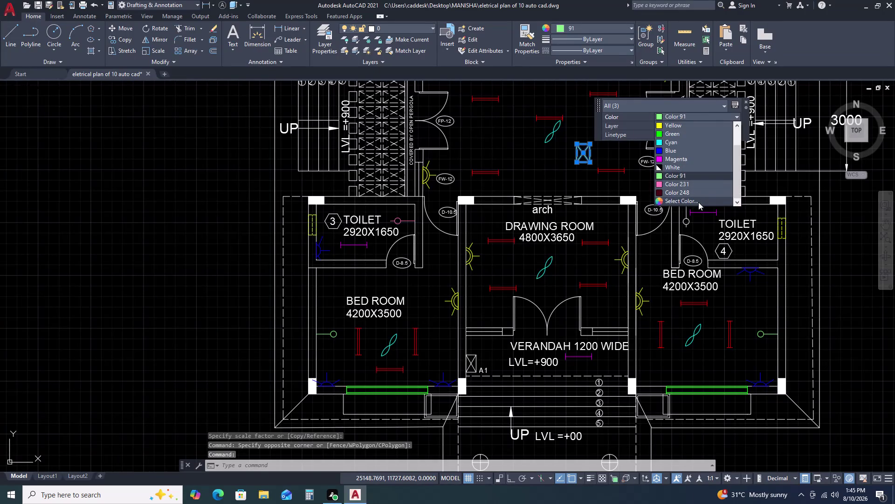
click(698, 202)
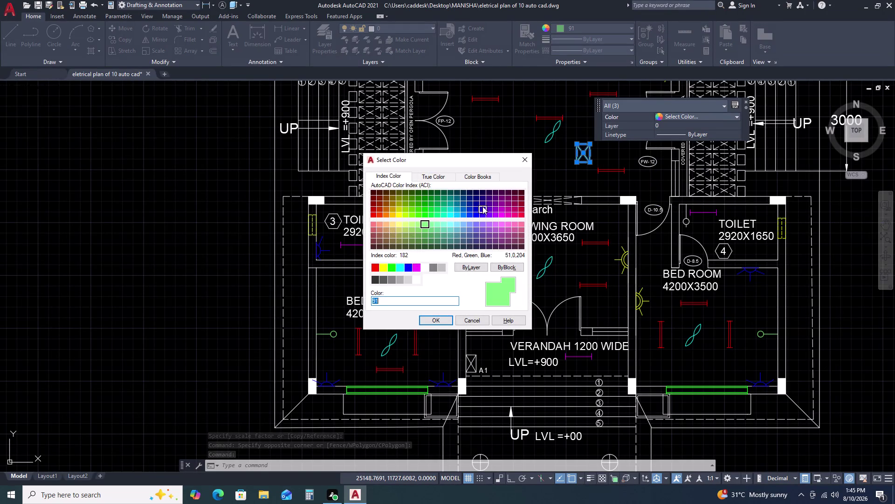
click(476, 197)
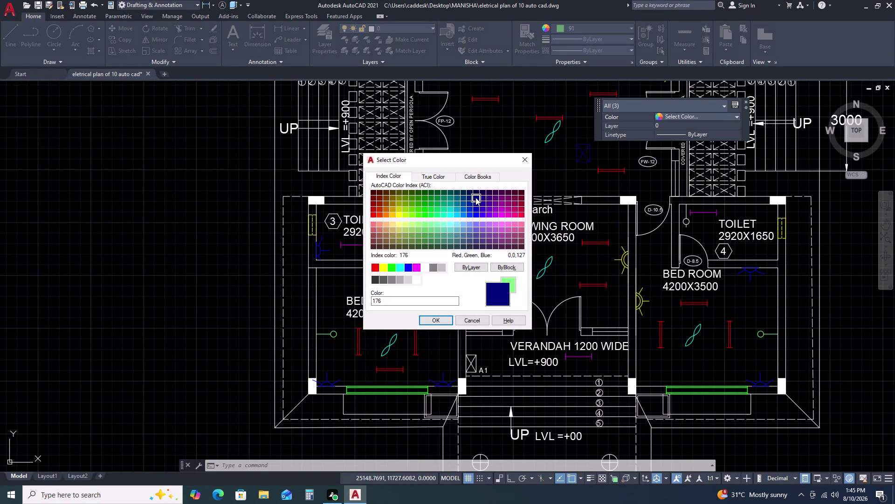
click(487, 199)
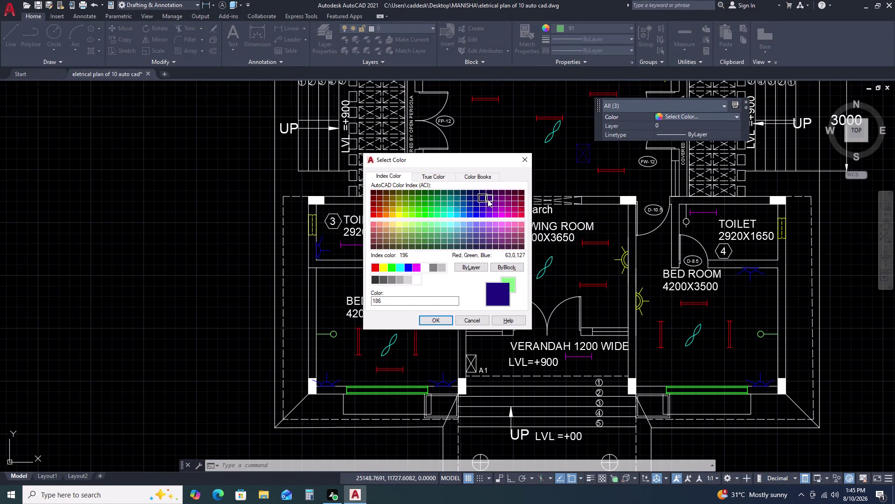
click(488, 199)
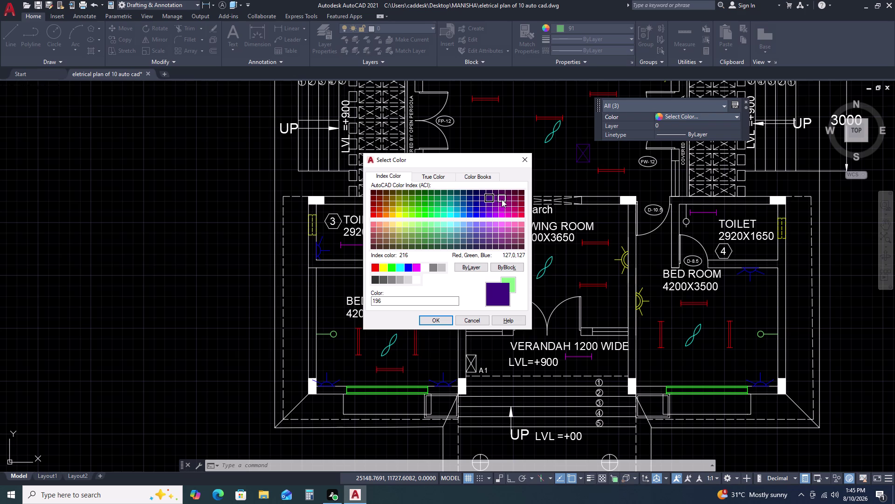
key(Escape)
key(Escape)
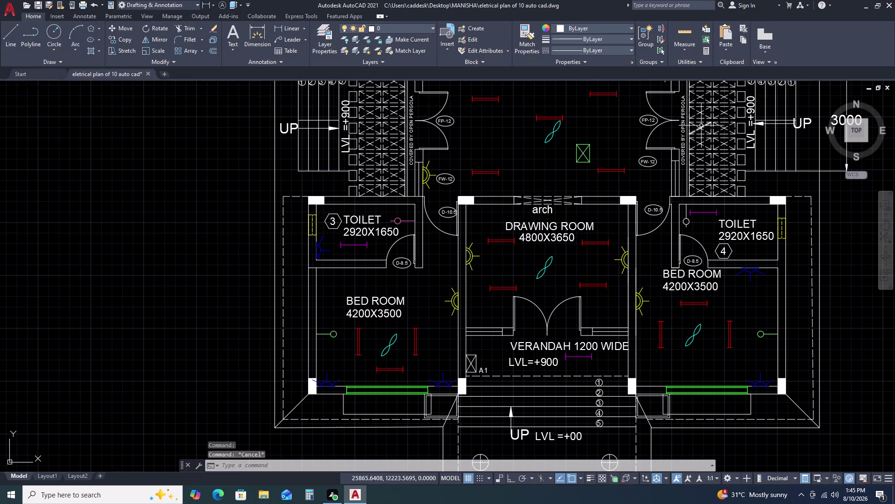
Reselect the symbol and try a teal colour, then cancel the dialog.
click(593, 141)
click(574, 158)
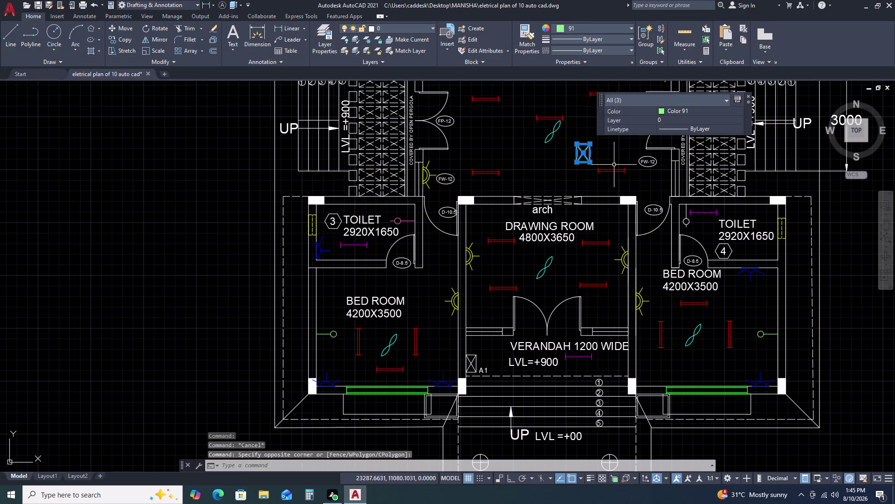
click(696, 108)
click(700, 110)
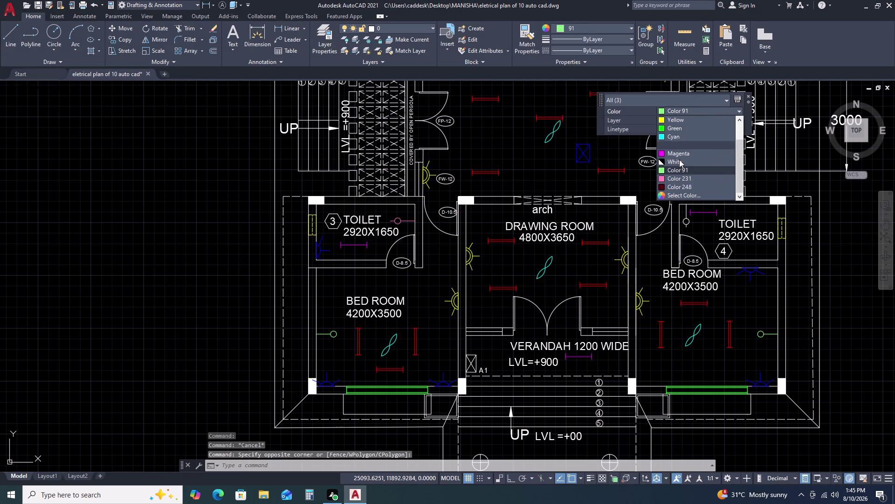
click(680, 198)
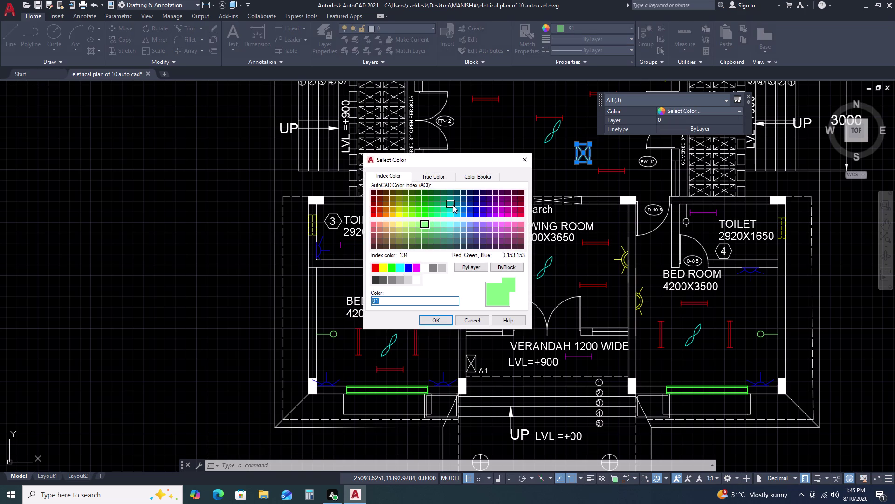
click(452, 204)
key(Escape)
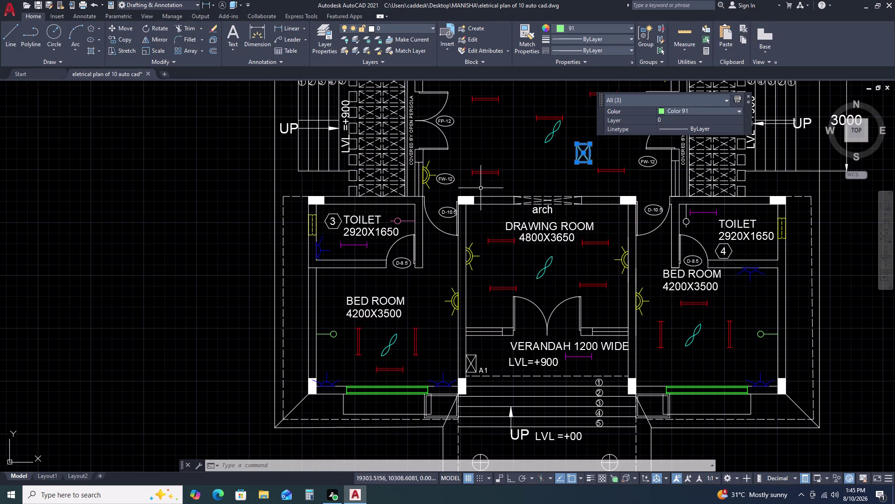
key(Escape)
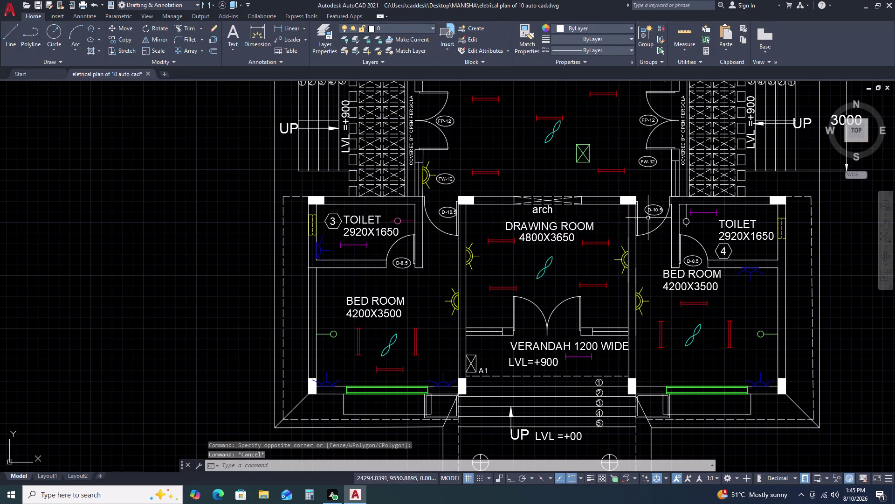
Select the box symbol again, retry the teal colour, and cancel everything.
click(600, 139)
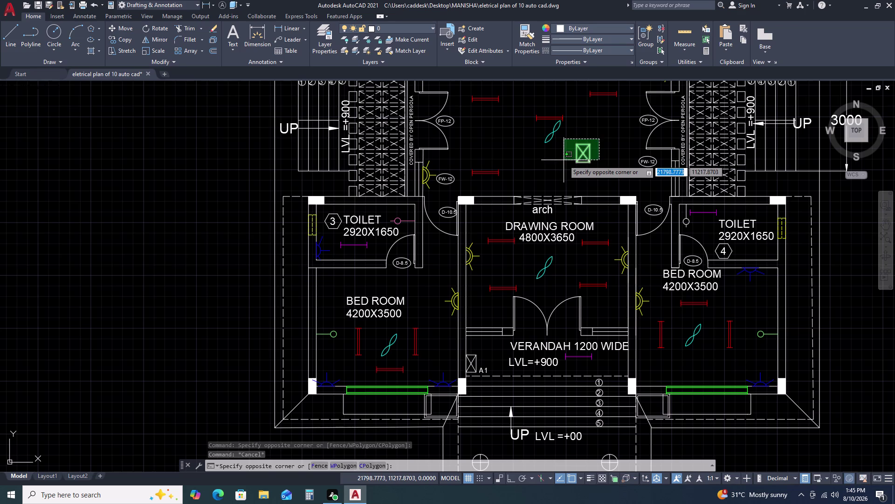
double_click(564, 160)
click(682, 115)
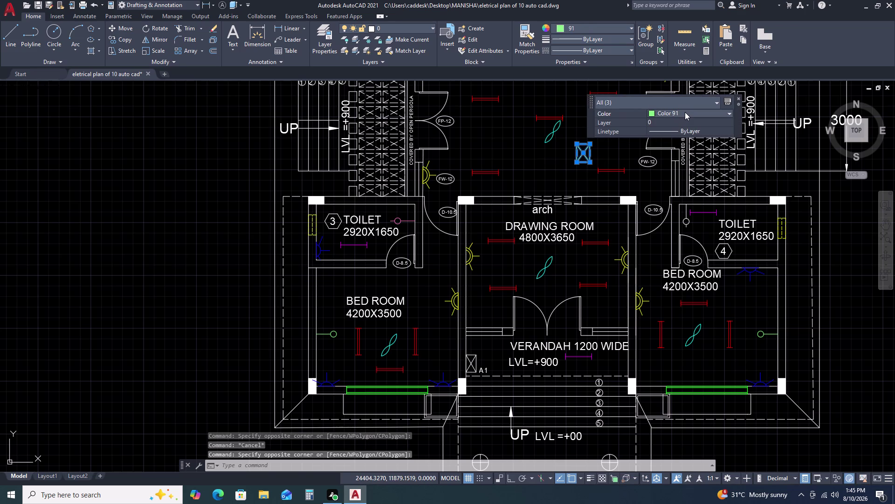
click(686, 112)
click(684, 197)
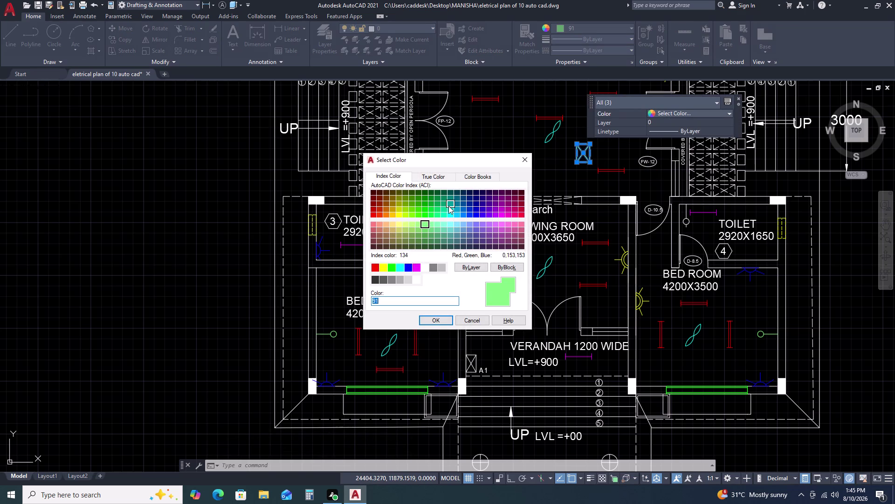
click(451, 203)
key(Escape)
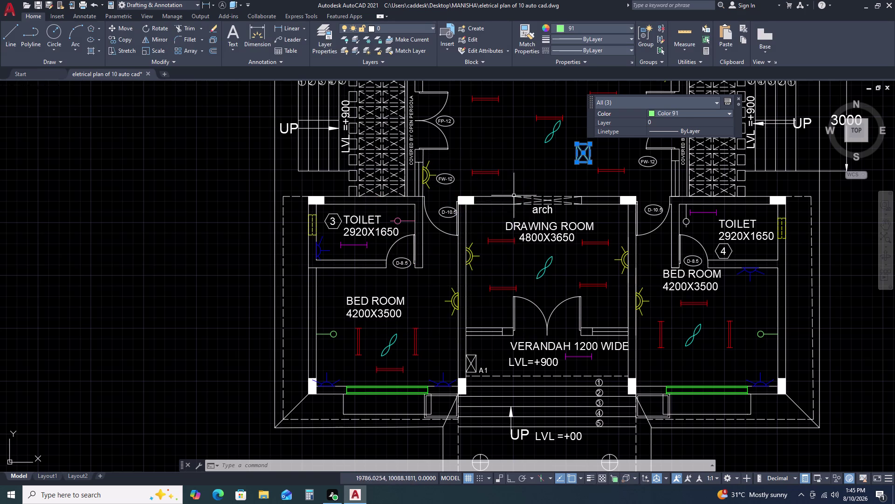
key(Escape)
key(Escape)
key(Escape)
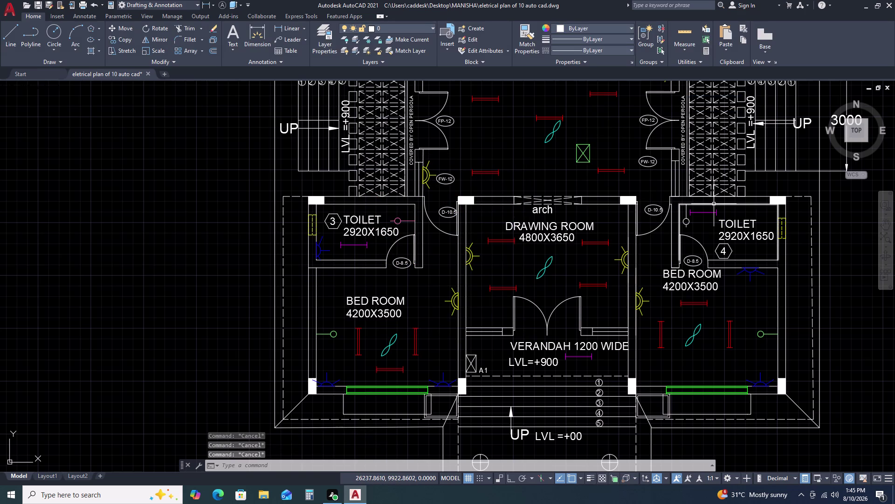
Reselect the crossed-box symbol, try a yellow-green index colour, then cancel.
click(571, 140)
click(599, 170)
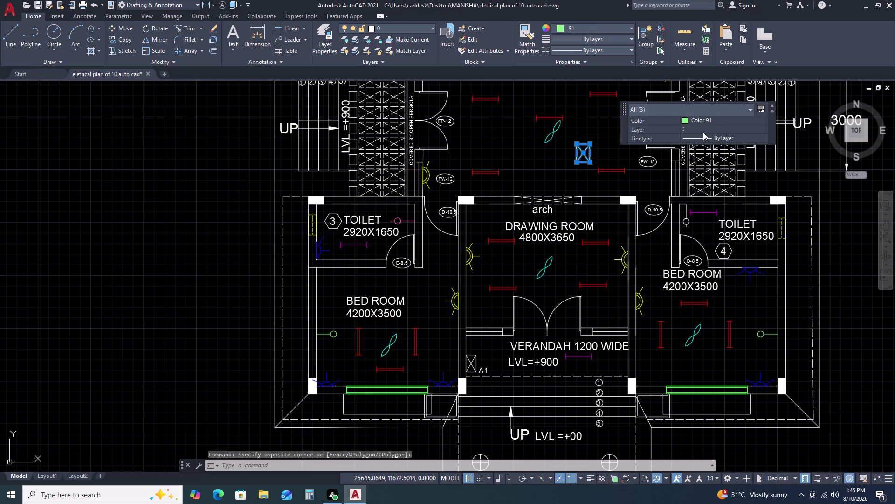
click(710, 120)
click(712, 118)
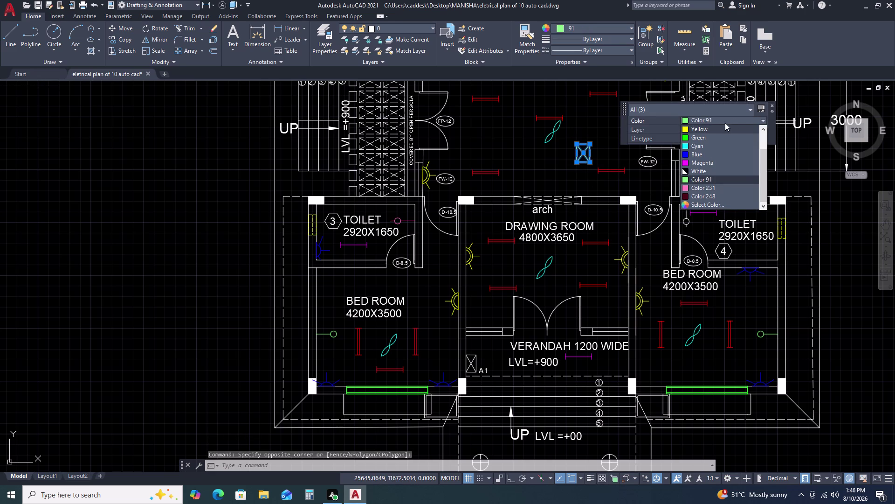
click(718, 206)
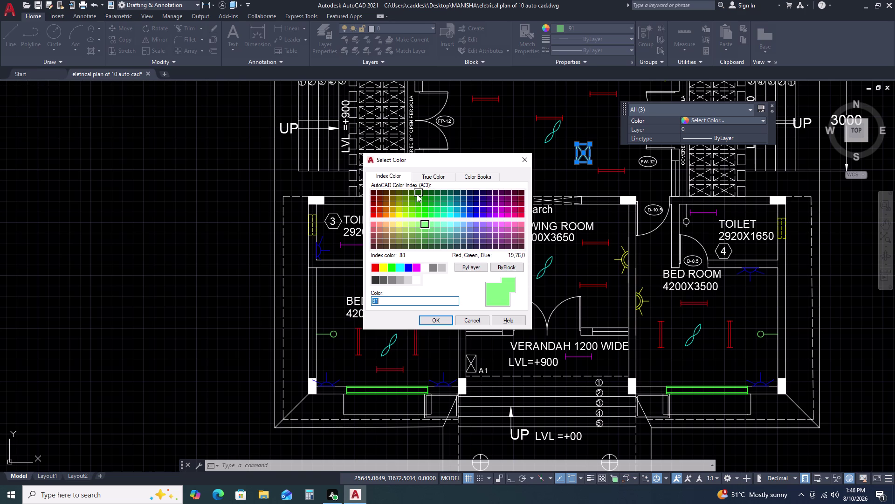
click(398, 204)
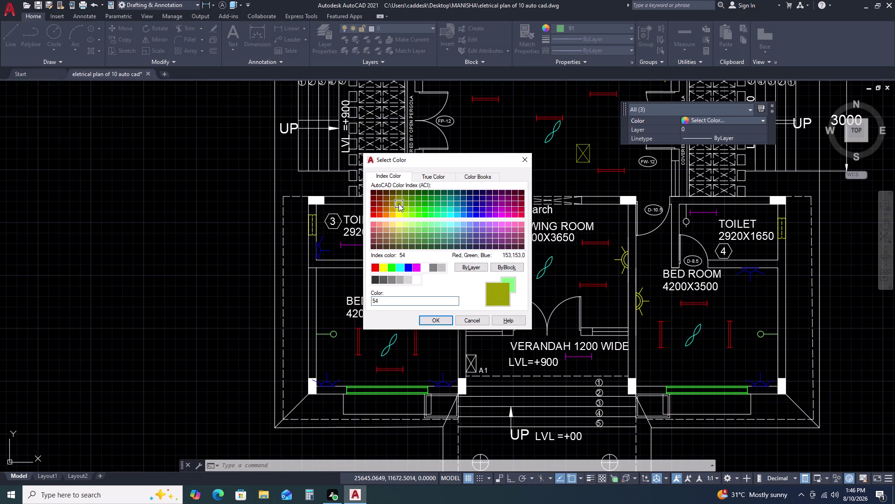
key(Escape)
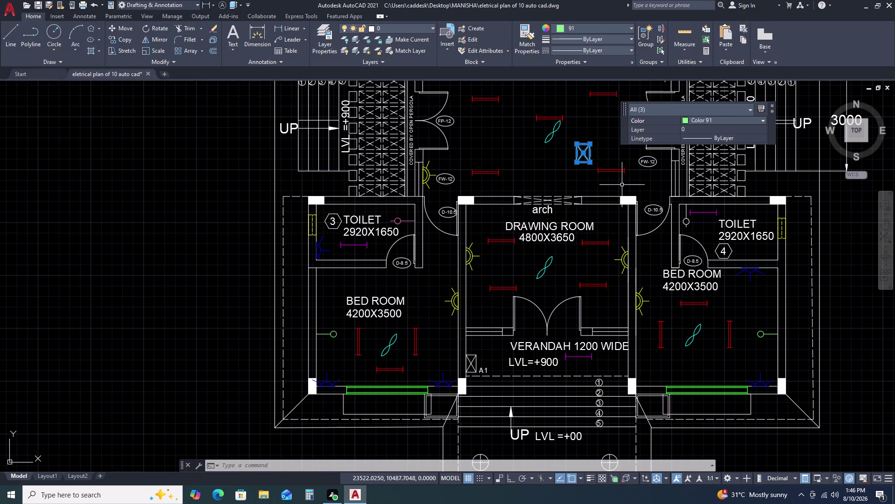
click(610, 153)
click(593, 143)
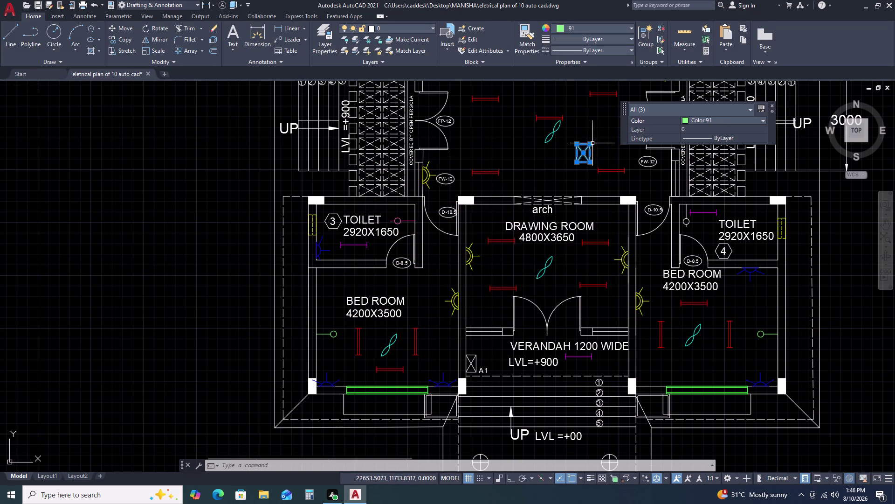
key(Escape)
key(Escape)
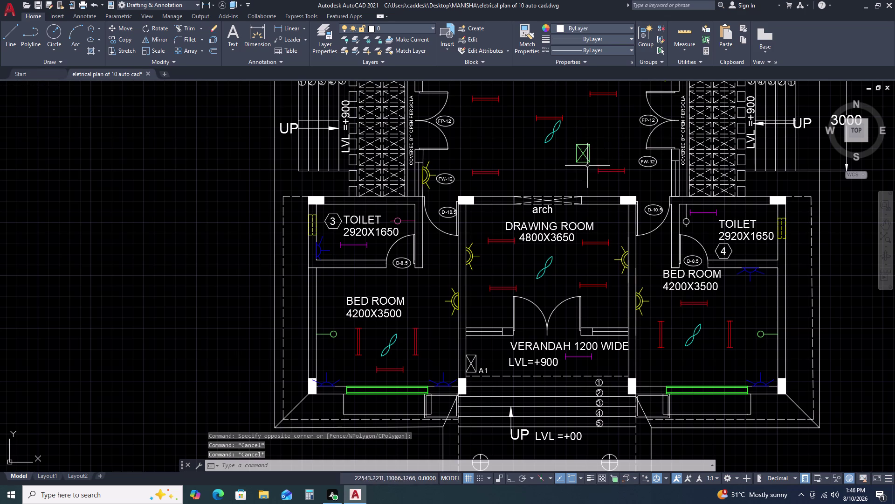
Select the symbol and set its colour to 248 in Quick Properties.
click(599, 147)
click(552, 161)
click(660, 115)
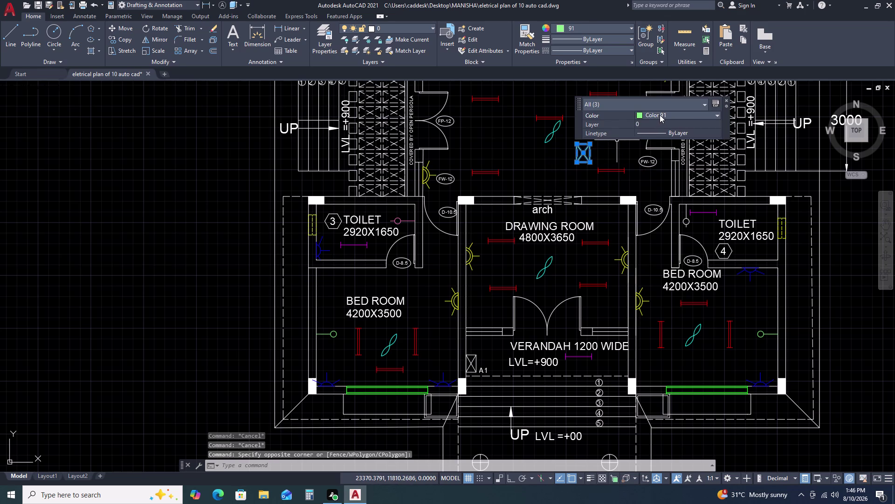
click(662, 115)
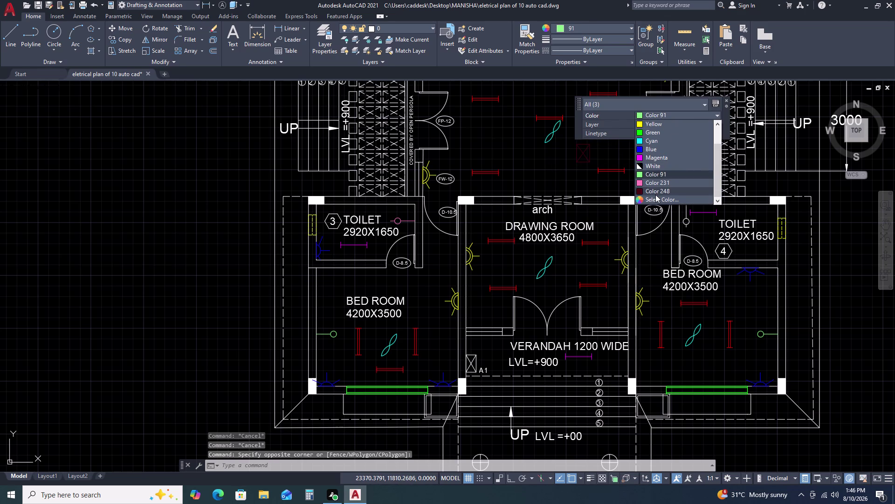
double_click(658, 193)
Move the recoloured symbol beside the Drawing Room's right doorway.
key(Escape)
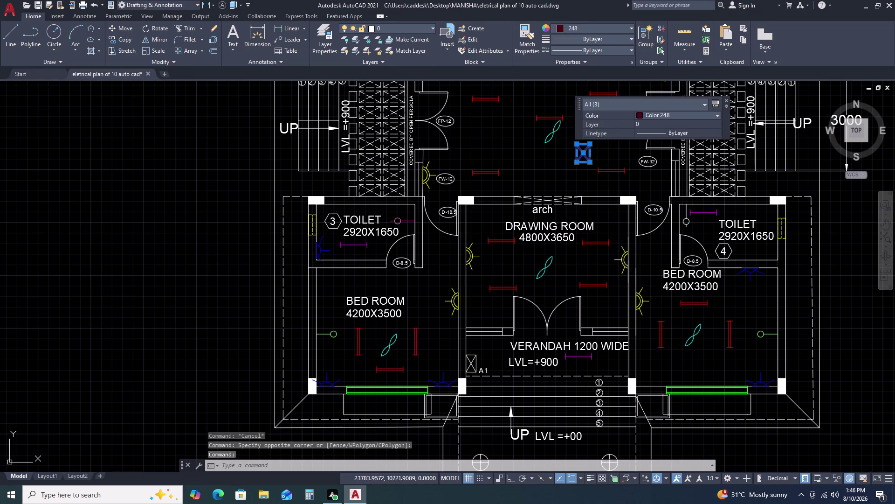
scroll(up, 3)
click(608, 119)
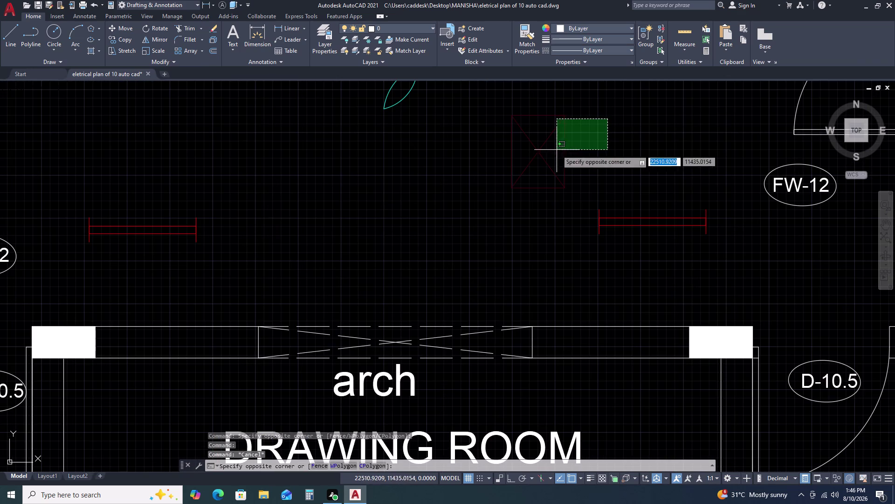
click(505, 198)
text(M)
key(space)
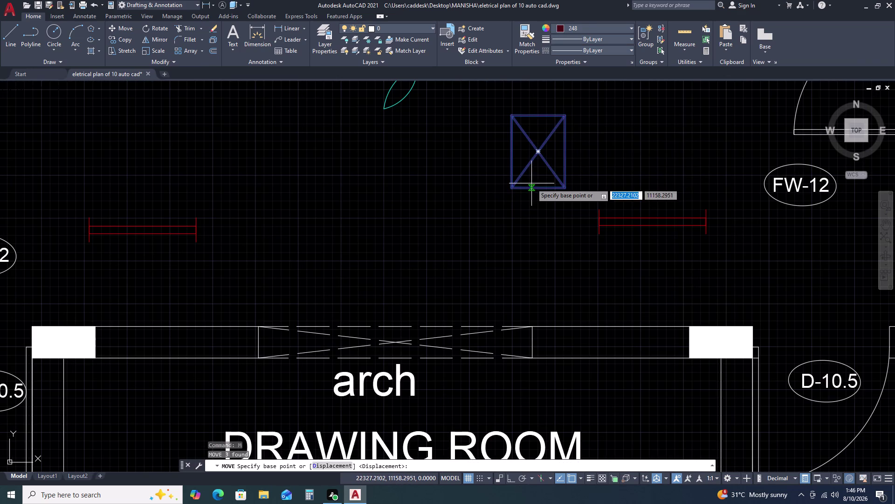
click(531, 183)
scroll(down, 3)
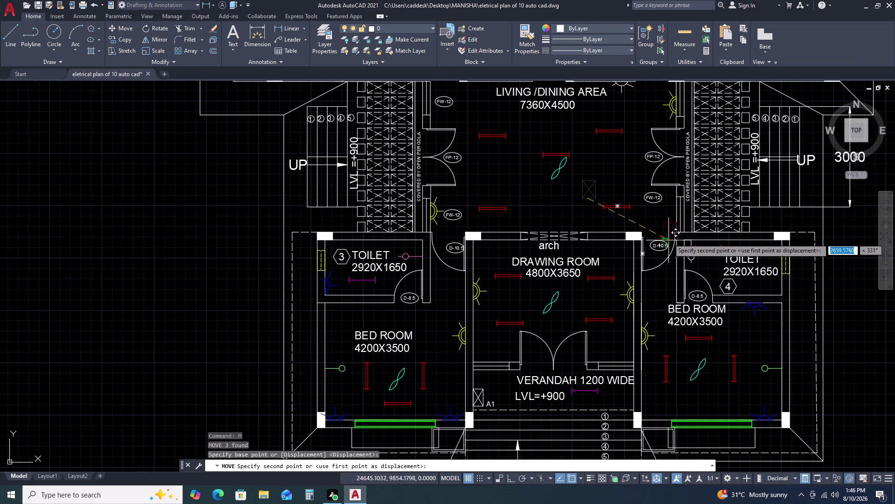
scroll(up, 3)
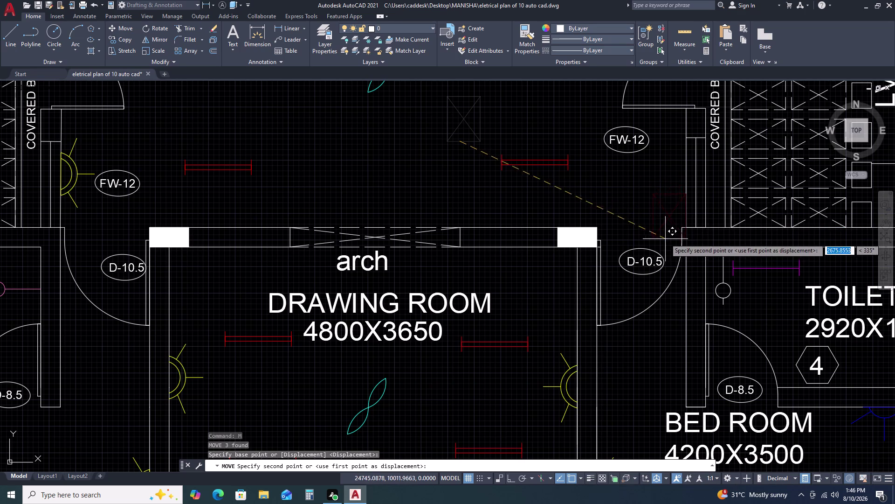
click(652, 221)
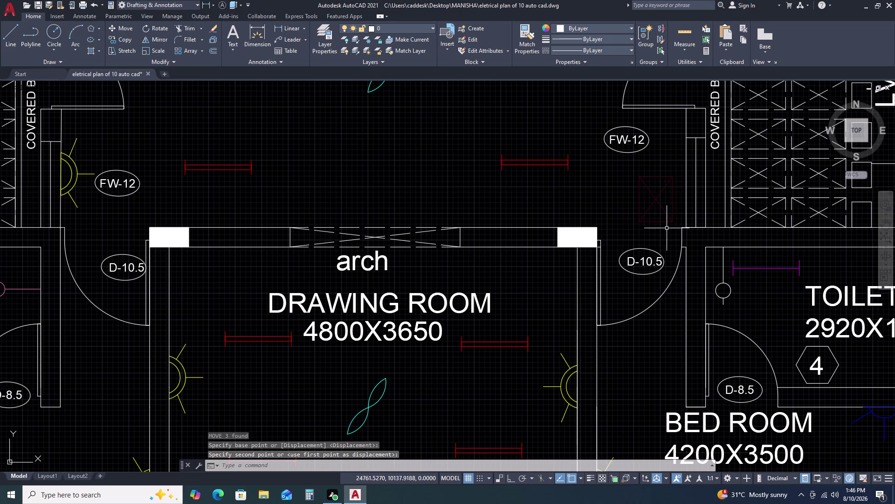
Nudge the symbol with a second move so it rests against the wall.
click(667, 228)
click(642, 202)
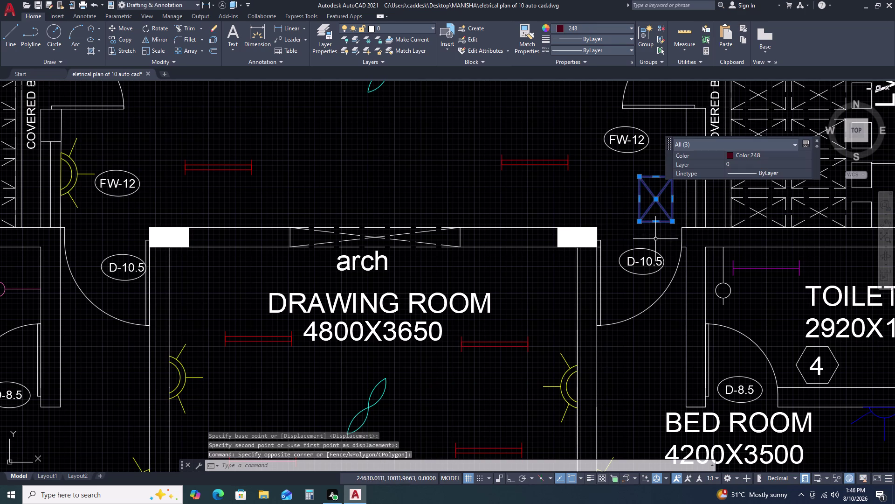
text(M)
key(space)
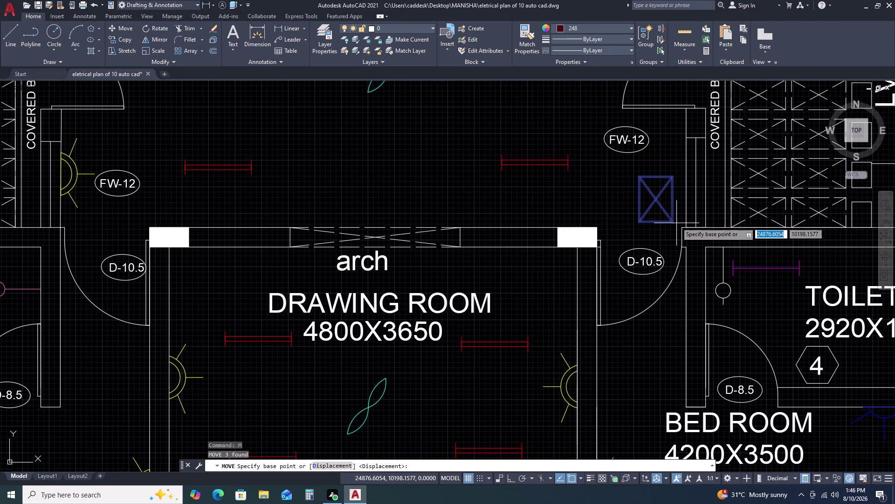
click(672, 222)
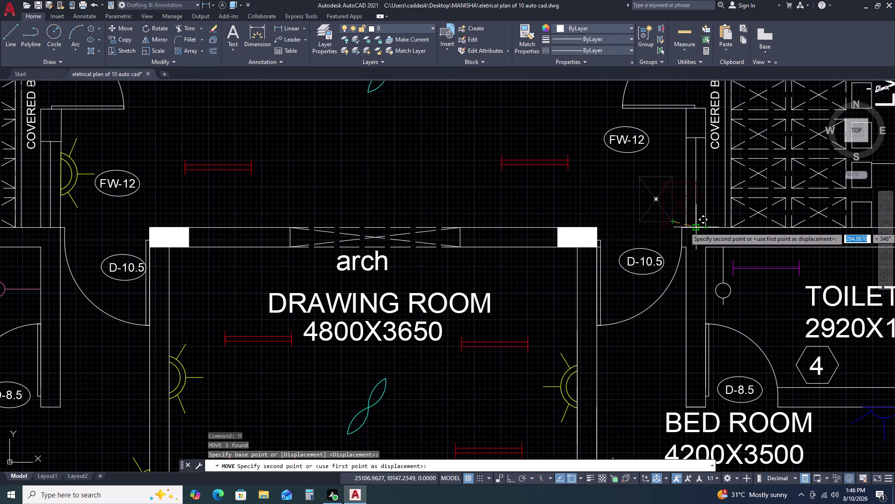
click(696, 227)
scroll(up, 3)
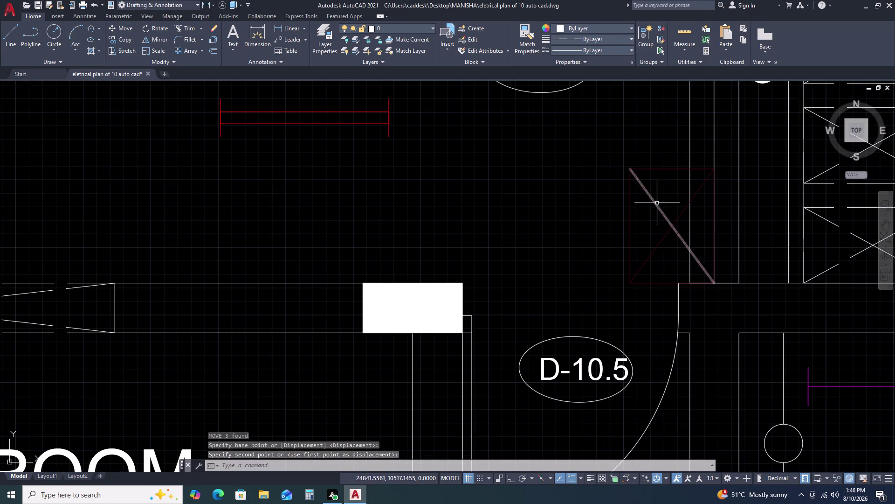
scroll(down, 3)
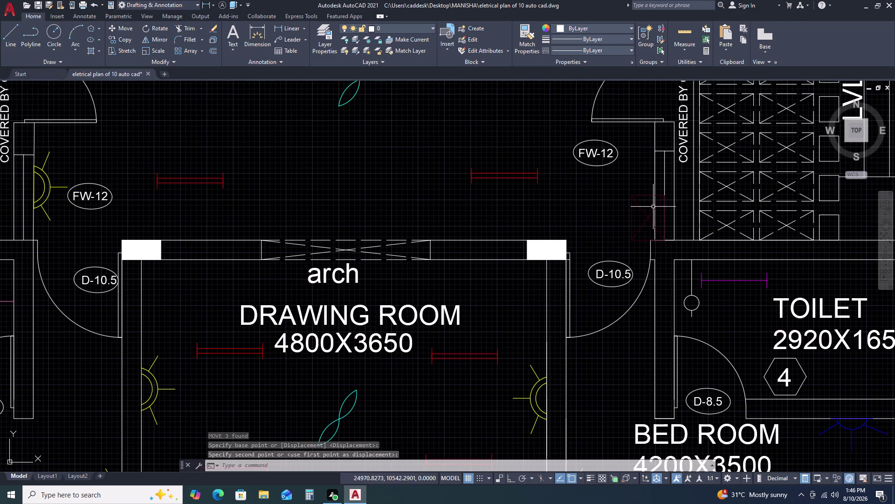
scroll(down, 3)
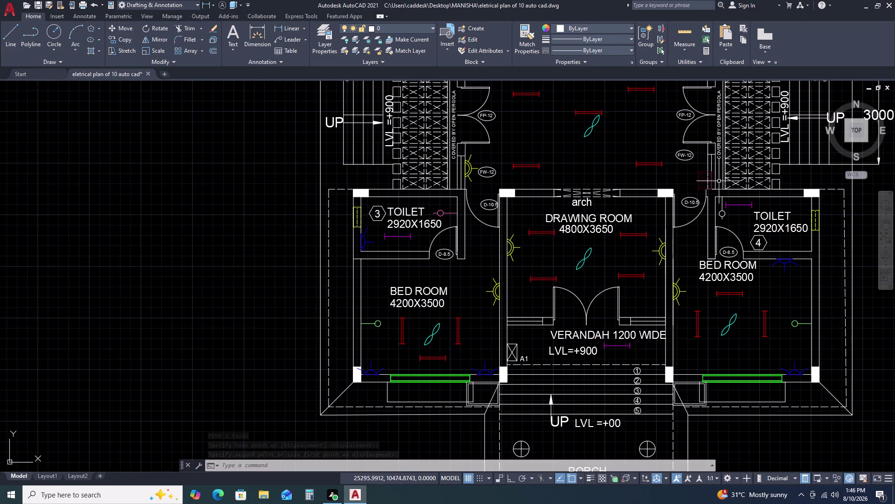
scroll(up, 3)
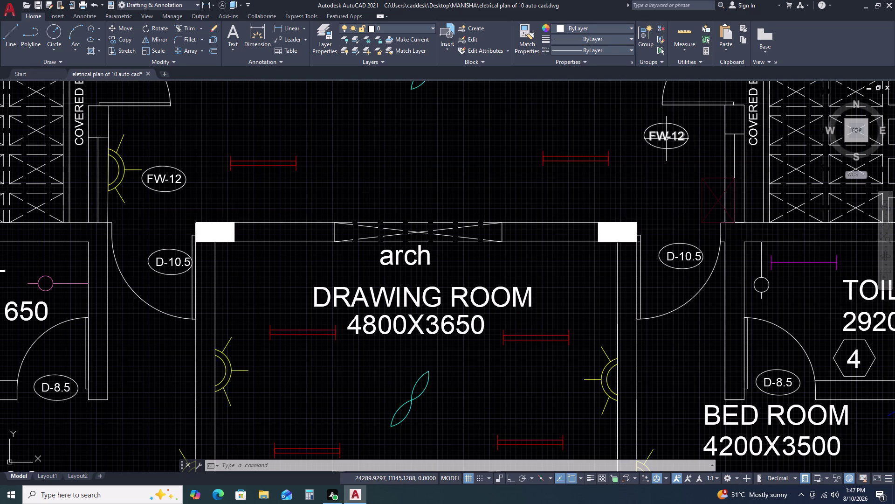
Copy the FW-12 label beside the symbol and change its text to 'A1'.
click(667, 139)
key(c)
key(o)
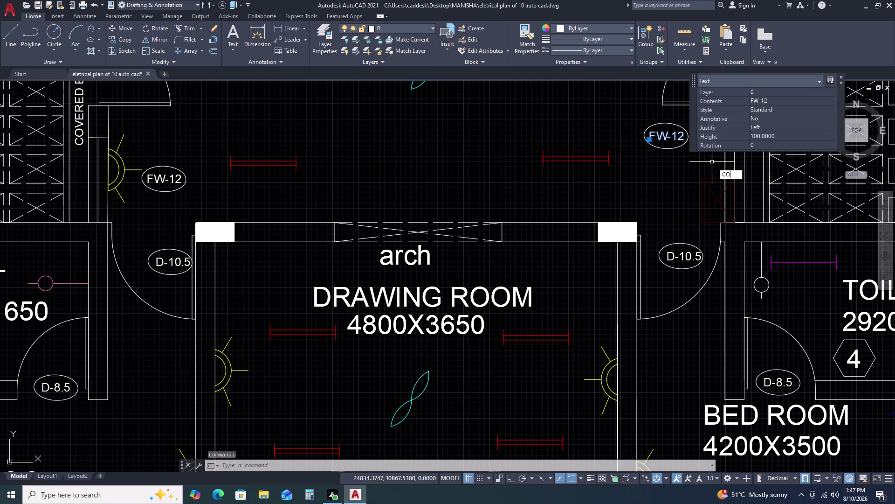
key(space)
click(668, 158)
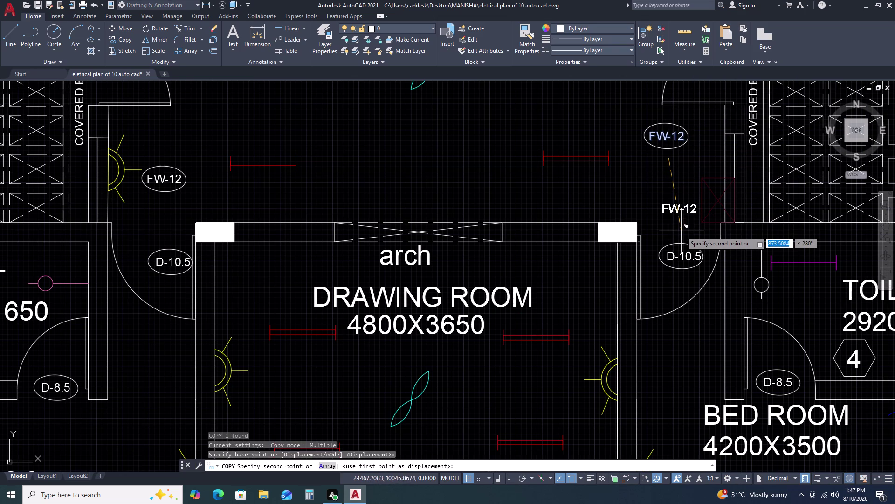
click(682, 231)
key(Escape)
double_click(676, 206)
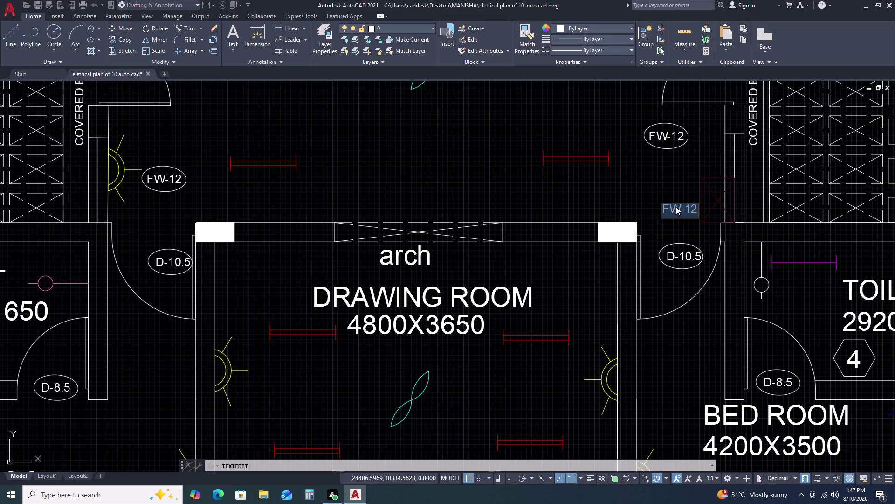
key(a)
key(1)
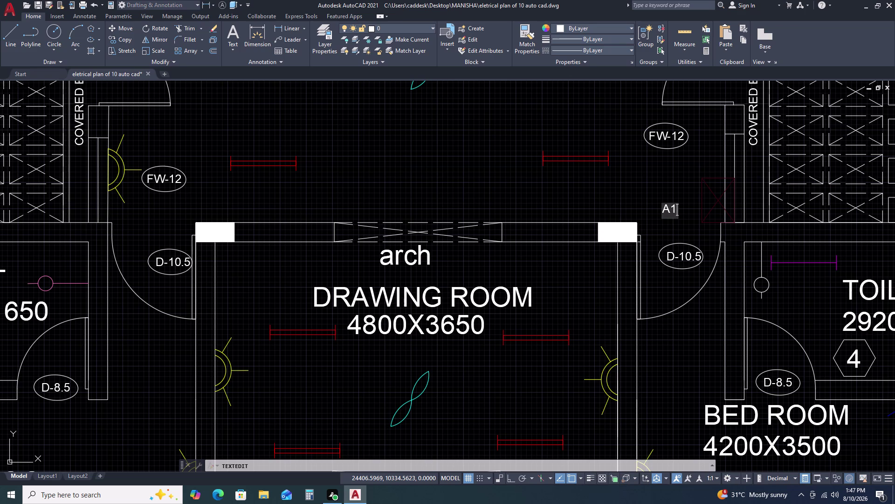
click(640, 179)
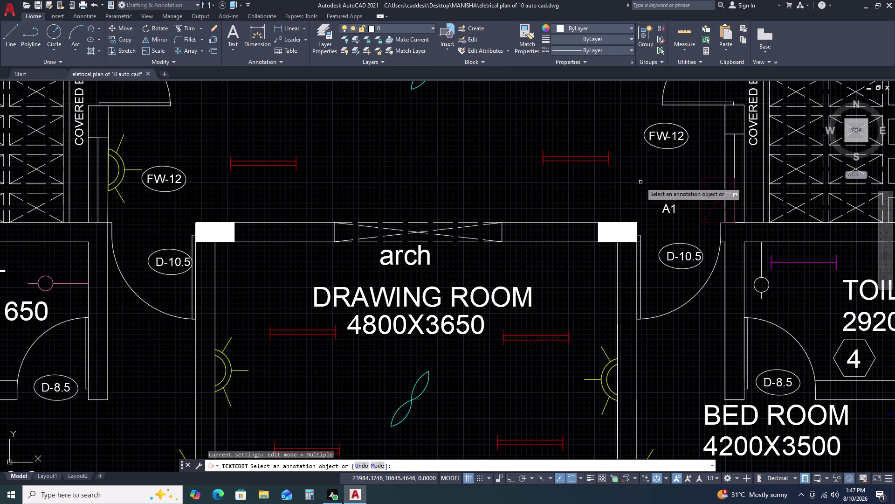
key(Escape)
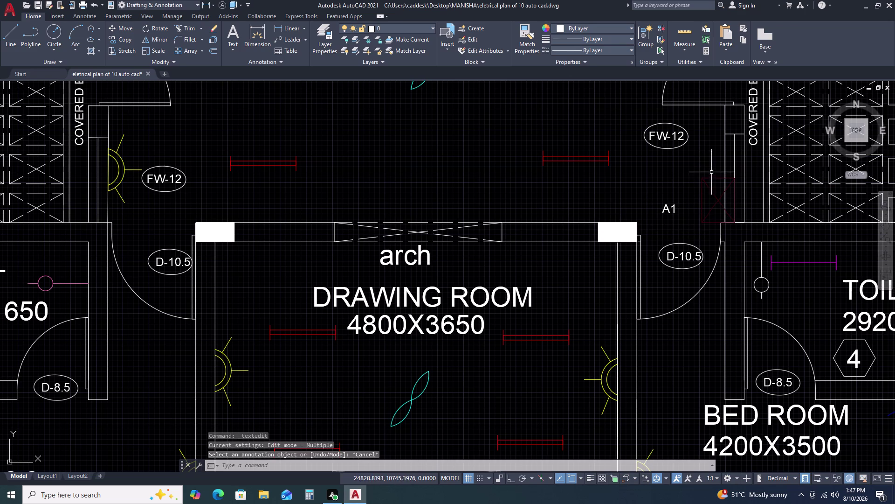
Select the crossed-box symbol and rescale it with SC from its corner.
click(713, 170)
click(697, 208)
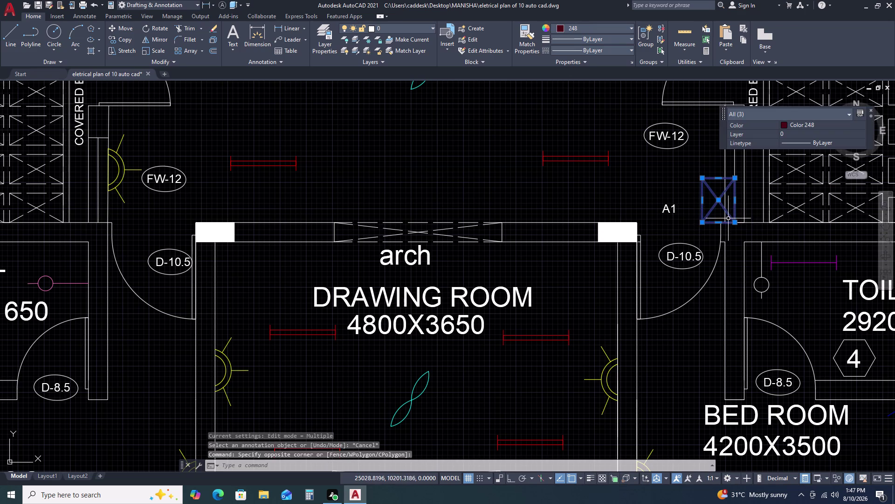
text(SC)
key(space)
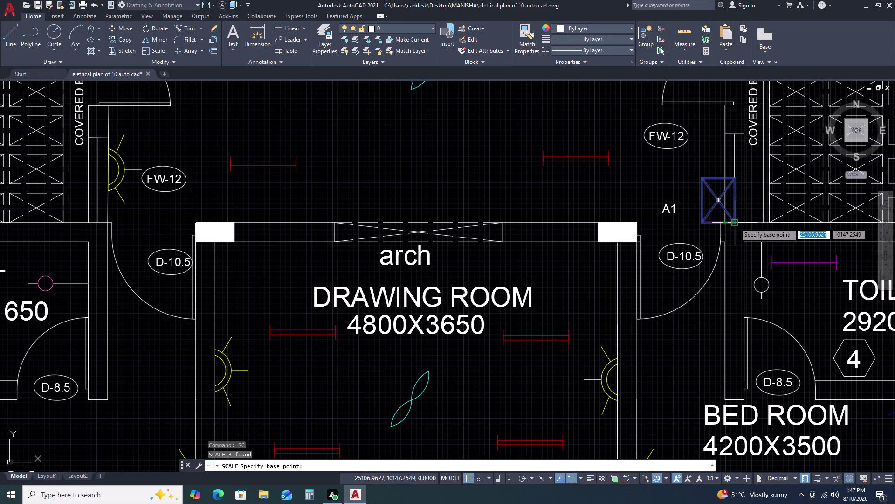
click(735, 222)
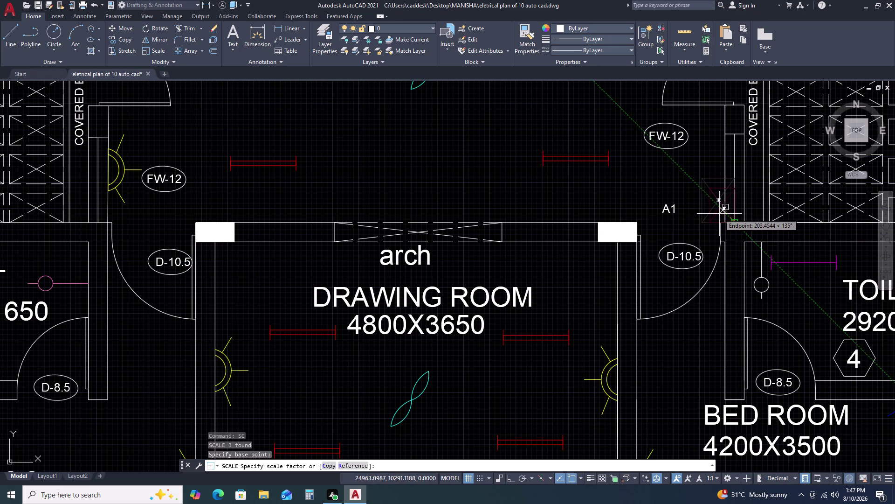
double_click(720, 213)
drag(689, 213, 681, 208)
Move the A1 label next to the box symbol, then window-select the symbol.
click(662, 178)
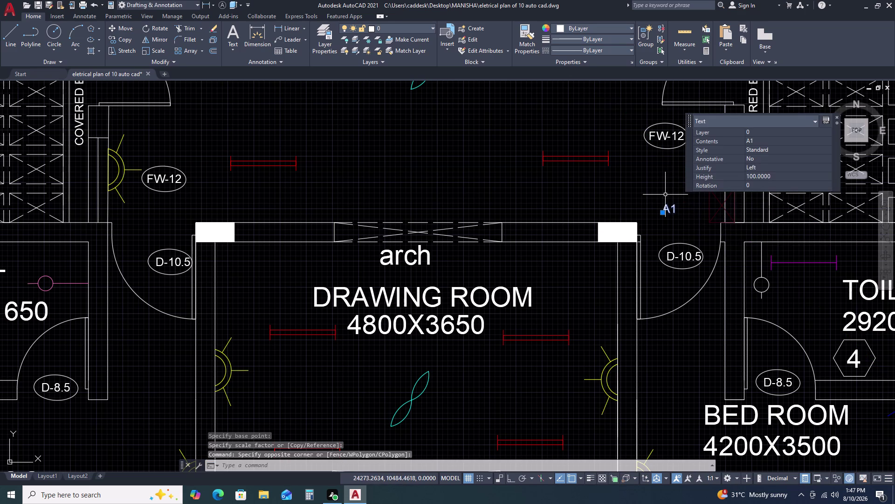
key(space)
text(M)
key(space)
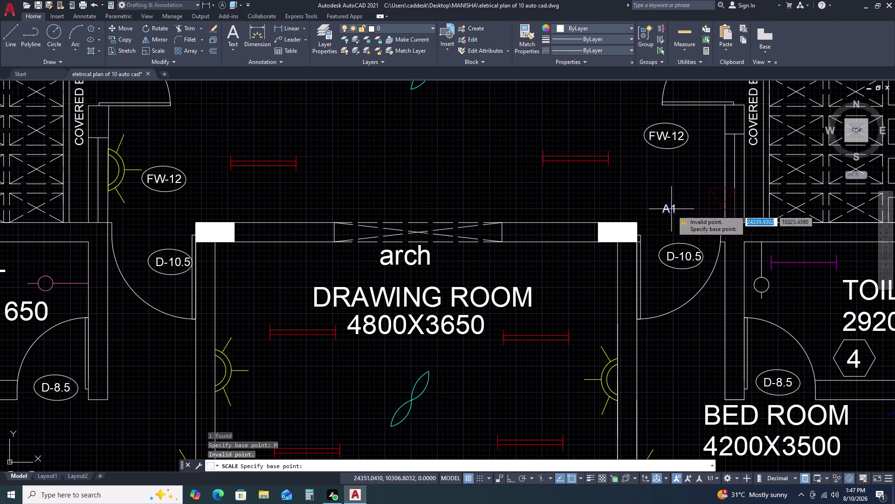
key(Escape)
click(677, 210)
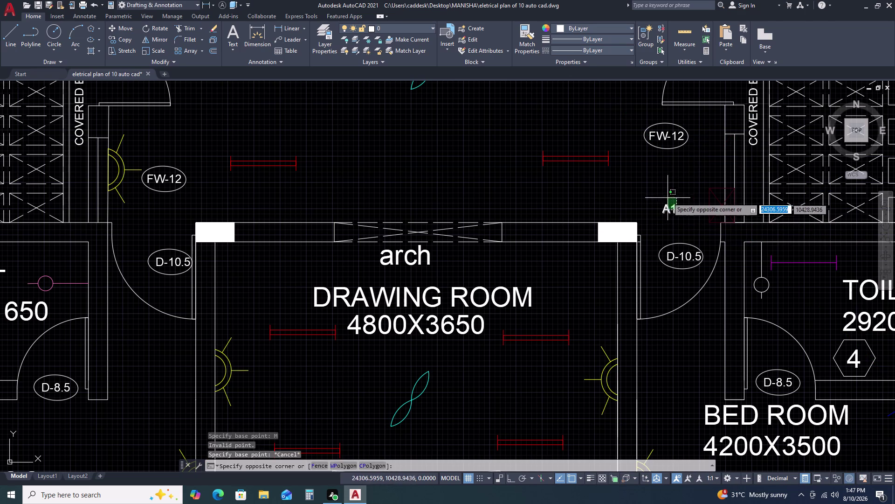
click(668, 196)
text(M)
key(space)
click(668, 198)
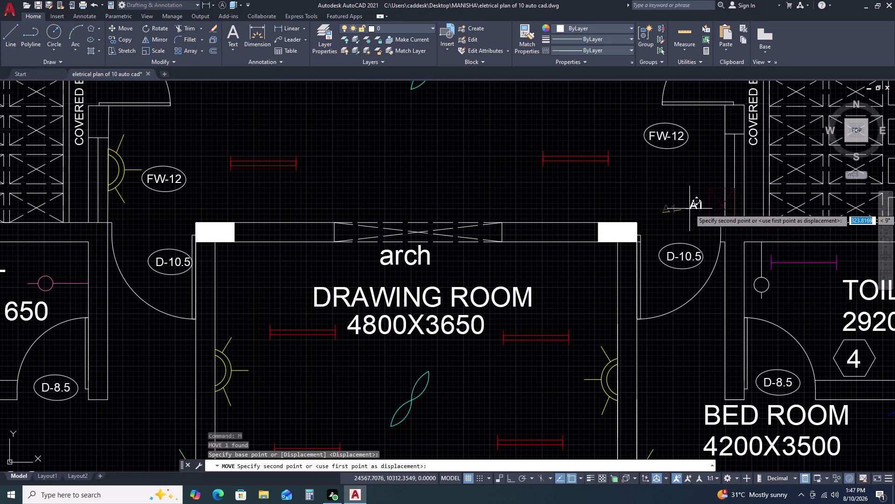
click(690, 209)
key(Escape)
click(675, 185)
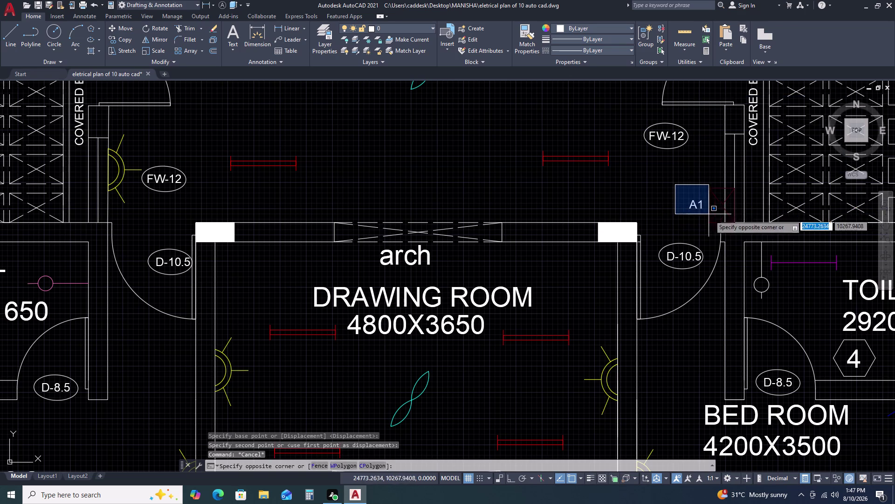
click(738, 234)
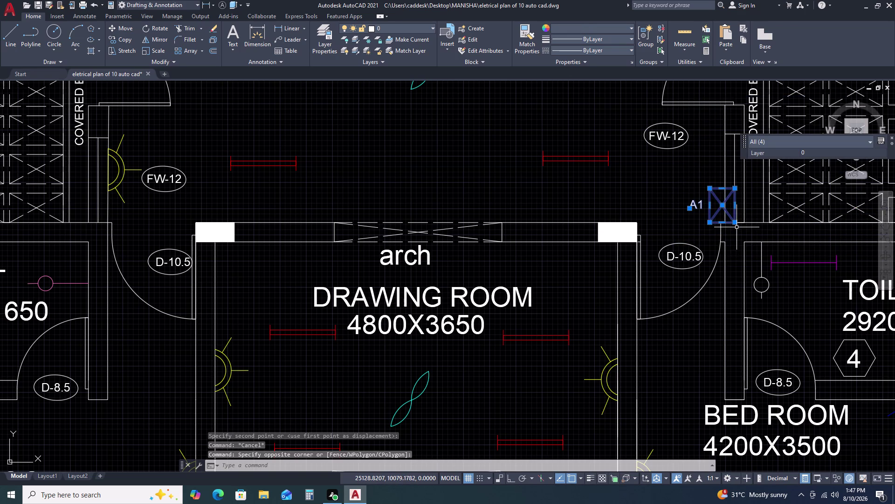
Copy the A1 board symbol to a spot beside the FW-12 window in the living/dining area.
key(c)
text(O)
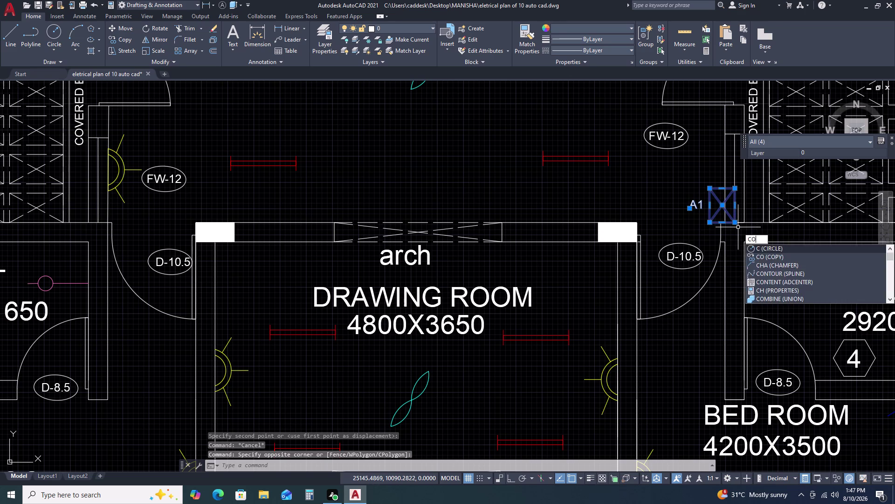
key(space)
click(732, 221)
scroll(down, 3)
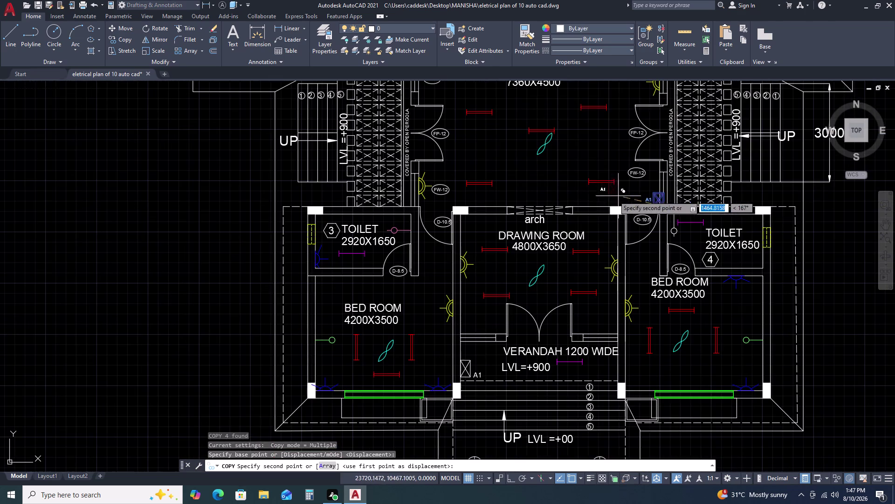
scroll(down, 3)
scroll(up, 3)
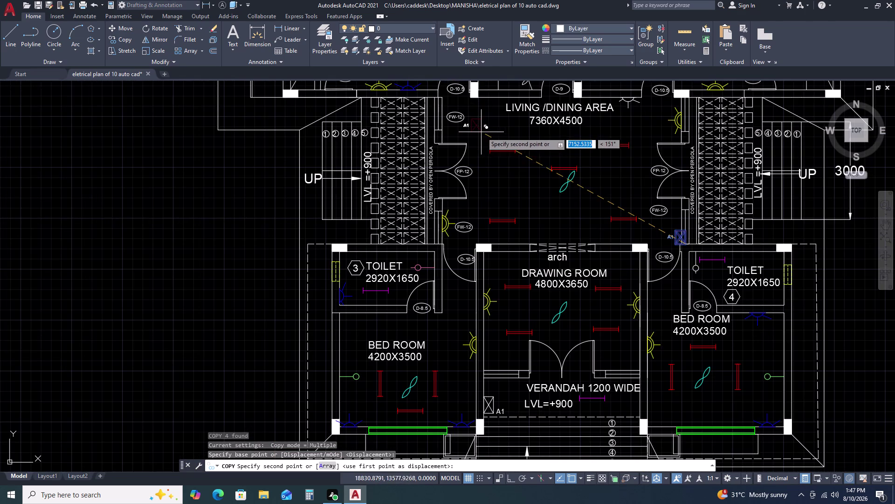
middle_click(484, 137)
middle_drag(484, 138, 488, 145)
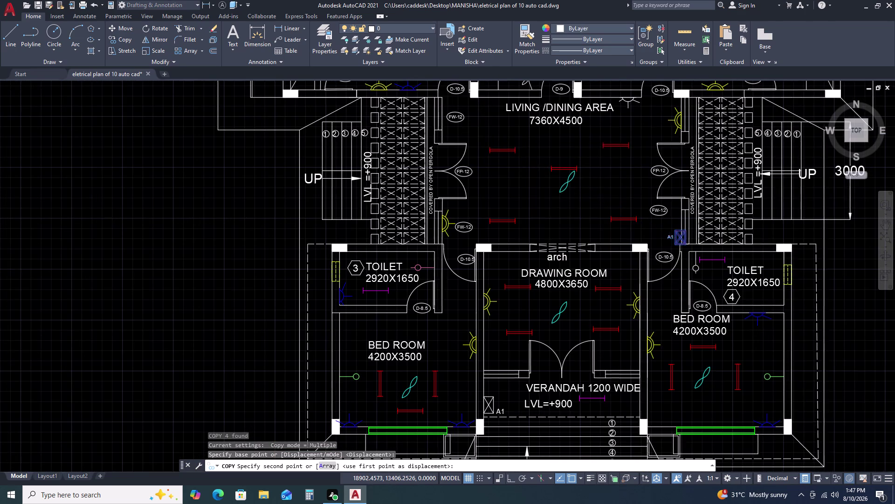
middle_drag(488, 146, 499, 153)
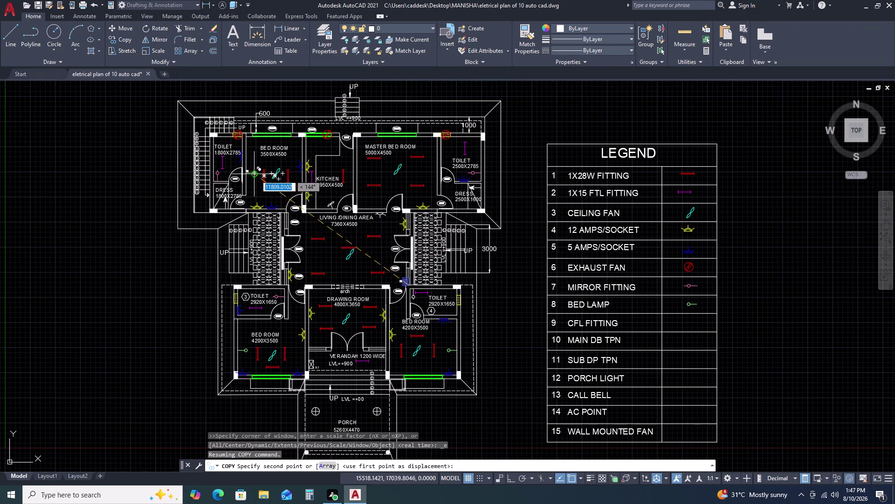
scroll(up, 3)
scroll(down, 3)
scroll(up, 3)
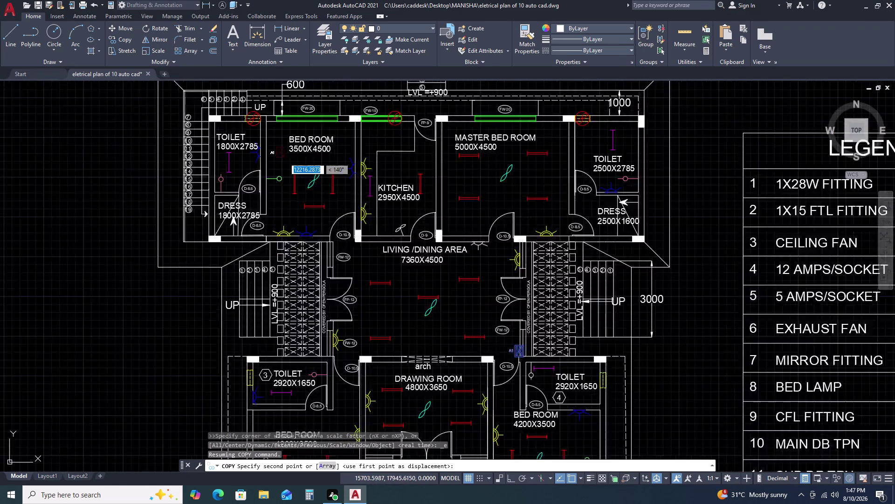
scroll(up, 3)
scroll(down, 3)
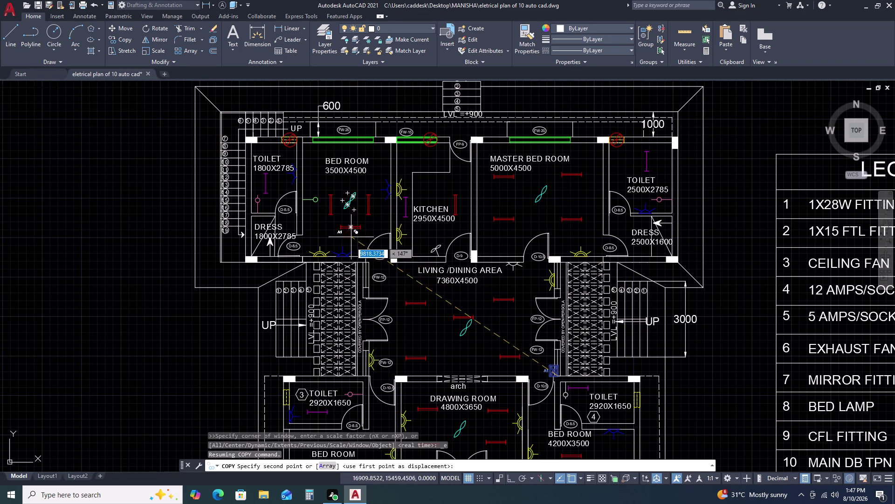
scroll(down, 3)
scroll(up, 3)
click(410, 283)
key(Escape)
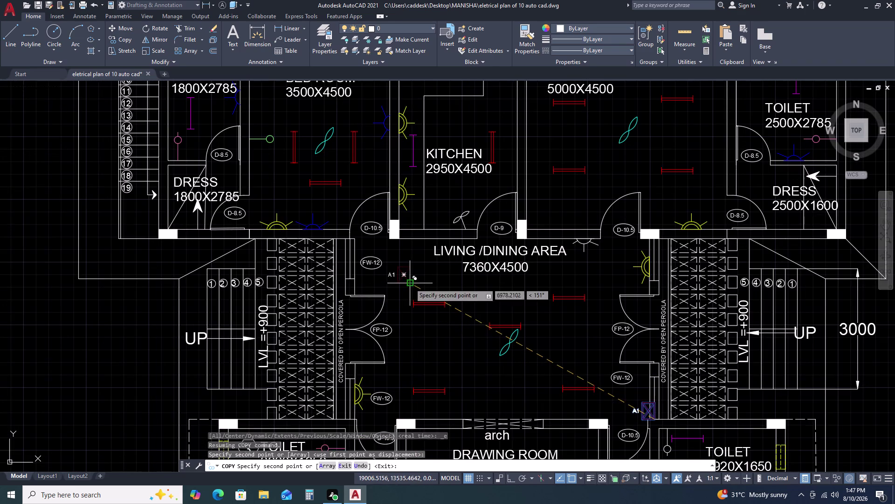
Select the new copy and begin rotating it, then cancel the rotation.
click(414, 289)
click(389, 264)
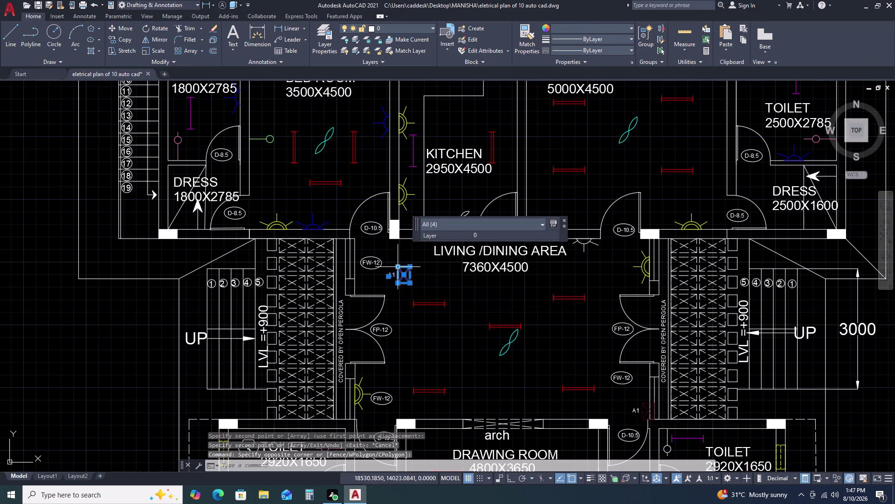
text(RO)
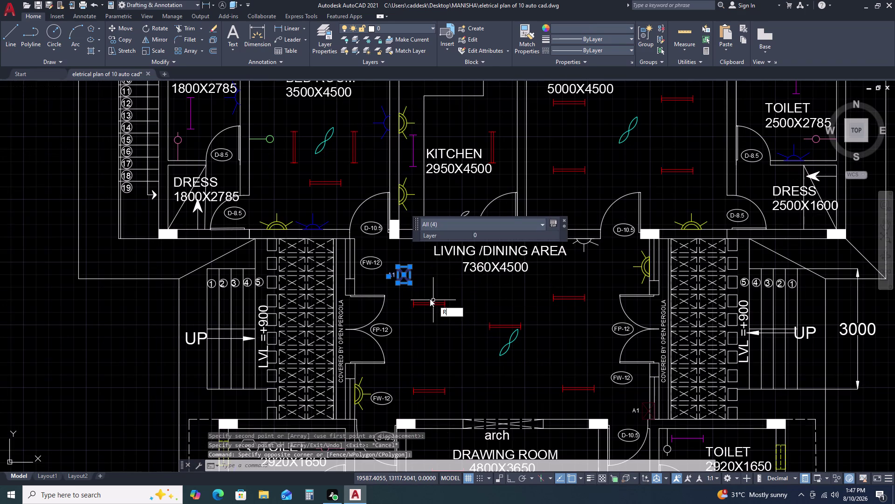
key(space)
click(415, 284)
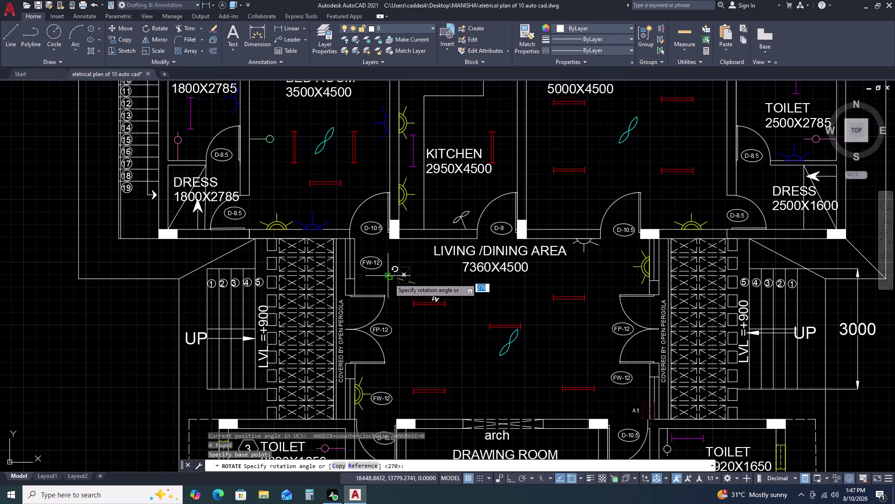
key(Escape)
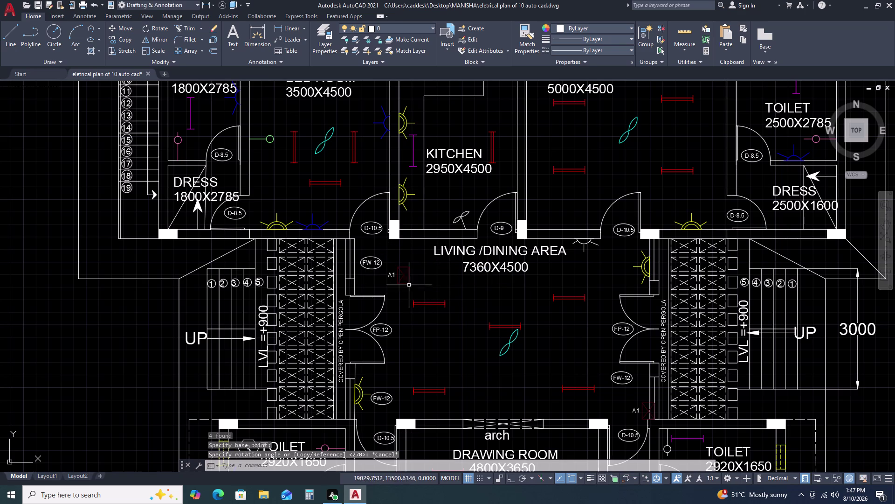
scroll(up, 3)
click(389, 260)
Move the copied A1 label to the right of the symbol.
click(379, 262)
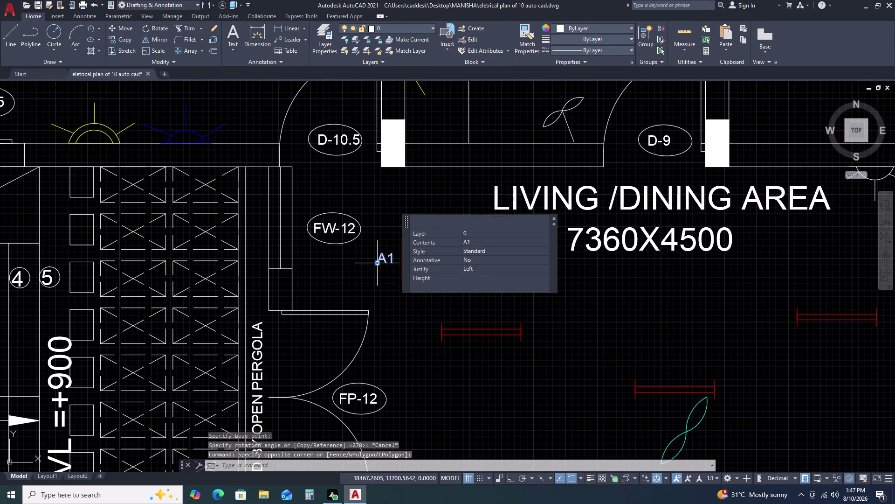
text(M)
key(space)
click(384, 269)
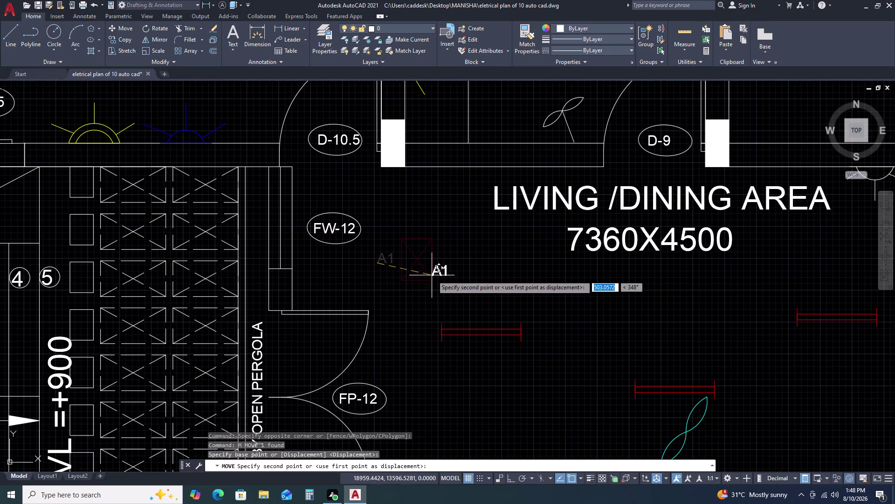
click(449, 278)
key(Escape)
Move the whole crossed-box symbol into the wall corner.
click(432, 279)
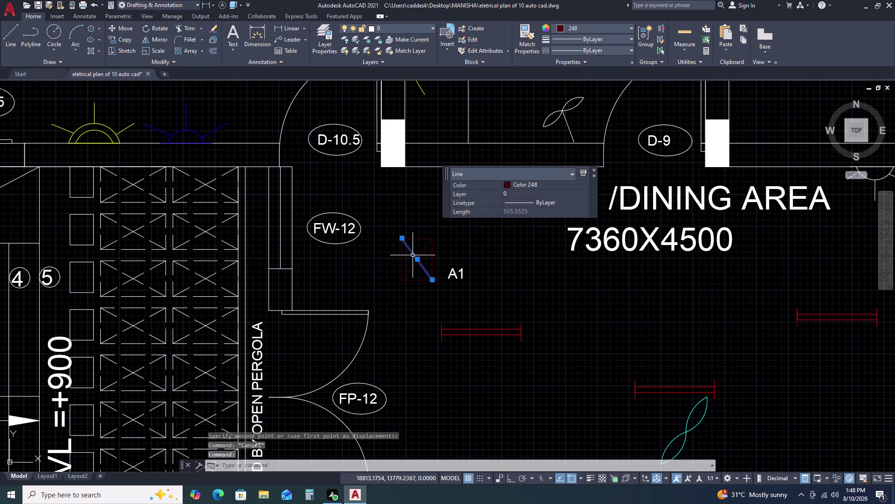
click(413, 255)
key(Escape)
click(436, 228)
click(388, 266)
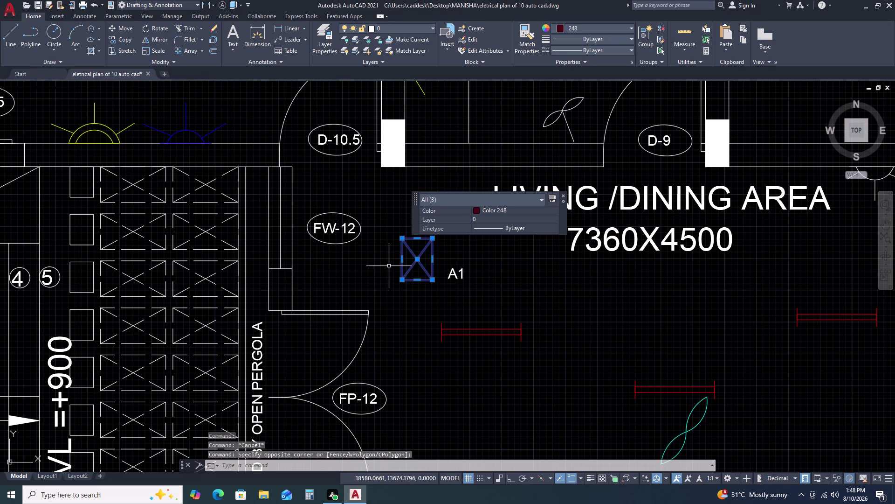
text(M)
key(space)
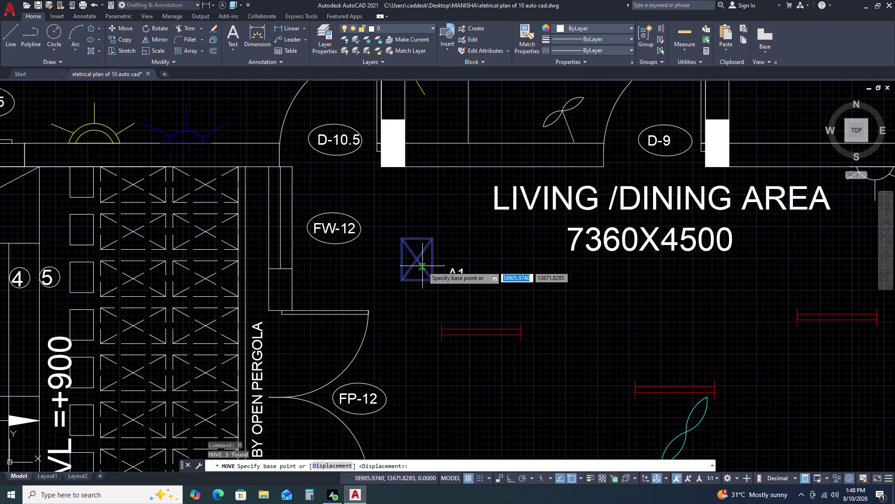
click(401, 281)
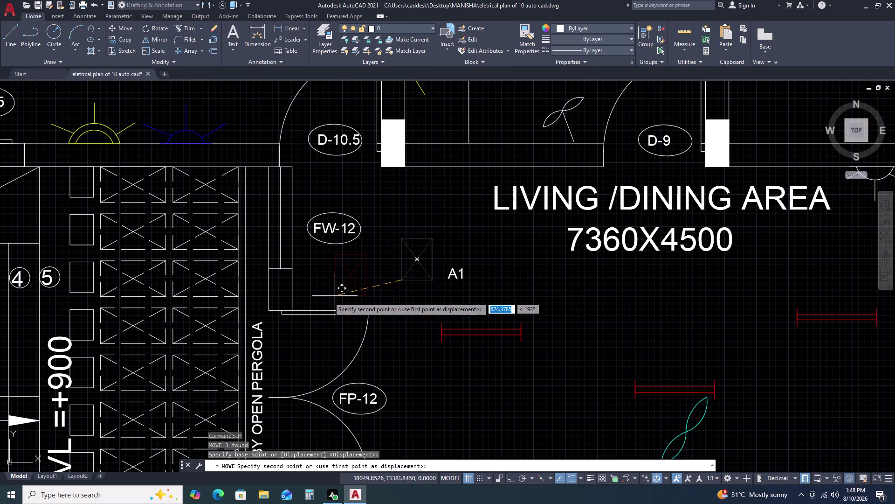
click(294, 309)
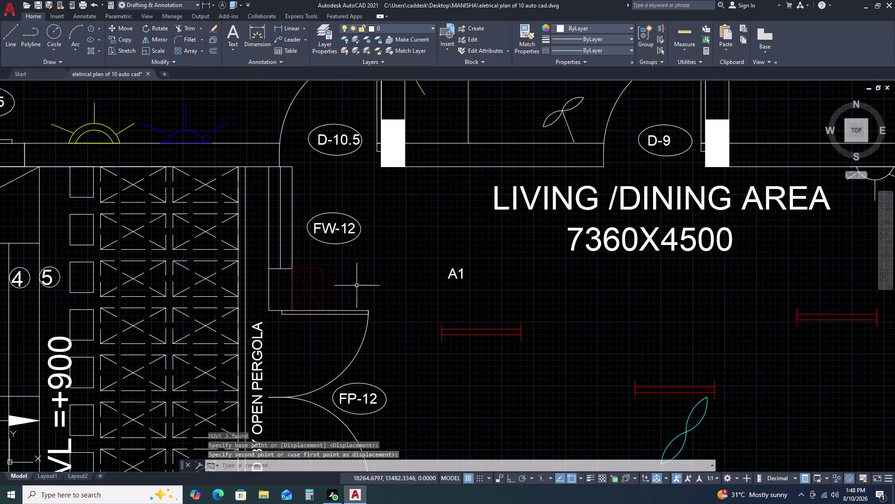
Move the A1 label next to the relocated box symbol.
click(489, 275)
double_click(437, 283)
text(M)
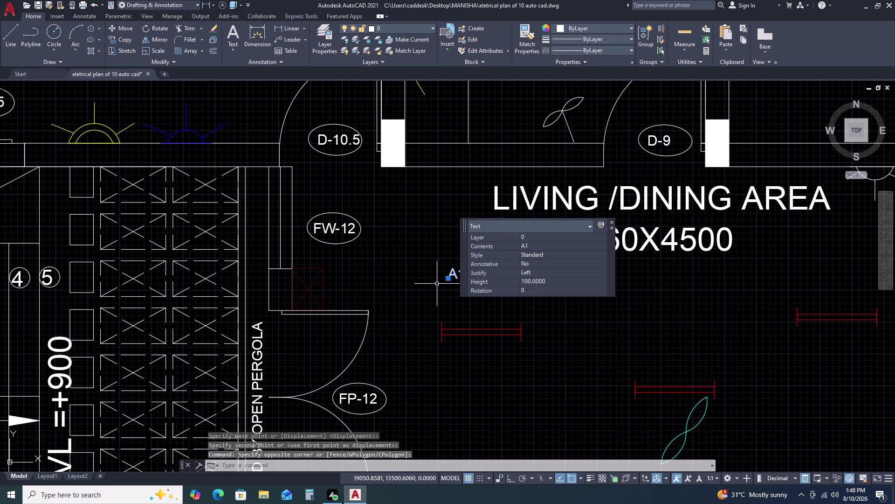
key(space)
click(437, 284)
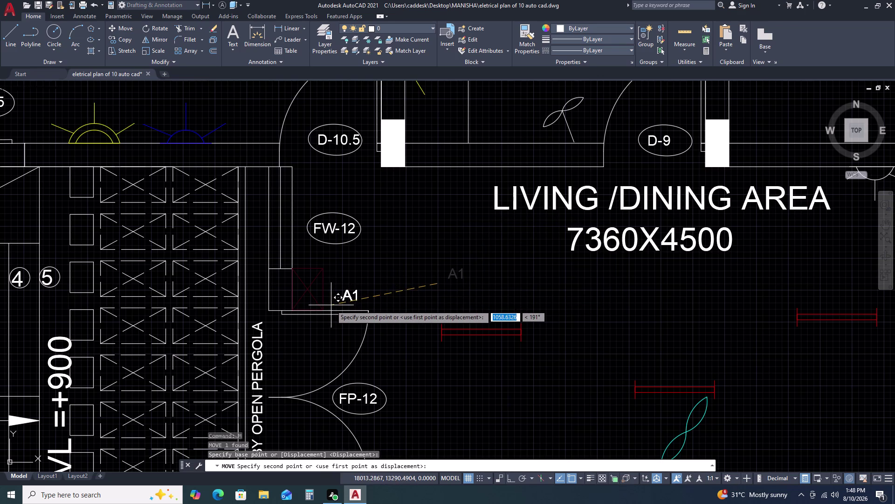
click(326, 306)
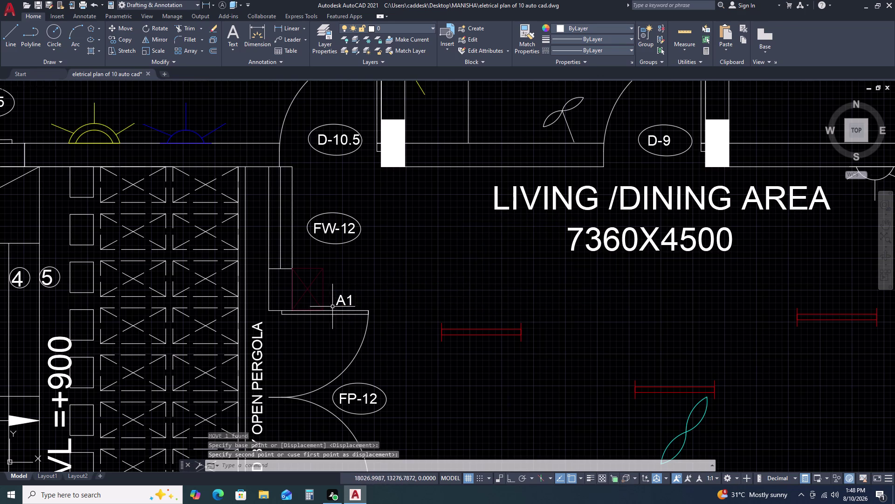
key(Escape)
Change the label text from A1 to A2.
double_click(348, 299)
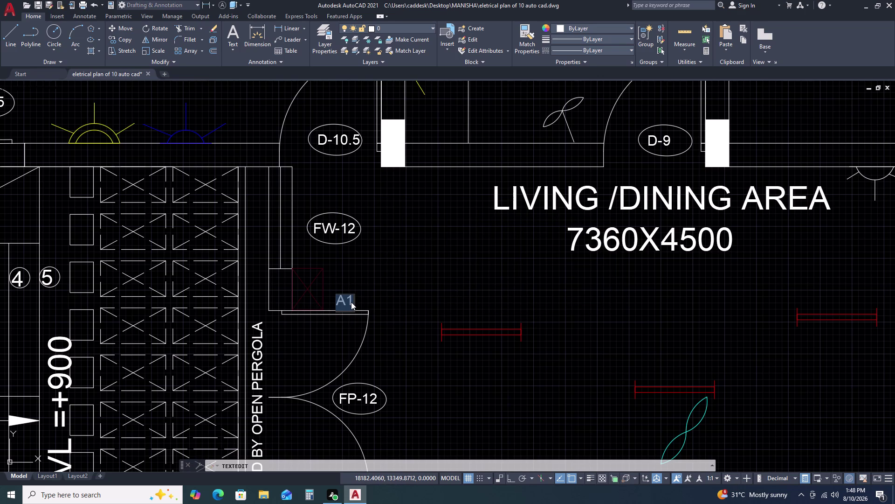
key(a)
key(2)
click(390, 293)
key(Escape)
Reposition the A2 label beside its crossed-box symbol.
click(348, 300)
text(M)
key(space)
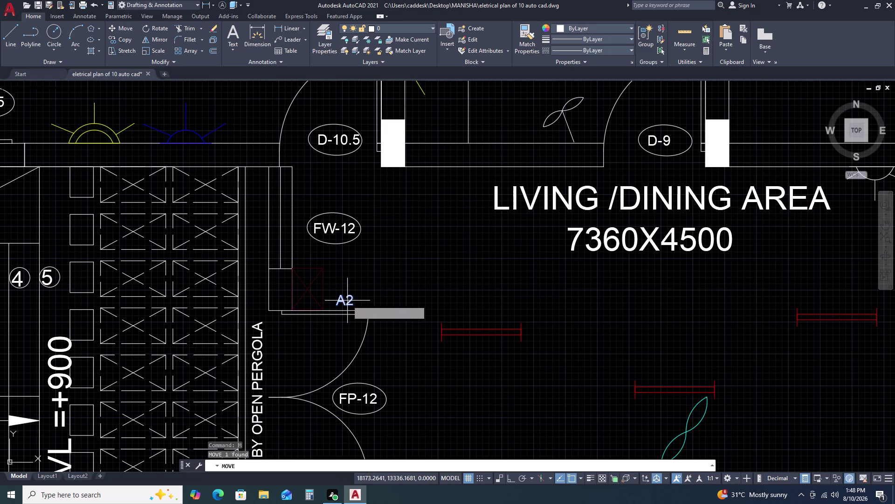
click(356, 293)
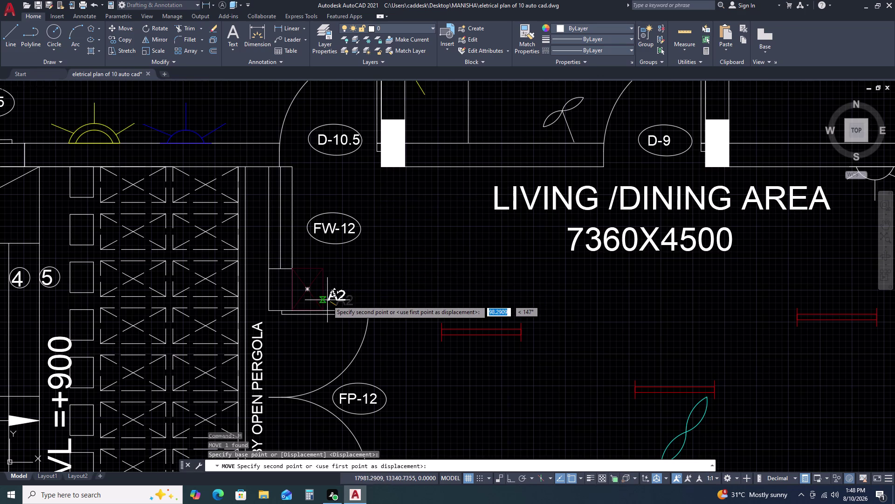
scroll(up, 3)
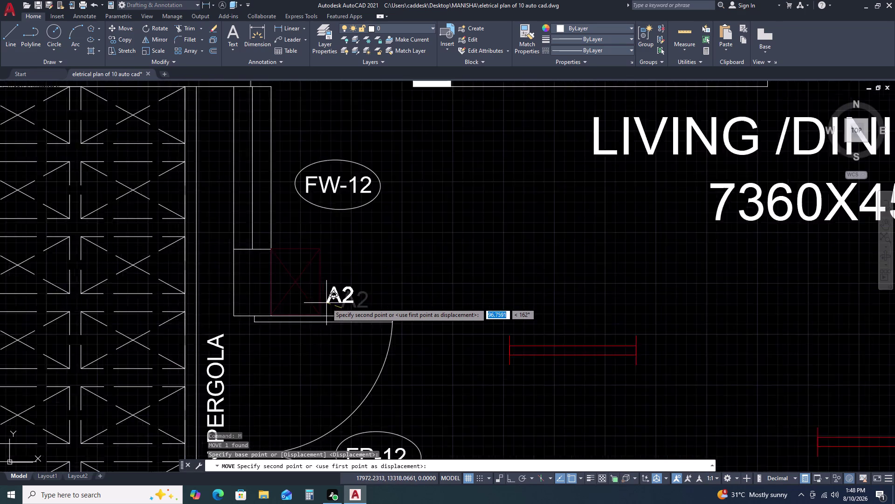
click(327, 306)
scroll(down, 3)
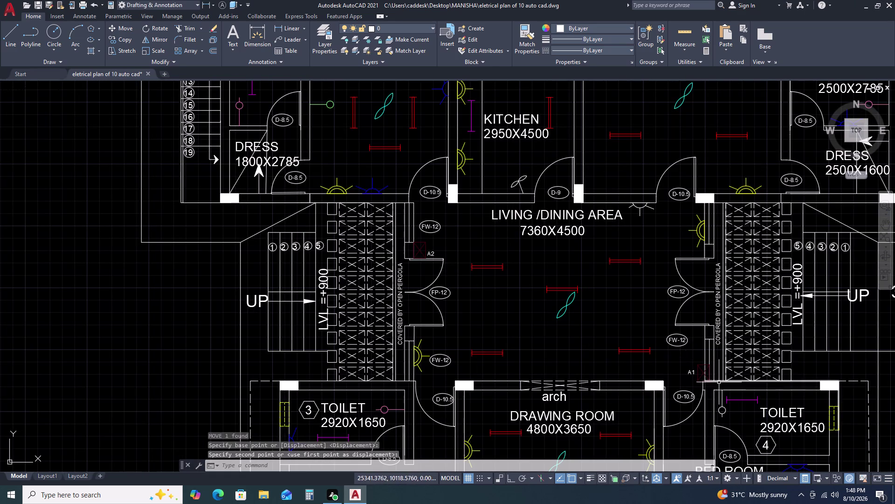
Window-select the dark red crossed-box symbol and start copying it from a base point.
scroll(up, 3)
scroll(up, 3)
click(635, 401)
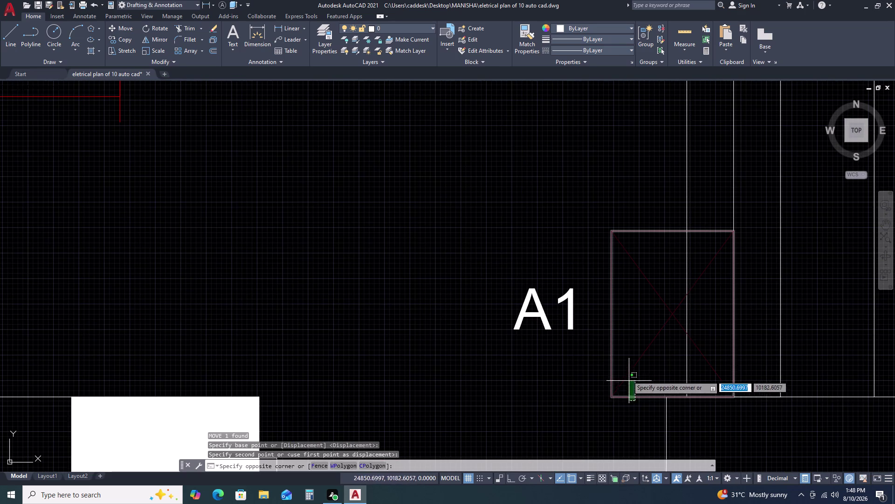
click(607, 228)
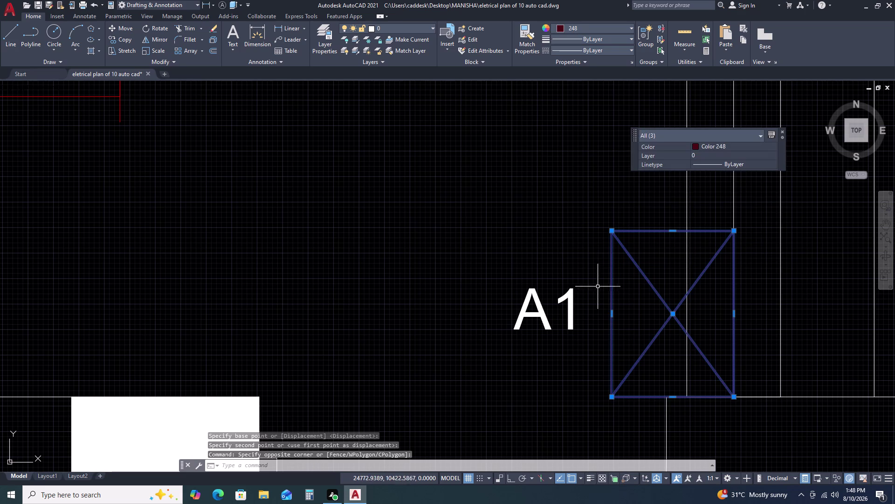
key(c)
text(O)
key(space)
click(599, 290)
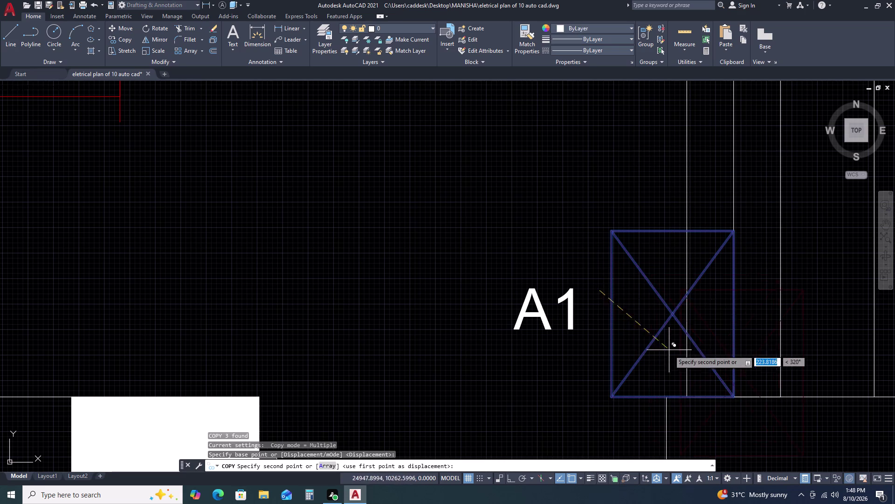
Place the copy in LEGEND row 10 beside MAIN DB TPN.
scroll(down, 3)
scroll(down, 3)
scroll(down, 3)
middle_drag(796, 390, 758, 378)
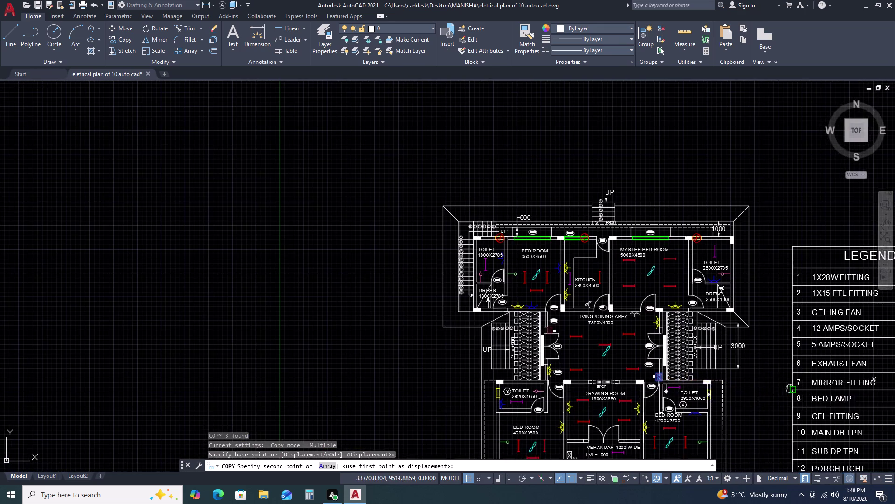
middle_drag(758, 377, 607, 335)
scroll(up, 3)
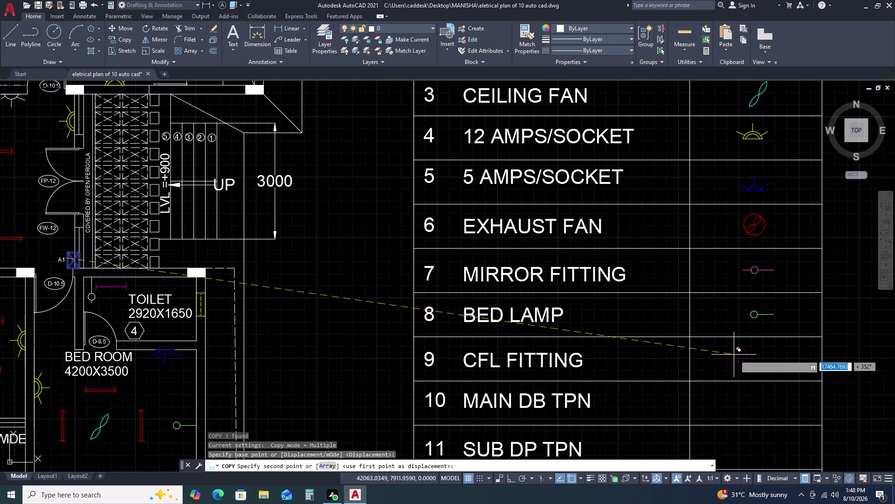
scroll(down, 3)
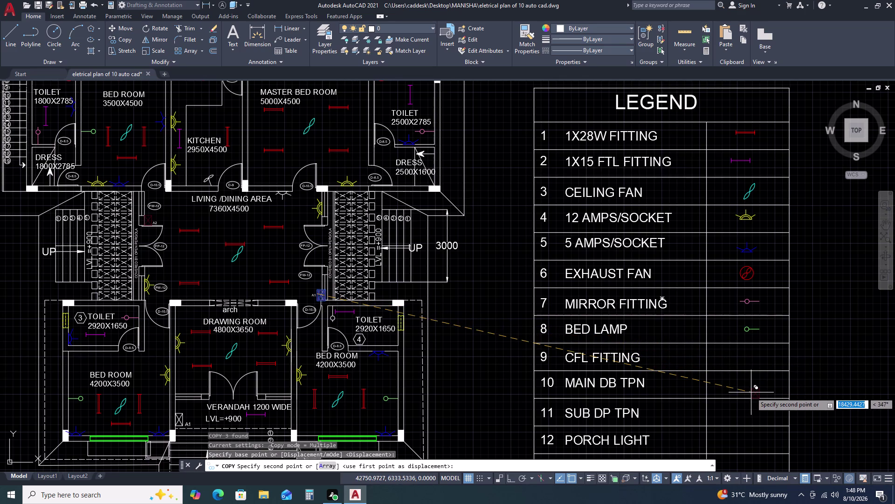
click(742, 382)
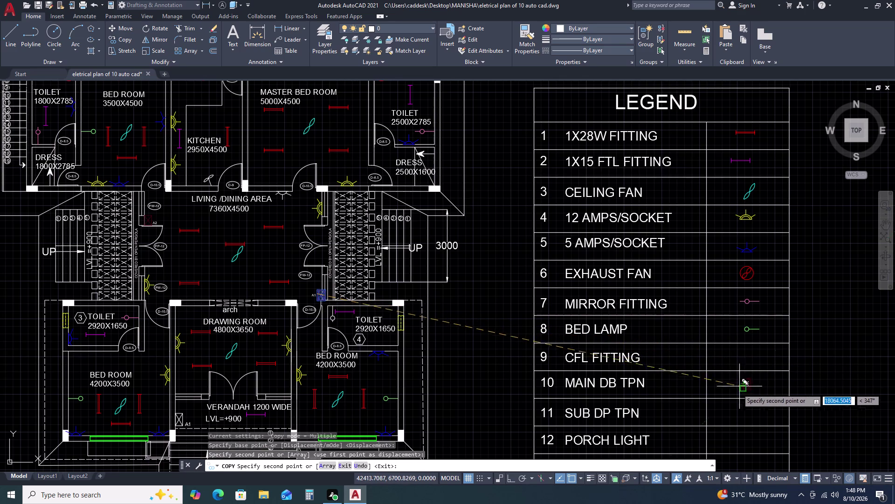
key(Escape)
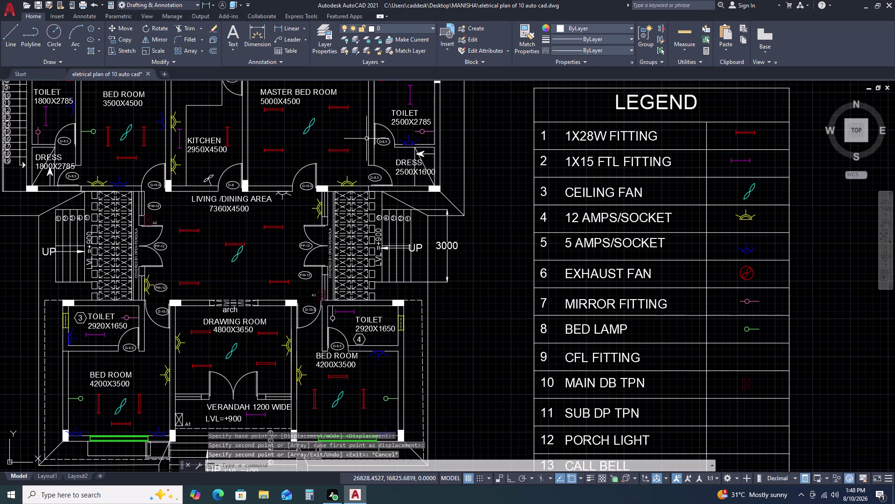
Copy the white arrow from beside DRESS into LEGEND row 9, CFL FITTING.
scroll(up, 3)
scroll(up, 3)
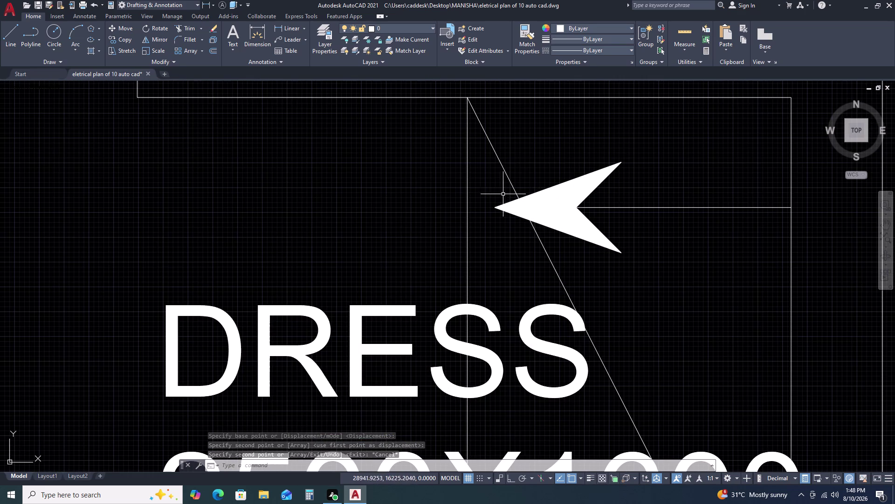
click(476, 154)
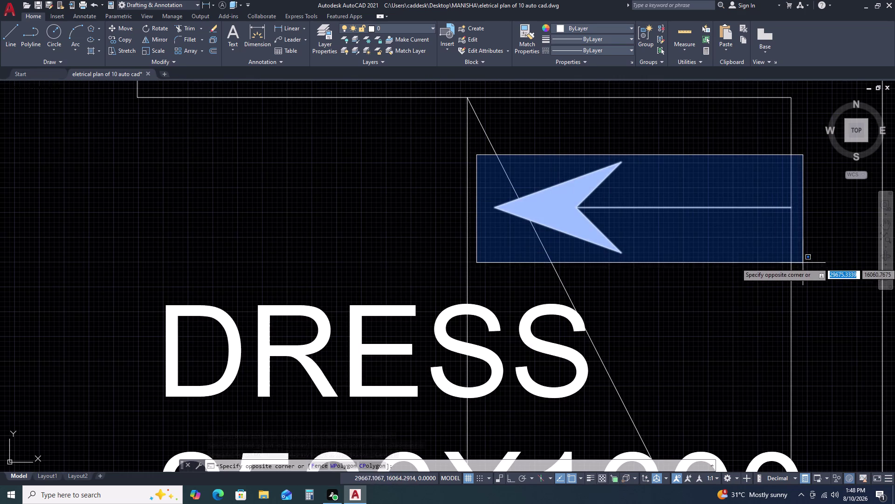
click(809, 265)
text(C)
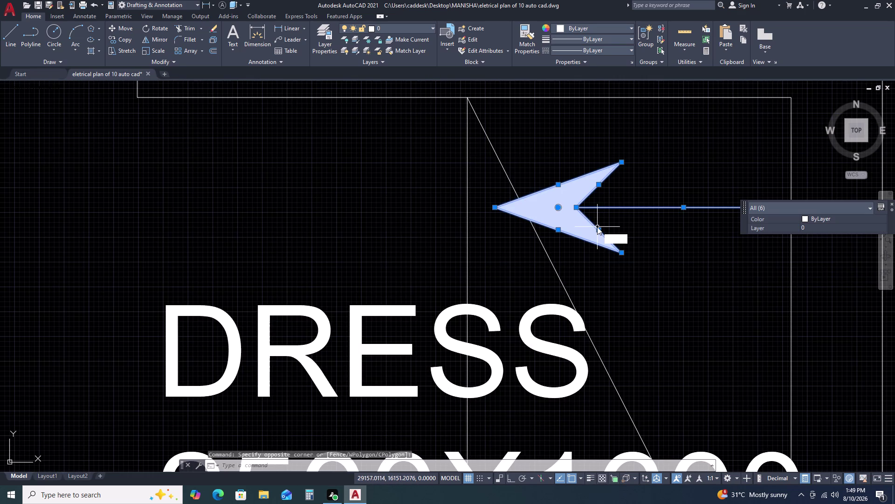
text(O)
key(space)
click(597, 227)
scroll(down, 3)
scroll(down, 3)
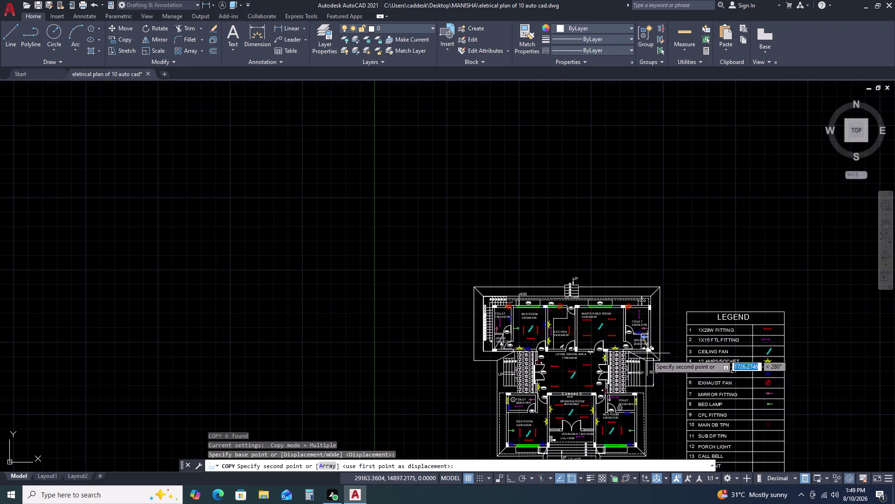
scroll(up, 3)
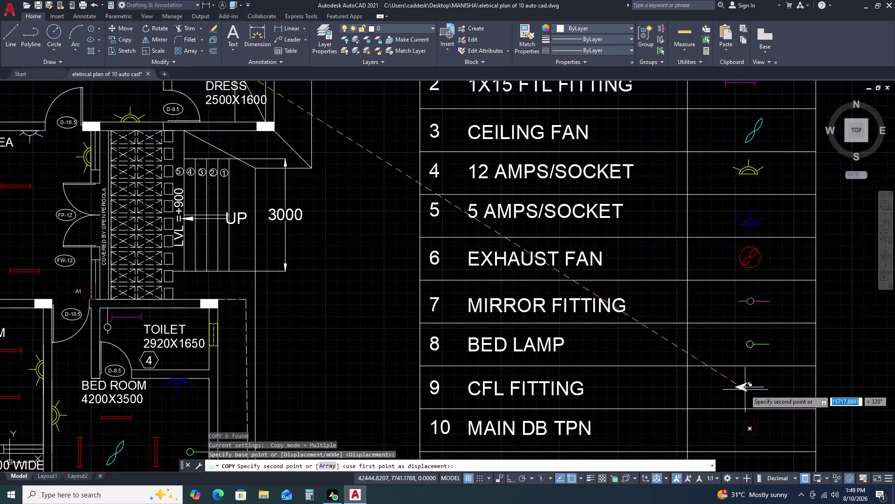
click(745, 389)
key(Escape)
scroll(down, 3)
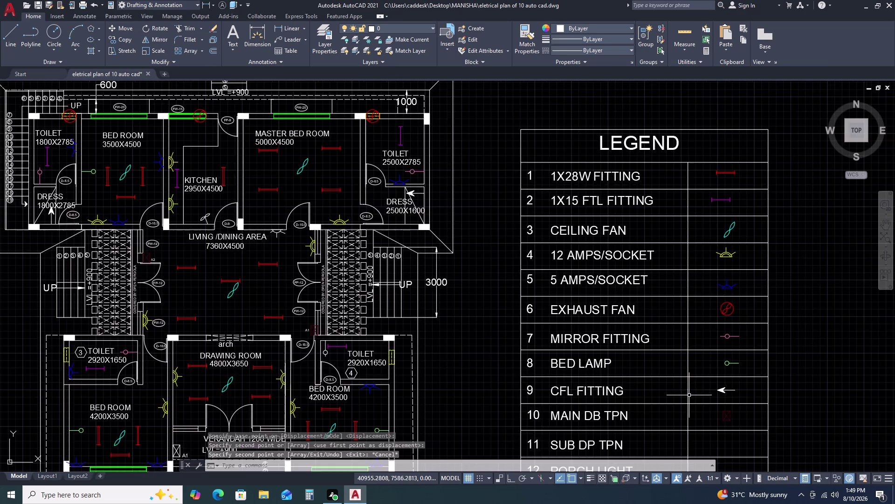
middle_drag(701, 424, 695, 304)
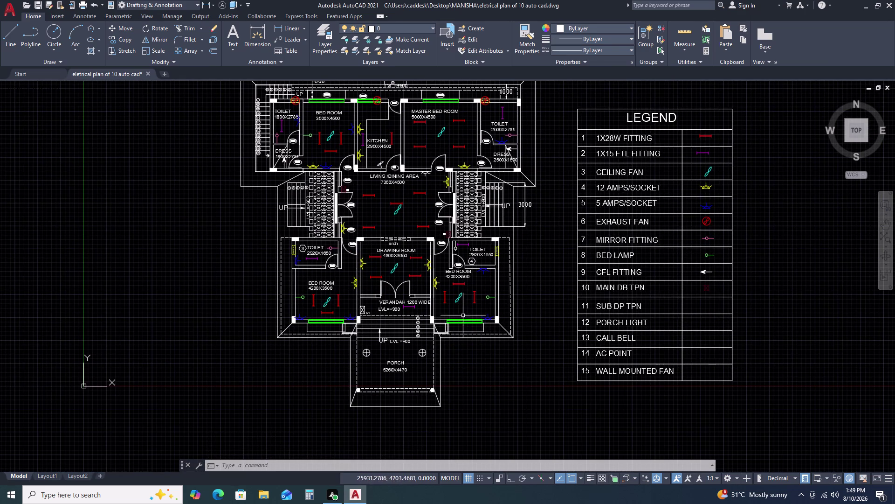
scroll(up, 3)
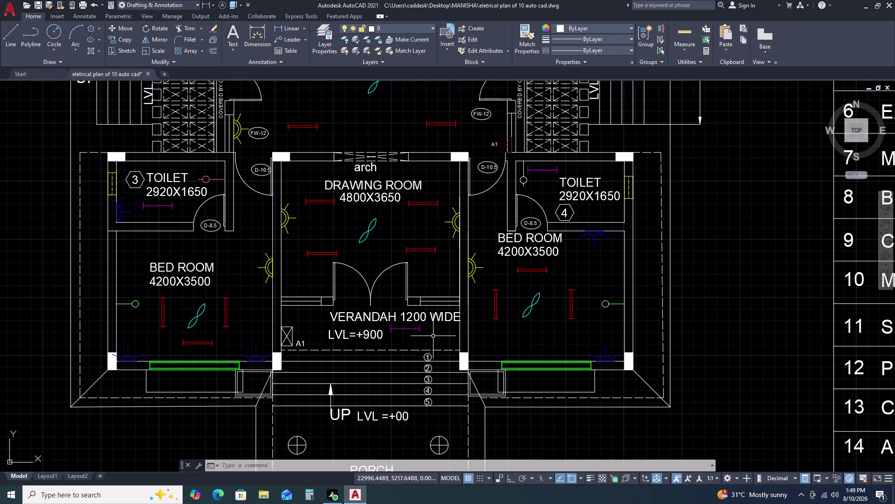
scroll(down, 3)
scroll(up, 3)
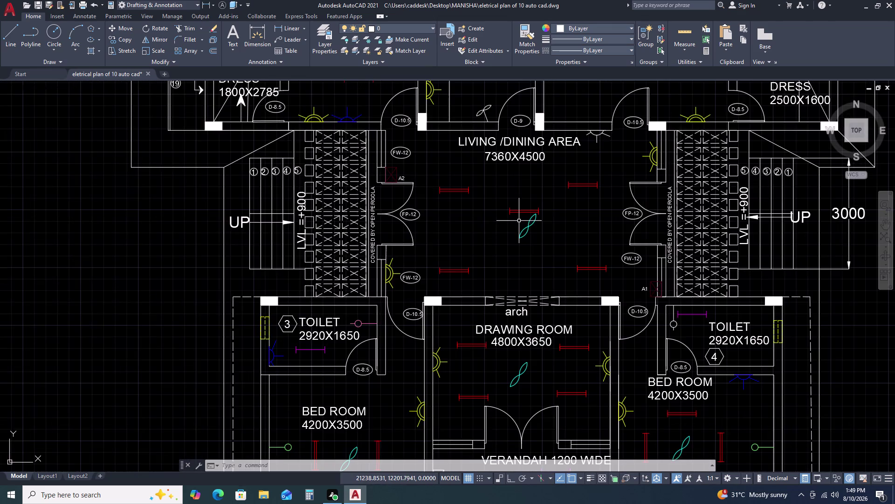
scroll(down, 3)
scroll(up, 3)
scroll(up, 3)
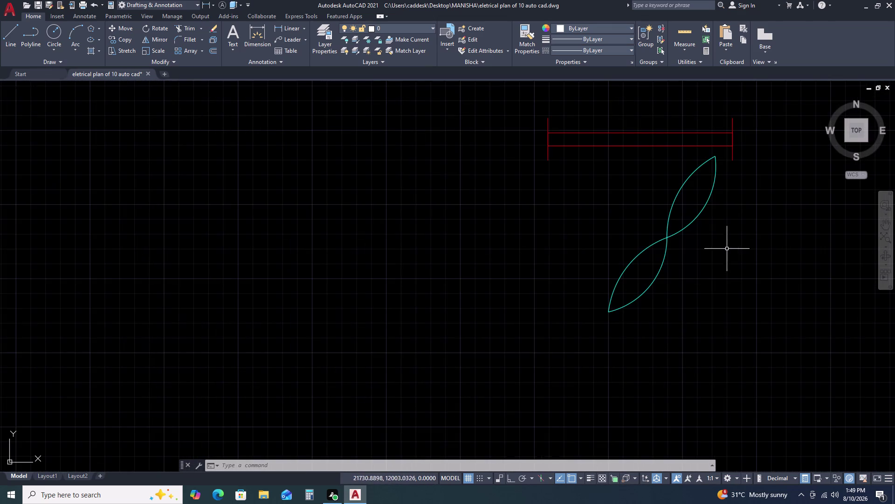
scroll(down, 3)
scroll(down, 3)
scroll(down, 3)
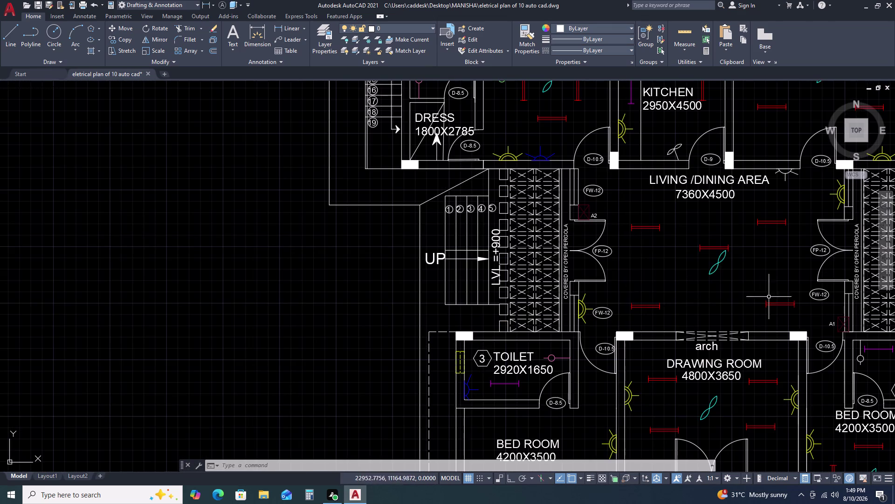
scroll(down, 3)
scroll(down, 3)
scroll(up, 3)
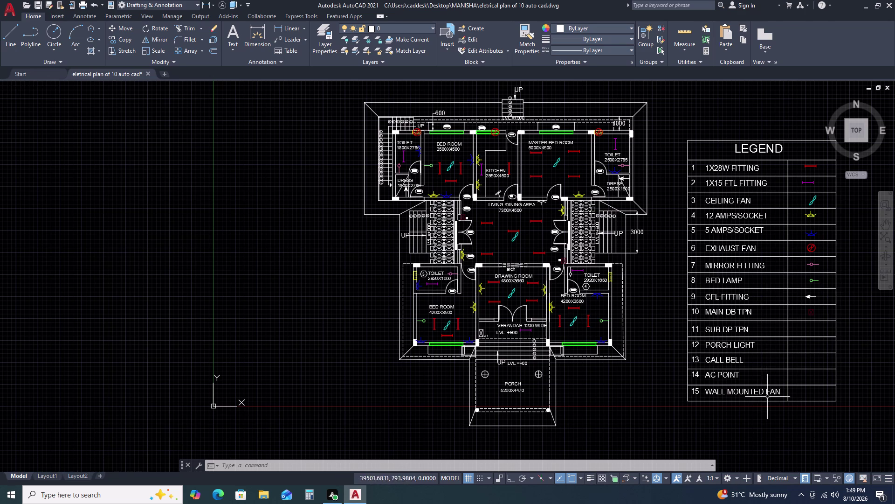
Draw a horizontal line at the verandah's right wall with ortho mode on.
scroll(up, 3)
scroll(up, 3)
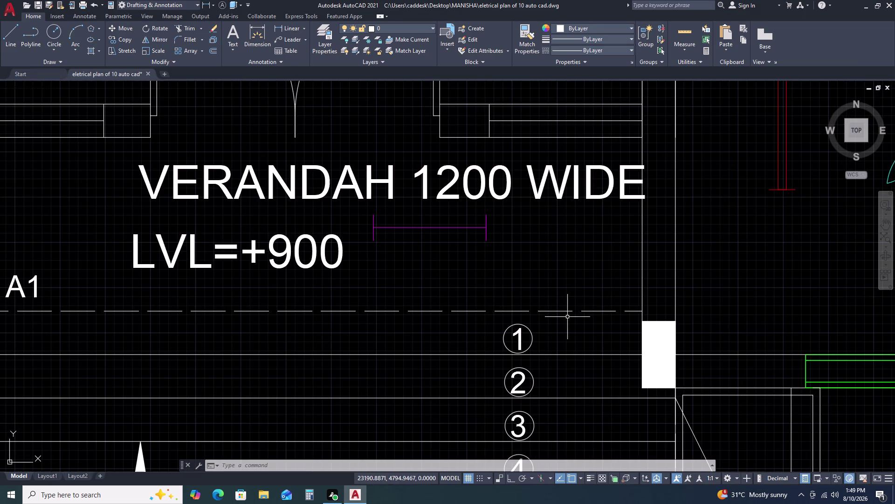
key(l)
key(space)
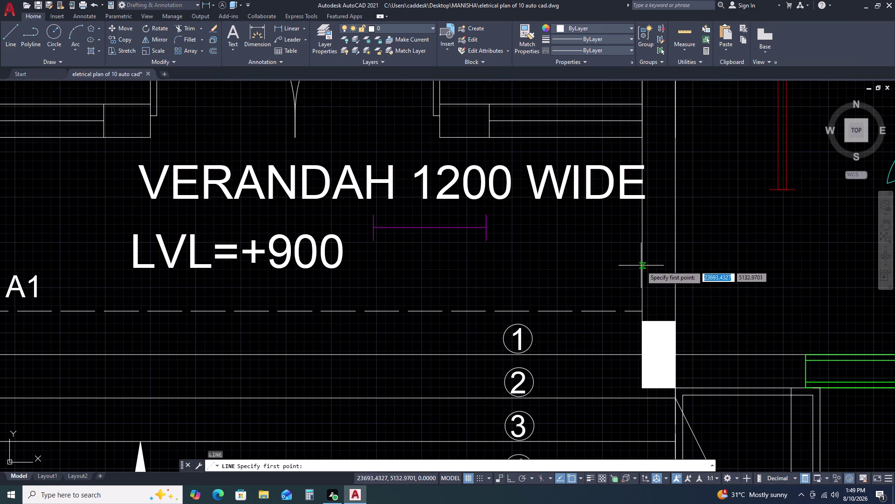
double_click(645, 264)
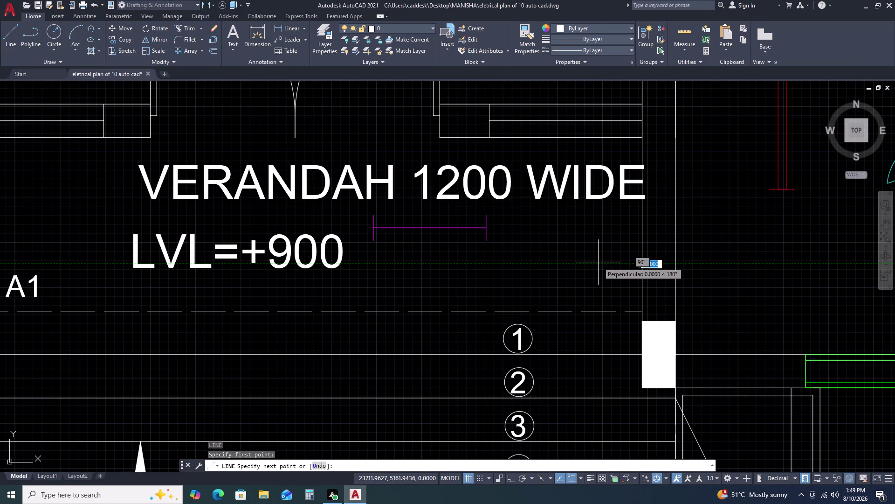
key(F8)
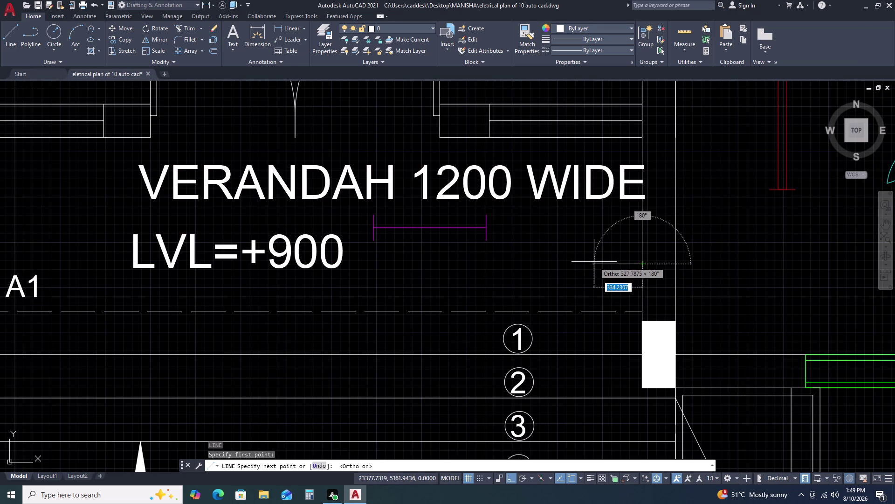
click(610, 266)
key(Escape)
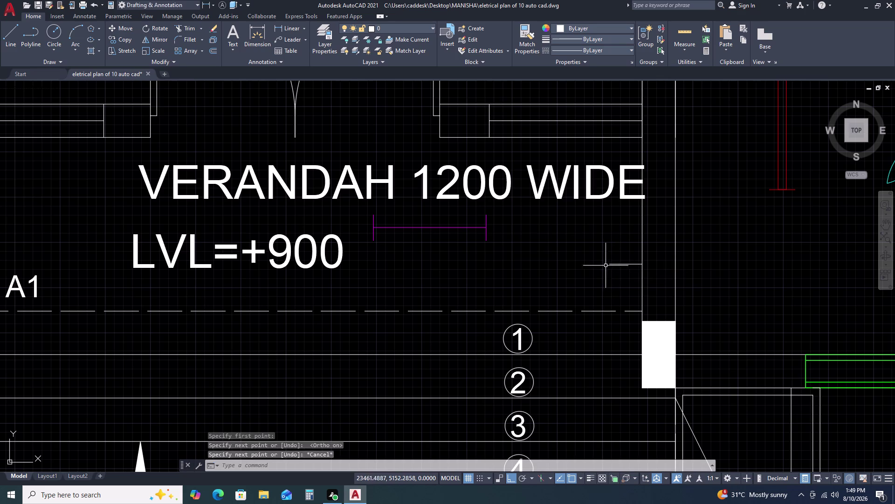
Draw a short vertical line and move it against the horizontal line.
text(L)
key(space)
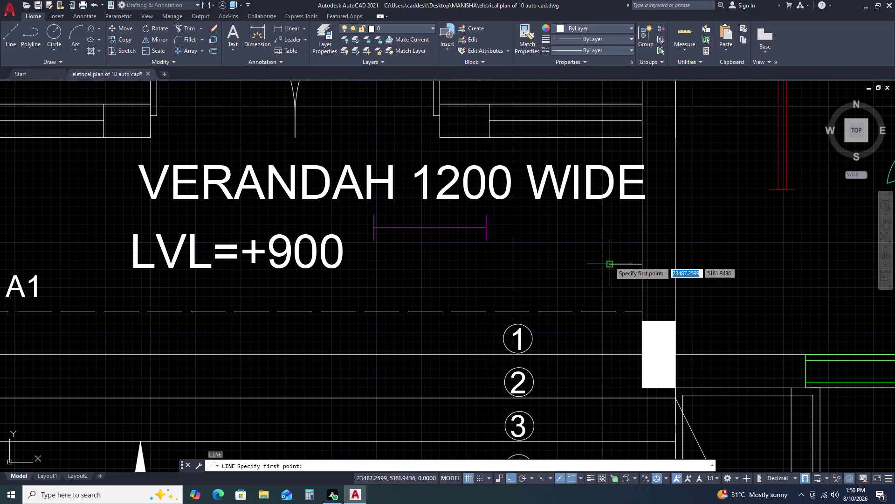
click(610, 261)
click(610, 277)
key(Escape)
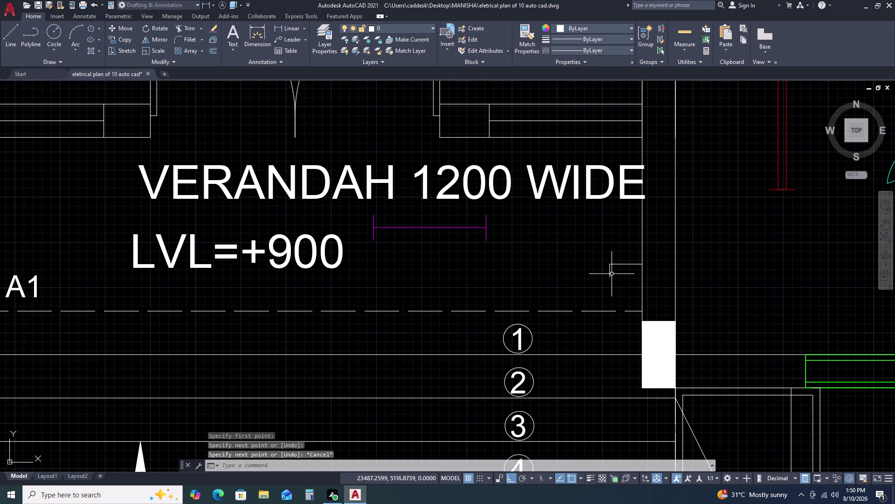
click(613, 270)
click(604, 274)
text(M)
key(space)
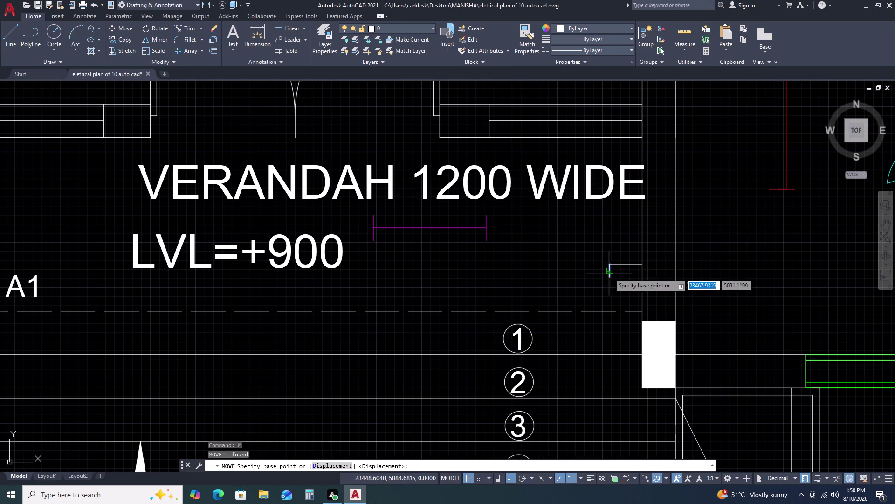
scroll(up, 3)
double_click(608, 272)
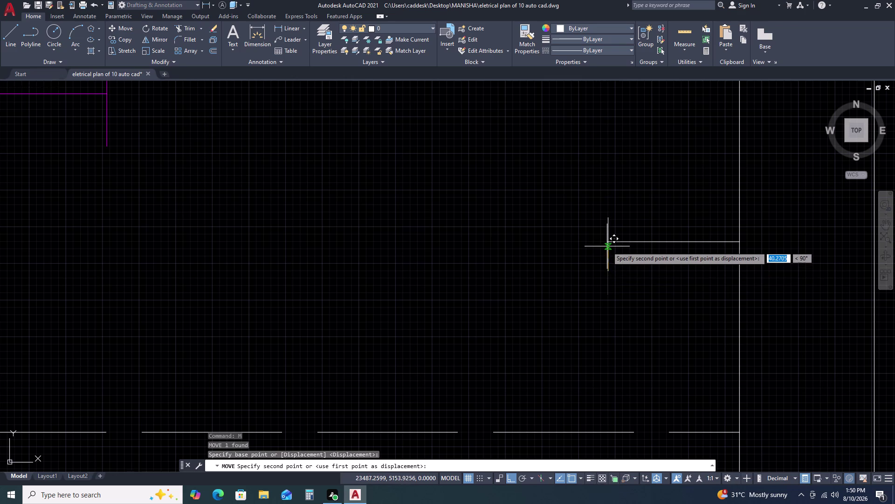
click(607, 243)
key(Escape)
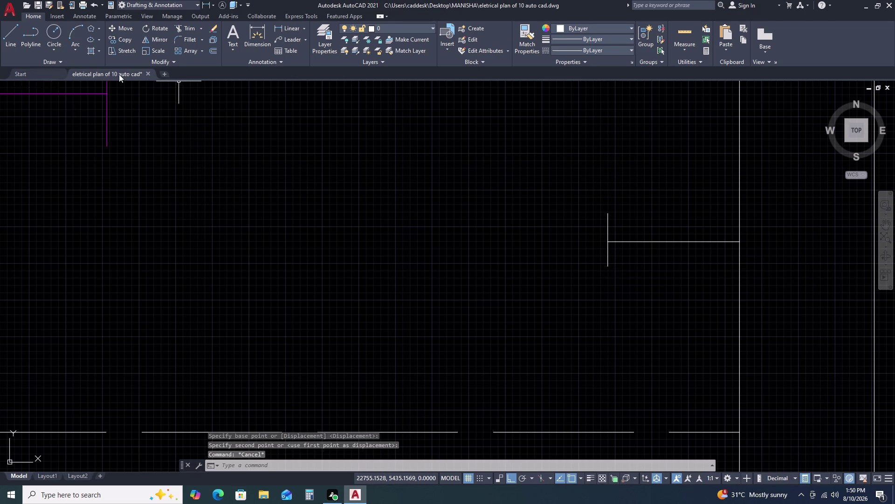
Draw a three-point semicircle arc around the line end, then cancel a trim.
click(71, 37)
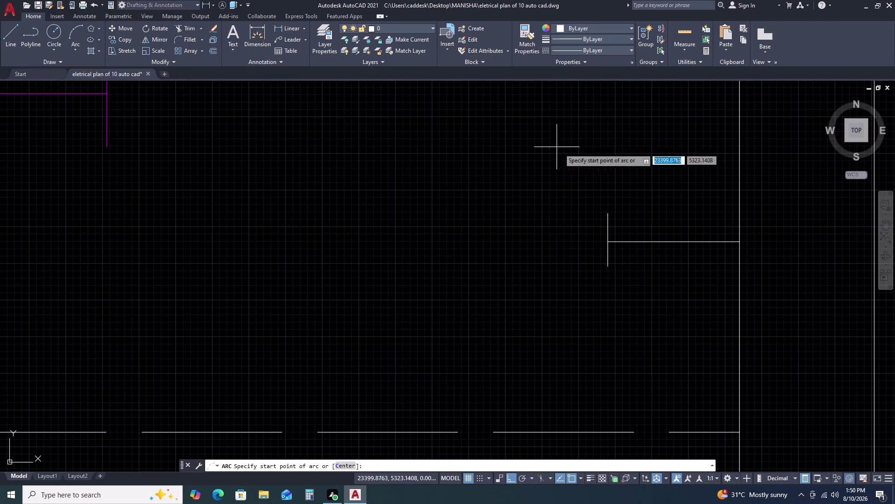
click(608, 212)
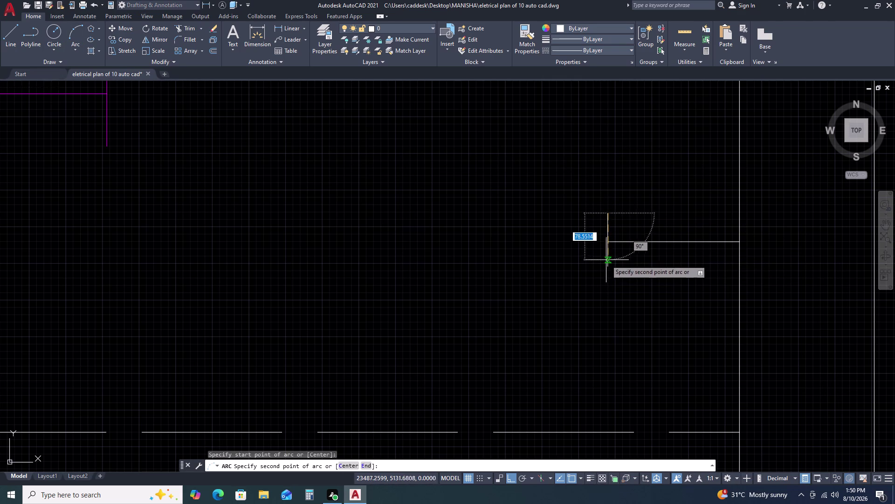
click(607, 267)
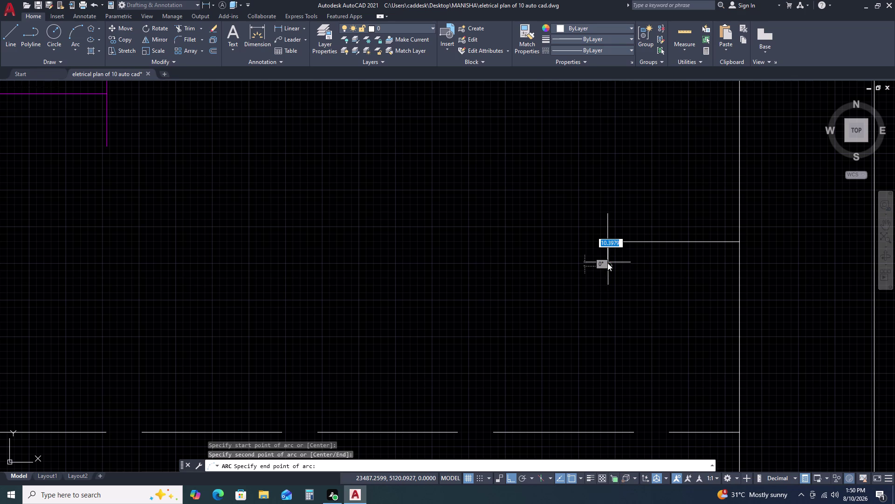
click(617, 263)
text(TR)
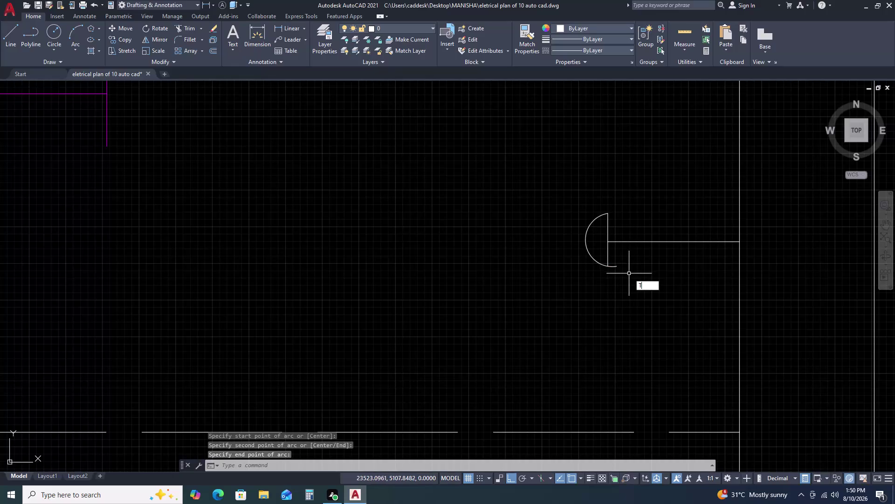
key(space)
double_click(614, 266)
key(Escape)
scroll(down, 3)
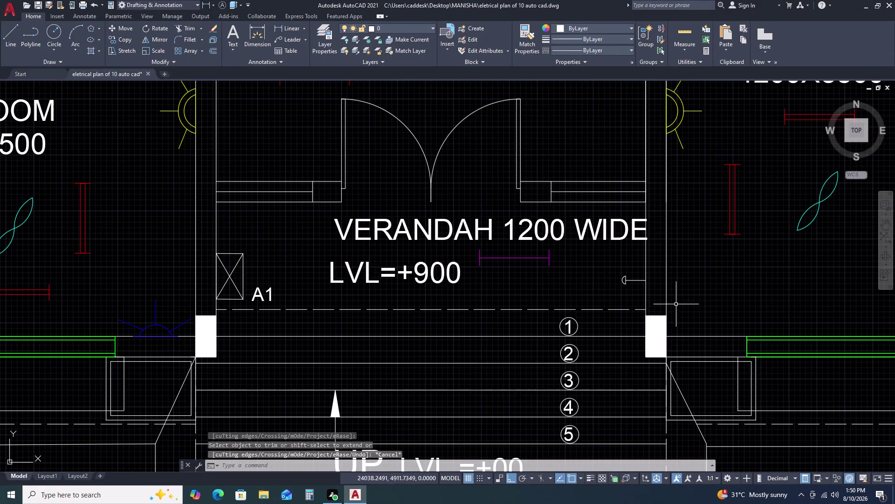
Zoom out over the plan and legend, then zoom in on the staircase near FW-12 and D-10.5.
scroll(up, 3)
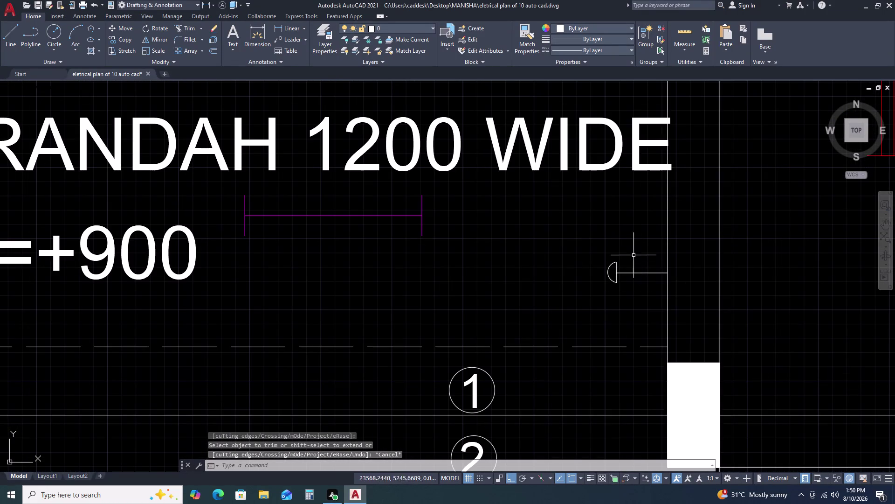
scroll(down, 3)
scroll(down, 3)
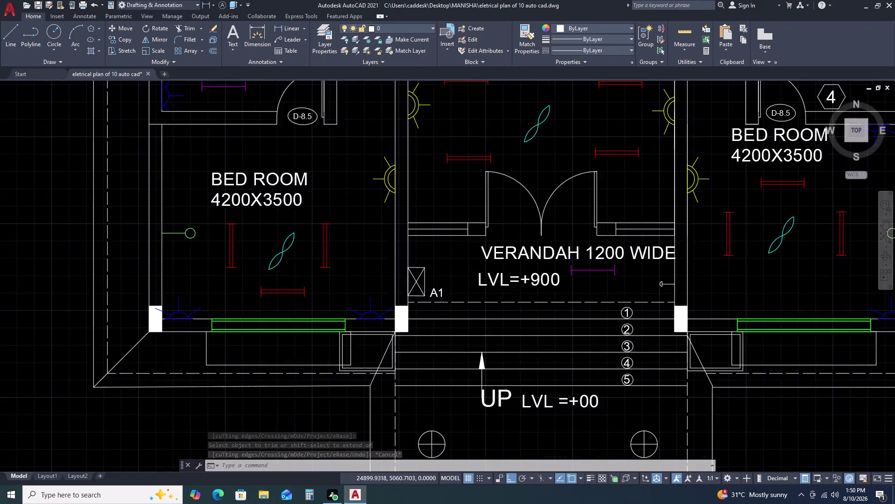
middle_drag(768, 290, 687, 277)
scroll(down, 3)
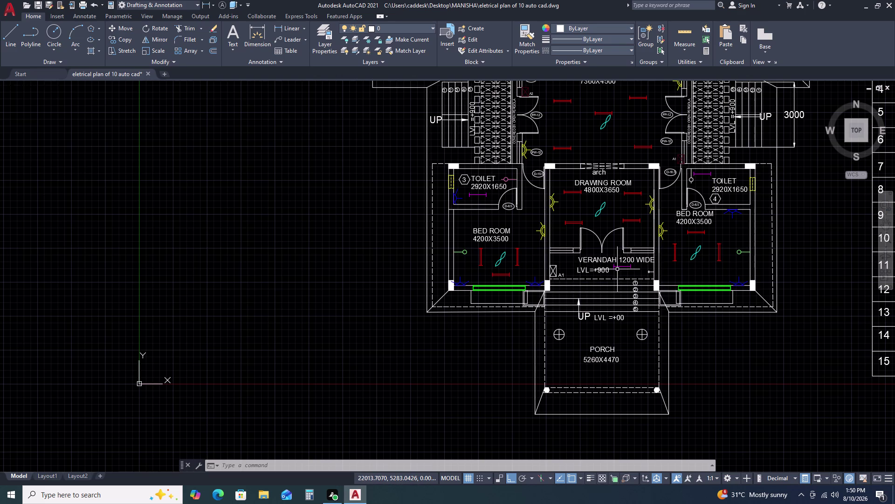
scroll(down, 3)
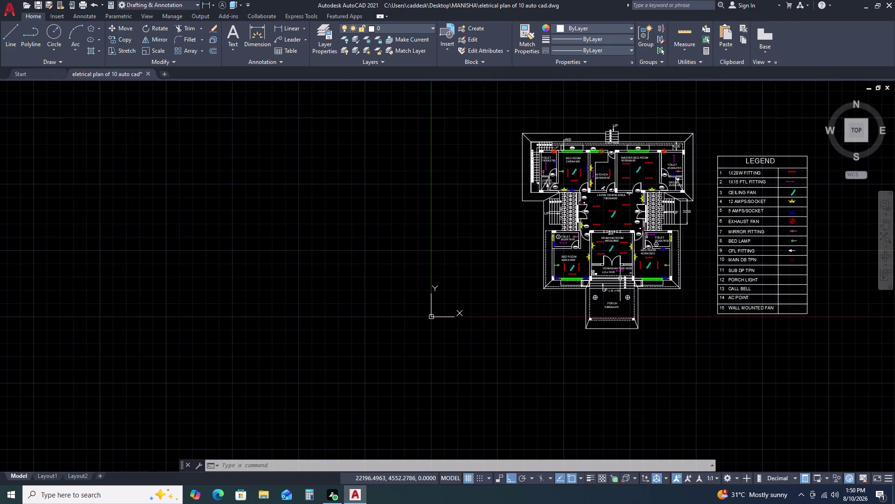
scroll(up, 3)
scroll(down, 3)
scroll(up, 3)
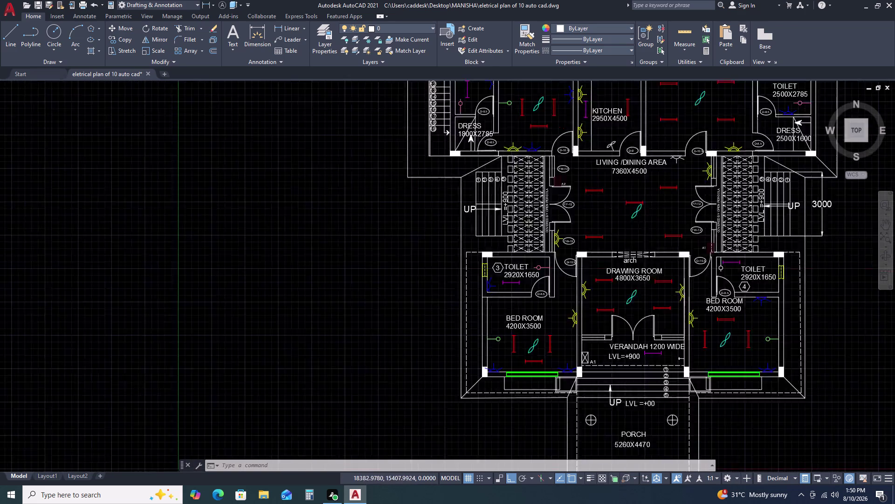
scroll(up, 3)
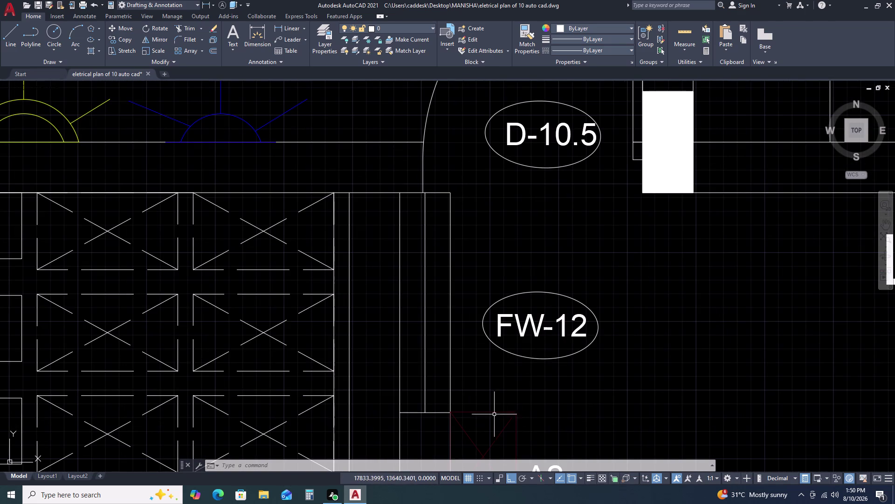
Copy the small reddish square near FW-12 into the upper bed room.
click(492, 412)
text(C)
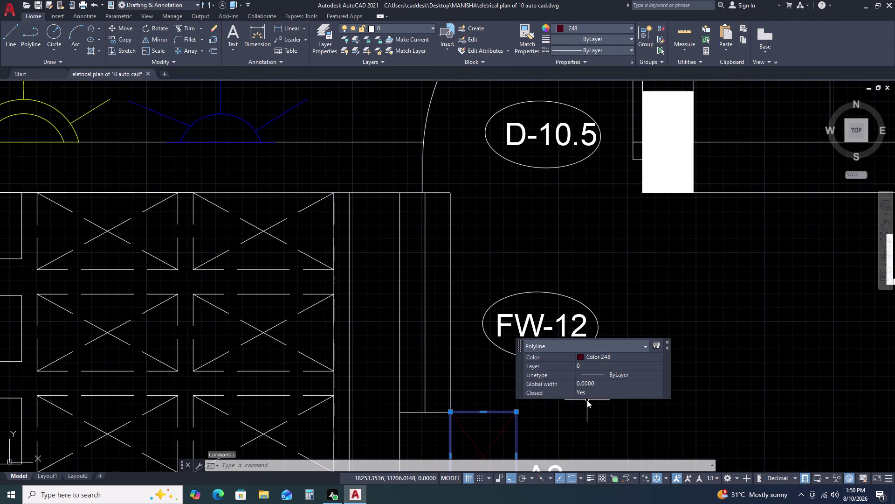
text(O)
key(space)
click(577, 400)
scroll(down, 3)
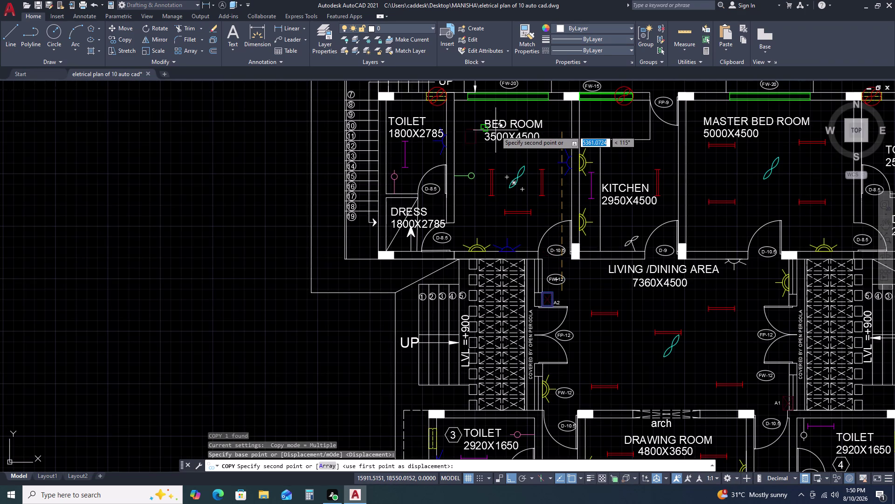
key(F8)
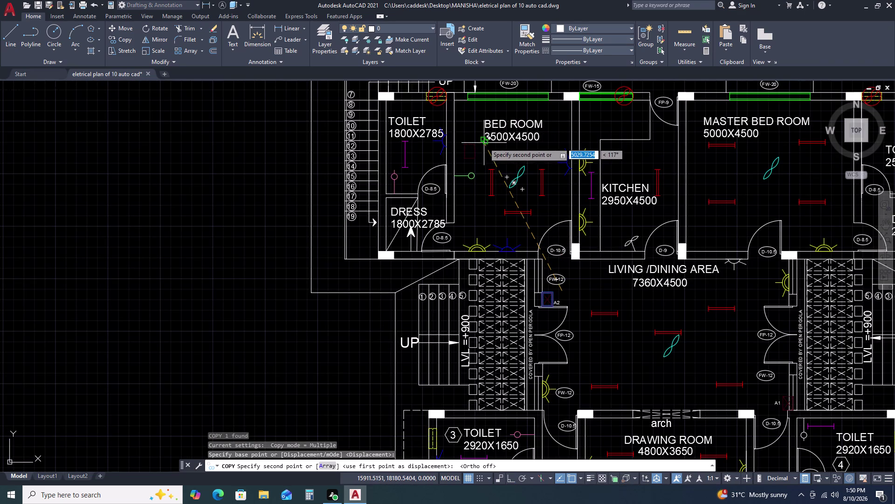
click(484, 142)
key(Escape)
Change the copied square's colour to white.
click(476, 152)
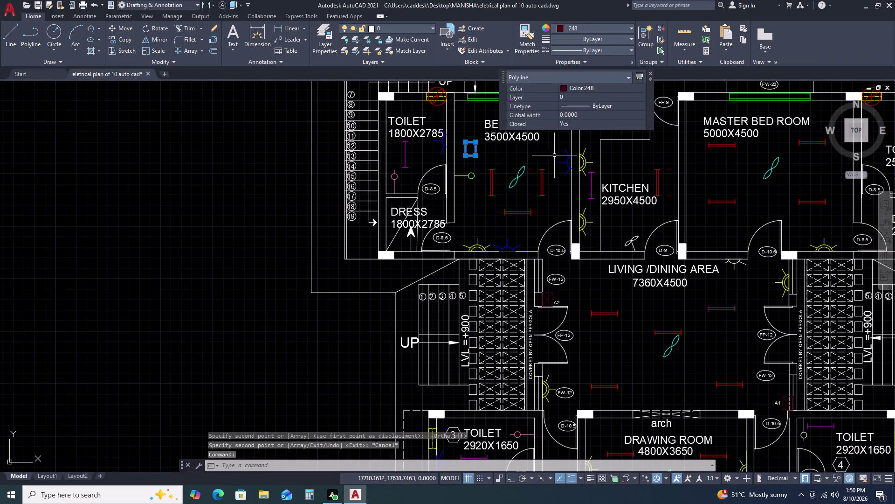
click(586, 87)
click(586, 89)
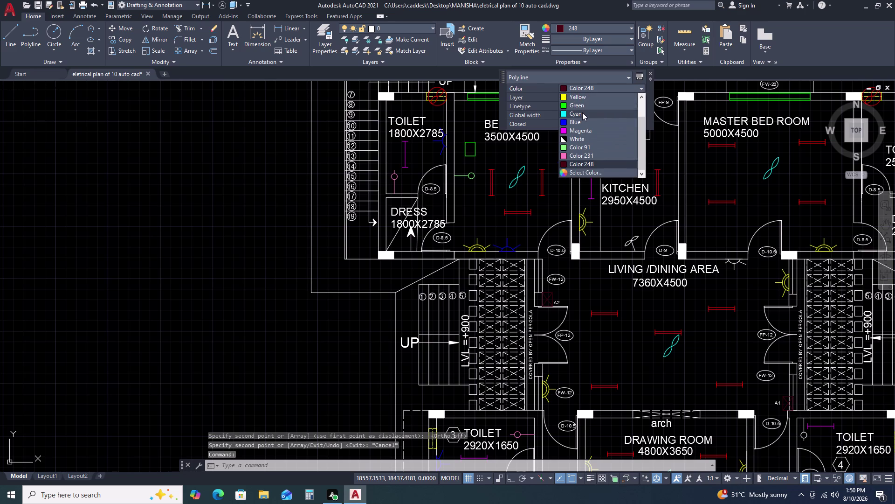
click(608, 173)
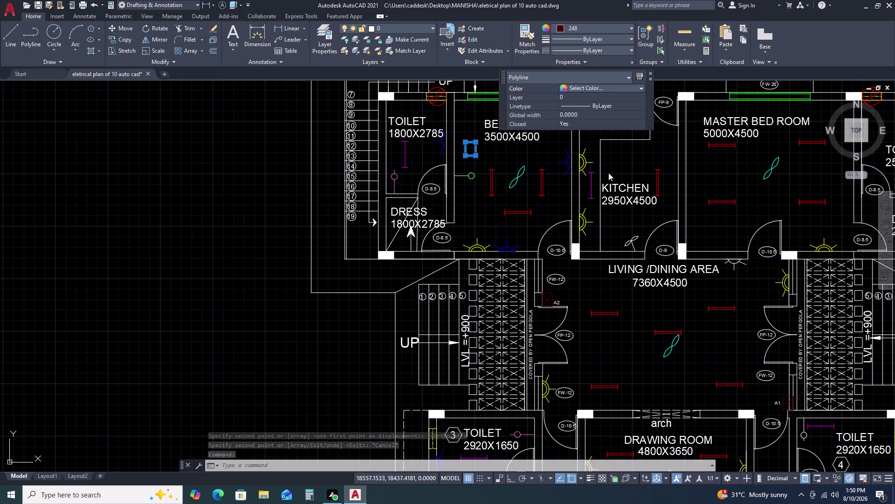
click(610, 104)
key(Escape)
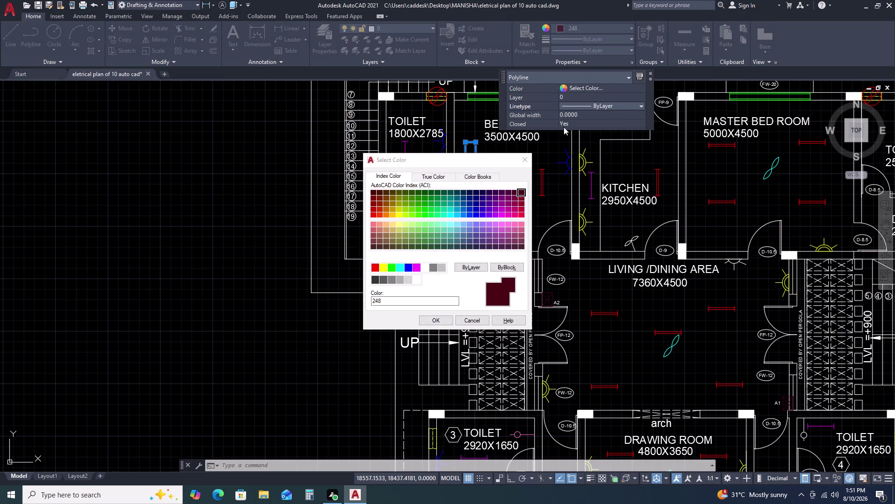
click(418, 275)
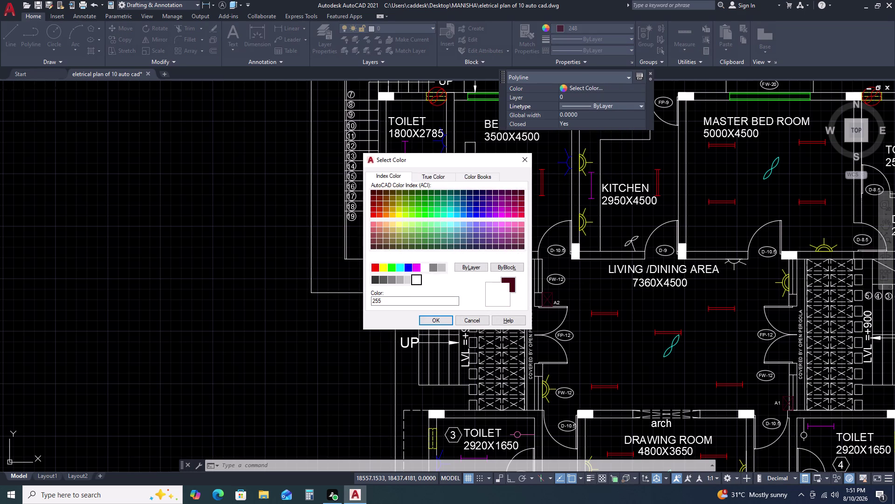
click(430, 321)
key(Escape)
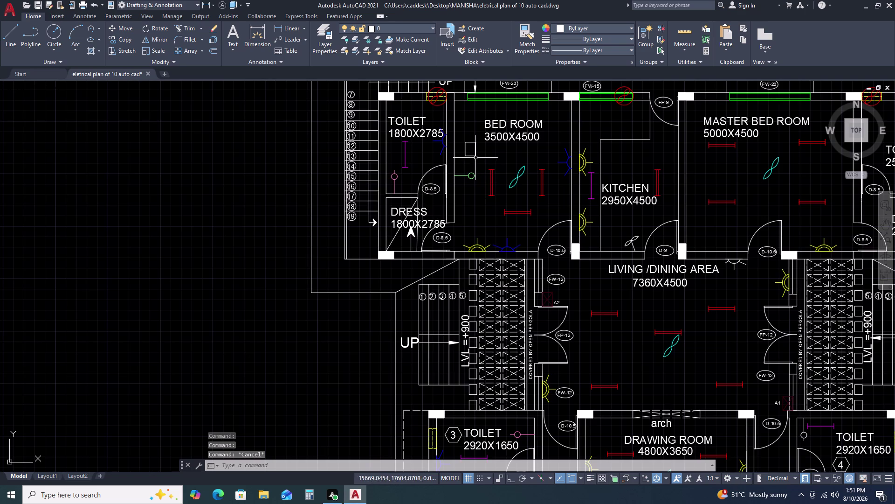
Select the white square and rotate it, then undo the rotation.
scroll(up, 3)
scroll(down, 3)
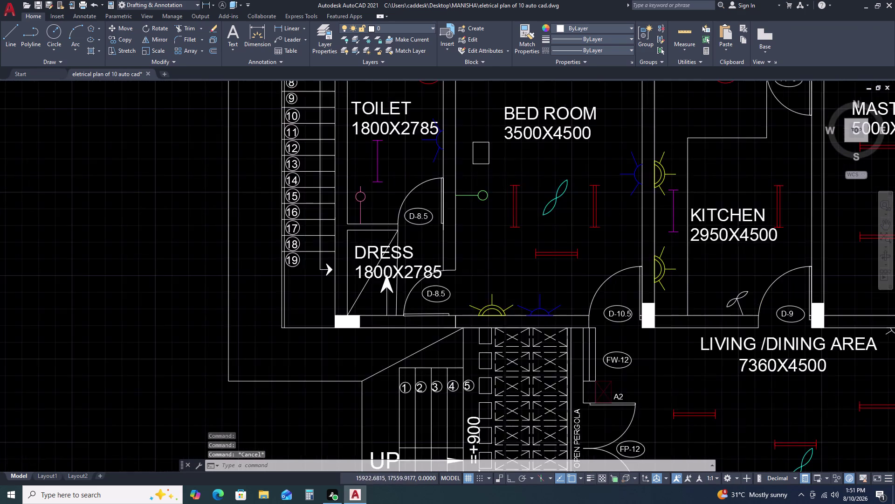
scroll(up, 3)
drag(502, 184, 496, 180)
click(473, 156)
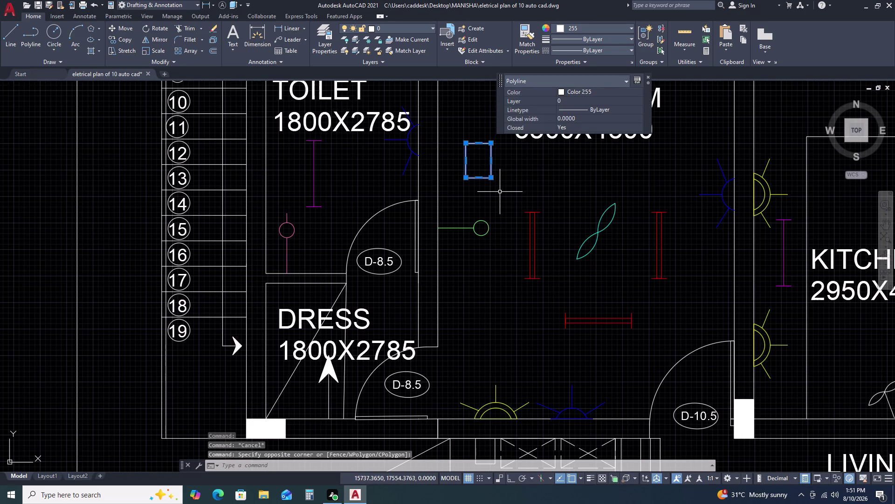
key(r)
text(O)
key(space)
click(530, 189)
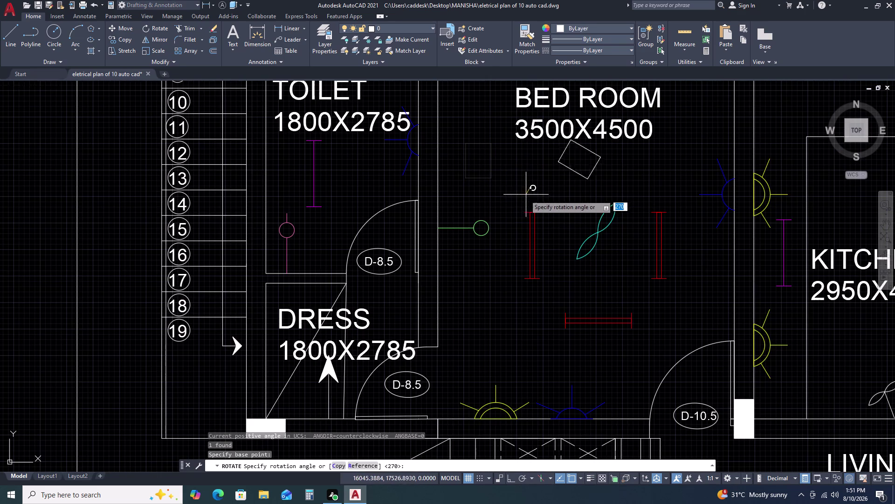
key(F8)
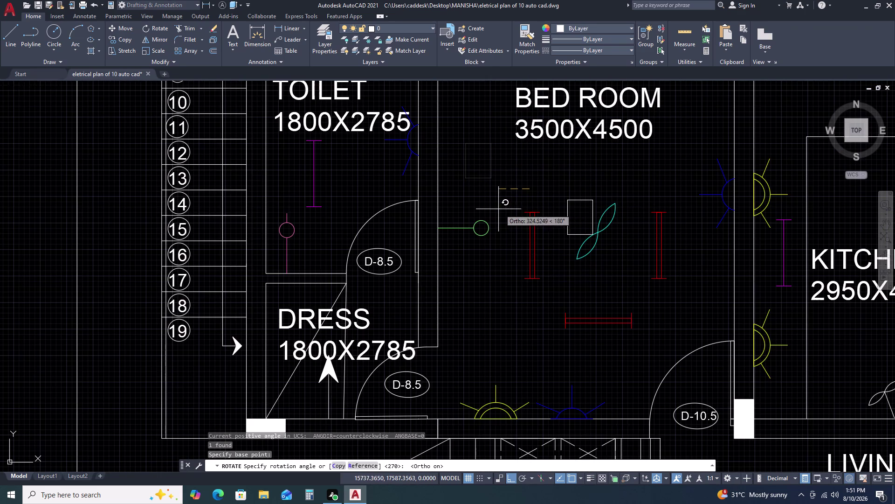
click(528, 211)
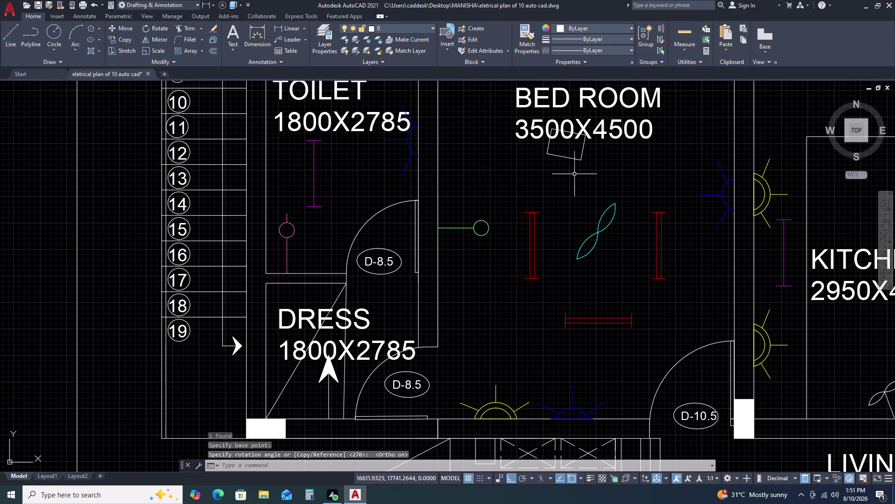
key(ctrl+z)
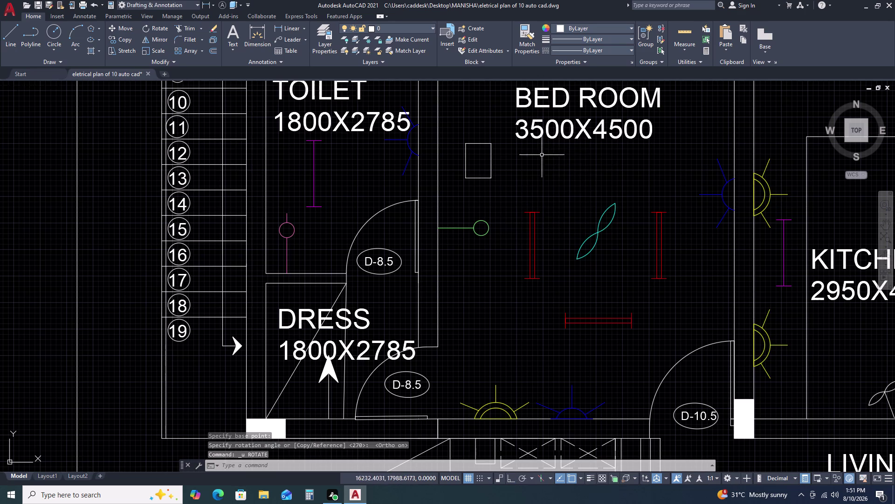
Reselect the square and start a mirror, then cancel it.
click(523, 157)
click(478, 175)
text(RRO)
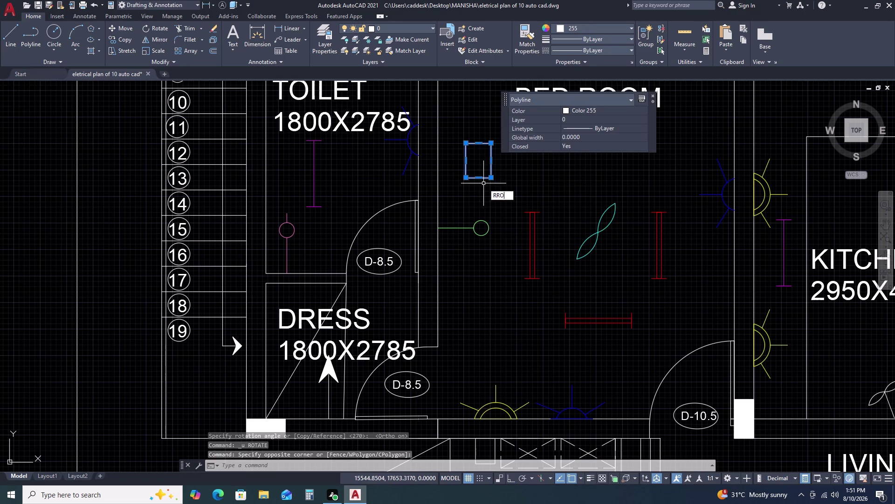
key(space)
click(489, 161)
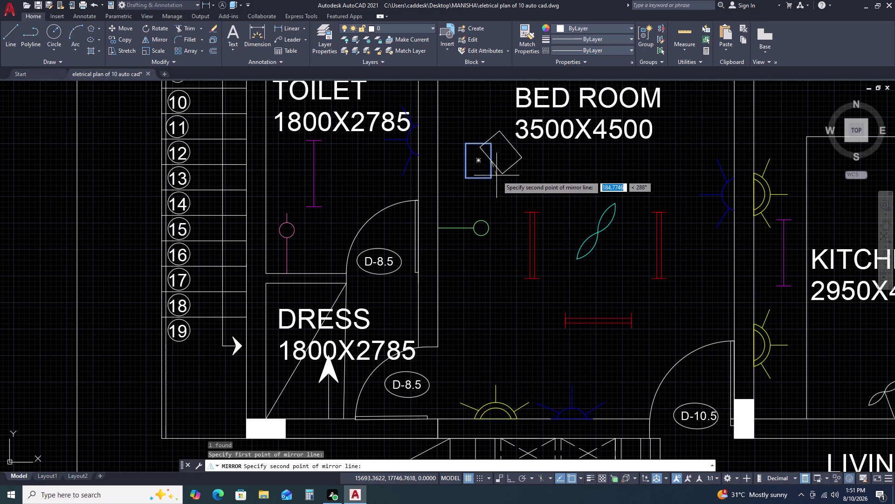
key(F8)
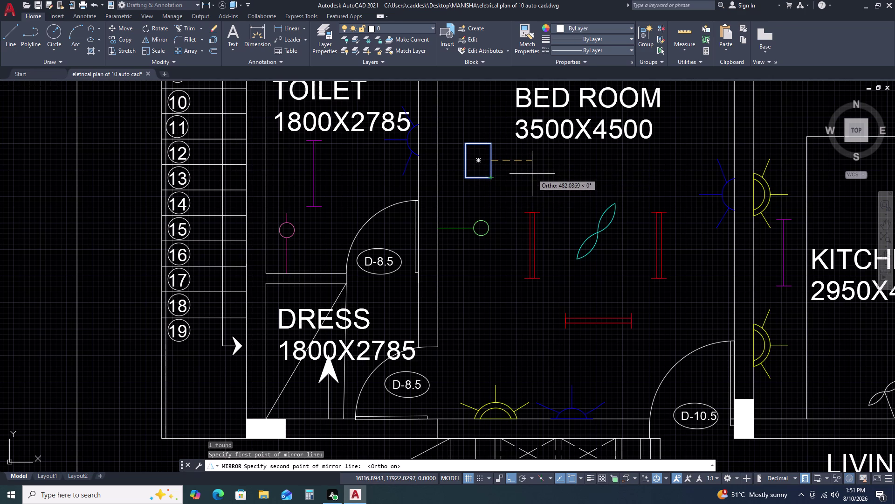
key(Escape)
Rotate the square to lie horizontally and window-select it for moving.
click(502, 163)
click(474, 136)
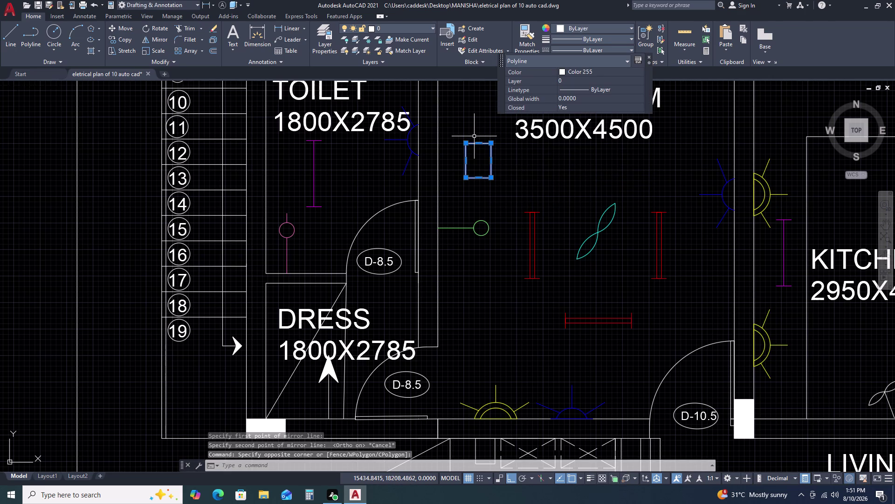
text(RO)
key(space)
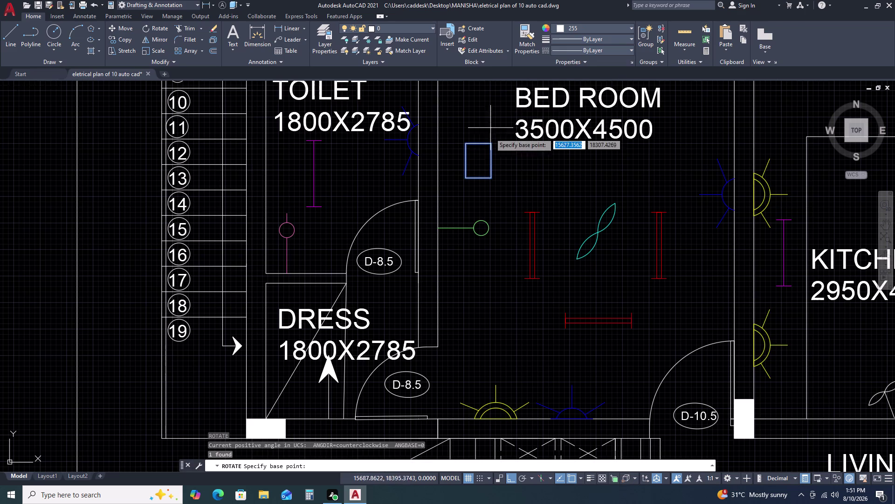
click(489, 164)
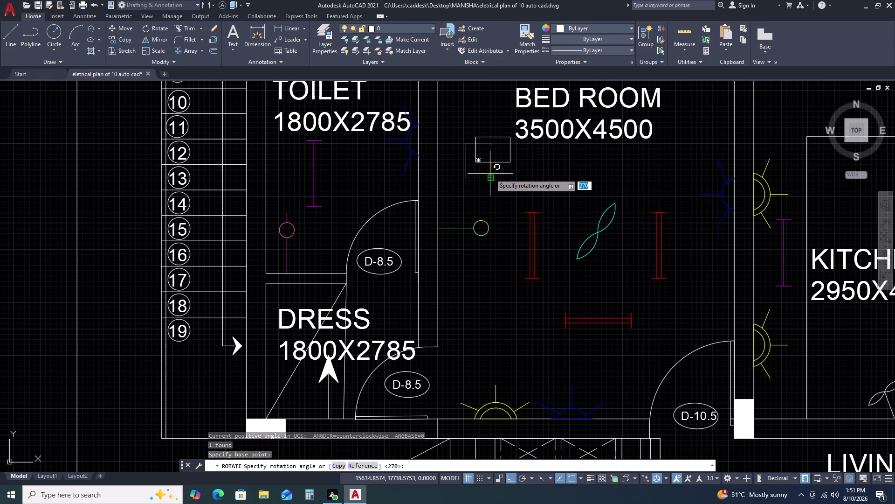
click(490, 173)
drag(492, 156, 489, 160)
click(478, 183)
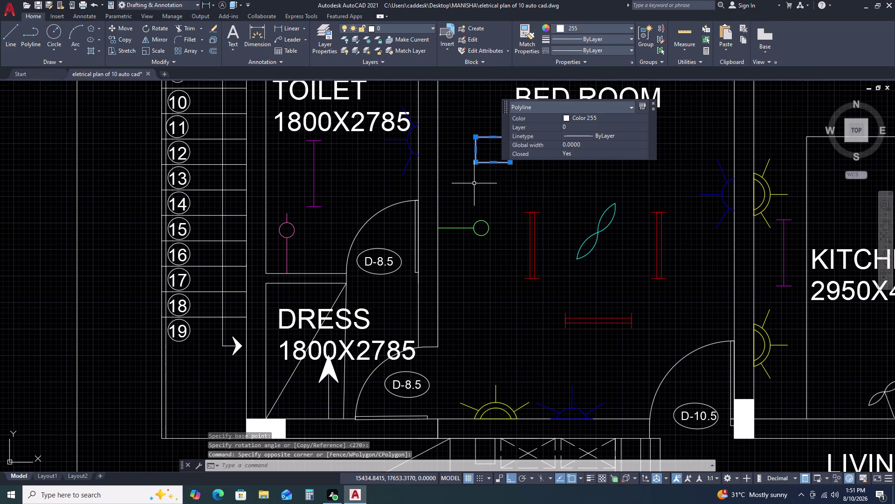
text(M)
key(space)
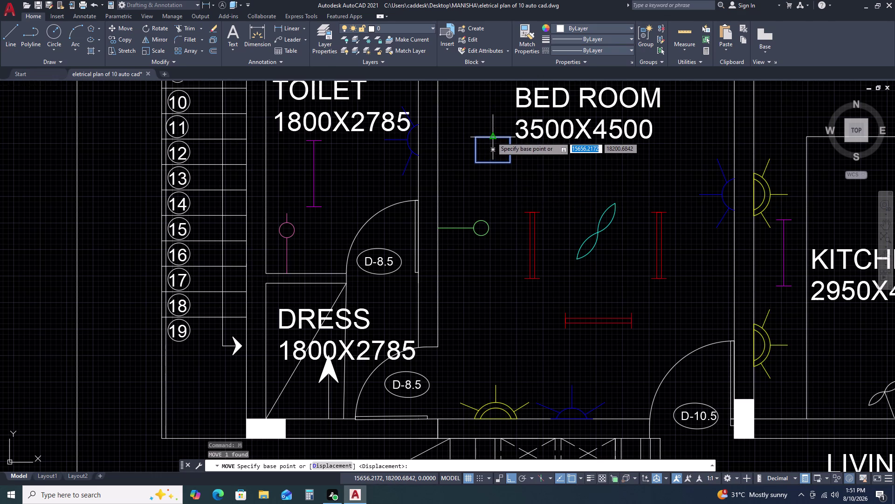
Move the box from its corner up against the bed room's top wall, Ortho off.
scroll(down, 3)
scroll(down, 3)
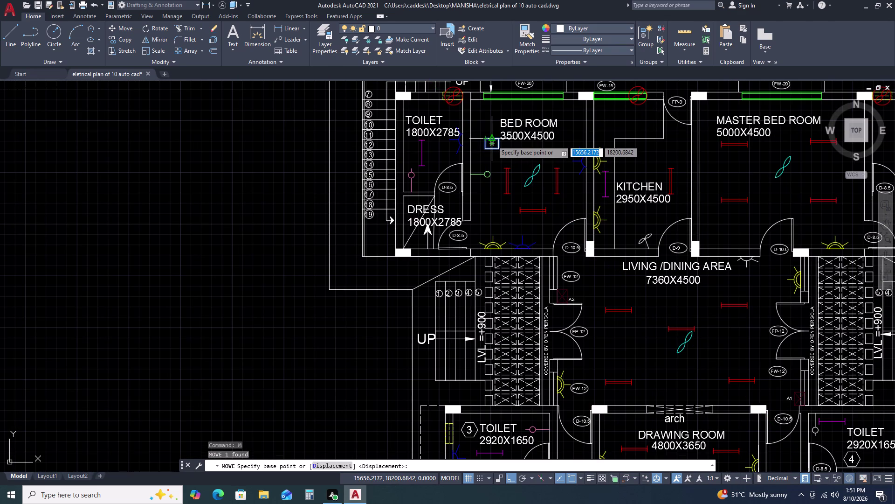
scroll(down, 3)
scroll(up, 3)
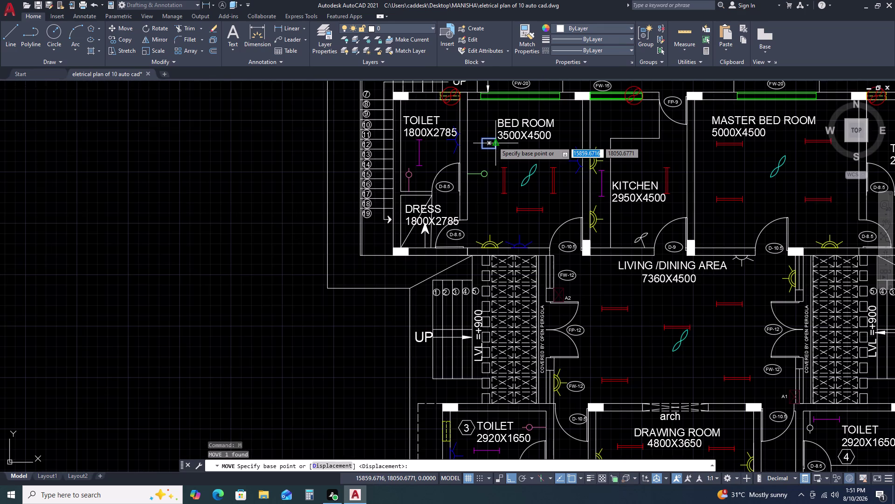
middle_drag(494, 143, 540, 230)
scroll(up, 3)
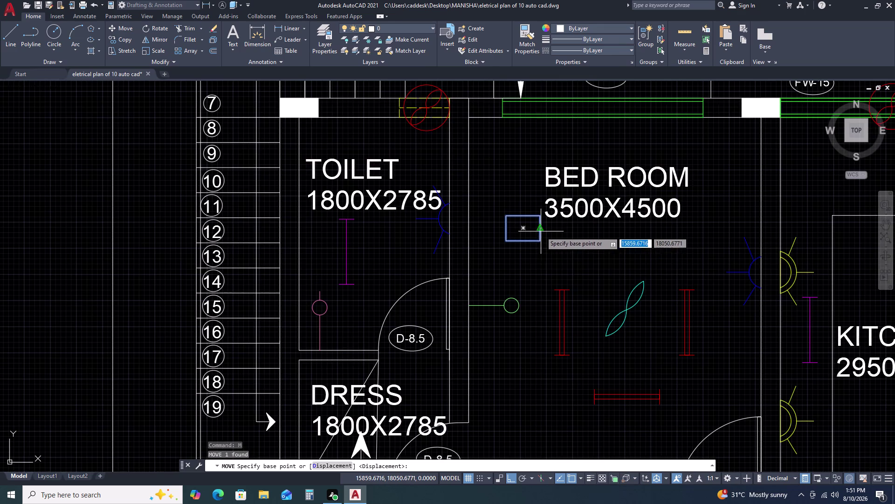
click(524, 217)
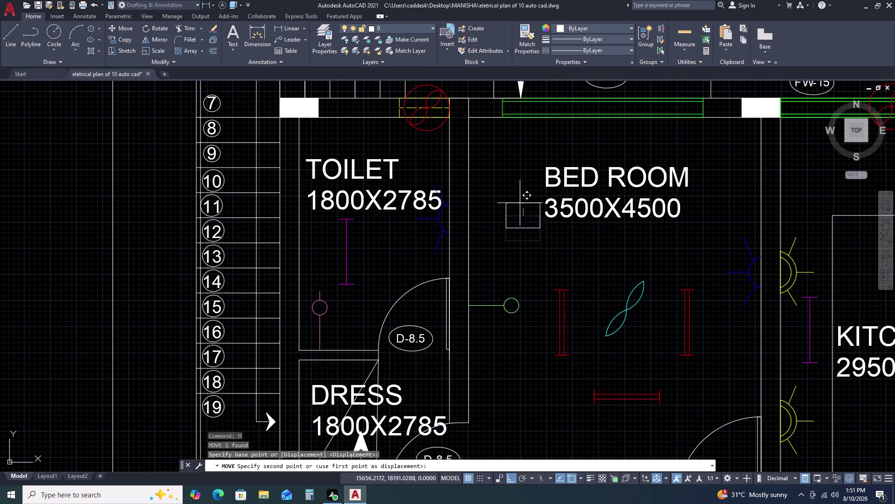
scroll(up, 3)
key(F8)
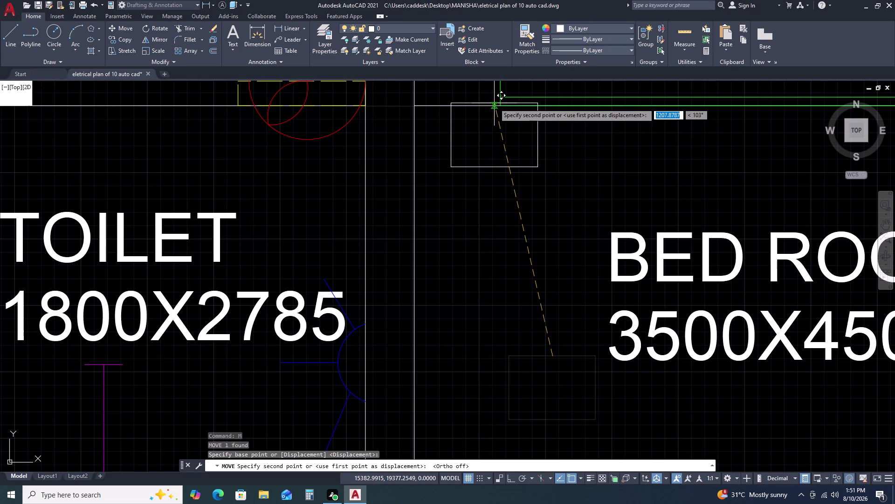
click(478, 106)
scroll(down, 3)
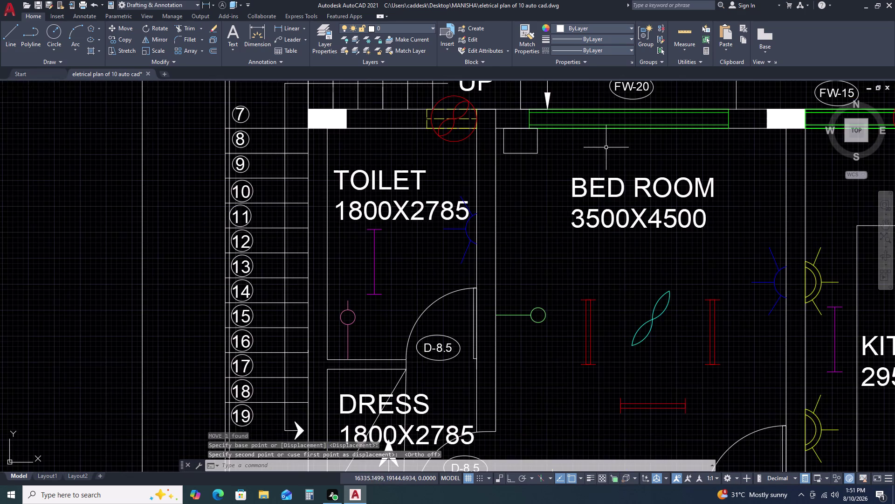
middle_drag(608, 148, 619, 187)
scroll(down, 3)
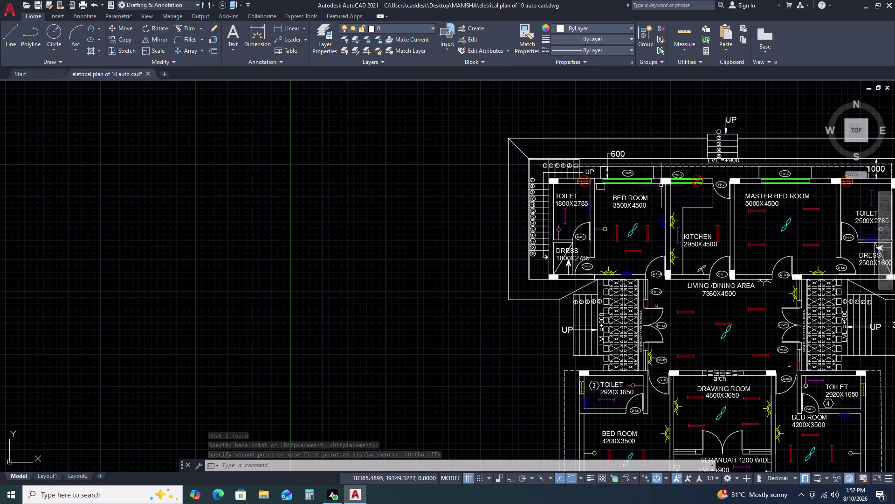
scroll(up, 3)
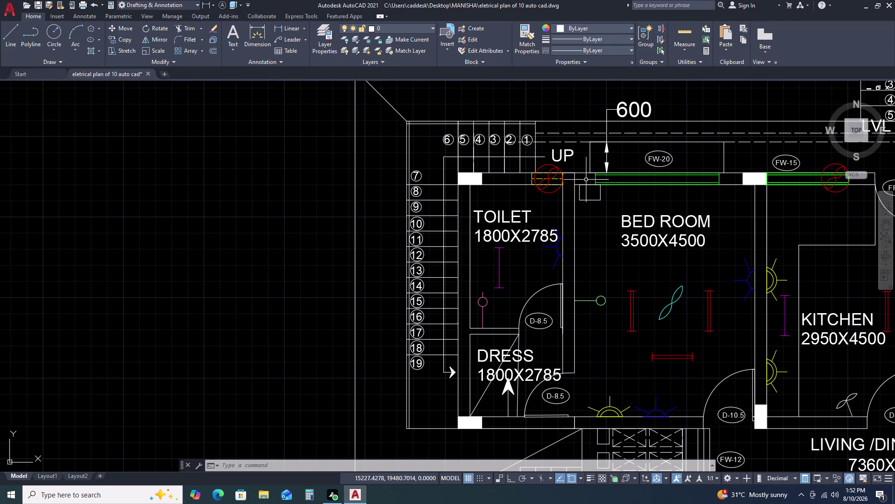
Stretch the lower green window line's left end back to the box edge.
scroll(up, 3)
click(623, 173)
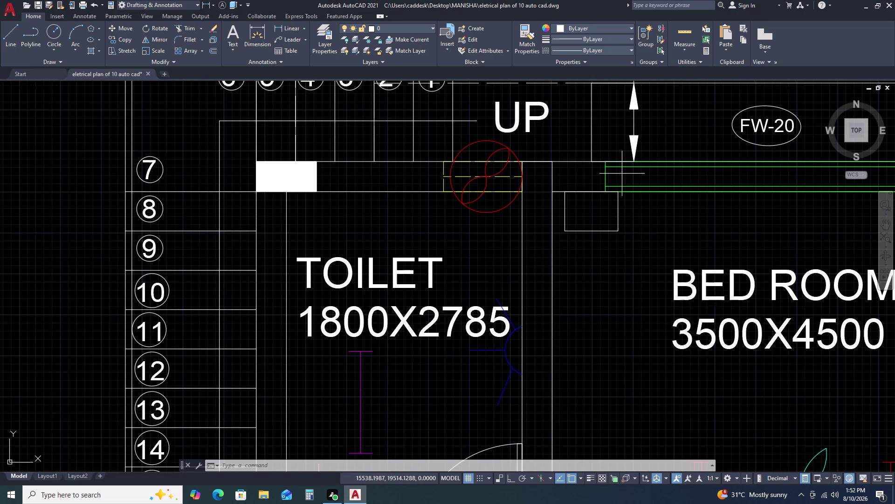
click(590, 174)
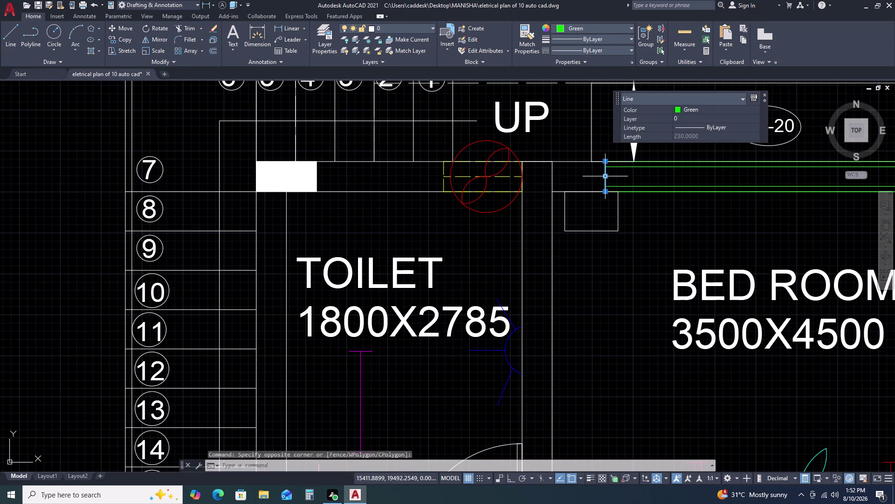
click(605, 177)
click(618, 179)
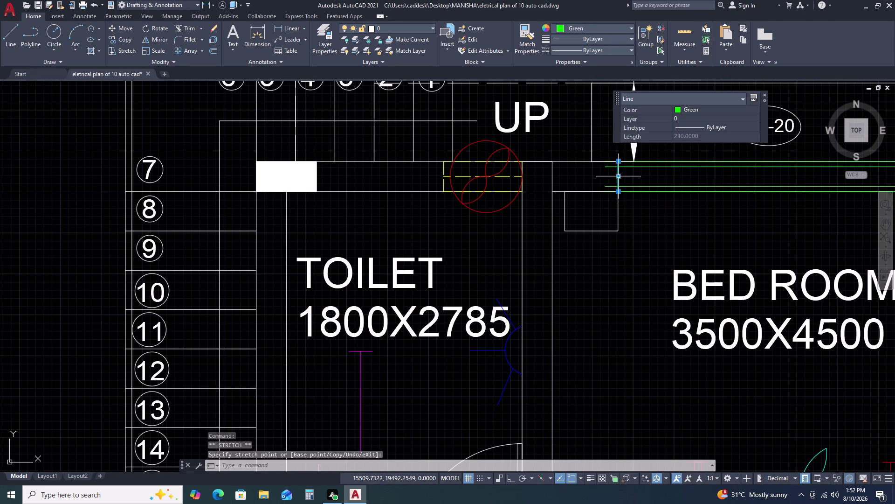
key(Escape)
scroll(up, 3)
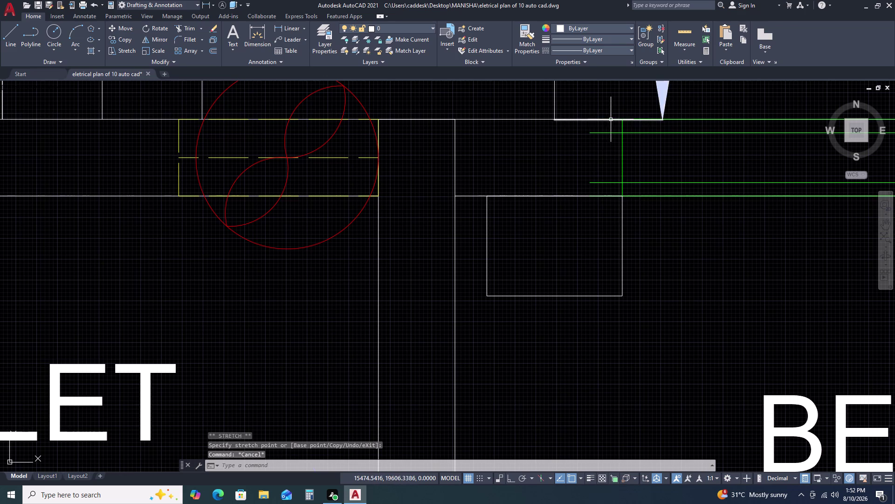
click(600, 133)
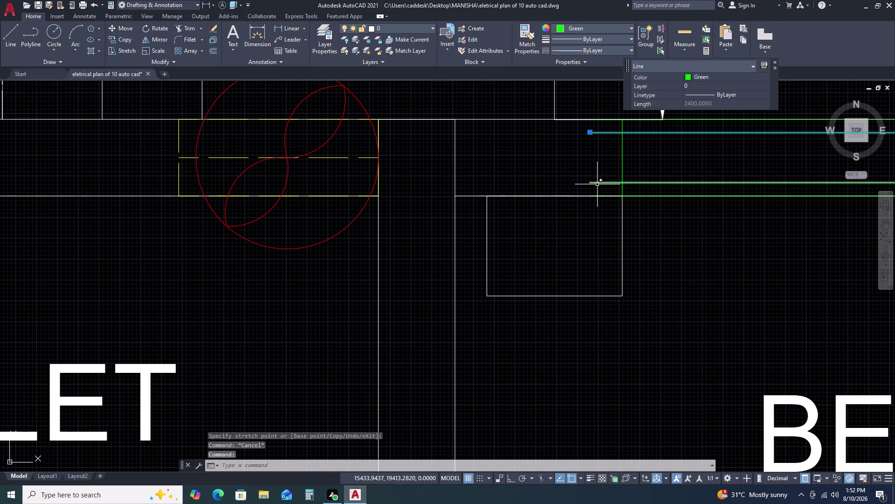
click(597, 184)
click(597, 179)
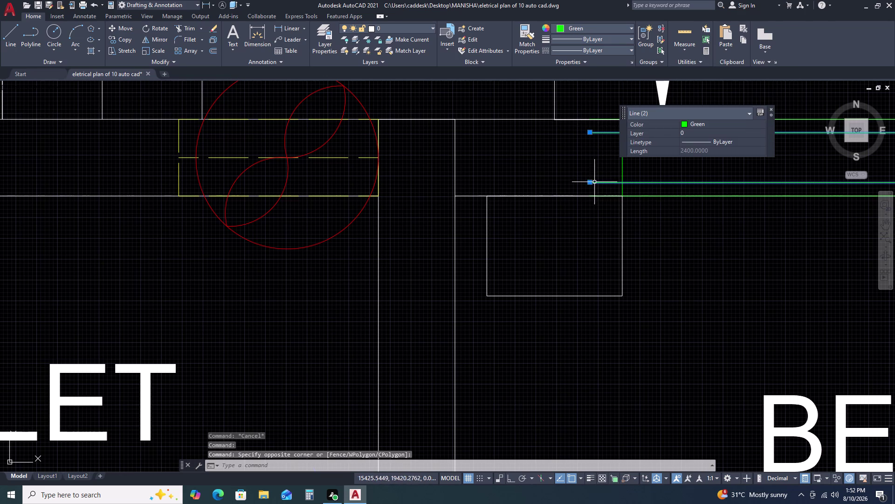
click(591, 182)
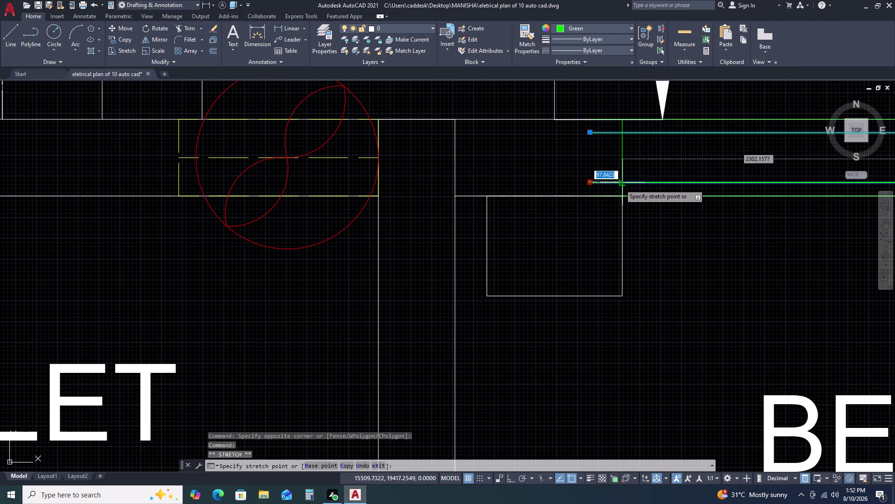
click(621, 184)
key(Escape)
Shorten the upper green line and the line along the box top to the box edge.
click(590, 134)
click(590, 133)
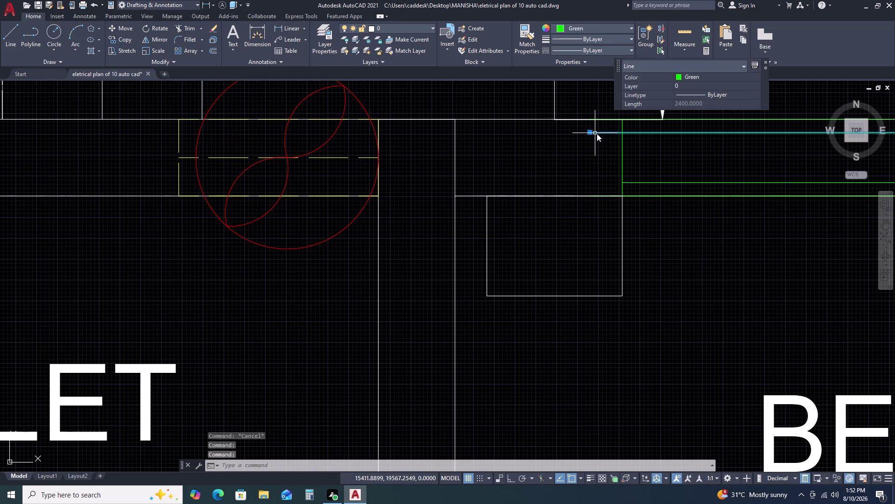
click(591, 131)
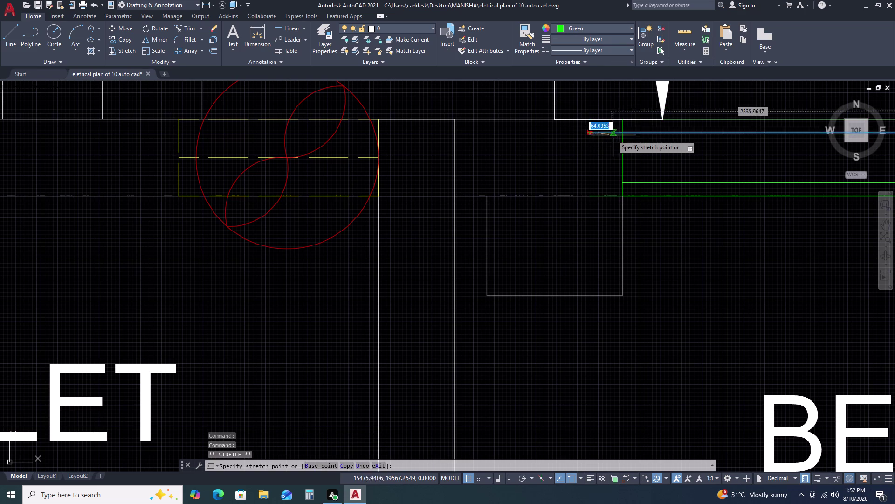
click(622, 131)
key(Escape)
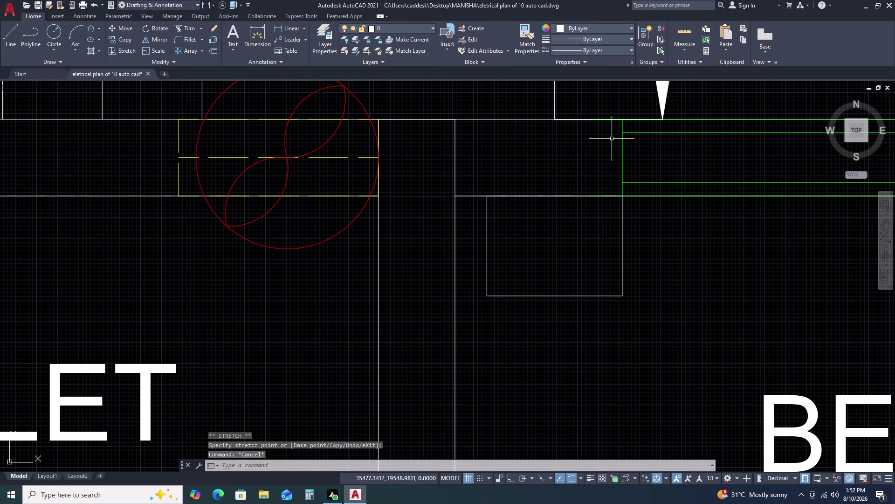
click(628, 195)
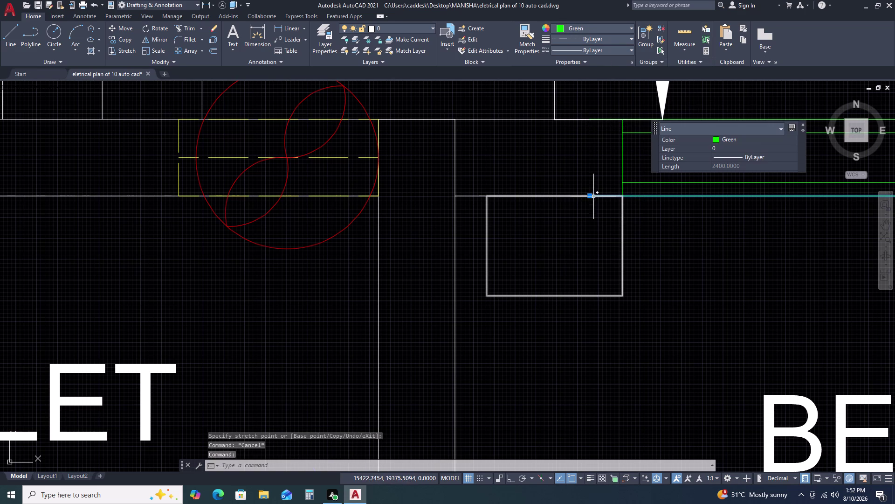
click(591, 194)
click(620, 193)
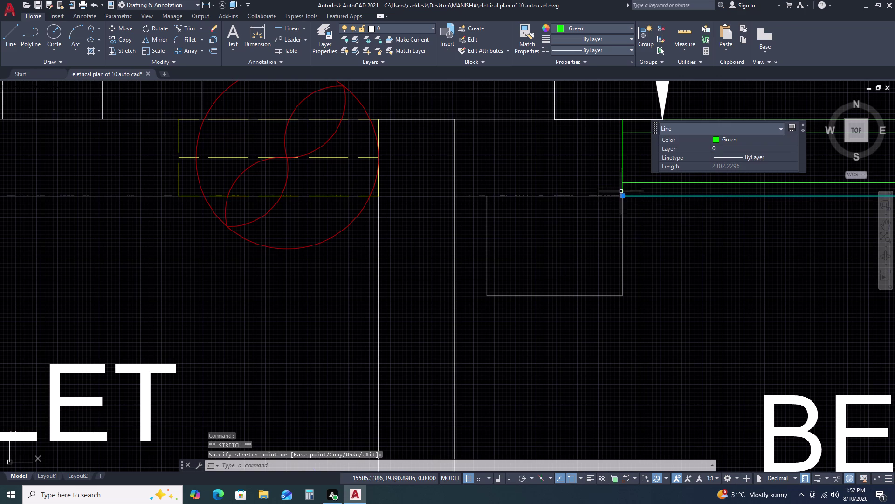
Shorten the topmost green window line so it stops at the box edge.
click(599, 119)
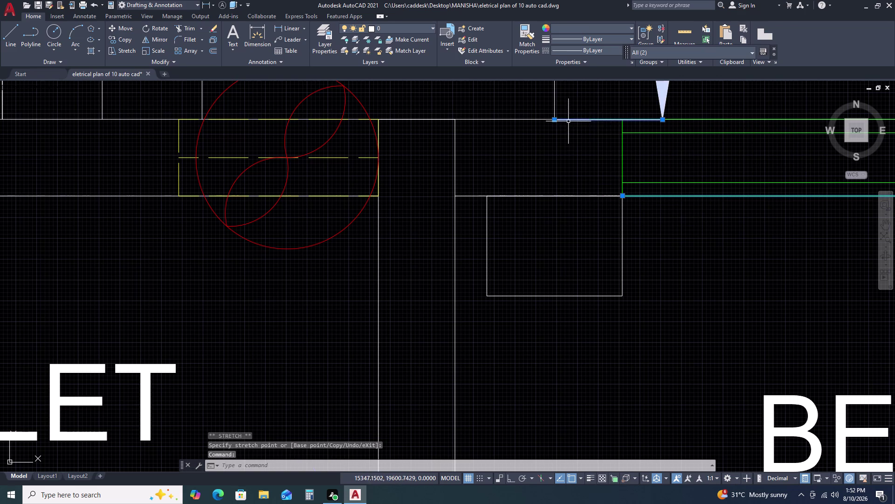
key(Escape)
click(629, 119)
key(Escape)
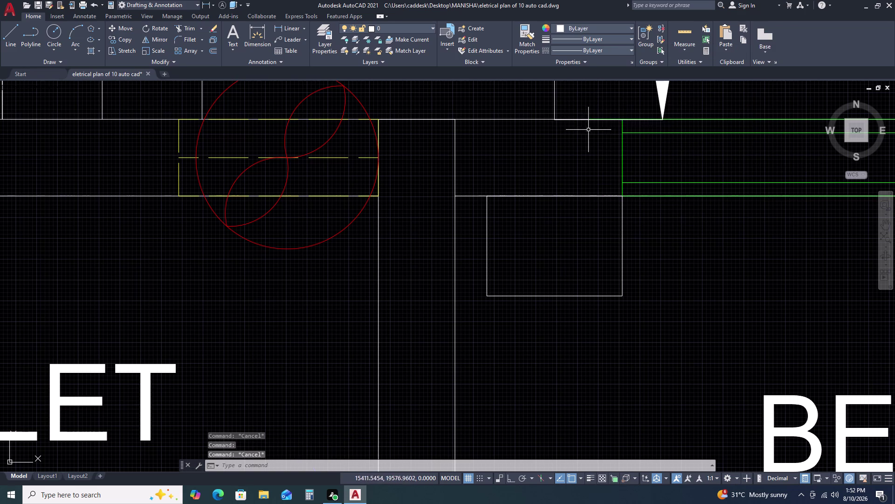
click(681, 120)
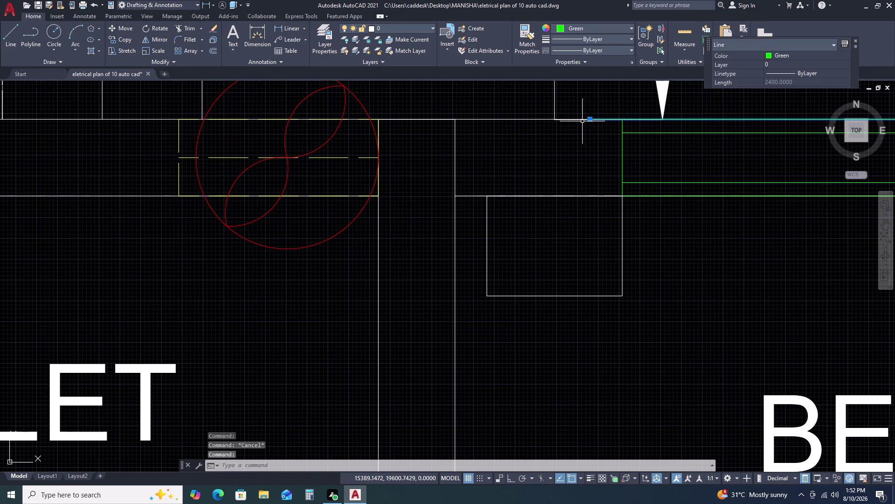
click(590, 118)
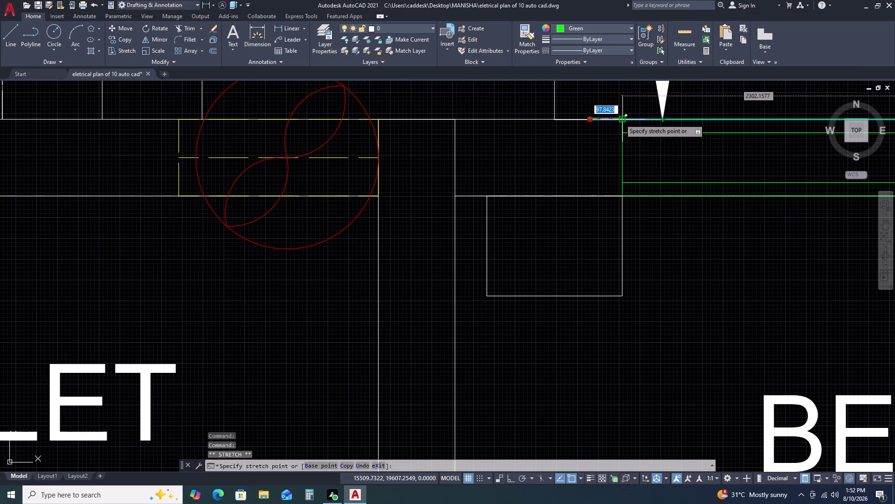
click(620, 119)
key(Escape)
scroll(down, 3)
scroll(down, 3)
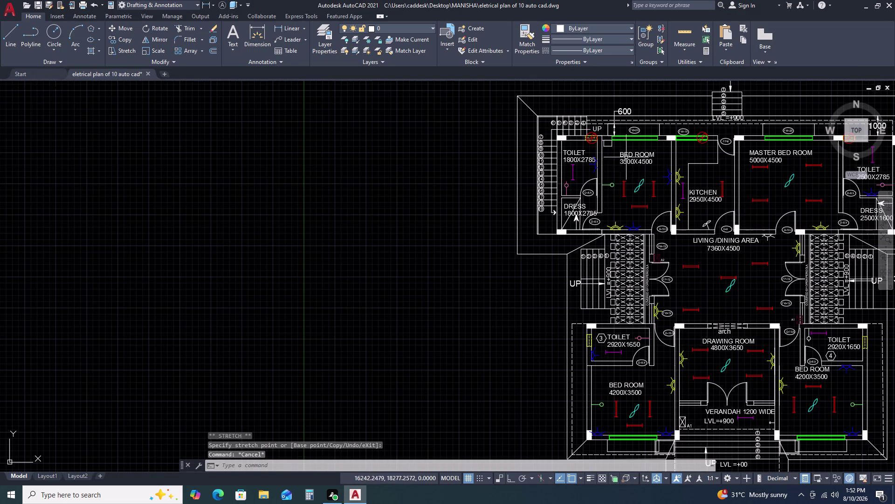
Draw a small circle in the bedroom.
scroll(up, 3)
scroll(down, 3)
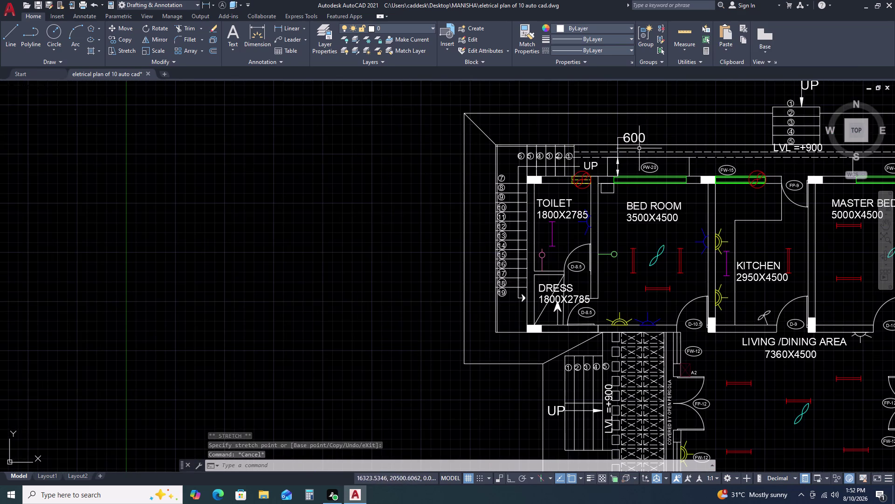
scroll(up, 3)
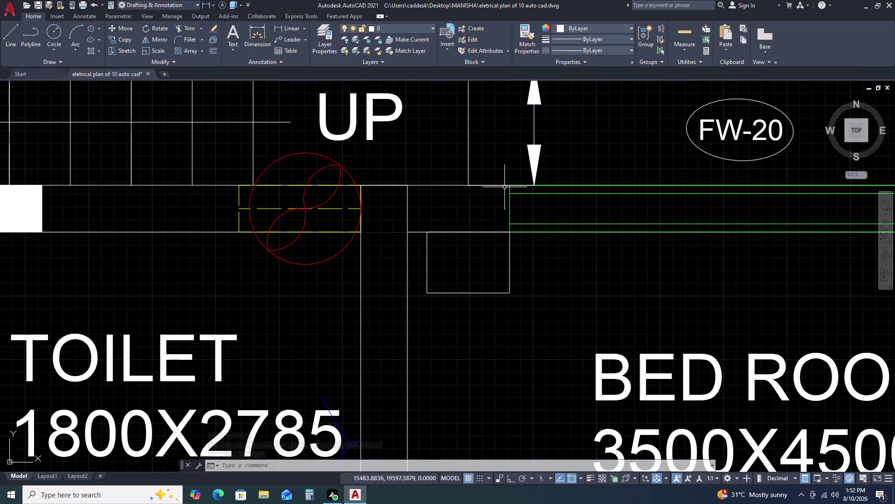
scroll(down, 3)
scroll(down, 3)
scroll(up, 3)
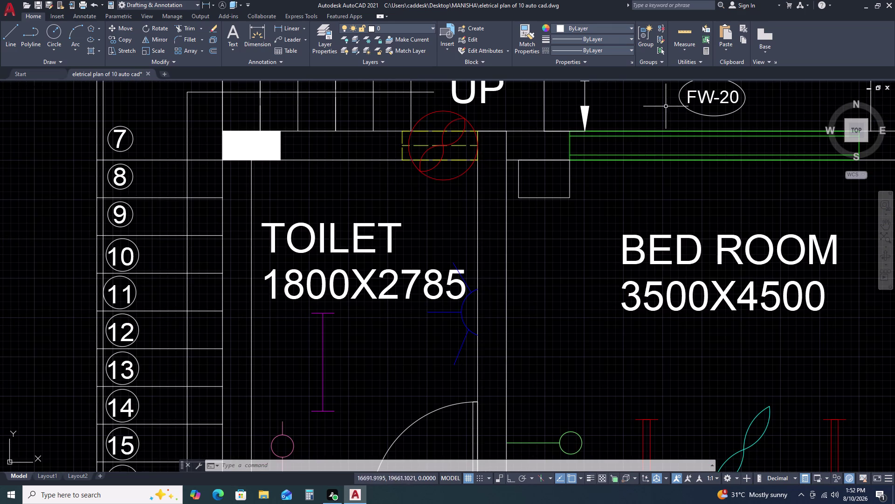
text(C)
key(space)
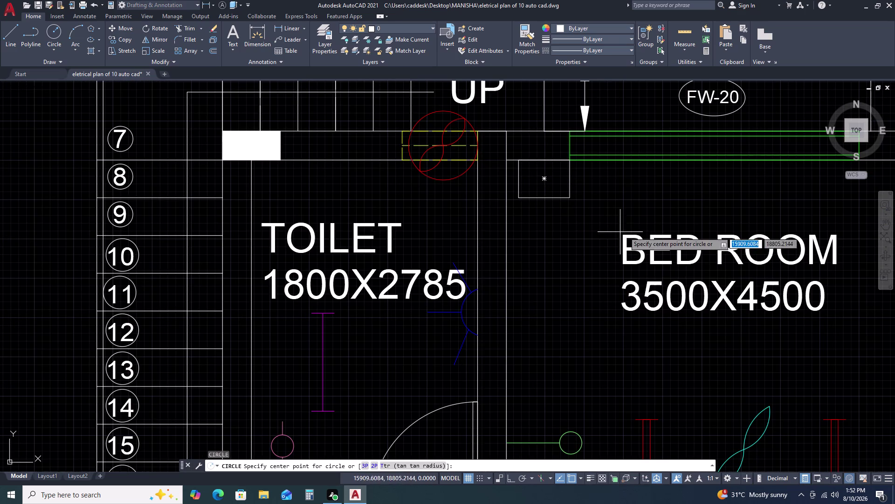
click(631, 193)
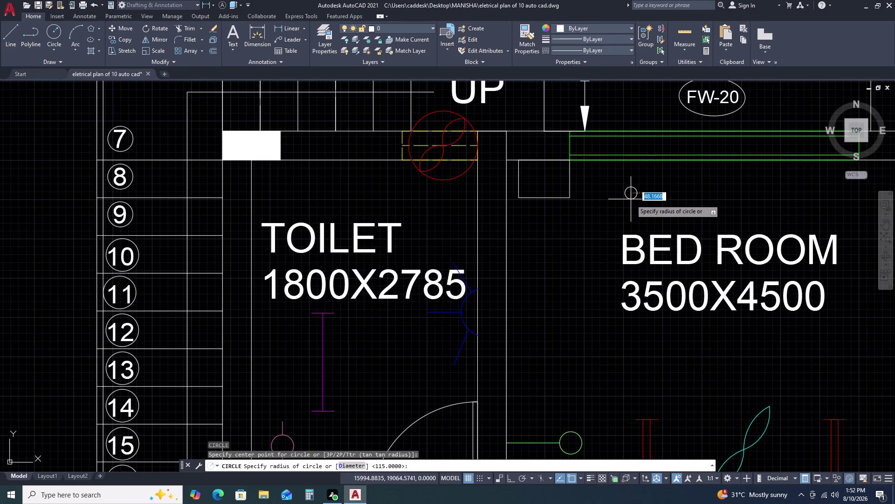
click(631, 198)
Move the small circle inside the rectangle.
scroll(up, 3)
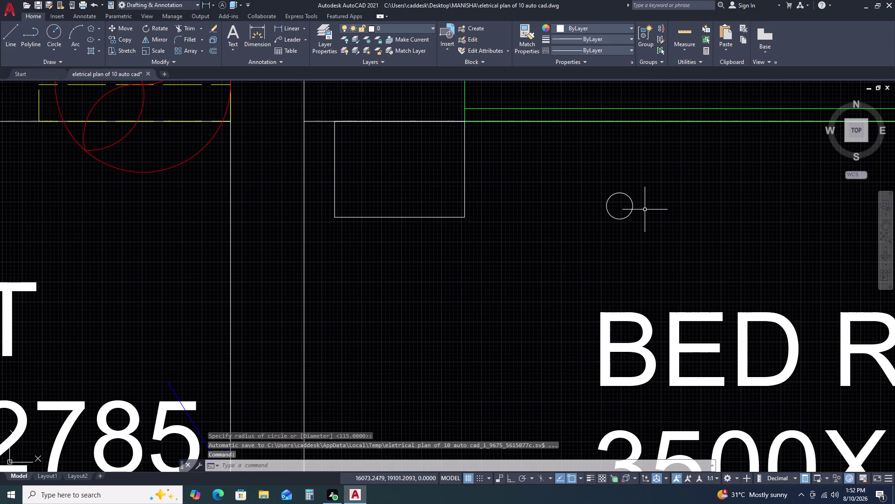
click(644, 209)
click(622, 180)
text(M)
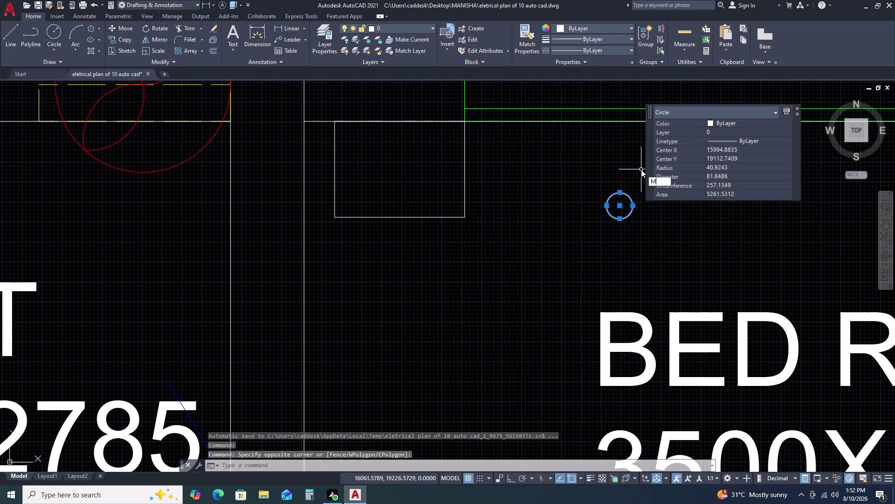
key(space)
click(619, 206)
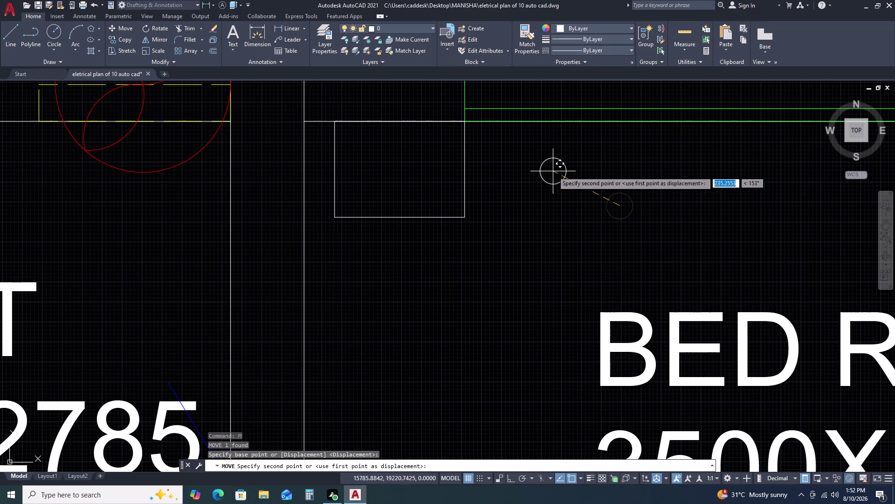
click(446, 140)
click(445, 148)
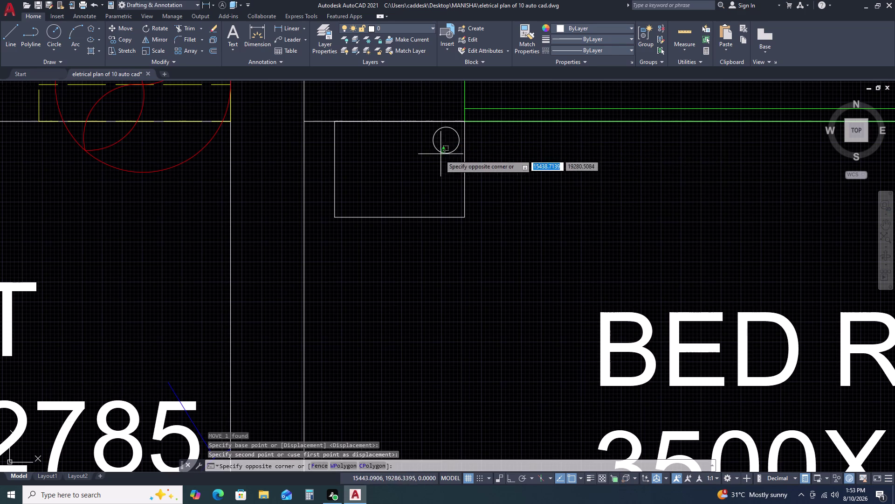
Copy the circle to the rectangle's lower right and lower left.
click(435, 162)
key(c)
key(o)
key(space)
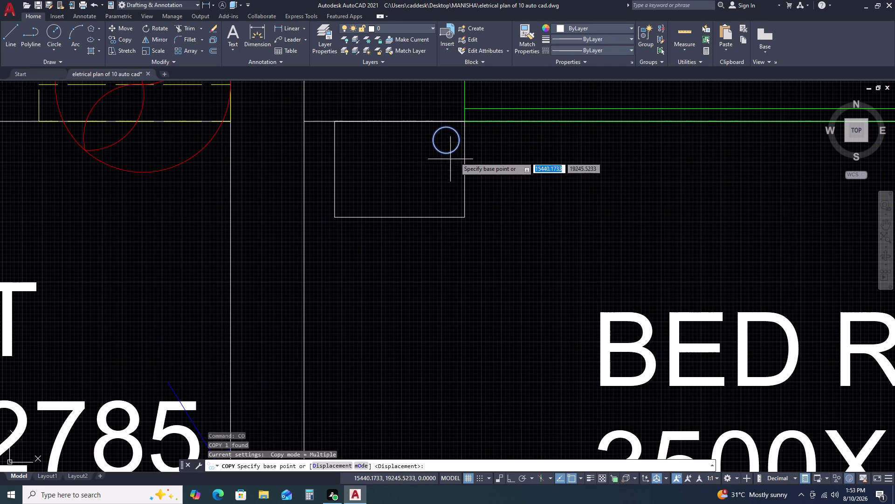
click(445, 139)
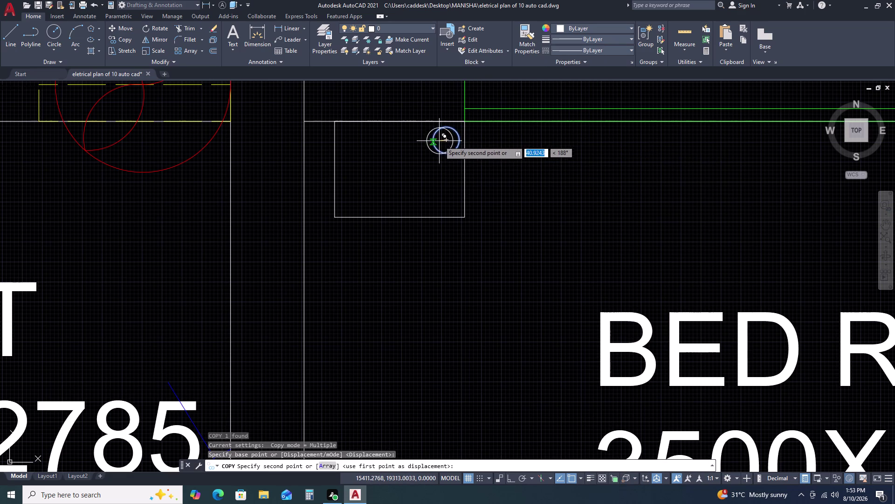
click(355, 196)
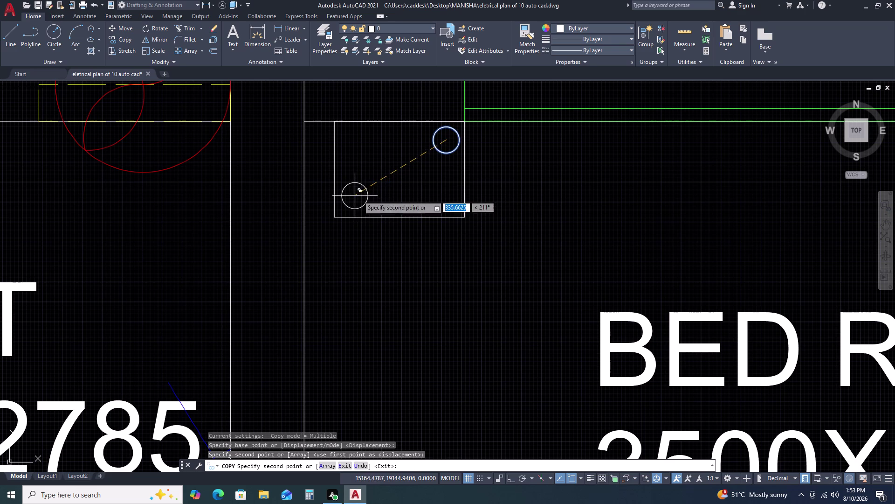
click(438, 197)
key(Escape)
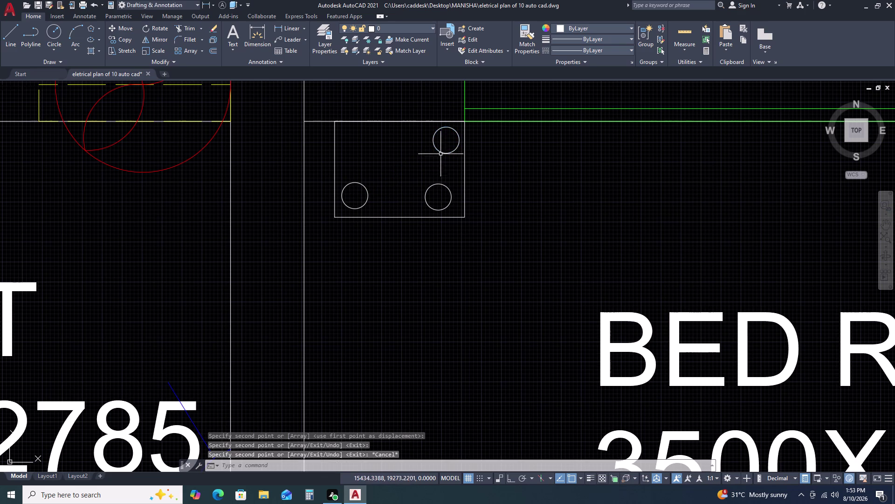
Move the top circle to centre it above the lower two.
click(444, 146)
click(433, 140)
text(M)
key(space)
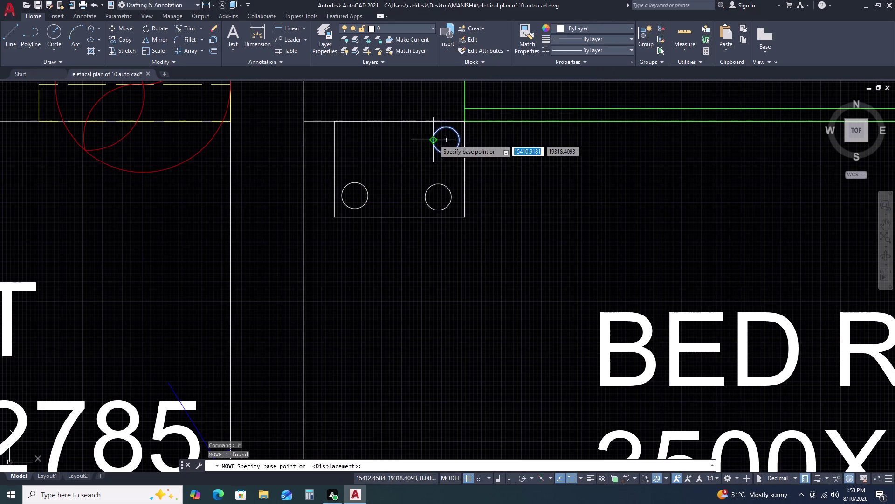
click(446, 139)
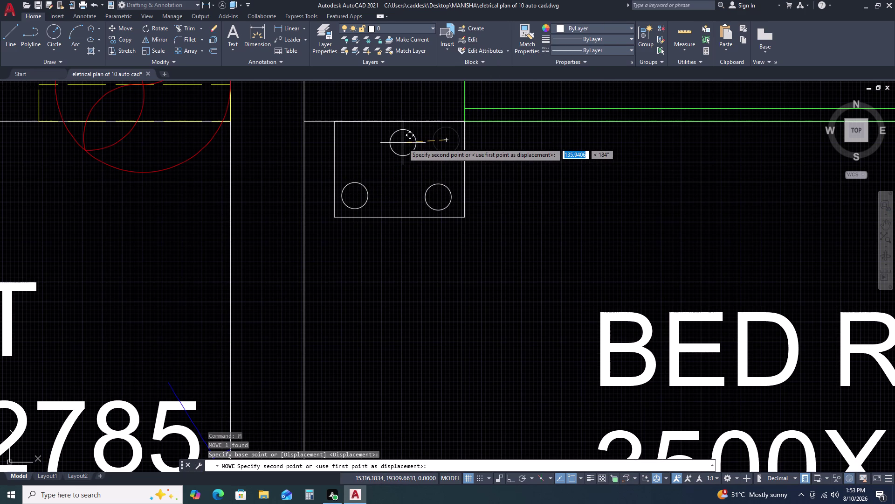
click(400, 143)
click(419, 121)
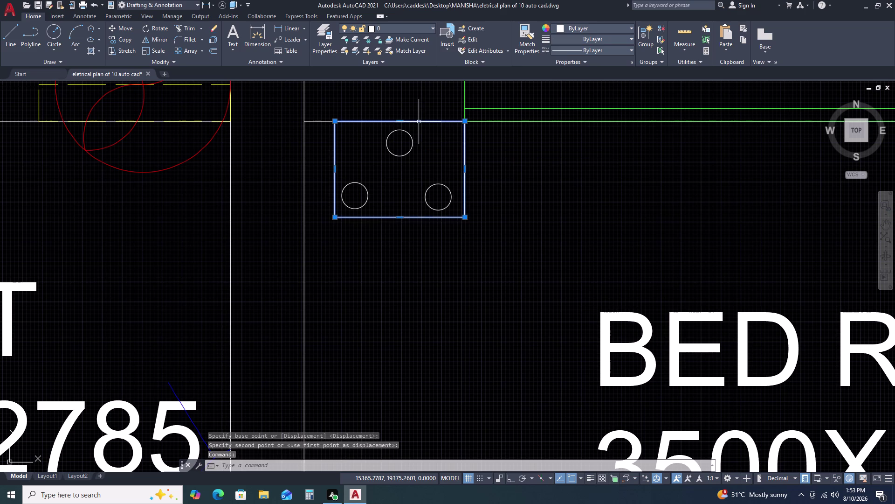
key(Escape)
scroll(down, 3)
scroll(down, 3)
scroll(down, 3)
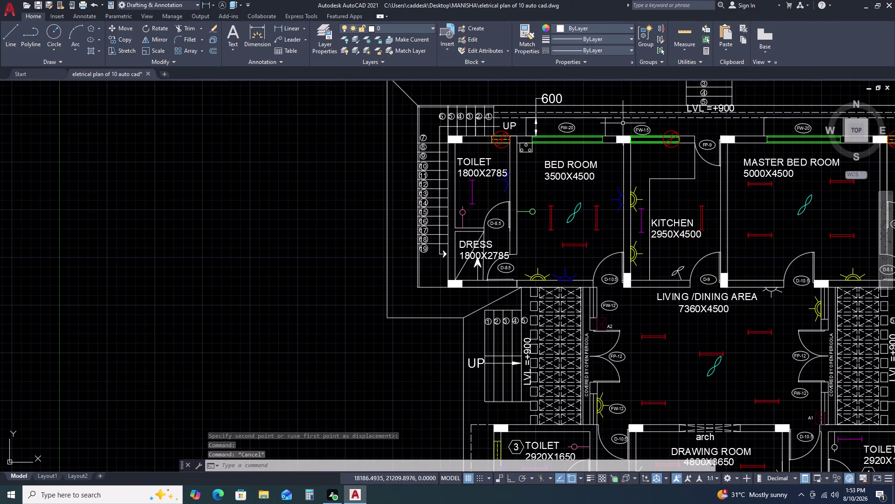
Recolour the half-circle fixture between doors D-9 and D-10.5 to Blue via Quick Properties.
scroll(down, 3)
middle_drag(719, 327, 615, 262)
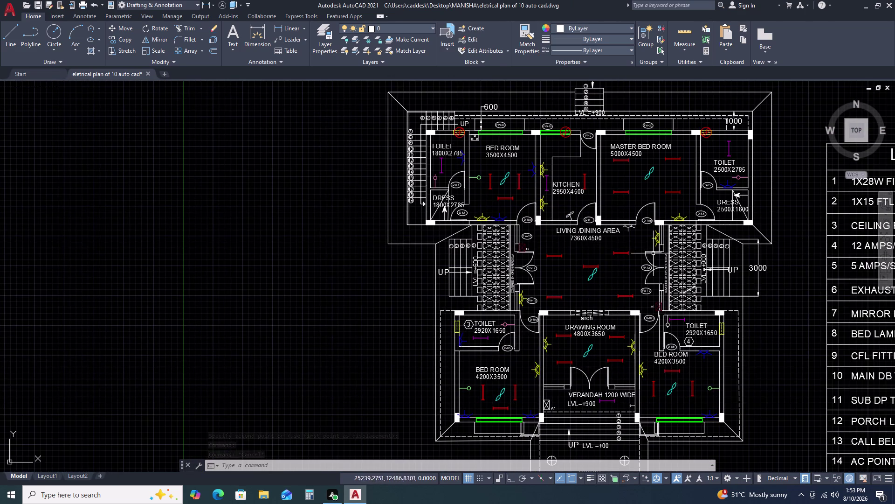
scroll(up, 3)
scroll(up, 3)
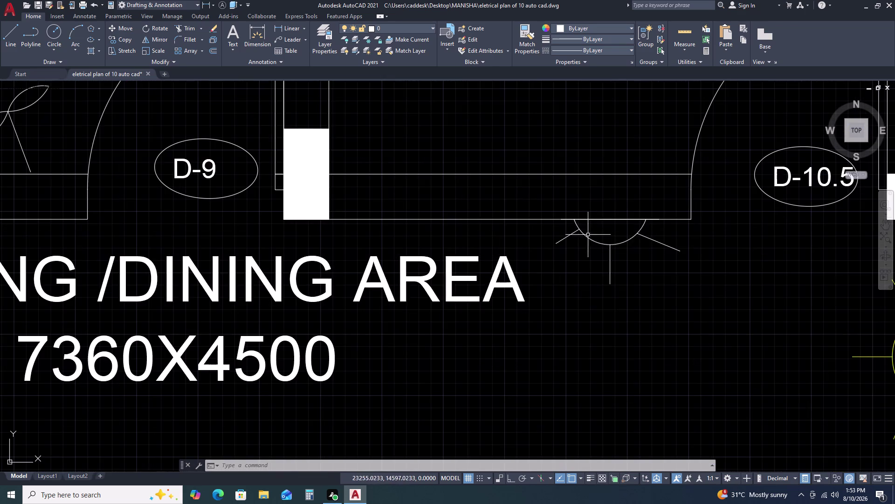
click(523, 198)
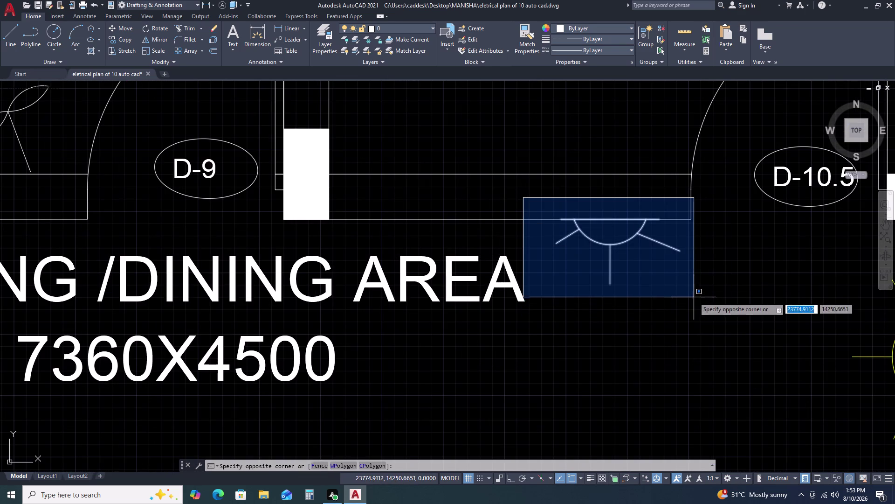
click(694, 297)
scroll(down, 3)
scroll(down, 3)
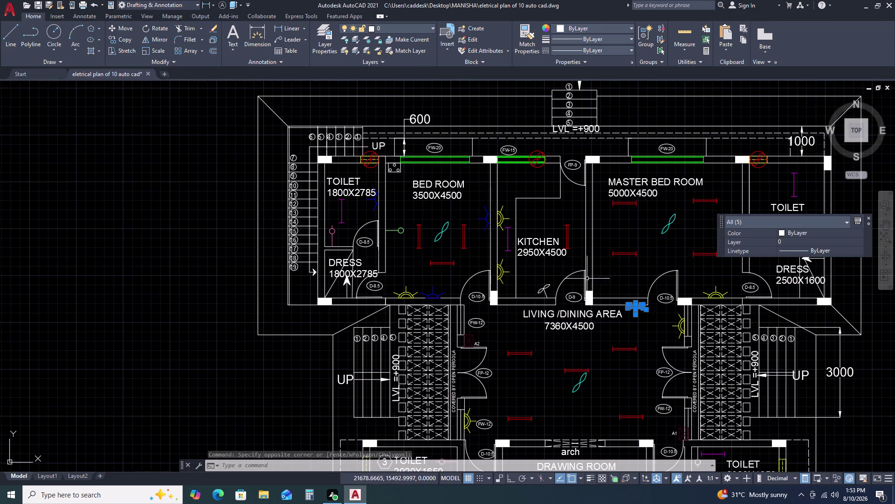
right_click(626, 234)
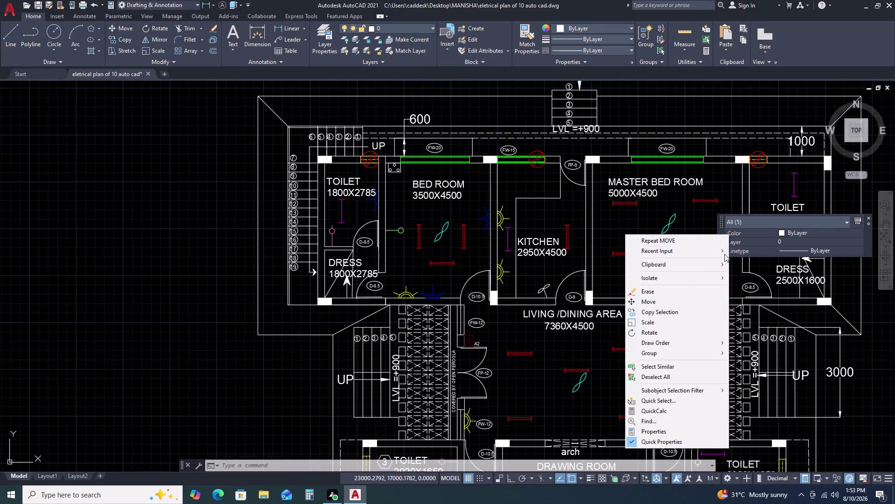
click(822, 230)
click(822, 231)
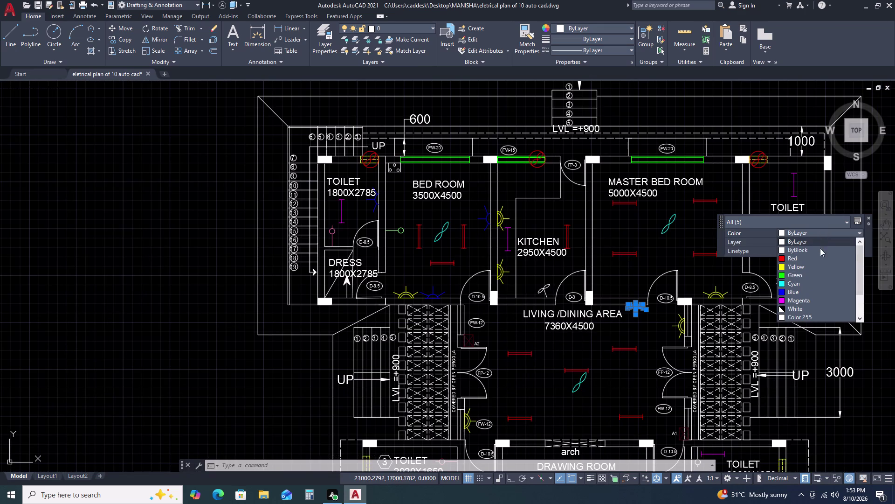
click(799, 290)
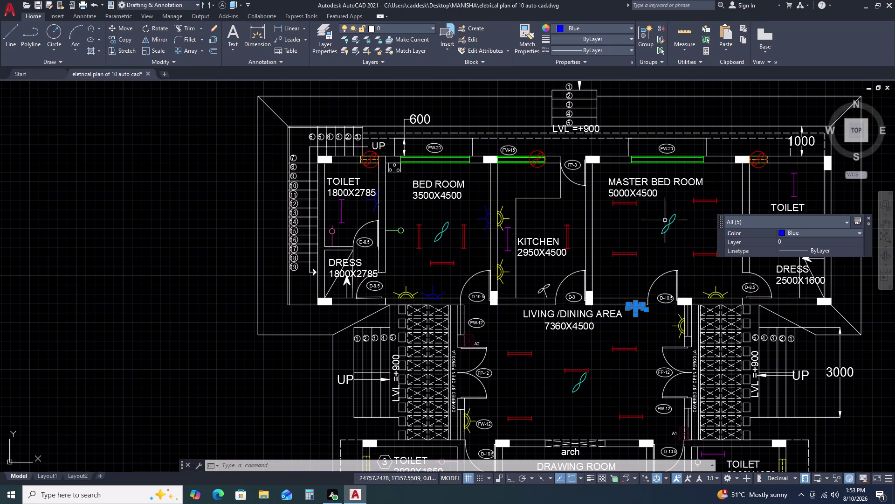
double_click(633, 219)
click(648, 220)
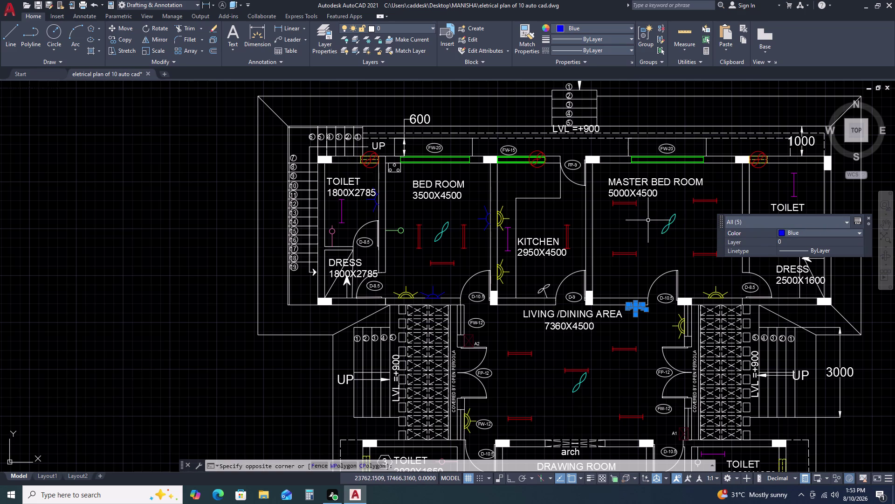
click(868, 219)
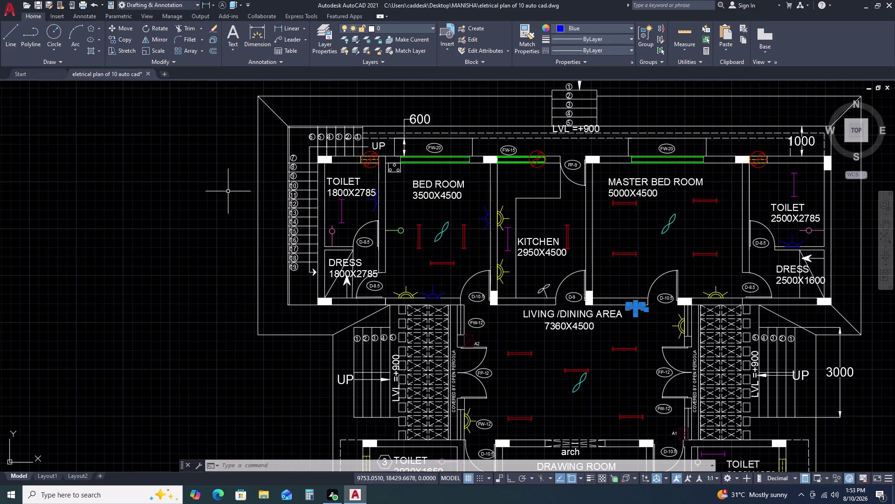
key(Escape)
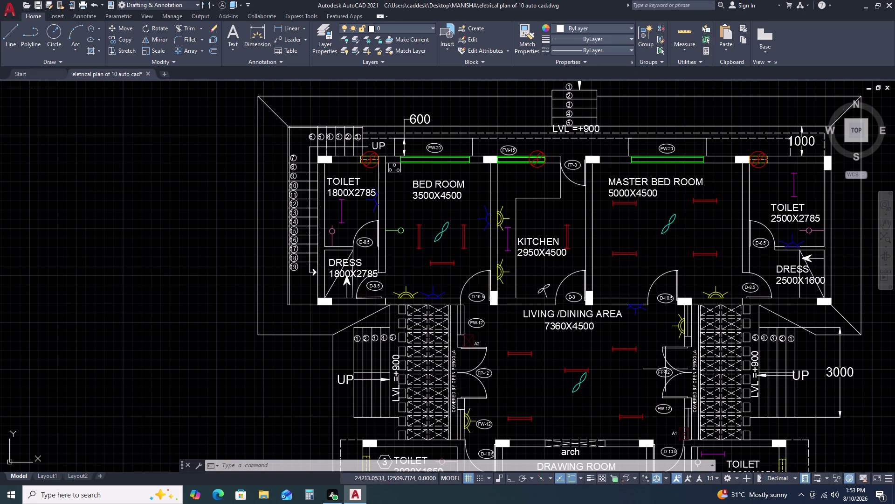
scroll(down, 3)
middle_drag(634, 395, 601, 279)
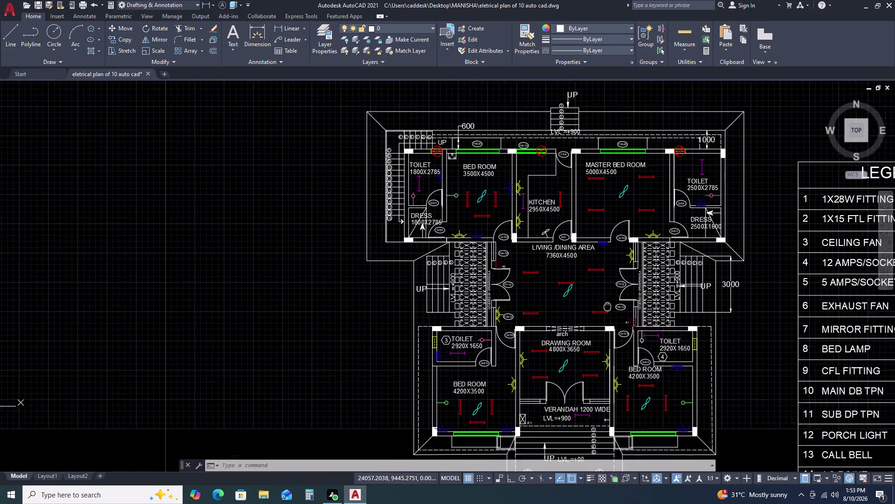
scroll(up, 3)
scroll(up, 3)
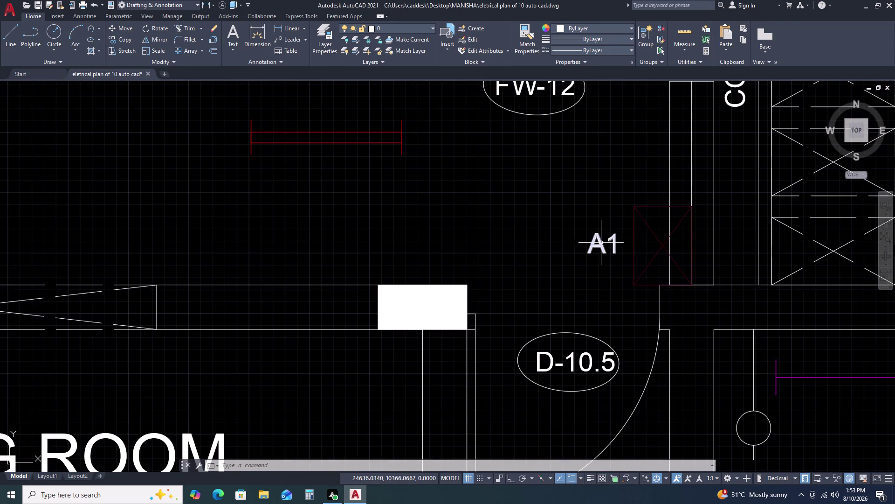
scroll(down, 3)
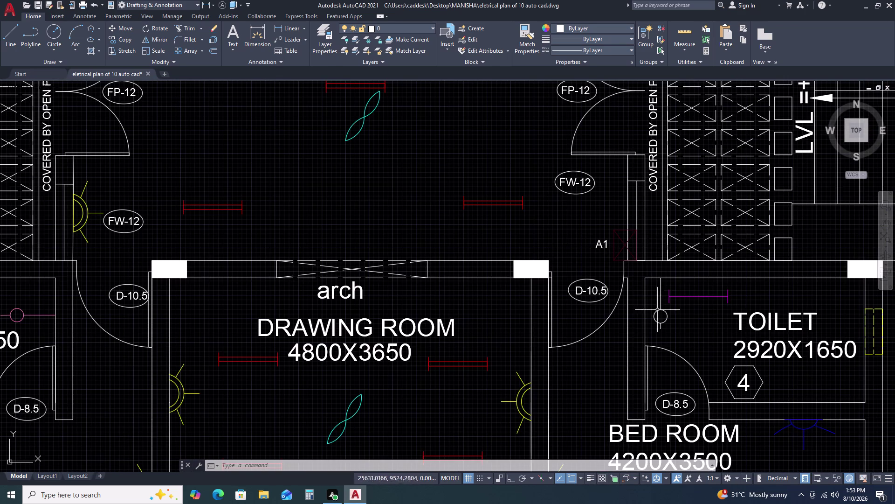
scroll(down, 3)
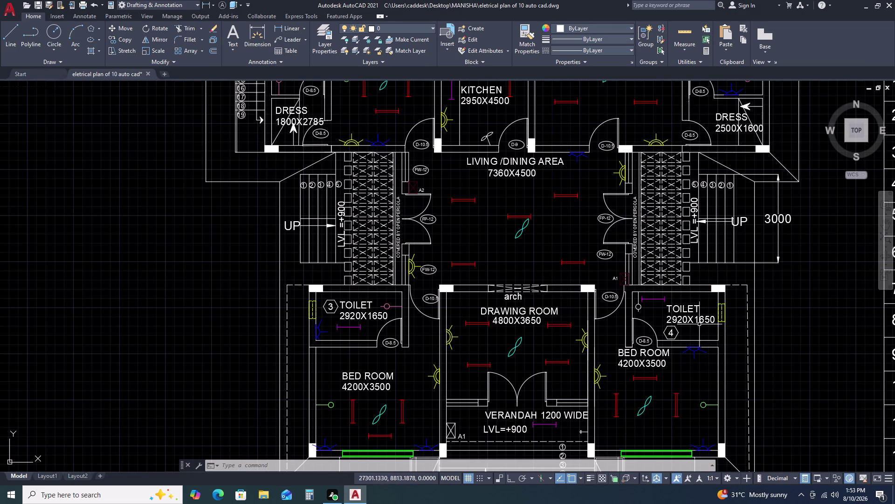
scroll(up, 3)
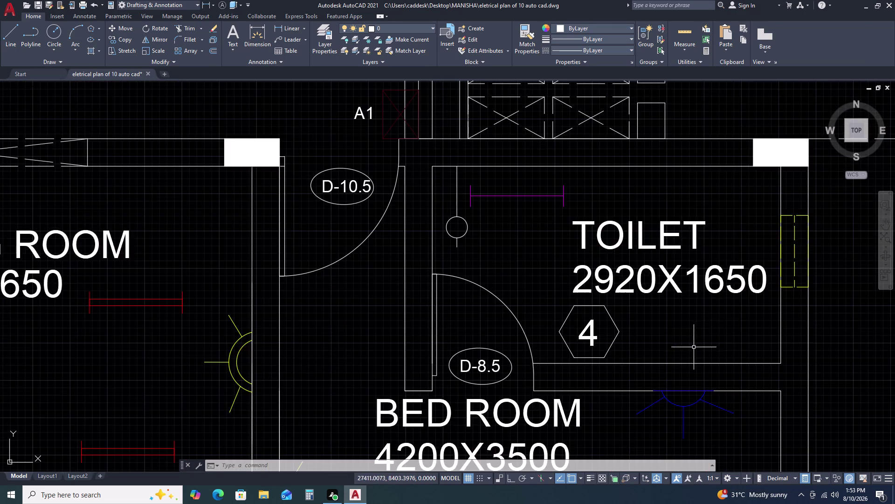
scroll(up, 3)
click(682, 311)
click(702, 351)
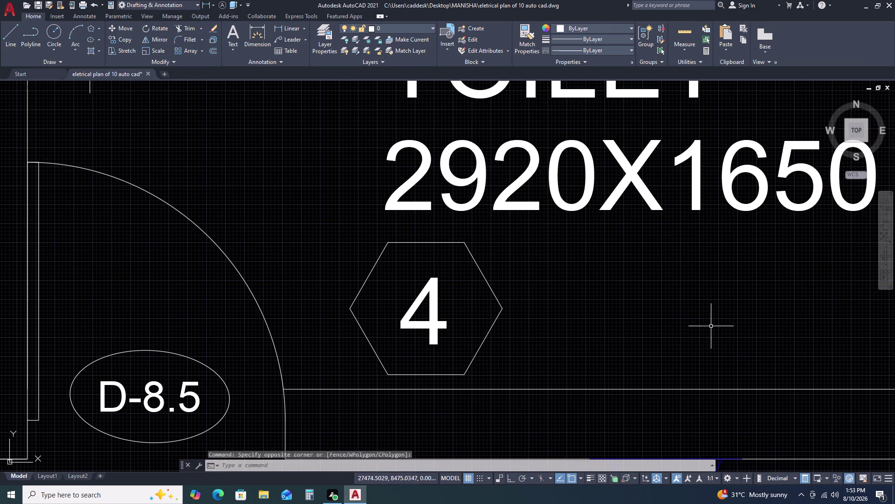
scroll(down, 3)
scroll(down, 3)
scroll(down, 3)
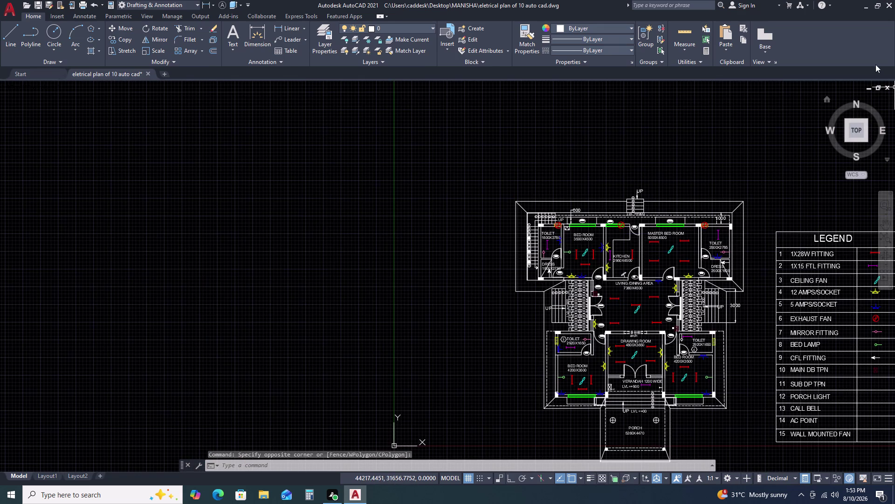
scroll(up, 3)
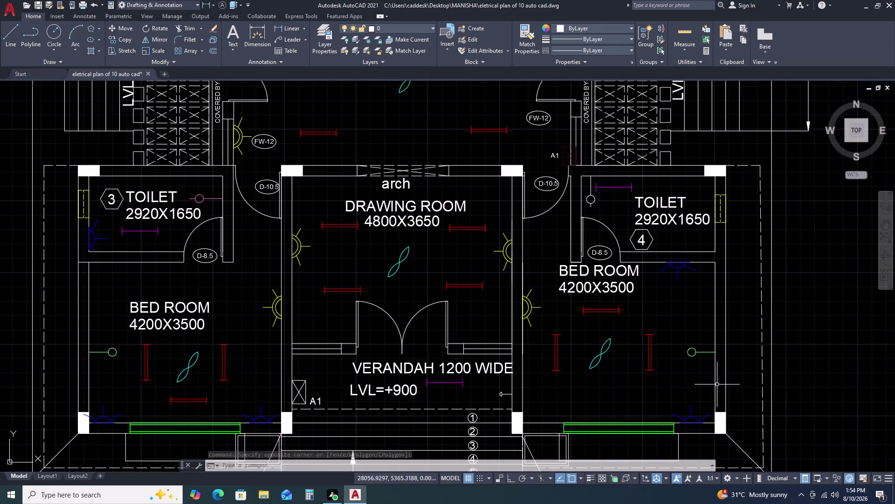
scroll(down, 3)
middle_drag(785, 377, 642, 340)
scroll(down, 3)
middle_drag(657, 342, 613, 322)
scroll(down, 3)
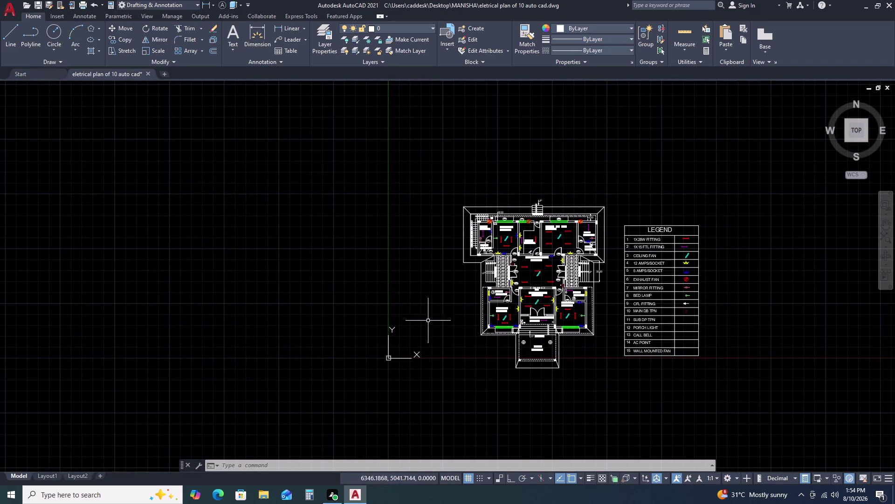
scroll(up, 3)
scroll(up, 3)
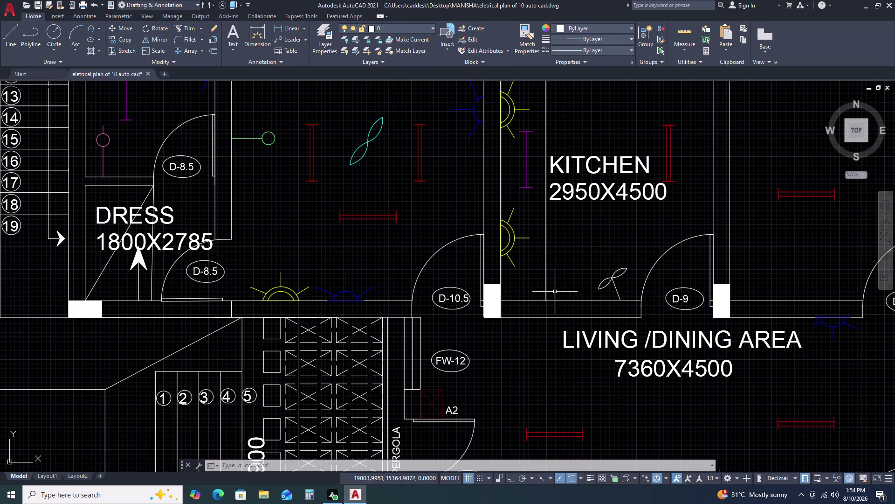
Set the fan symbol beside the kitchen doorway to colour index 235 through Quick Properties.
click(590, 259)
click(635, 306)
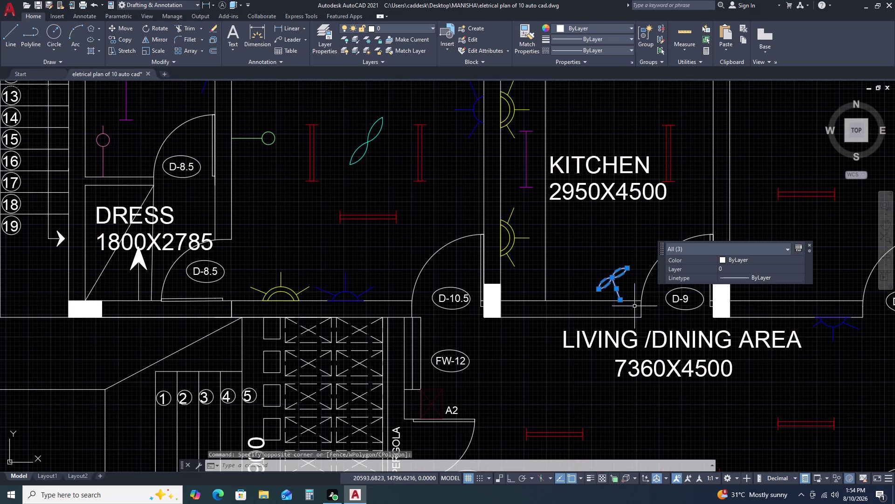
click(743, 260)
click(744, 259)
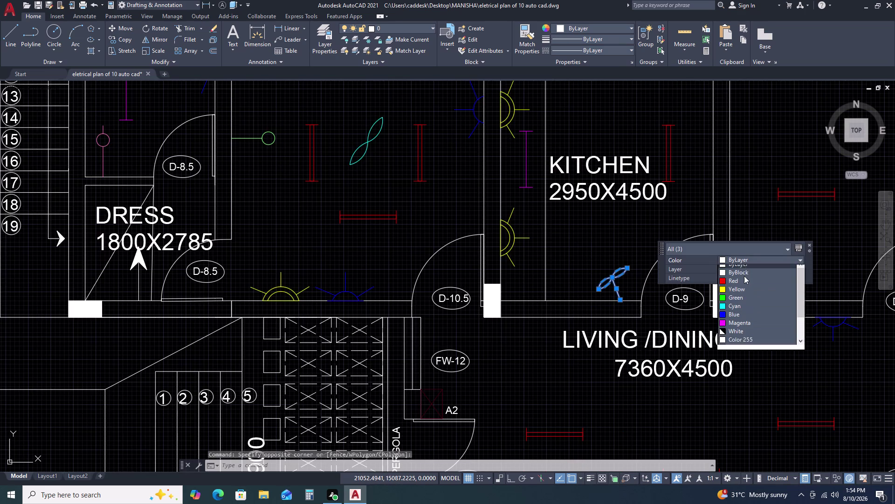
scroll(down, 3)
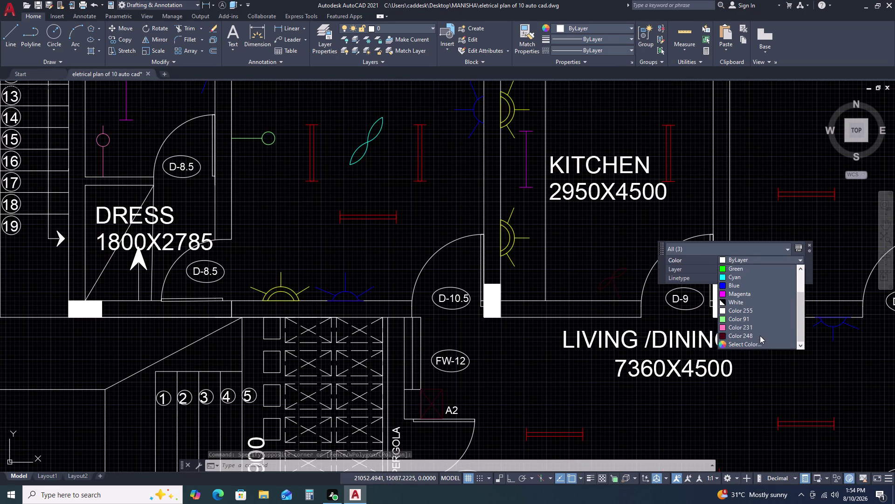
scroll(down, 3)
click(762, 346)
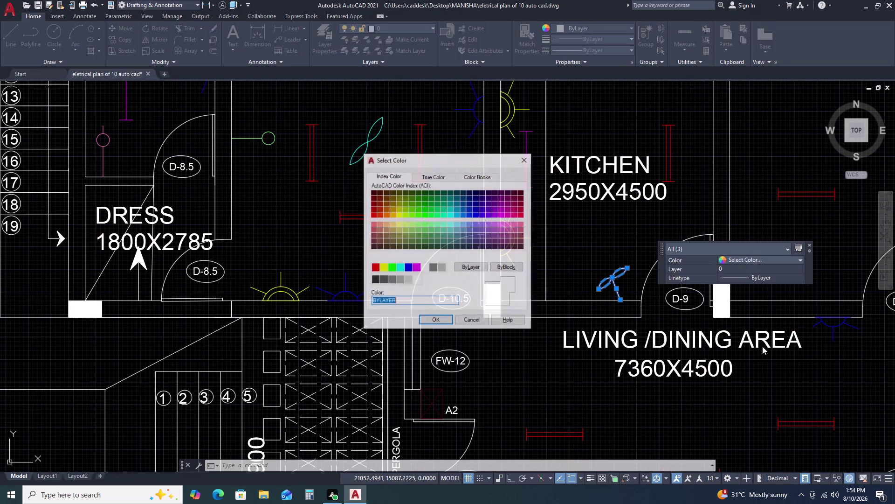
click(514, 234)
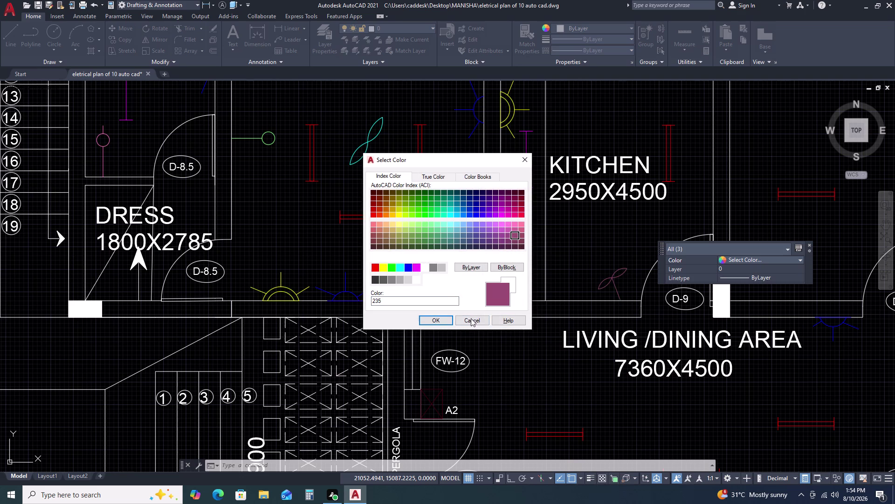
click(429, 322)
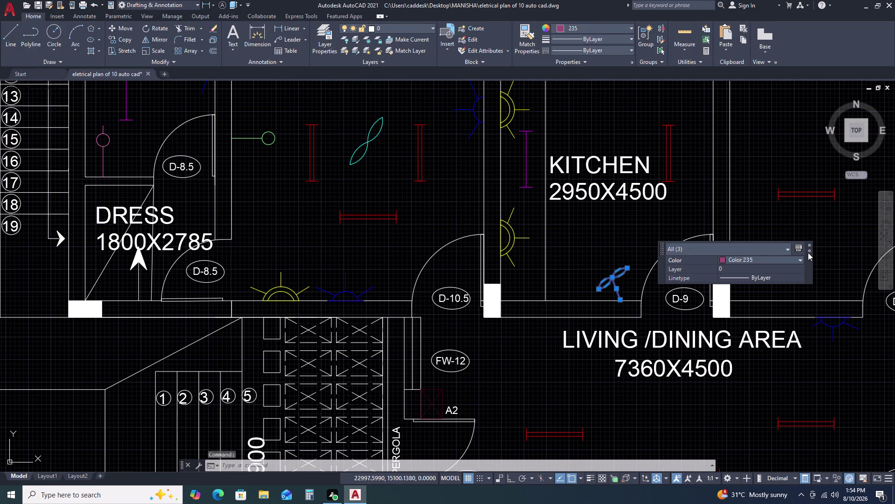
click(808, 245)
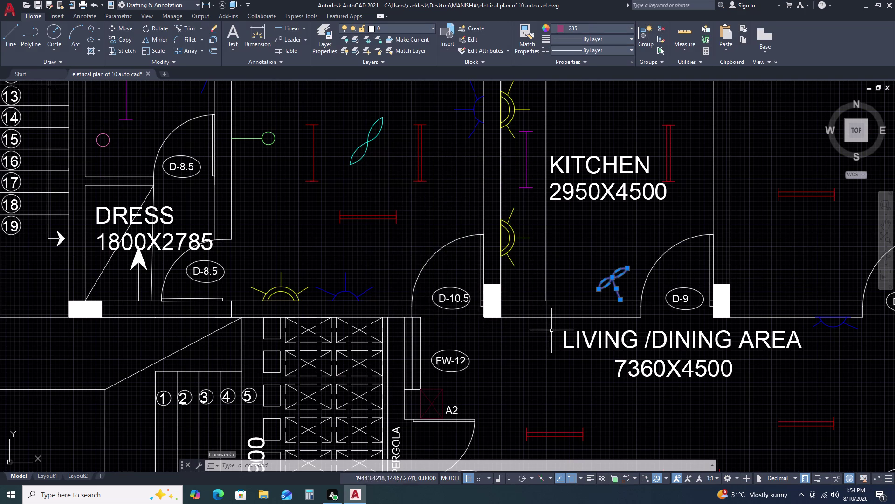
click(115, 38)
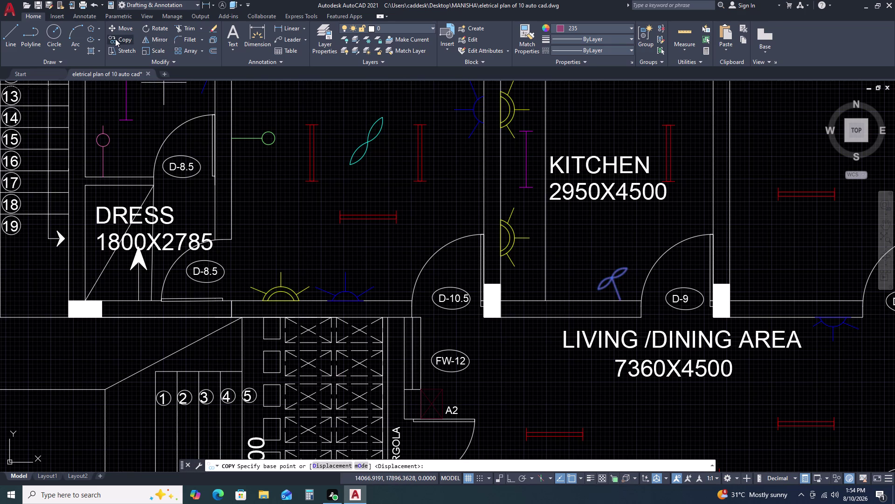
Copy the purple fan symbol into the symbol cell beside WALL MOUNTED FAN.
click(619, 301)
scroll(down, 3)
middle_drag(796, 361, 724, 320)
middle_drag(636, 277, 571, 235)
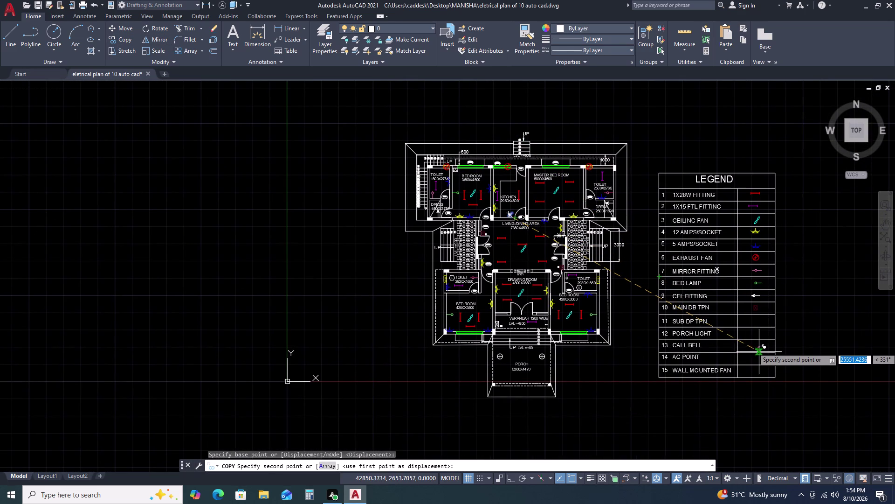
scroll(up, 3)
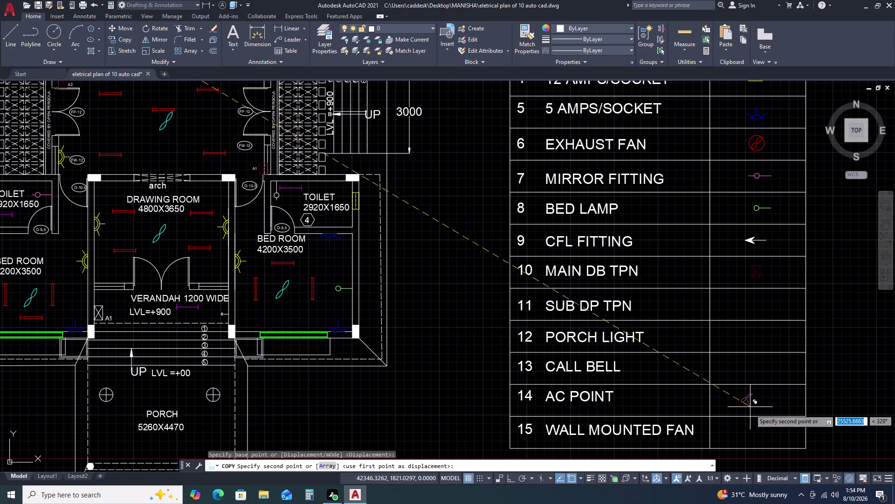
click(757, 434)
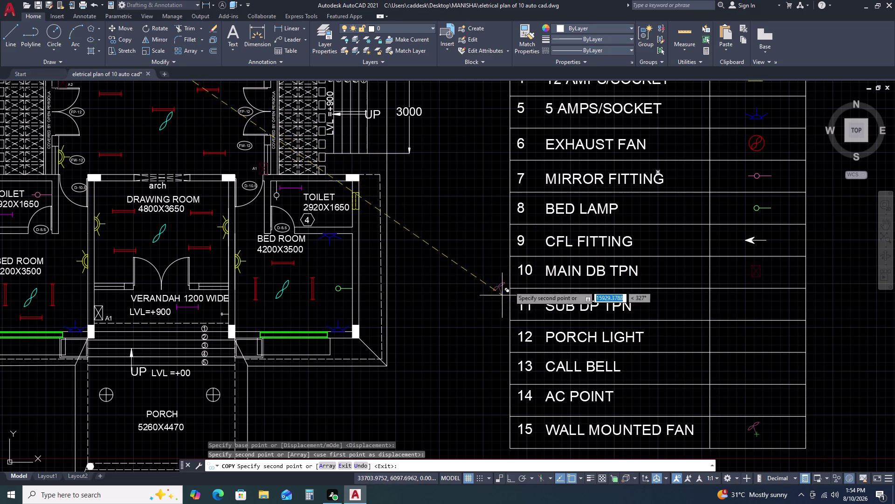
key(Escape)
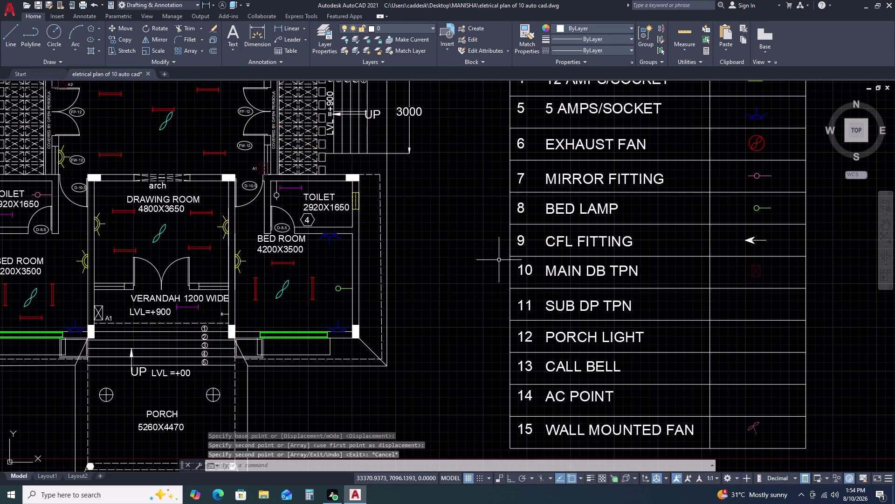
scroll(down, 3)
scroll(down, 3)
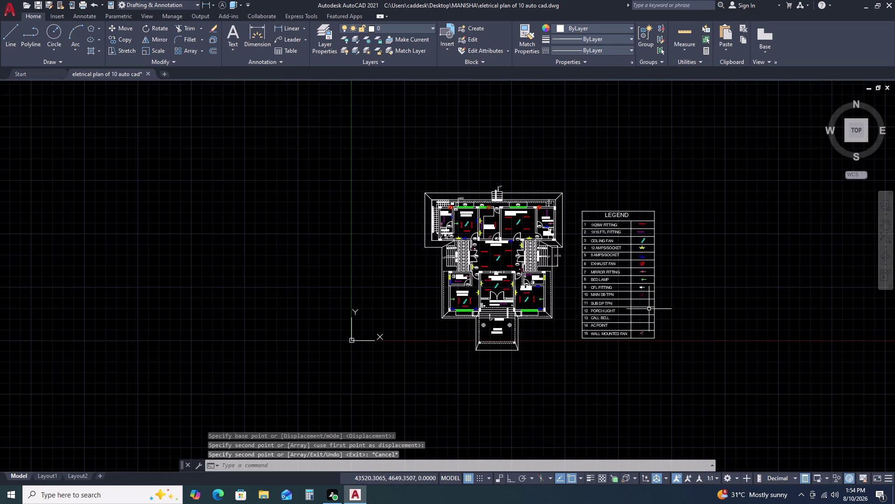
scroll(up, 3)
middle_drag(642, 323, 622, 272)
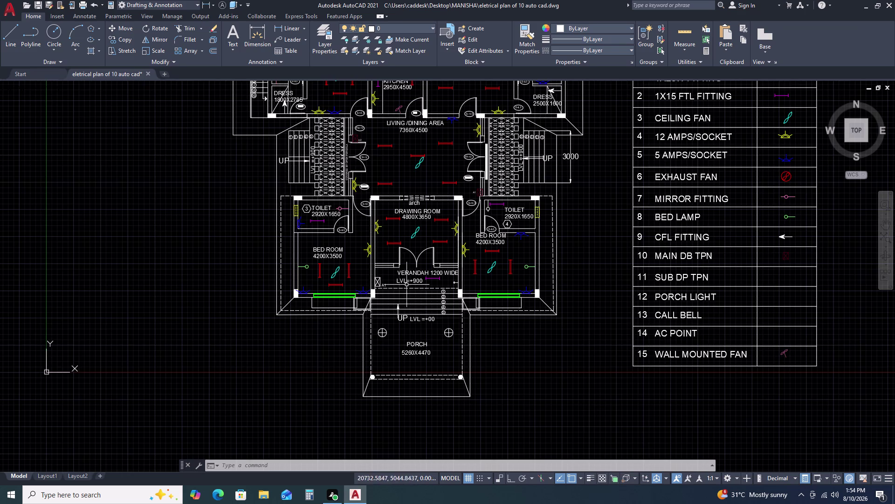
Move the LVL=+900 label further to the right.
scroll(up, 3)
double_click(446, 268)
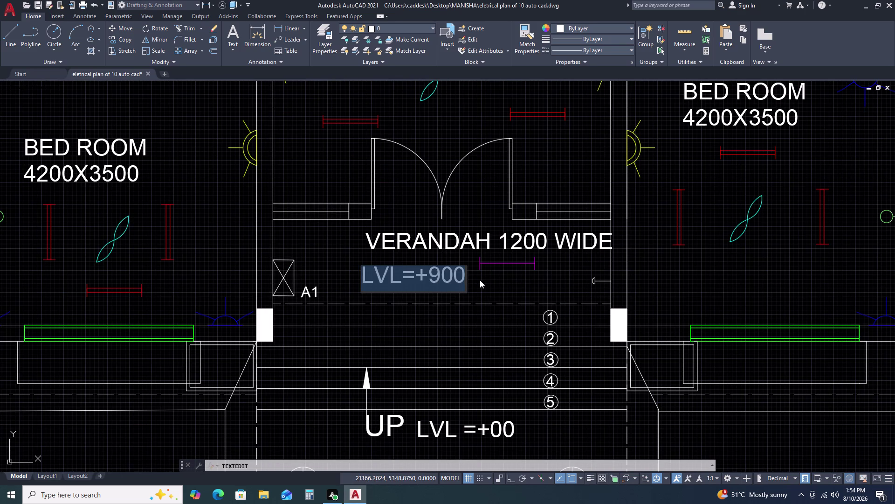
key(Escape)
key(Escape)
key(Escape)
key(Escape)
click(469, 282)
click(447, 270)
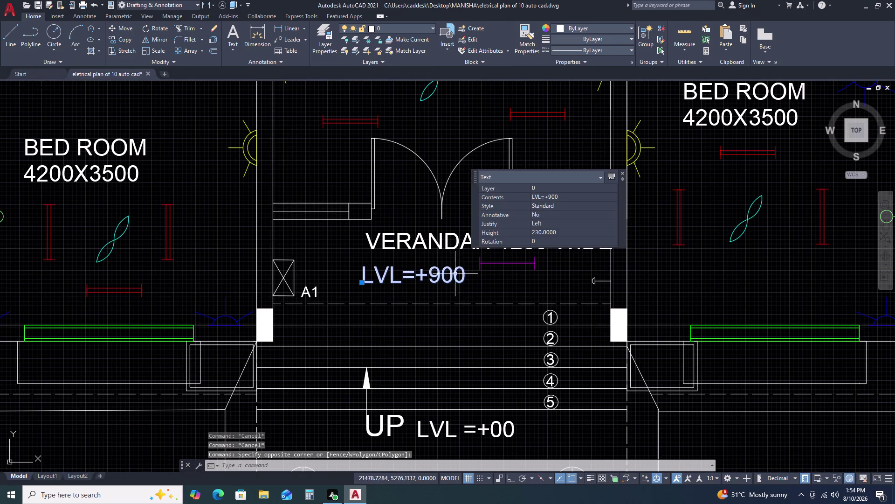
text(M)
key(space)
click(526, 287)
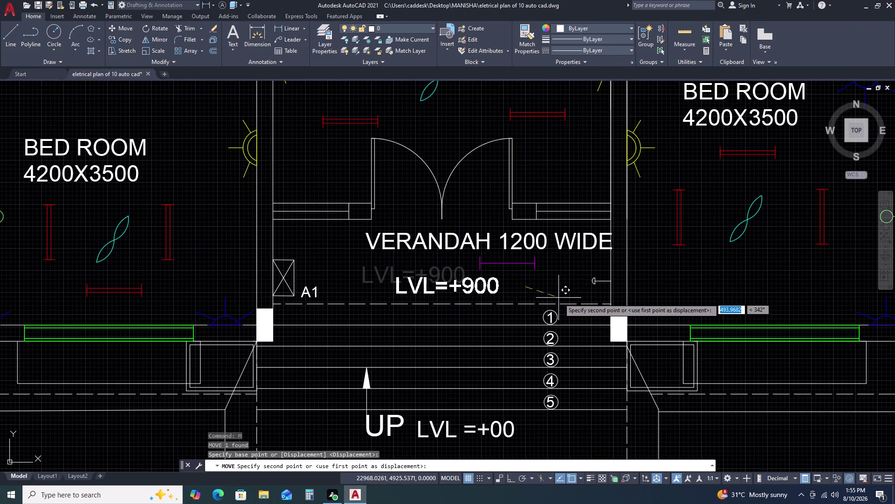
click(566, 300)
Move the magenta fitting line left of the LVL=+900 label, then undo that move.
click(545, 274)
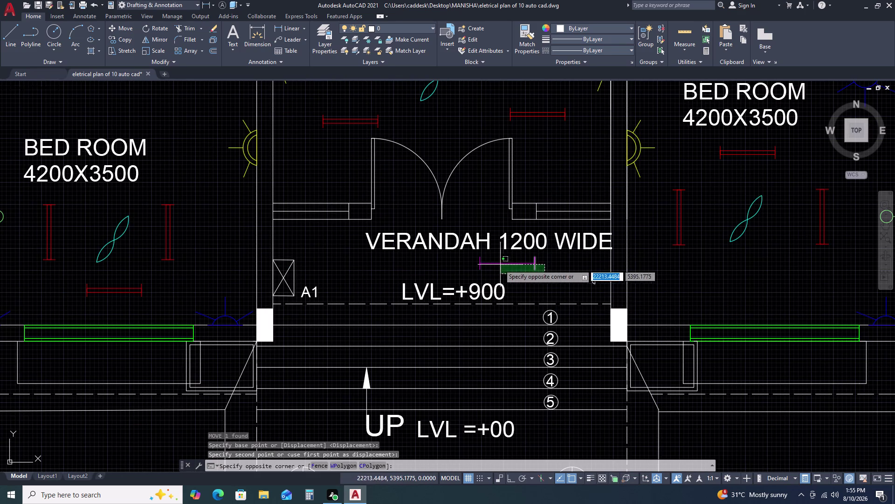
click(464, 262)
text(M)
key(space)
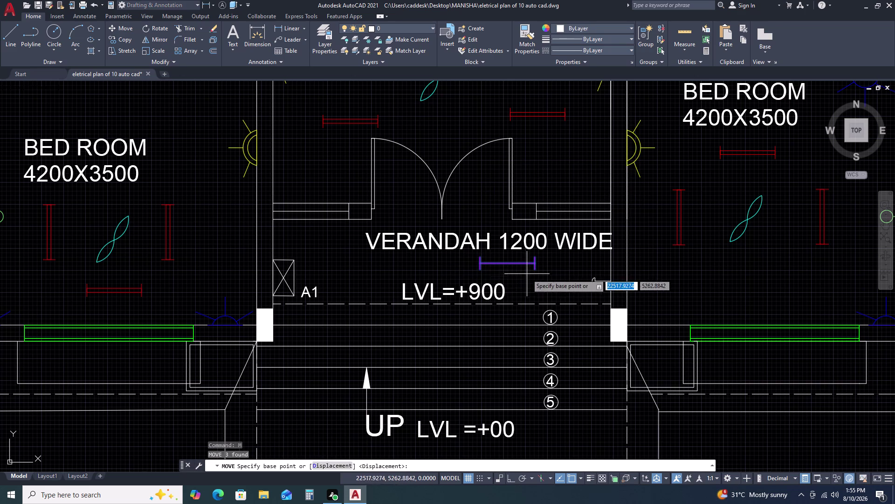
click(529, 273)
click(489, 277)
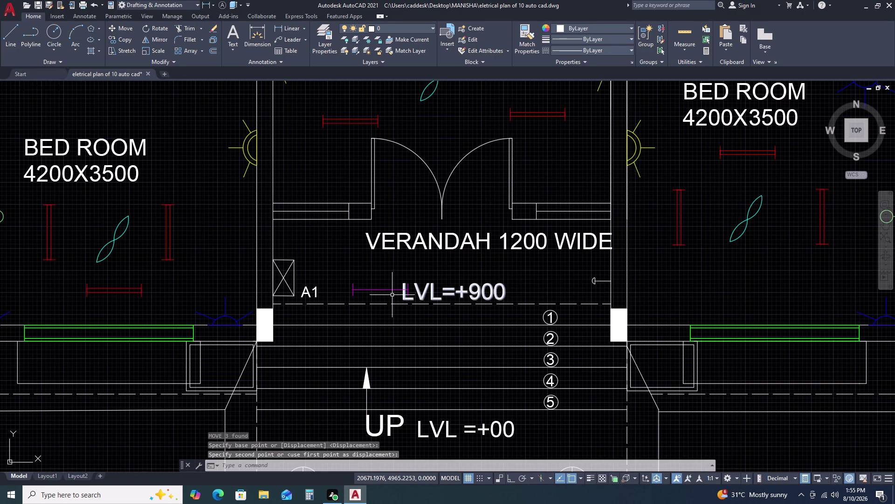
click(384, 295)
key(Escape)
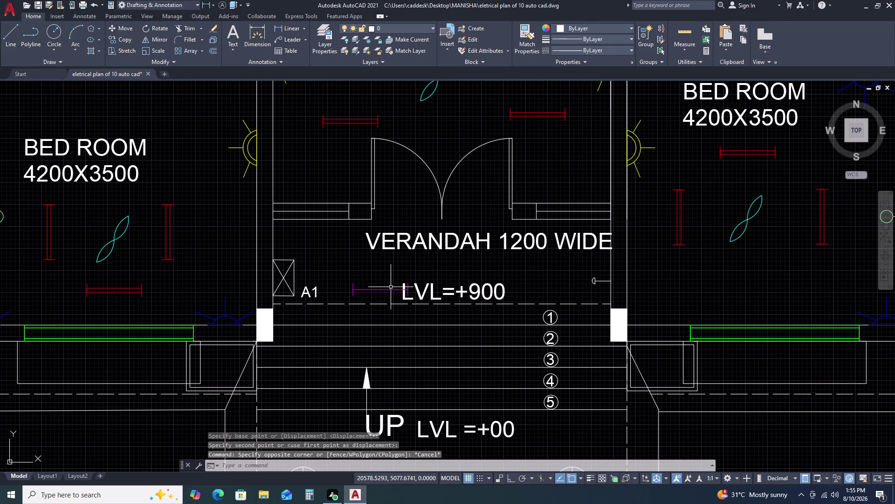
key(ctrl+z)
Reposition the magenta fitting line slightly left, beneath the LVL=+900 label.
click(476, 254)
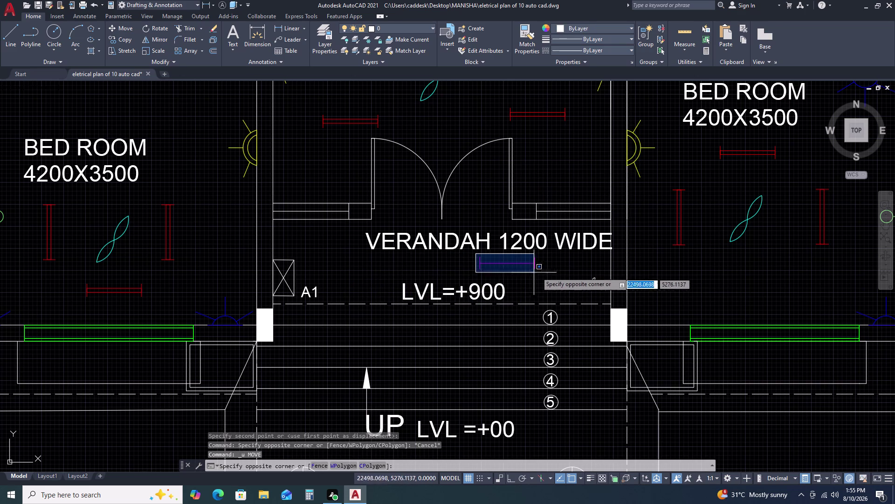
click(551, 269)
key(n)
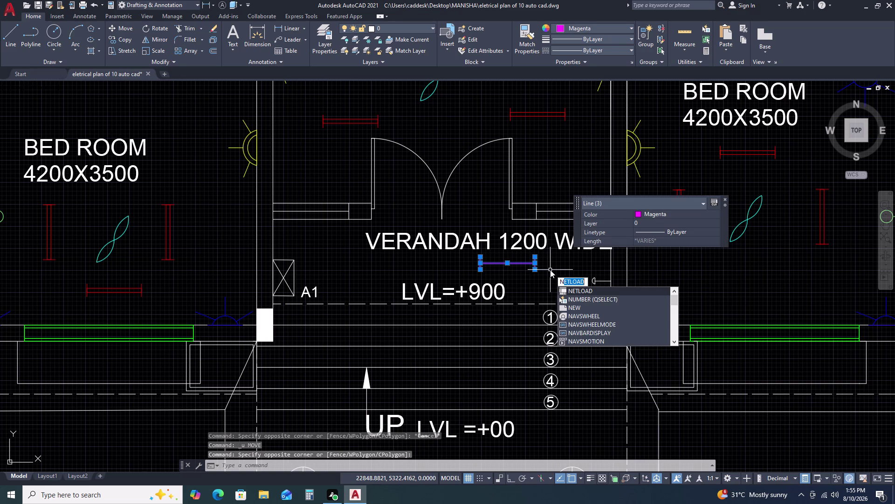
key(BackSpace)
key(BackSpace)
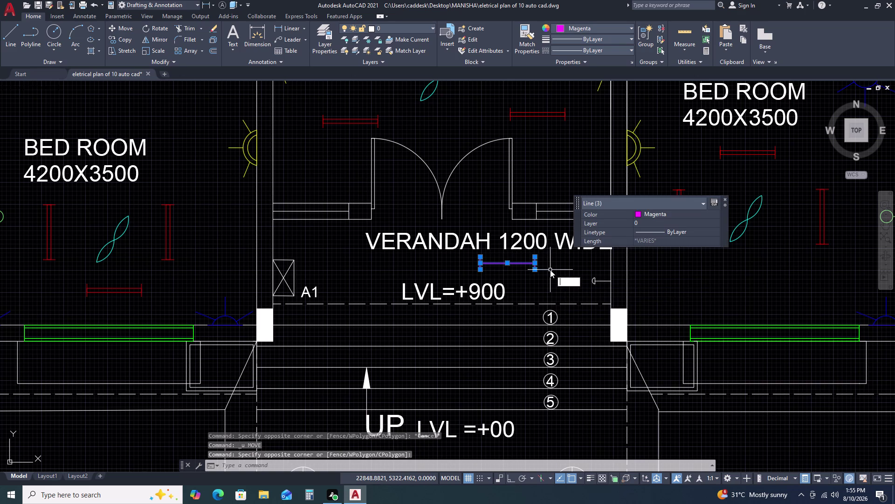
text(M)
key(space)
click(548, 271)
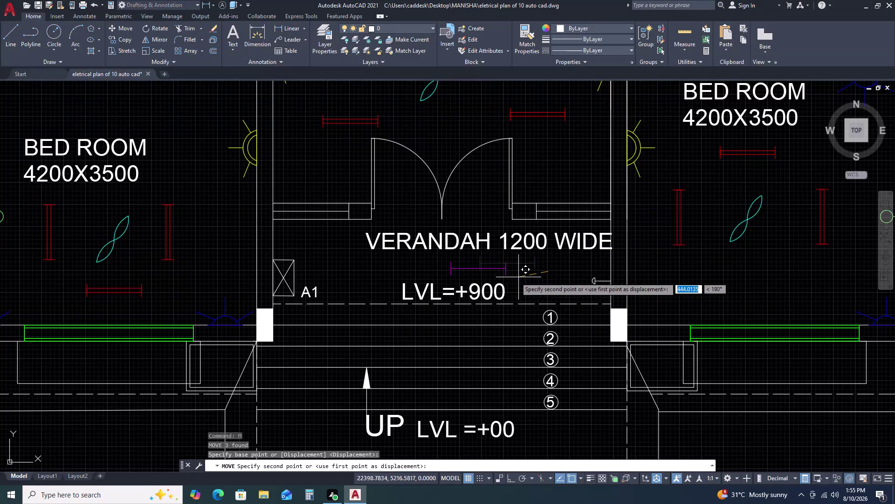
click(501, 272)
scroll(down, 3)
scroll(down, 3)
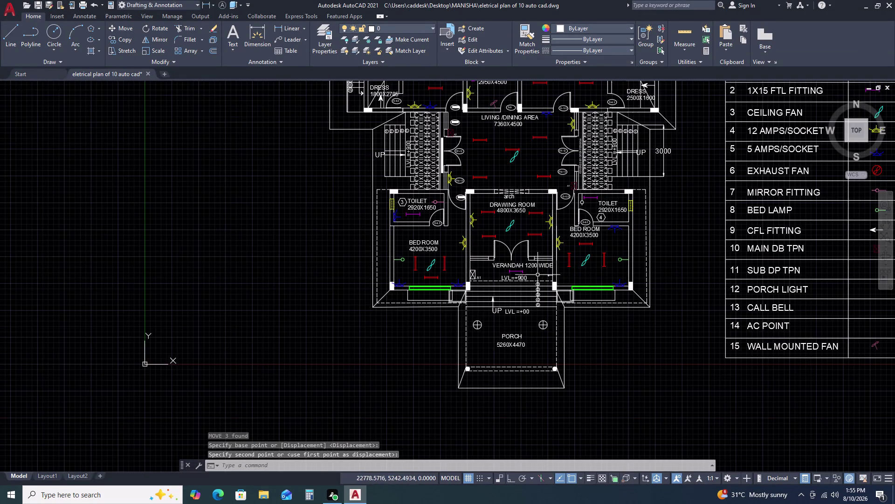
middle_drag(626, 338, 537, 332)
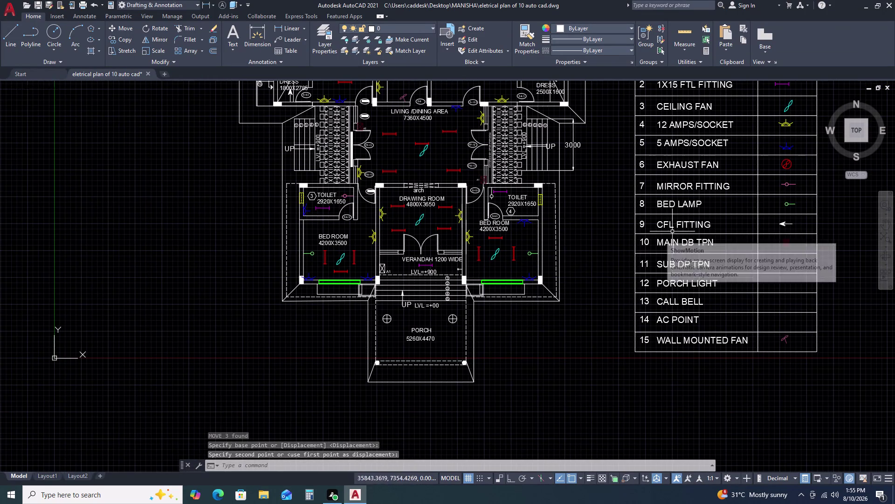
scroll(down, 3)
scroll(up, 3)
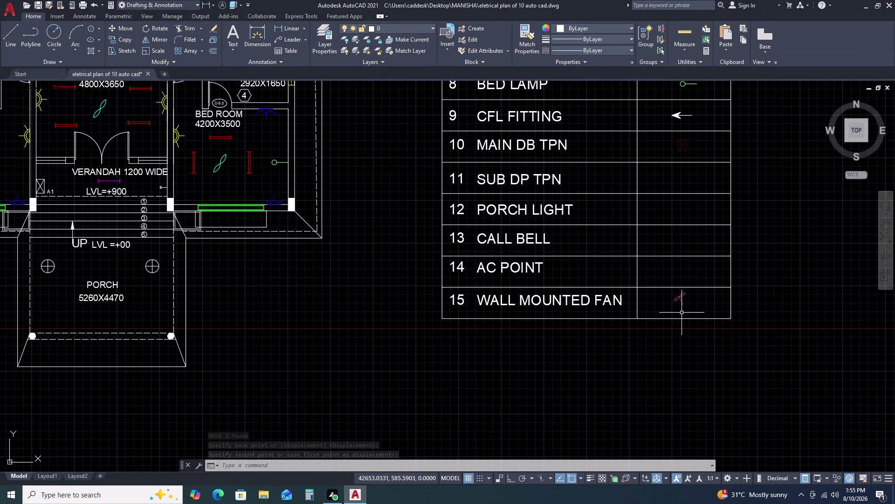
scroll(down, 3)
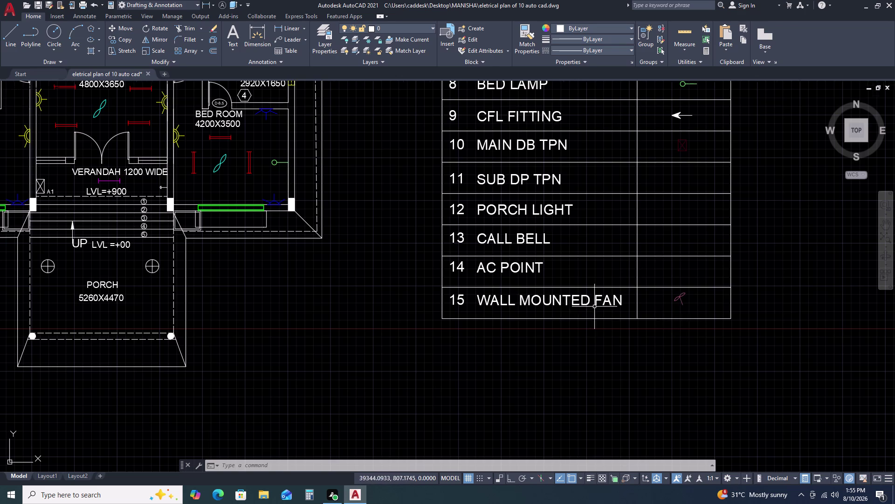
scroll(down, 3)
scroll(up, 3)
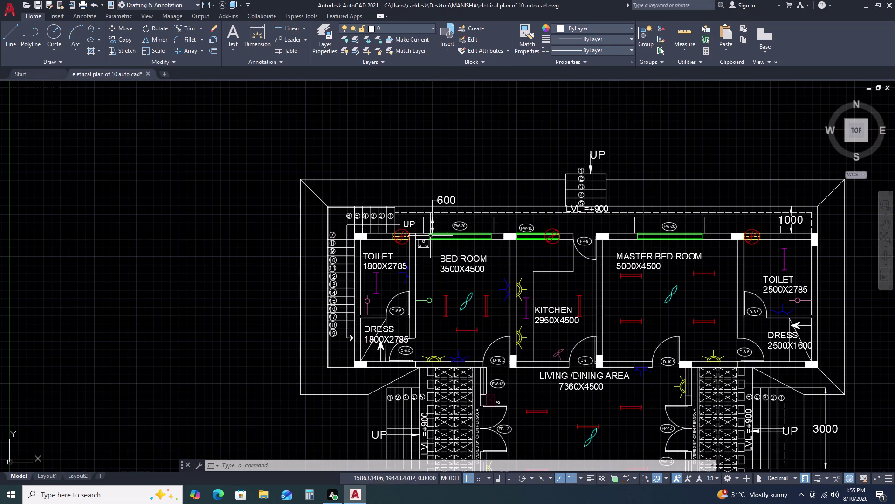
Fill the AC point symbol's three circles with a solid hatch.
scroll(up, 3)
text(H)
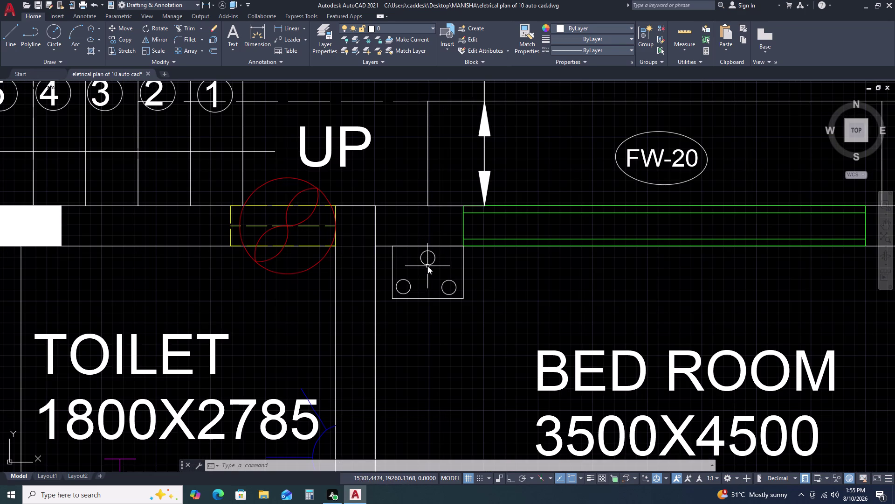
key(space)
click(429, 253)
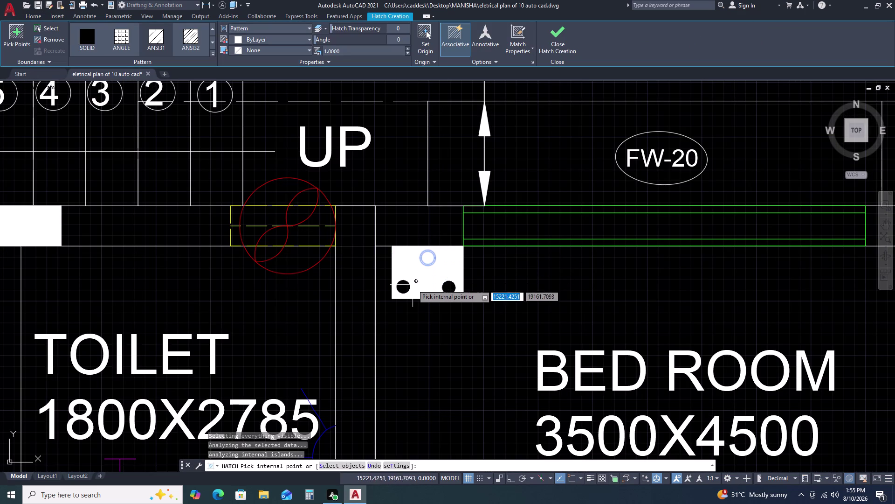
click(406, 288)
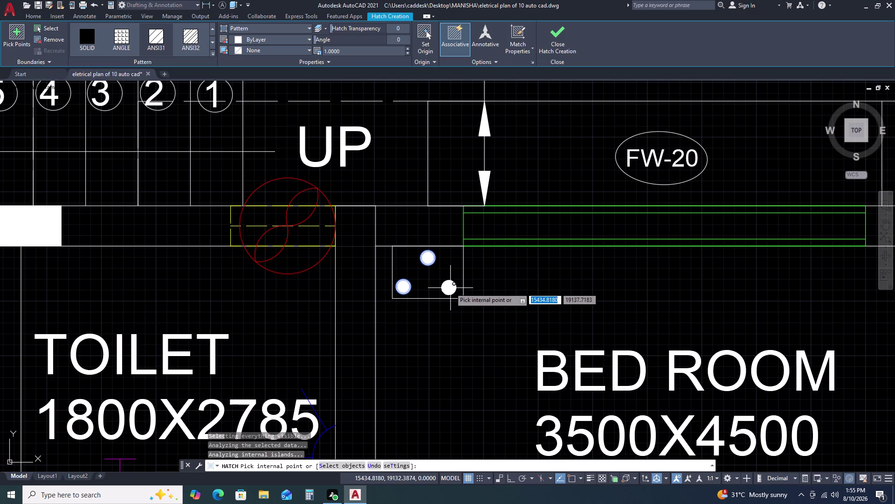
click(451, 288)
key(Escape)
Copy the filled three-circle symbol into the legend's AC POINT row.
double_click(383, 236)
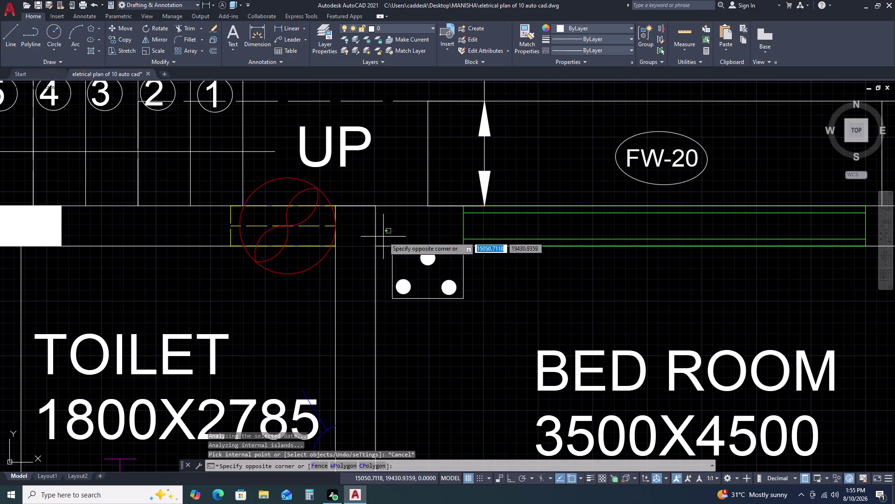
click(468, 308)
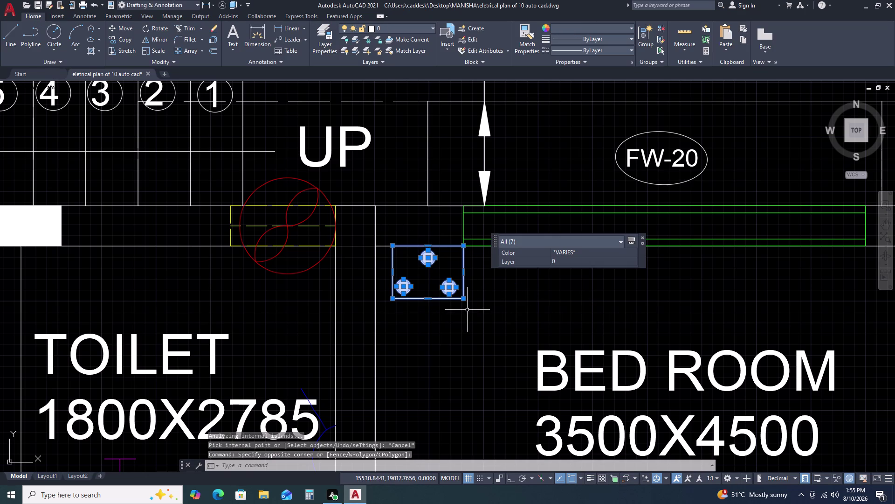
key(c)
key(o)
key(space)
click(441, 269)
scroll(down, 3)
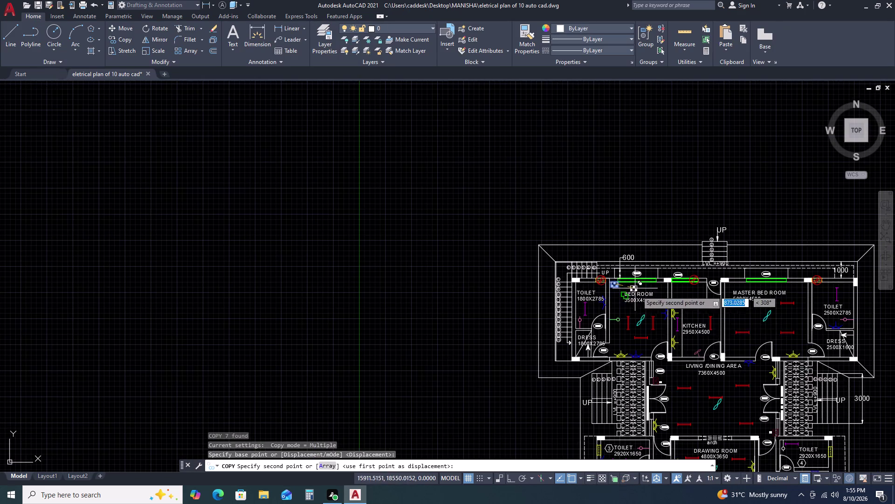
middle_drag(719, 366, 623, 252)
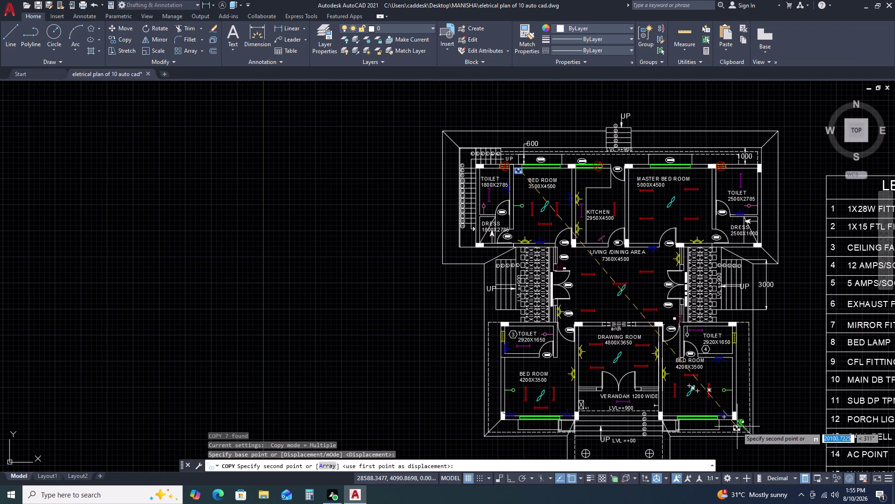
middle_drag(763, 406, 657, 325)
middle_drag(790, 319, 599, 271)
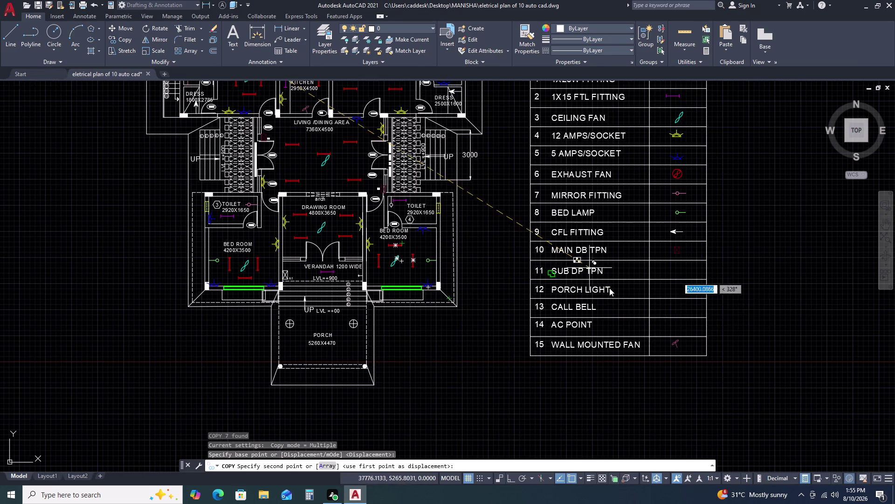
scroll(up, 3)
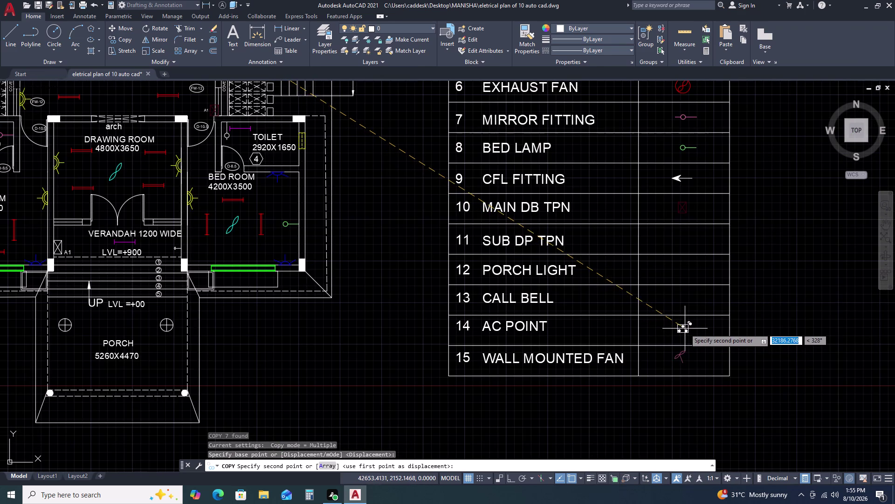
click(685, 328)
key(Escape)
scroll(down, 3)
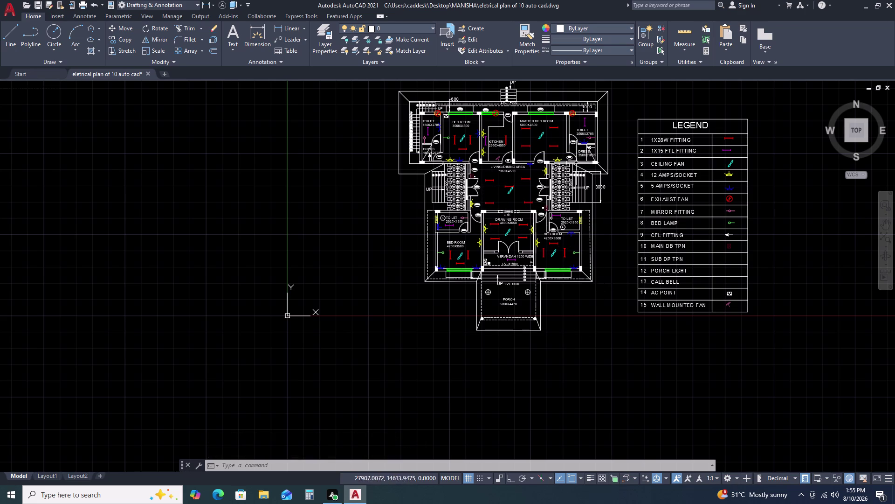
Draw a small rectangle with a corner-to-corner diagonal line in the SUB DP TPN row.
scroll(up, 3)
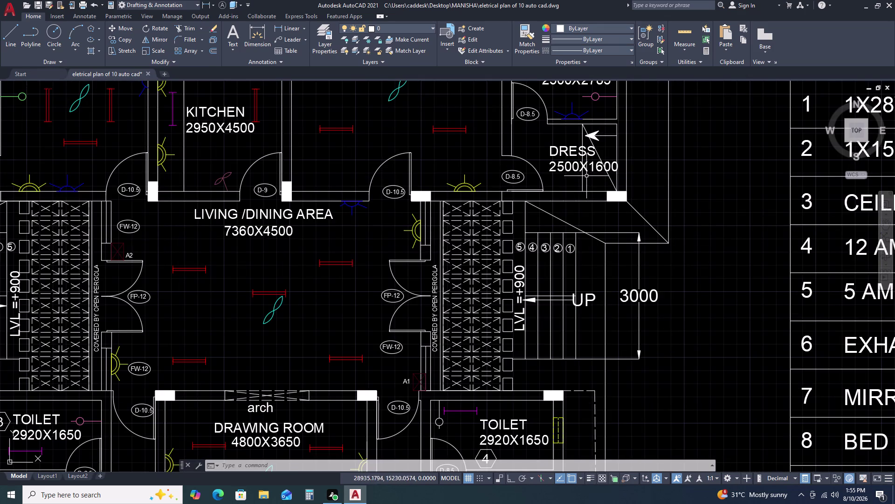
scroll(down, 3)
text(RE)
key(c)
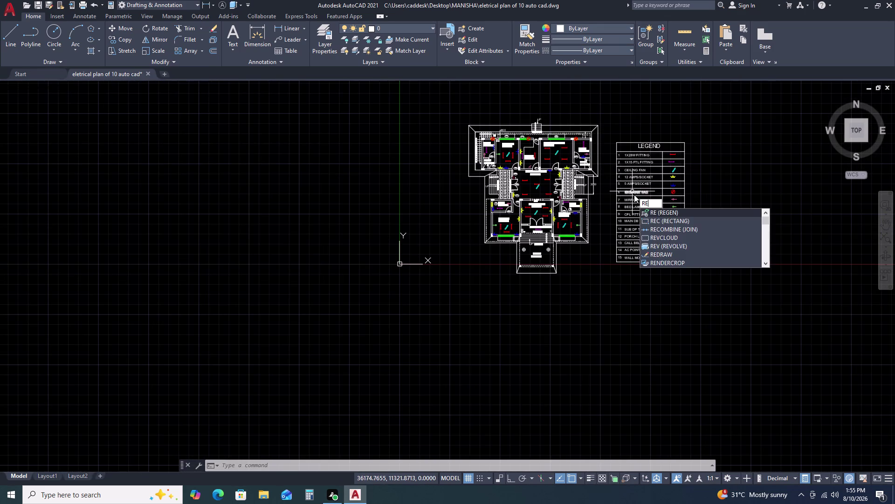
key(space)
scroll(up, 3)
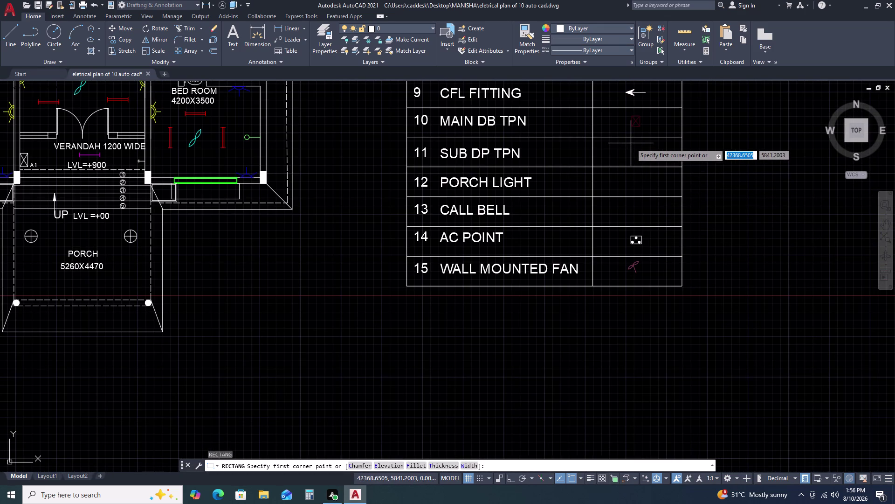
click(631, 143)
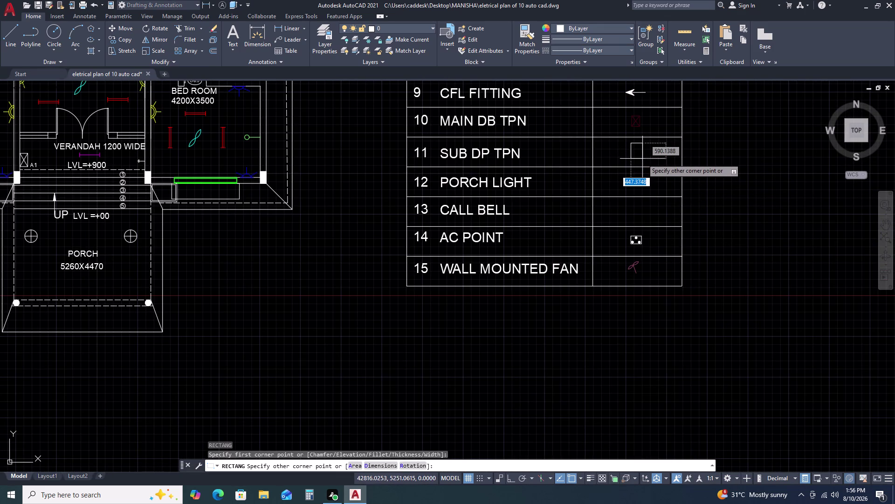
click(643, 159)
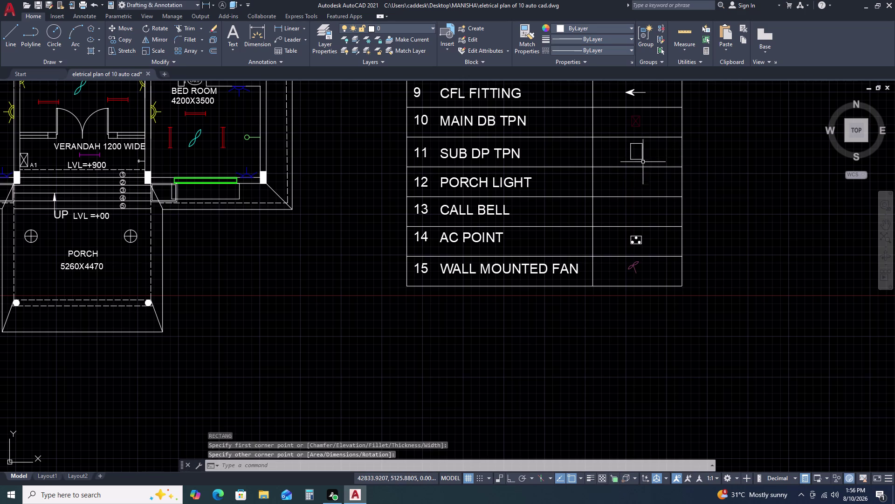
key(Escape)
text(L)
key(space)
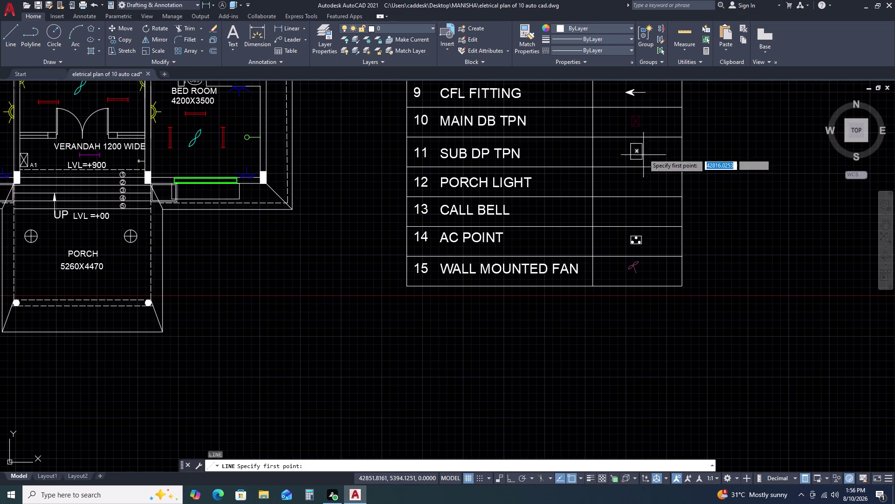
scroll(up, 3)
click(614, 139)
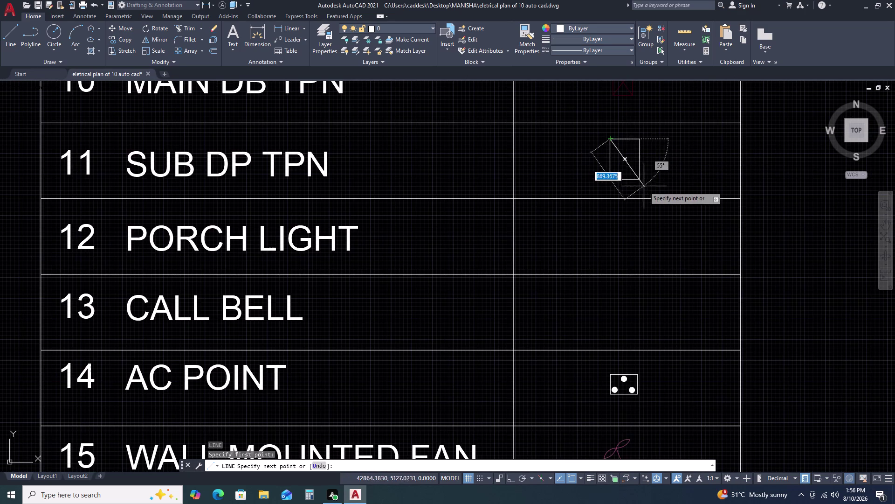
click(637, 181)
key(Escape)
Shrink the crossed-box symbol and move it into the SUB DP TPN cell.
click(645, 135)
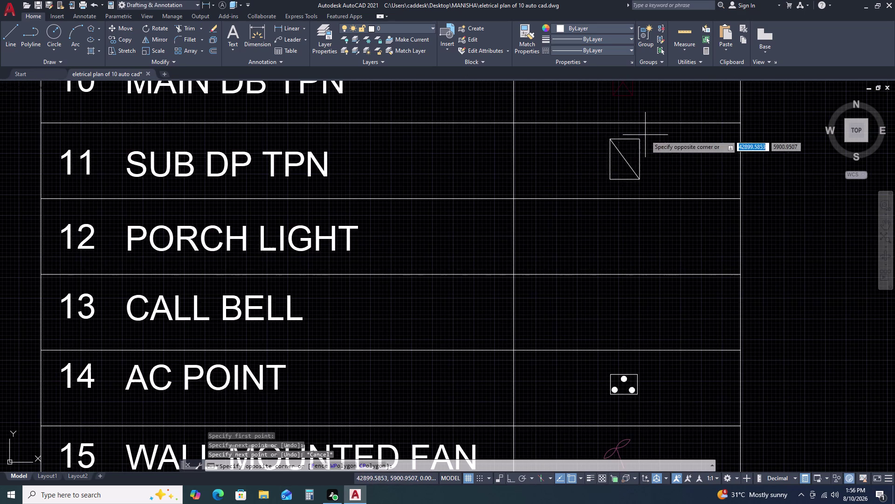
click(587, 172)
key(s)
key(c)
key(space)
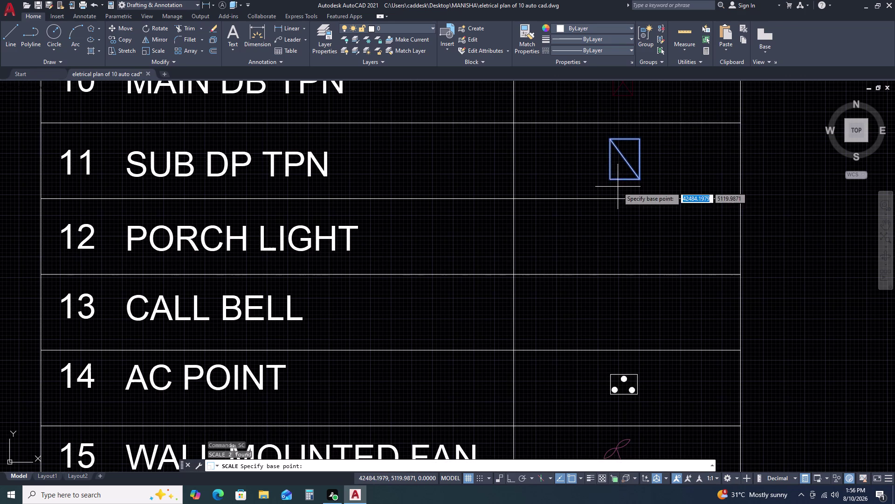
click(609, 177)
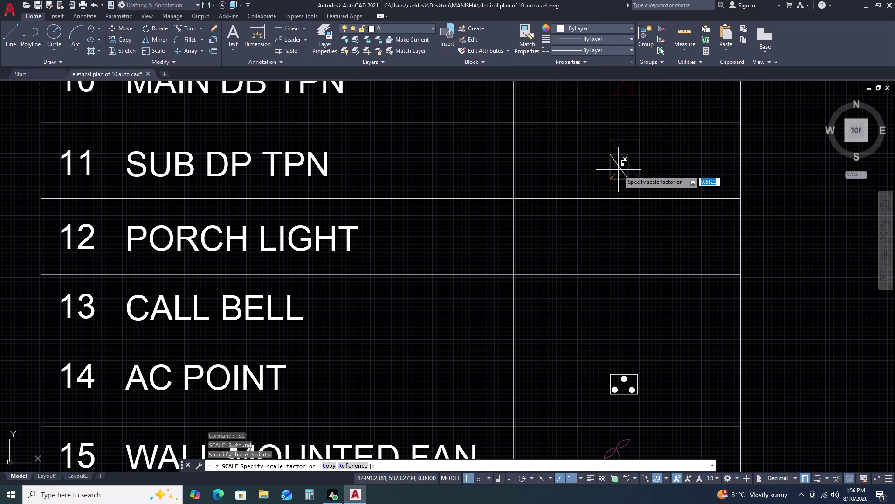
click(616, 172)
click(639, 166)
click(608, 161)
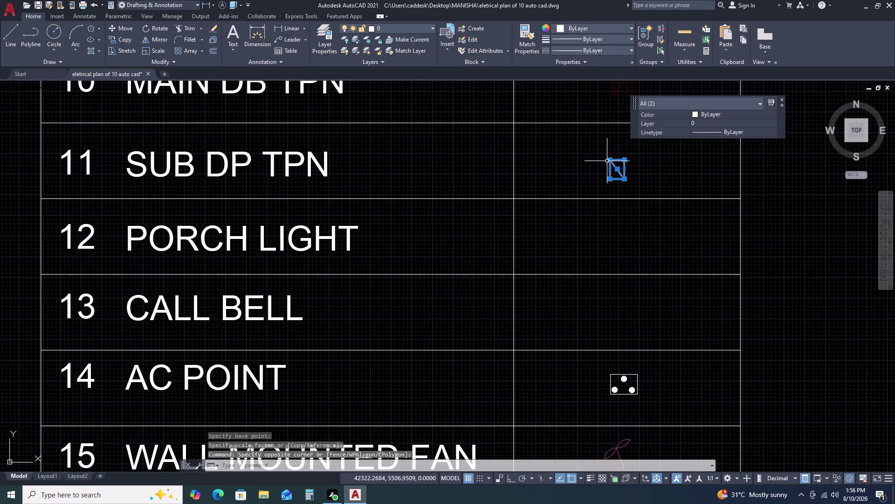
text(M)
key(space)
click(630, 165)
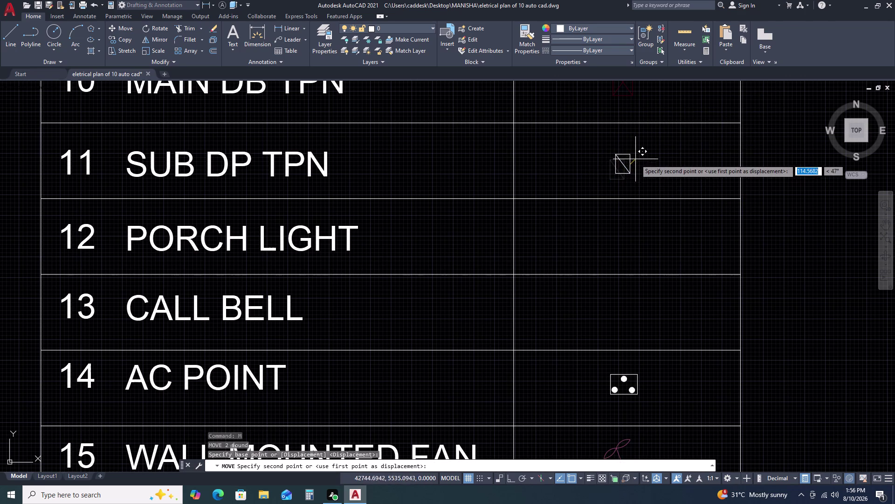
click(640, 157)
Scale the crossed-box symbol down further so it fits the cell.
scroll(up, 3)
click(655, 138)
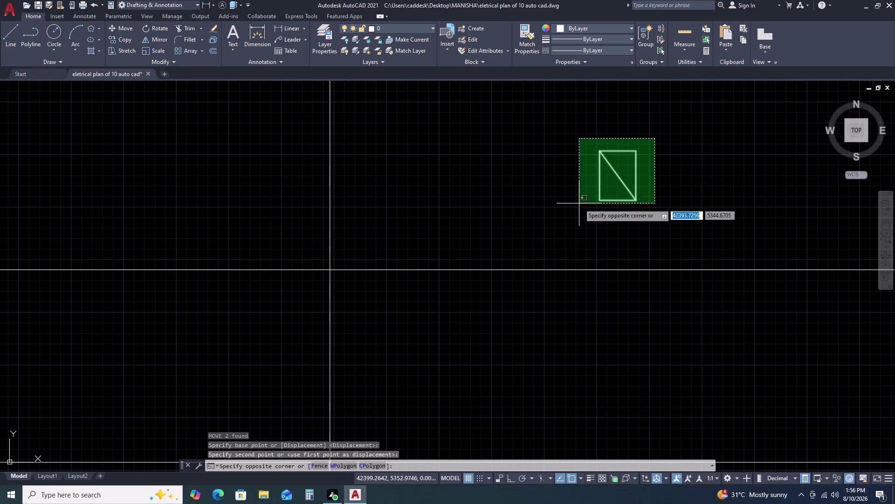
click(580, 205)
text(SC)
key(space)
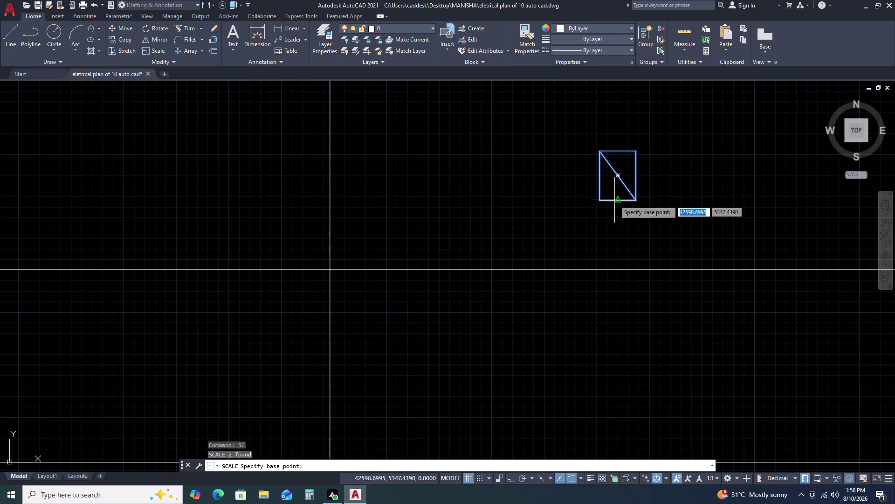
click(616, 200)
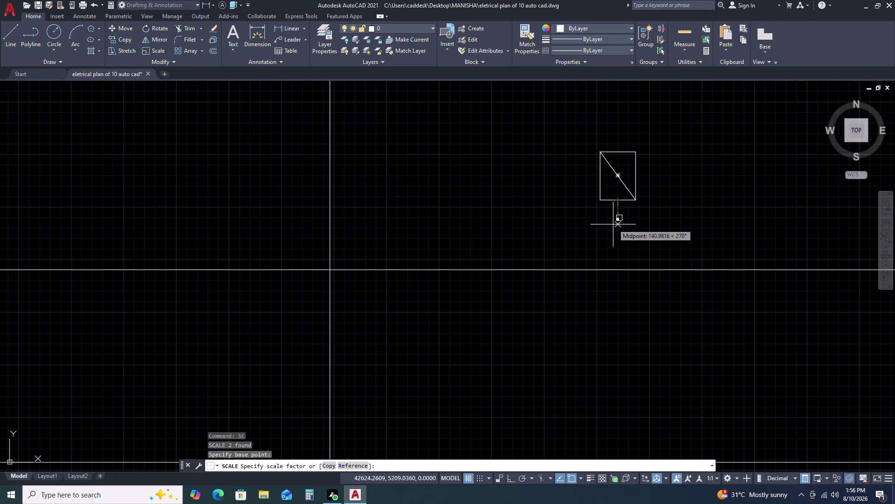
click(610, 231)
scroll(down, 3)
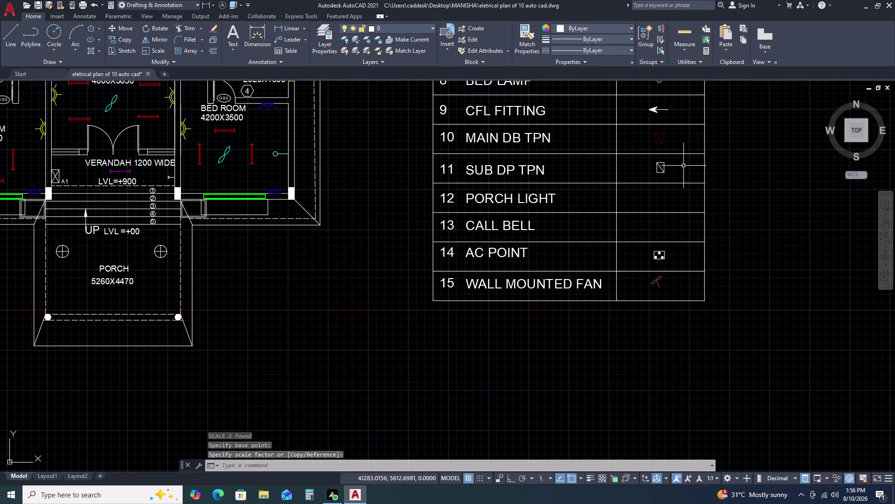
scroll(down, 3)
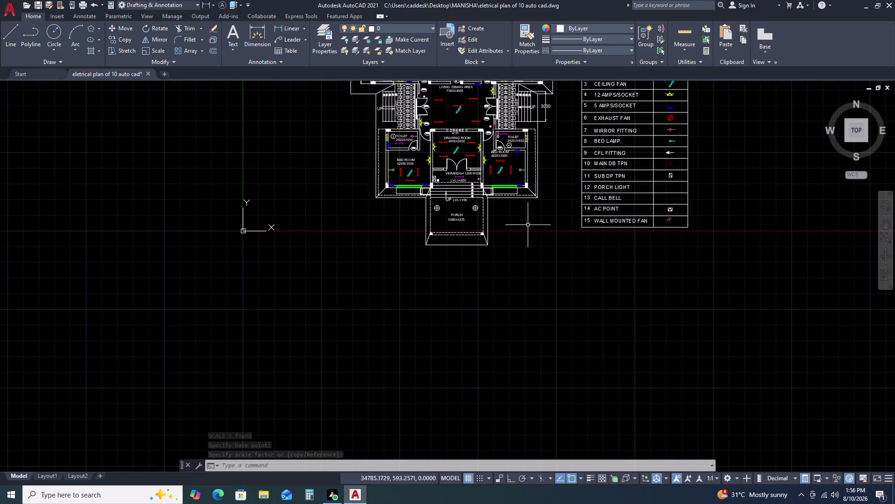
scroll(up, 3)
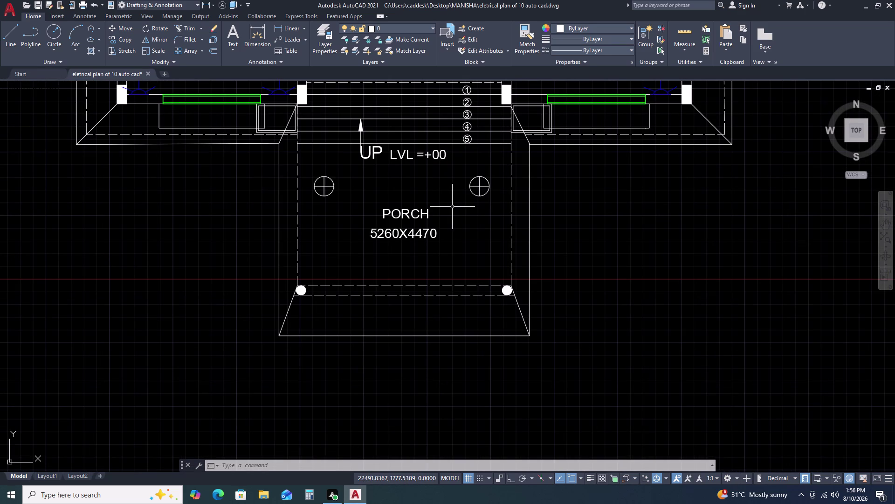